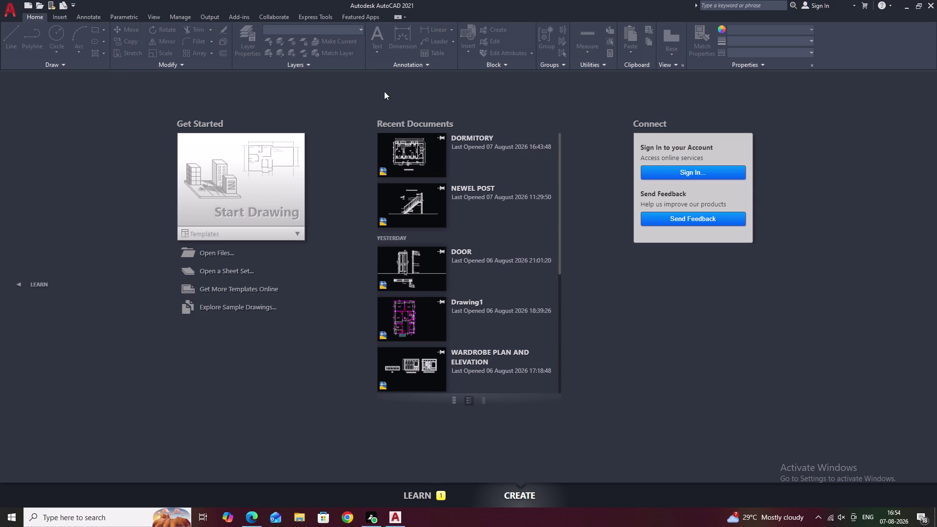
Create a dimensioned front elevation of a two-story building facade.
Start a blank drawing and set its units to 0.00 length precision and Meters insertion scale.
click(193, 179)
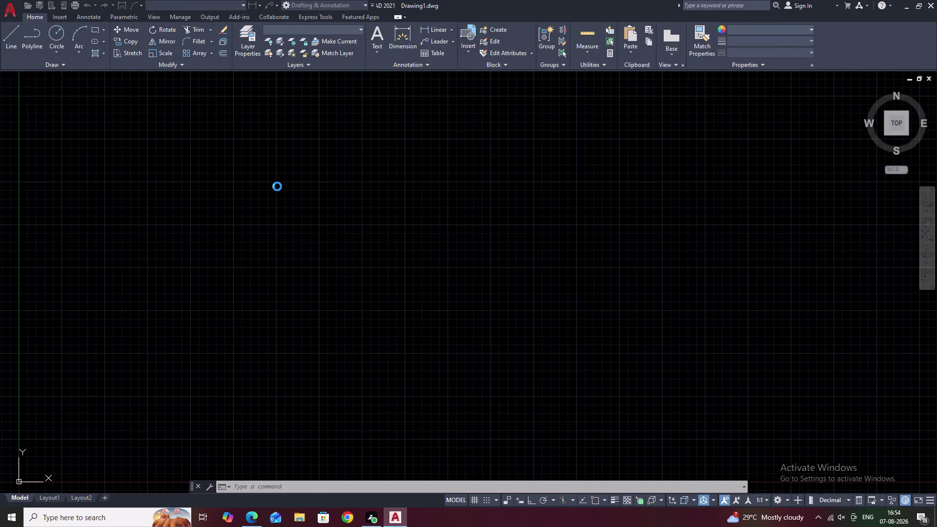
text(U)
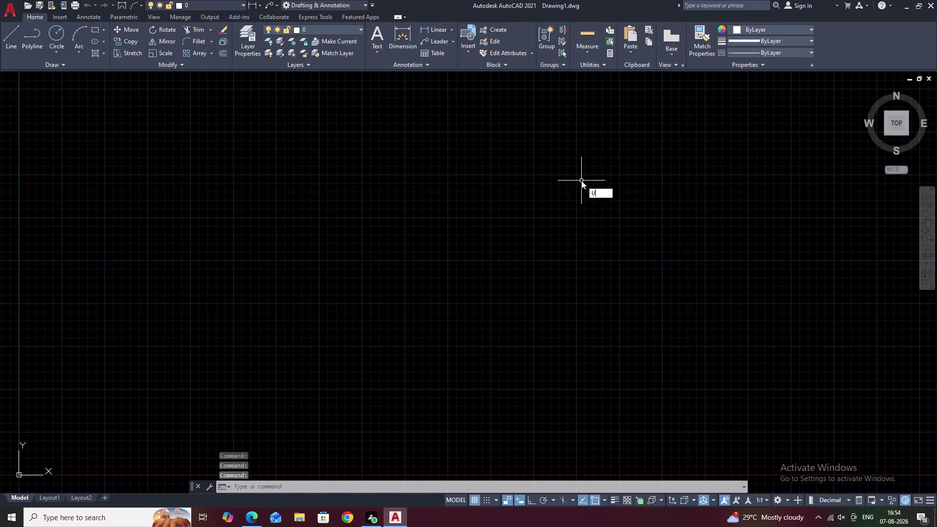
text(N)
key(space)
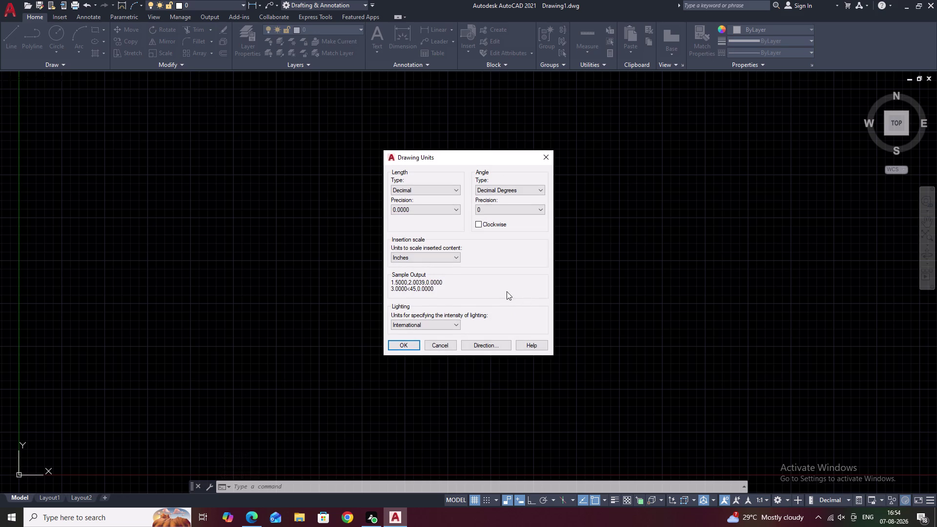
click(418, 211)
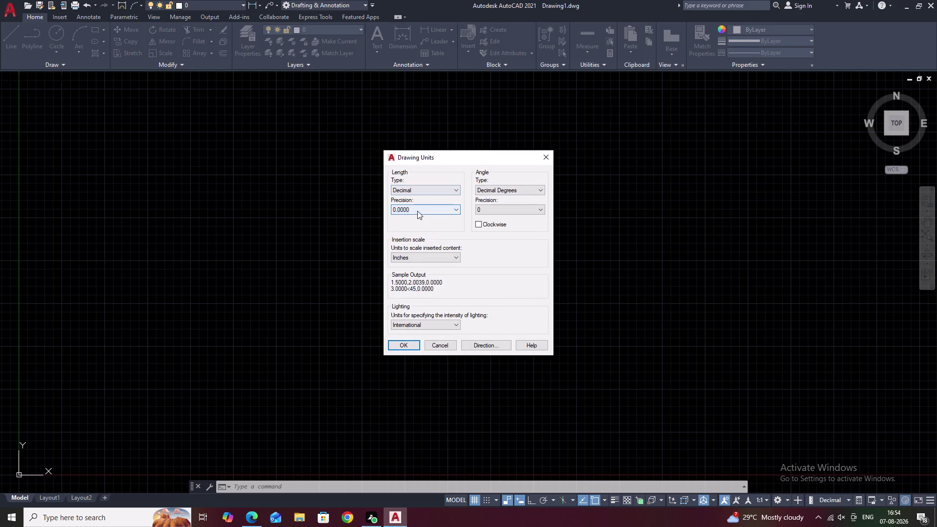
click(418, 232)
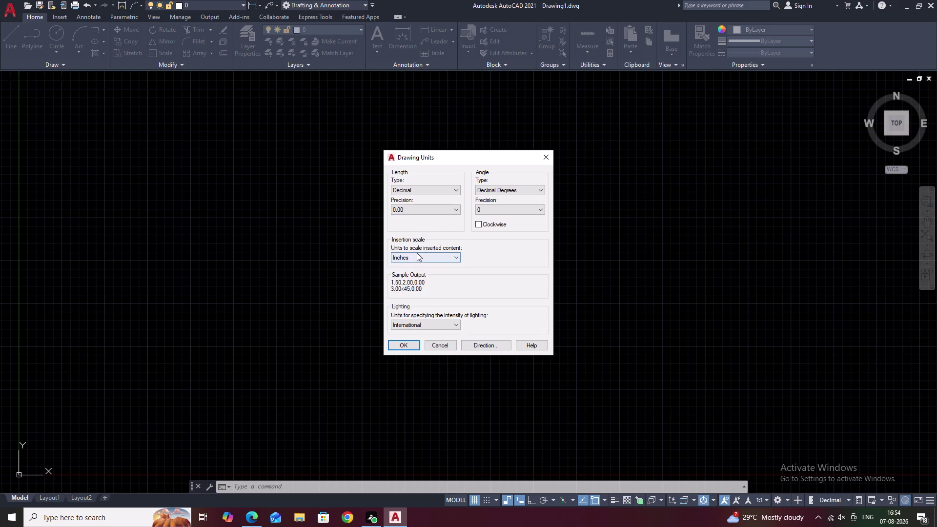
click(417, 254)
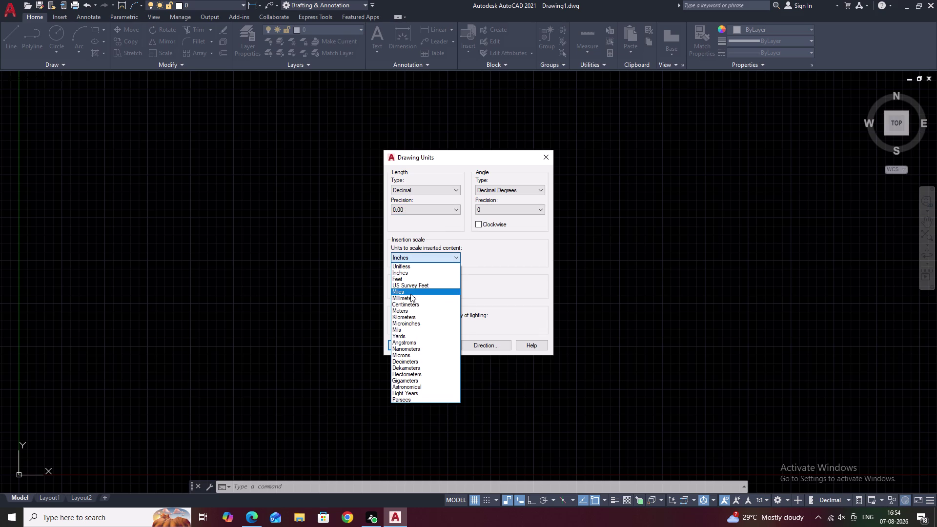
click(411, 310)
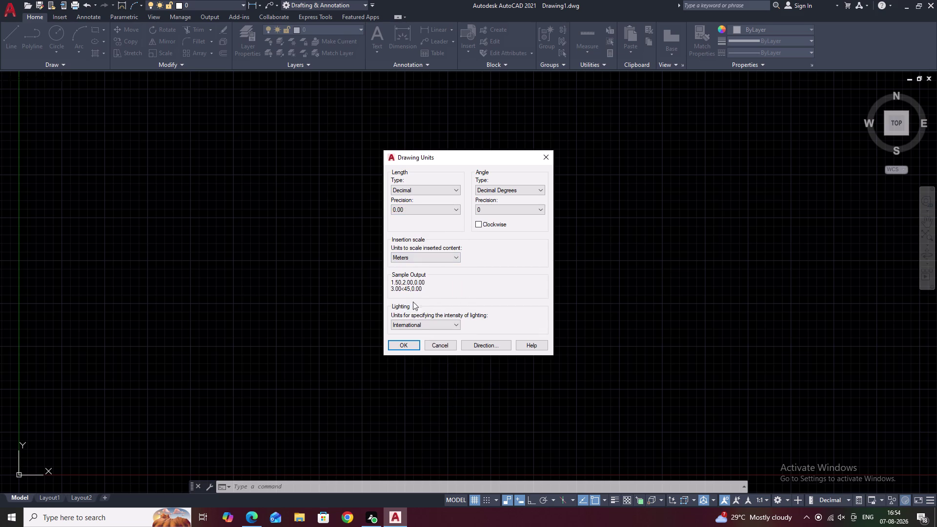
click(413, 342)
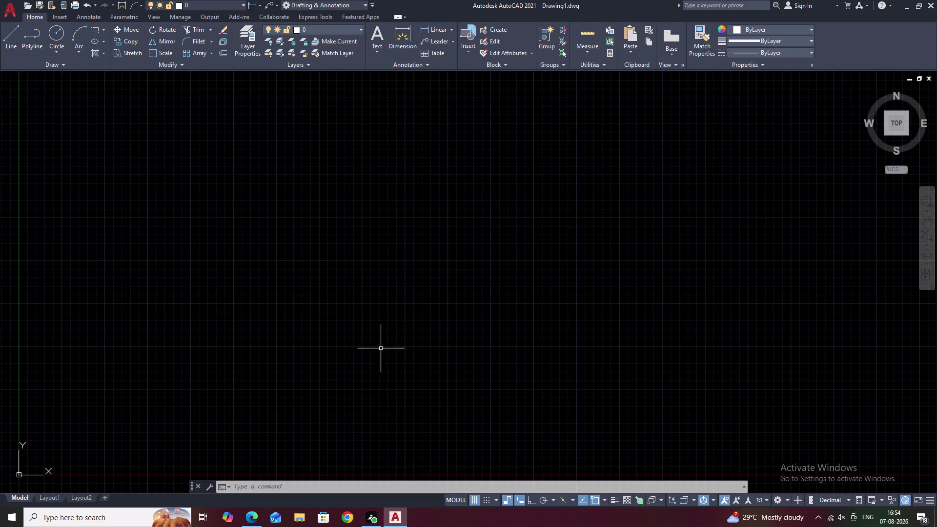
Edit the Standard dimension style (D) and set linear precision to 0.00.
text(D)
key(space)
click(581, 237)
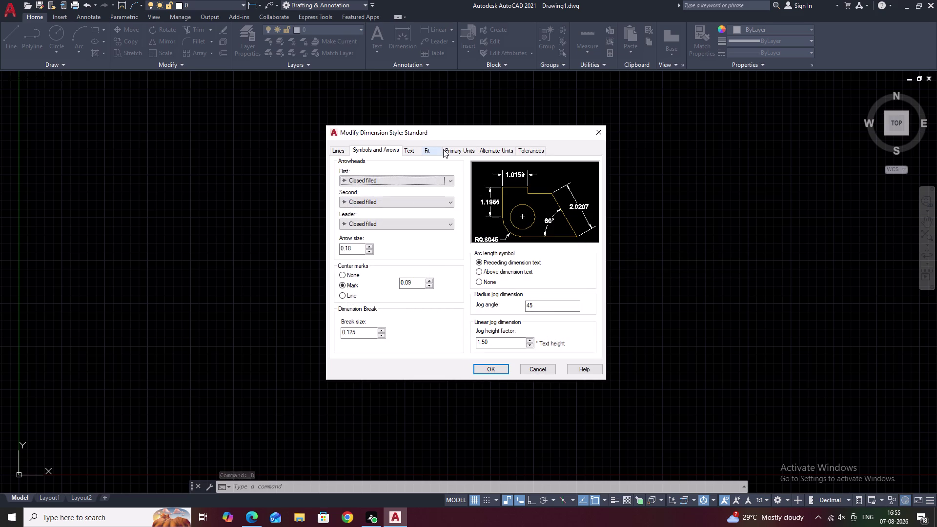
click(449, 149)
click(429, 175)
click(425, 189)
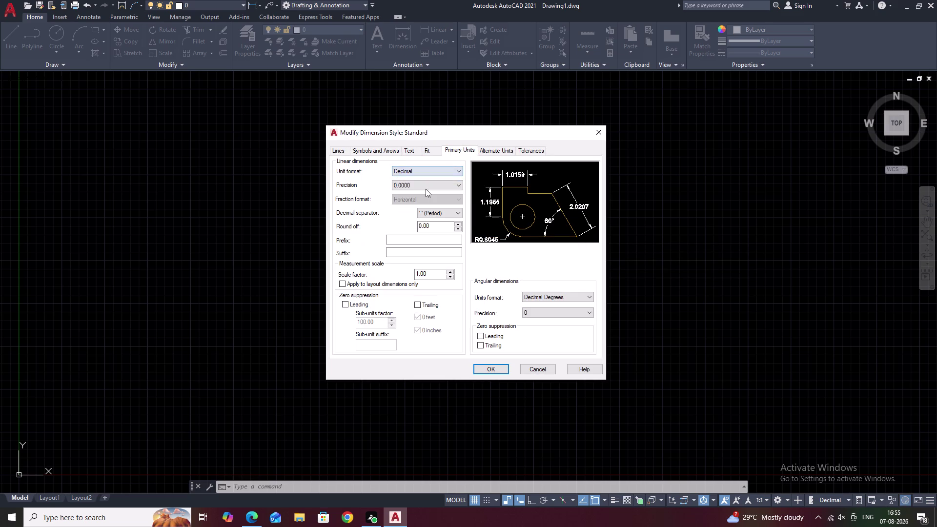
click(427, 188)
click(418, 209)
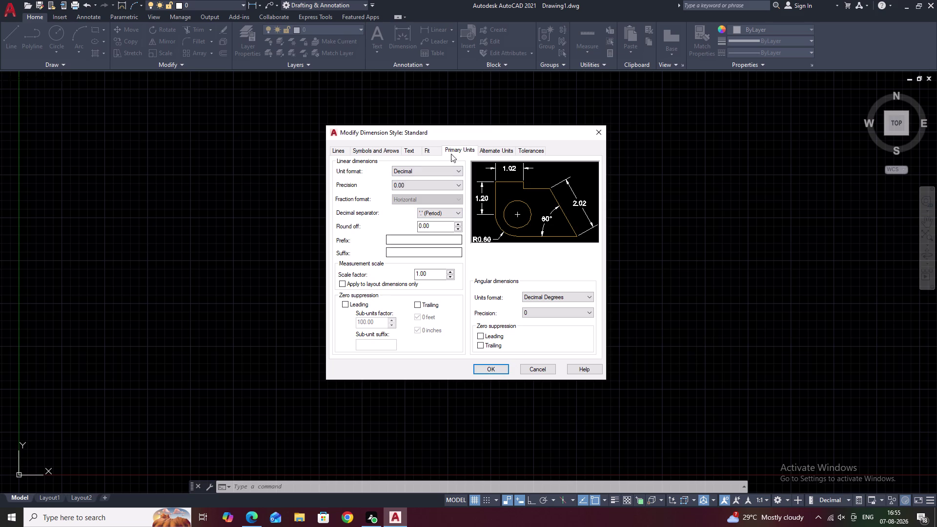
drag(440, 225, 405, 227)
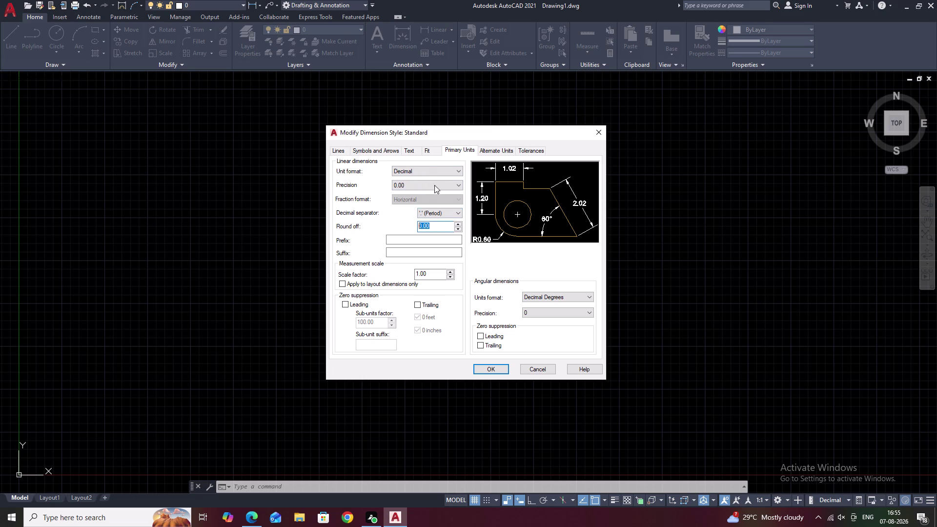
Set the Standard style's dimension text height to 2.5.
click(412, 149)
drag(443, 221, 406, 223)
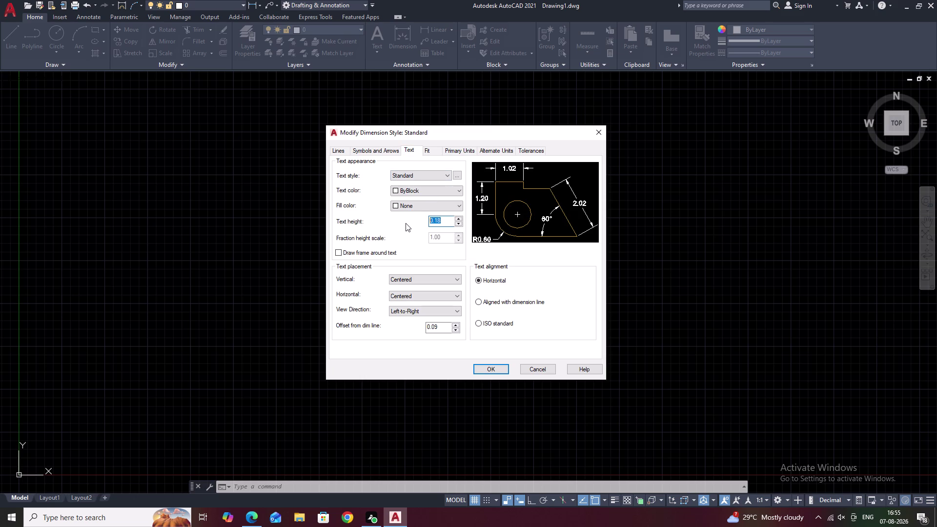
key(BackSpace)
text(2)
text(.5)
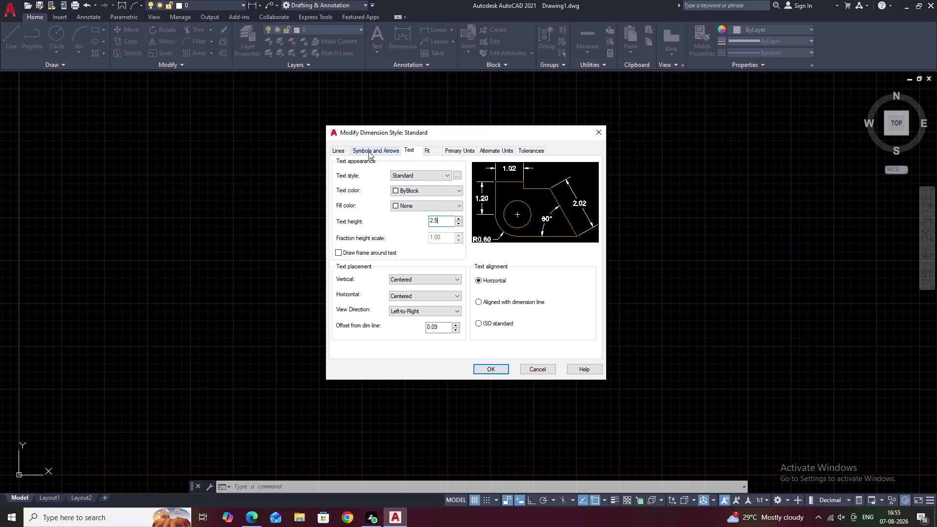
Set the Standard style's arrow size to 2.5.
double_click(368, 151)
drag(362, 244, 344, 252)
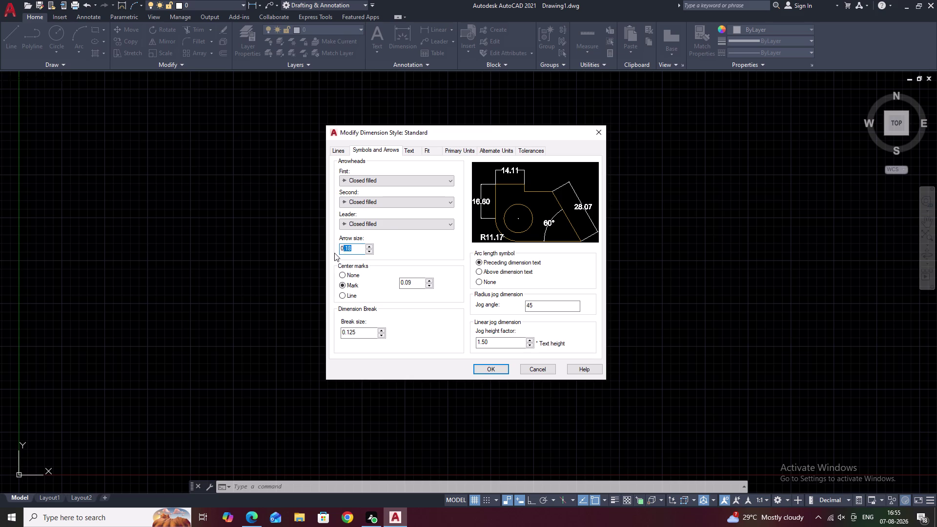
key(BackSpace)
key(BackSpace)
text(2.5)
click(345, 152)
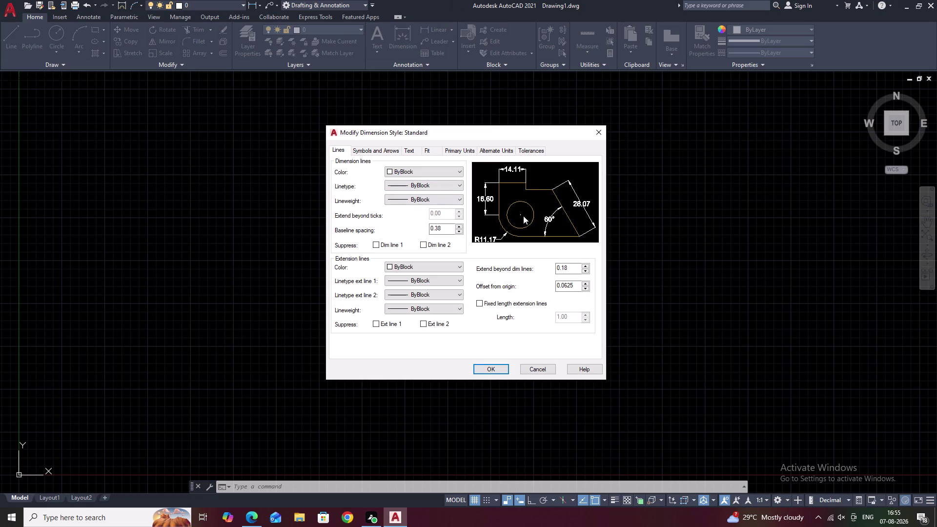
Review the Lines settings, then confirm the style changes and close the Dimension Style Manager.
click(424, 324)
click(376, 322)
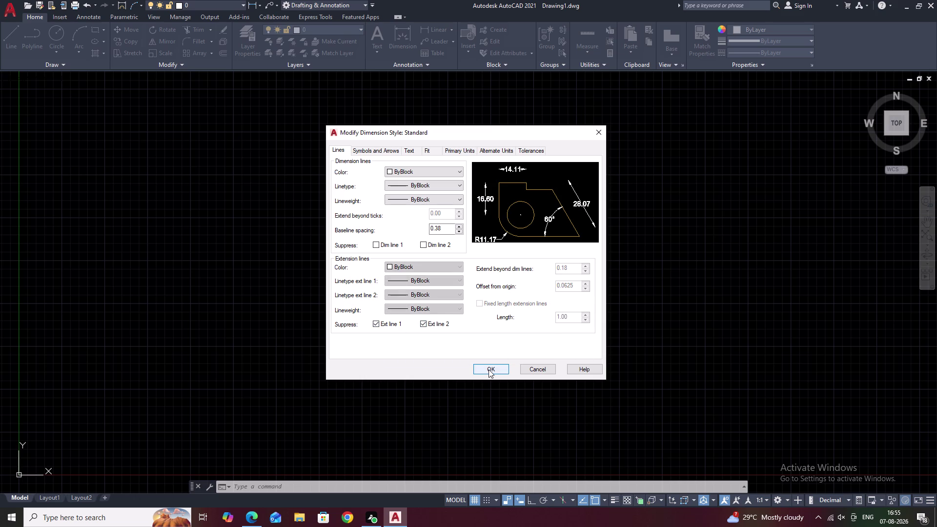
click(424, 323)
click(376, 322)
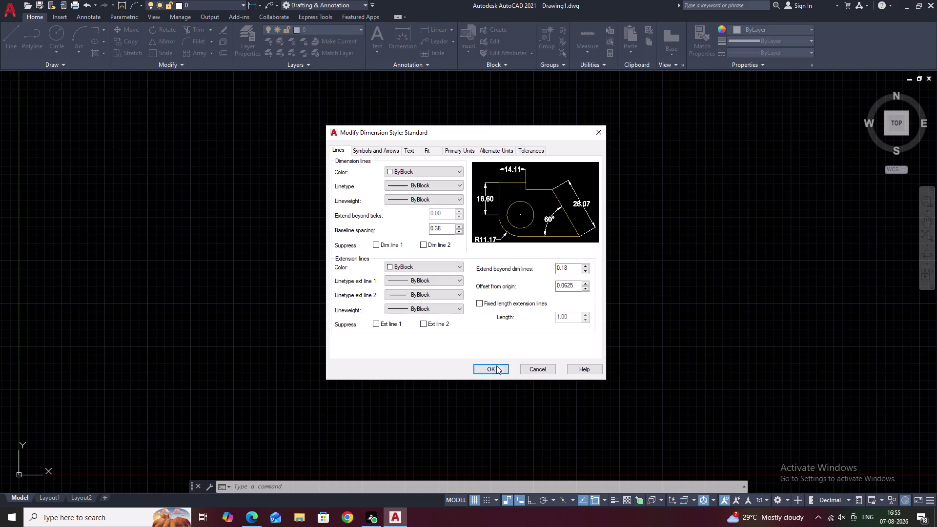
click(496, 367)
click(531, 333)
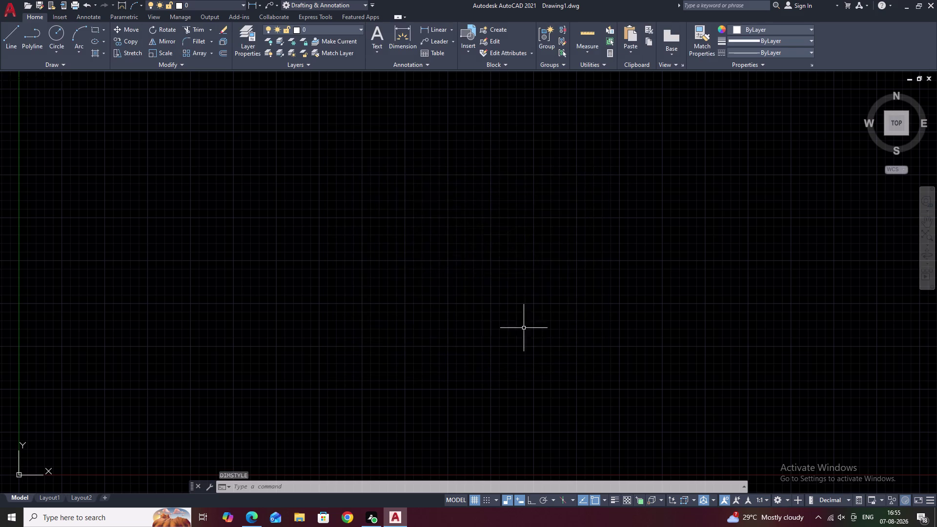
Place a vertical construction line (XL) in the drawing area.
scroll(down, 3)
middle_drag(522, 309, 317, 309)
middle_drag(664, 279, 293, 288)
middle_drag(694, 278, 482, 300)
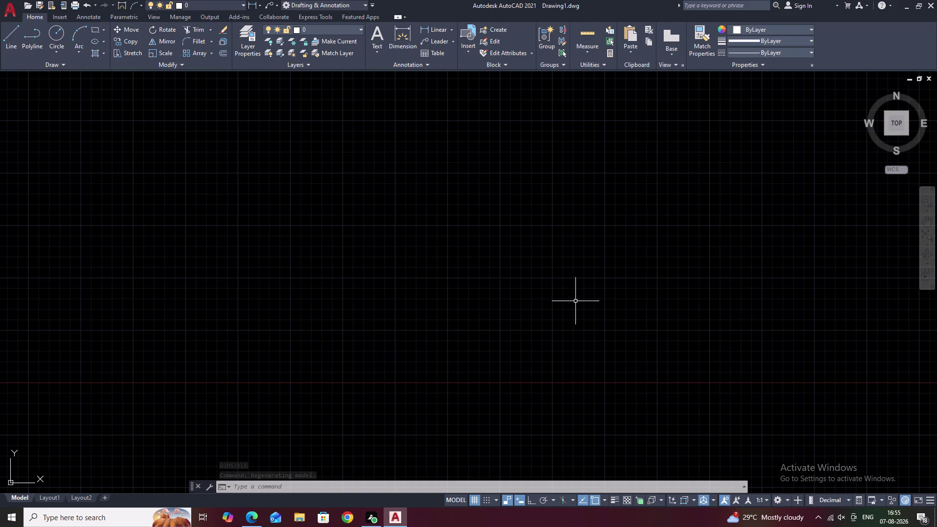
text(XL)
key(space)
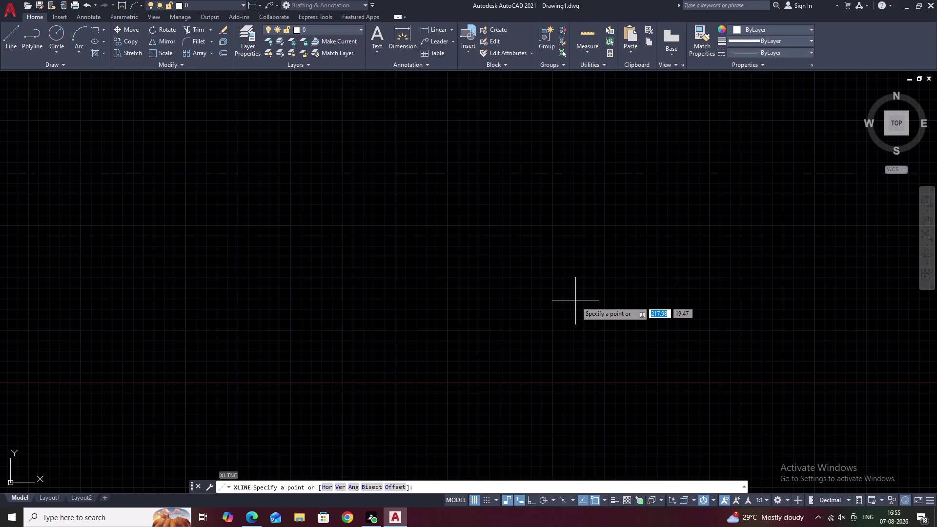
text(V)
key(space)
scroll(down, 3)
scroll(down, 3)
middle_drag(724, 244, 501, 355)
middle_drag(617, 244, 529, 344)
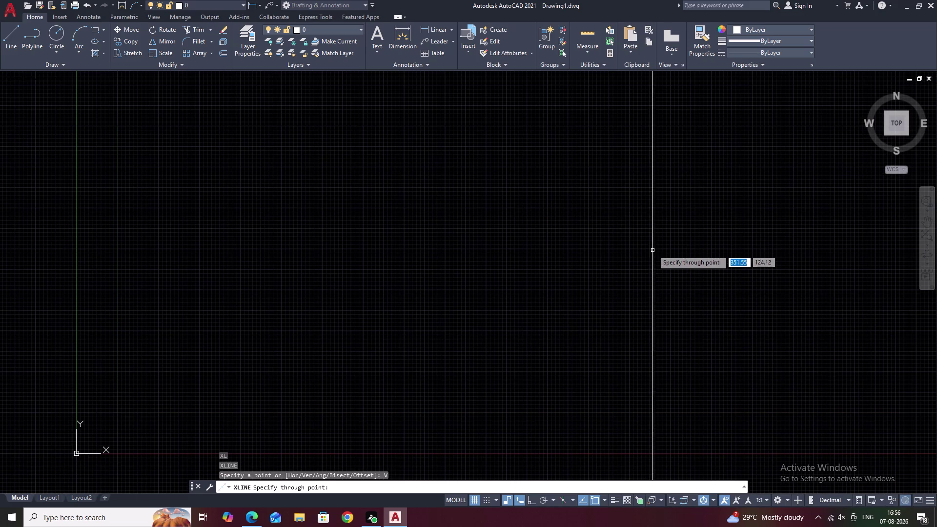
click(650, 205)
key(Escape)
Place a horizontal construction line crossing the vertical one.
scroll(down, 3)
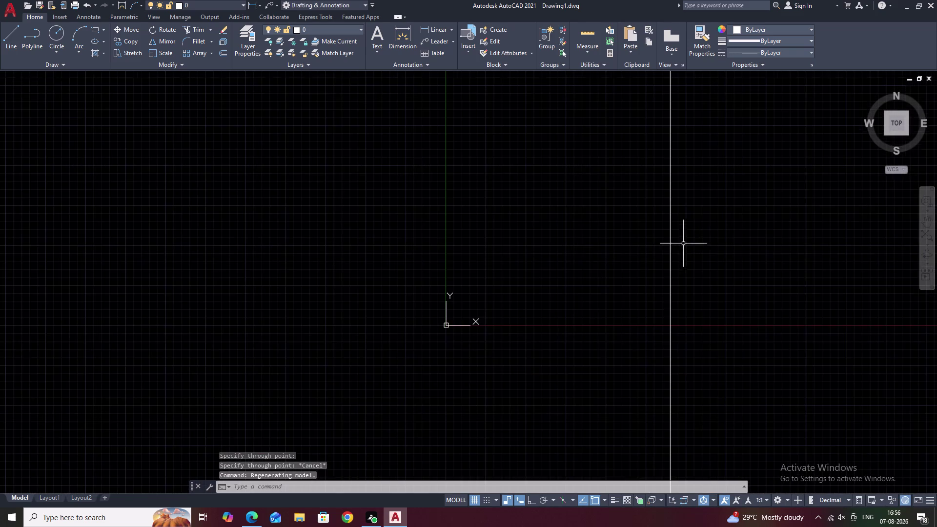
middle_drag(703, 248, 549, 283)
middle_drag(634, 262, 539, 281)
middle_drag(506, 271, 572, 271)
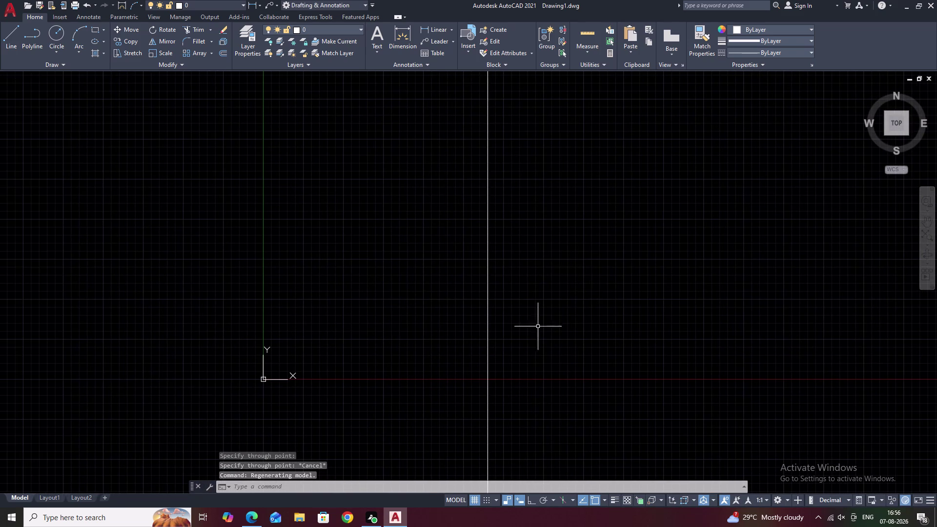
middle_drag(542, 329, 551, 313)
text(XL)
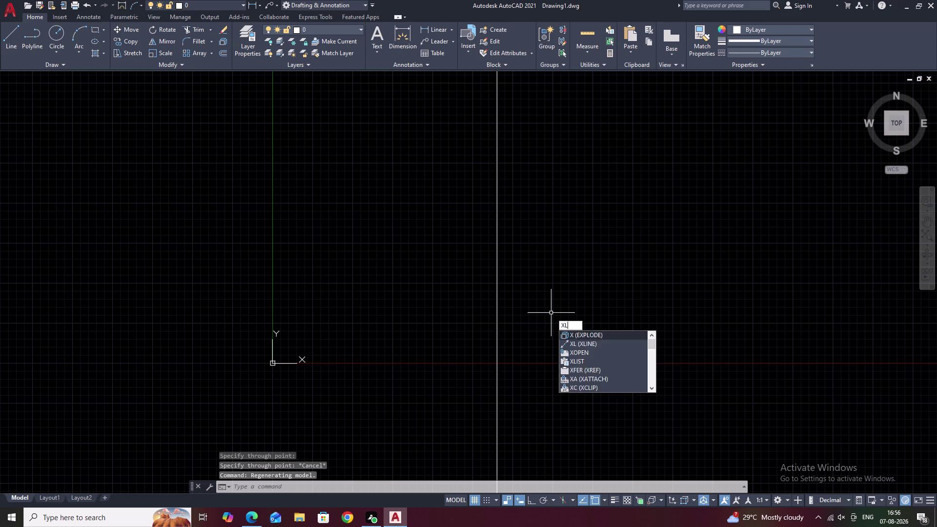
key(space)
text(H)
key(space)
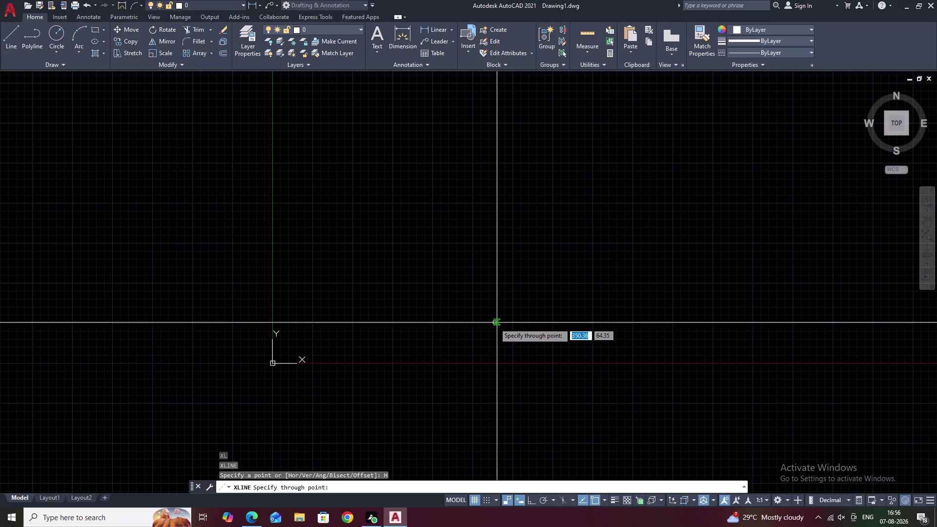
click(494, 324)
key(Escape)
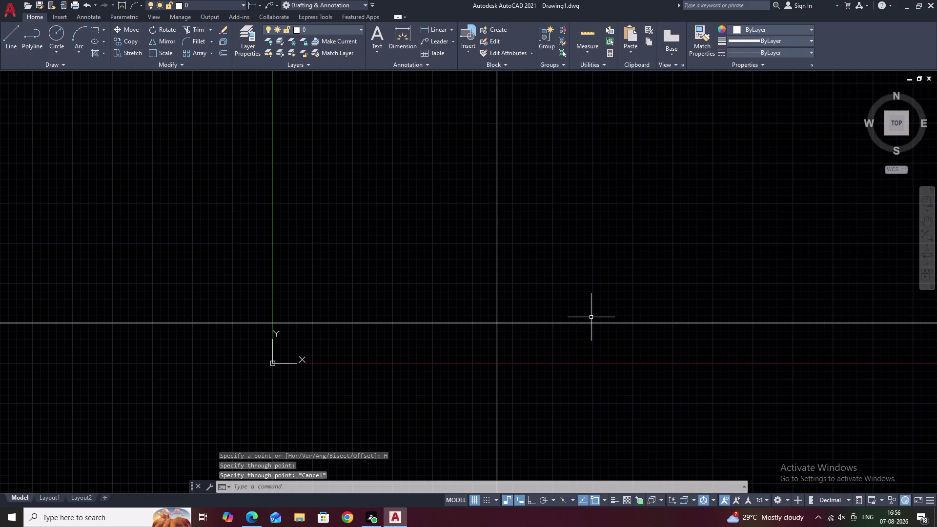
Begin a multiline text box by dragging out its area.
text(T)
key(space)
drag(567, 302, 494, 382)
click(460, 388)
right_click(460, 388)
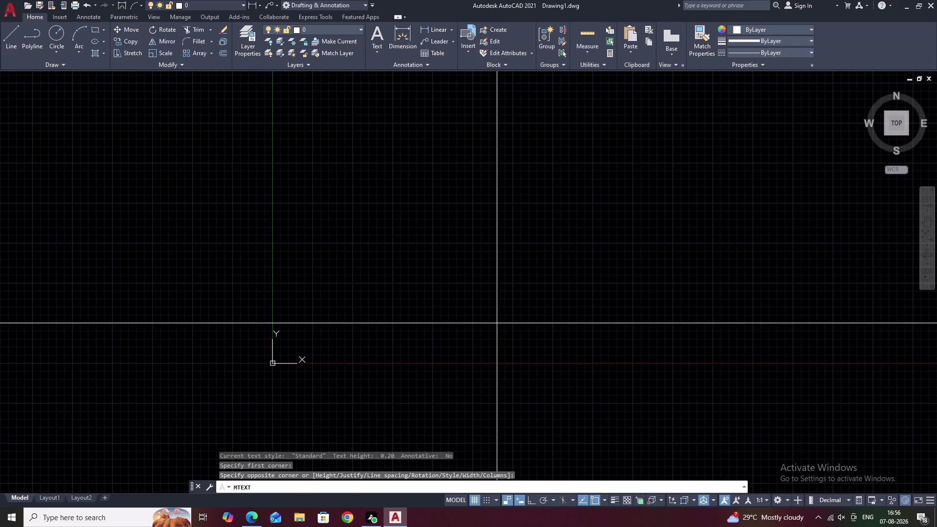
key(Escape)
key(Escape)
key(space)
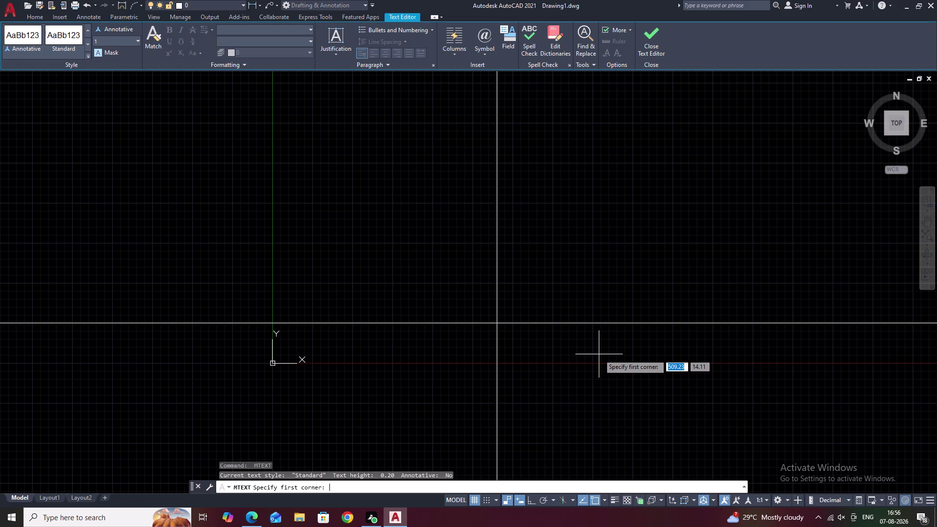
key(Escape)
key(t)
text(R)
key(space)
drag(532, 358, 475, 377)
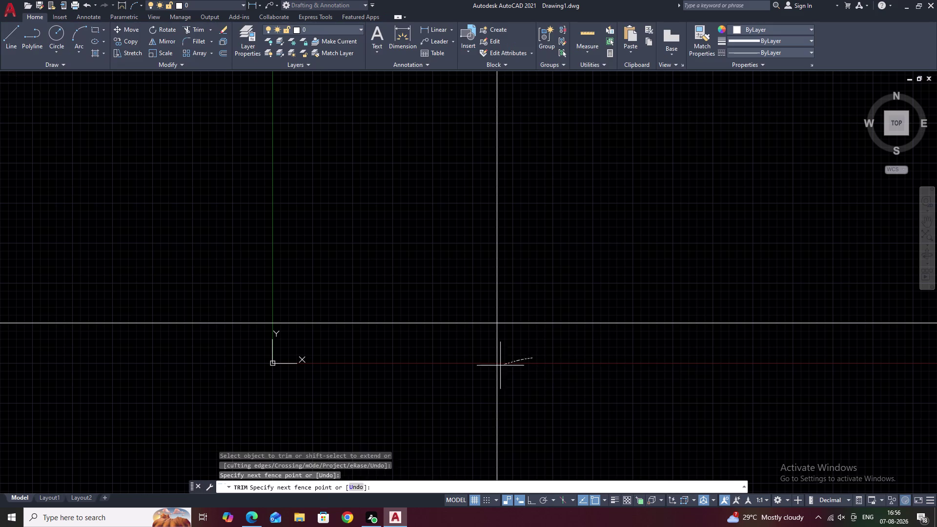
drag(475, 377, 465, 382)
drag(610, 311, 609, 344)
middle_drag(527, 335, 622, 324)
scroll(up, 3)
scroll(down, 3)
scroll(down, 3)
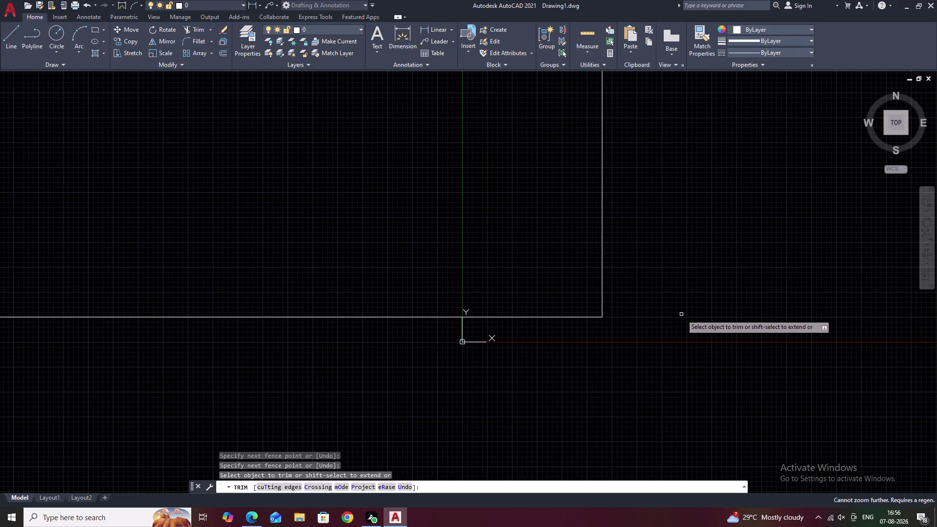
key(ctrl+z)
drag(446, 301, 448, 360)
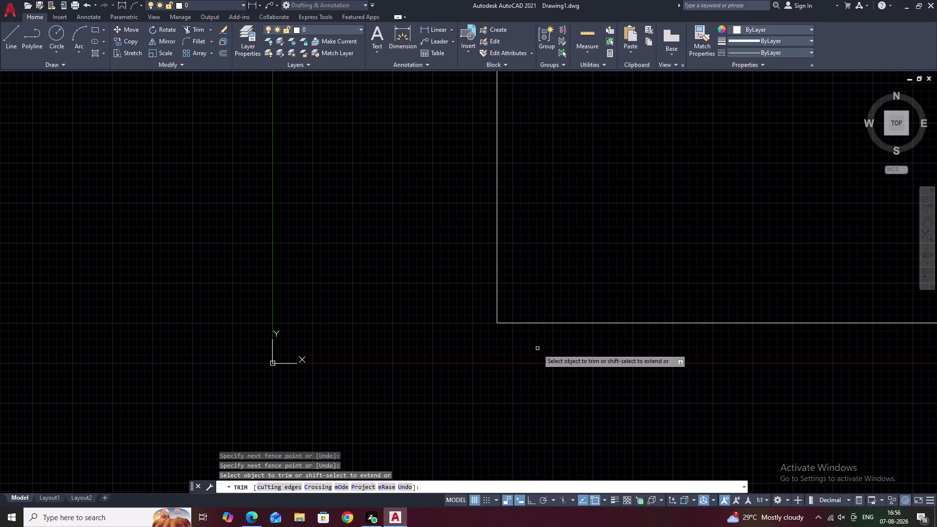
scroll(down, 3)
middle_drag(585, 352, 347, 377)
middle_drag(595, 260, 577, 270)
key(Escape)
scroll(down, 3)
middle_drag(595, 268, 471, 289)
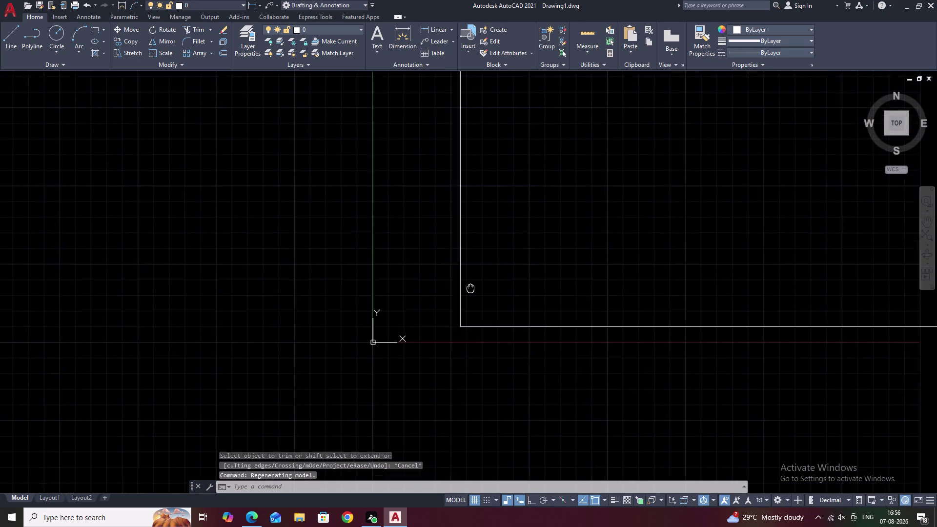
middle_drag(471, 288, 236, 326)
middle_drag(440, 263, 388, 299)
middle_click(356, 318)
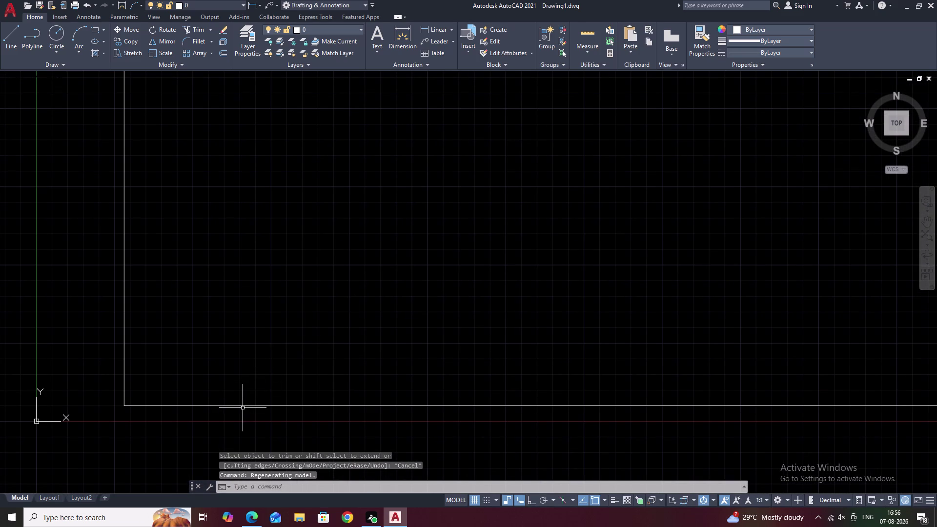
click(243, 406)
click(125, 301)
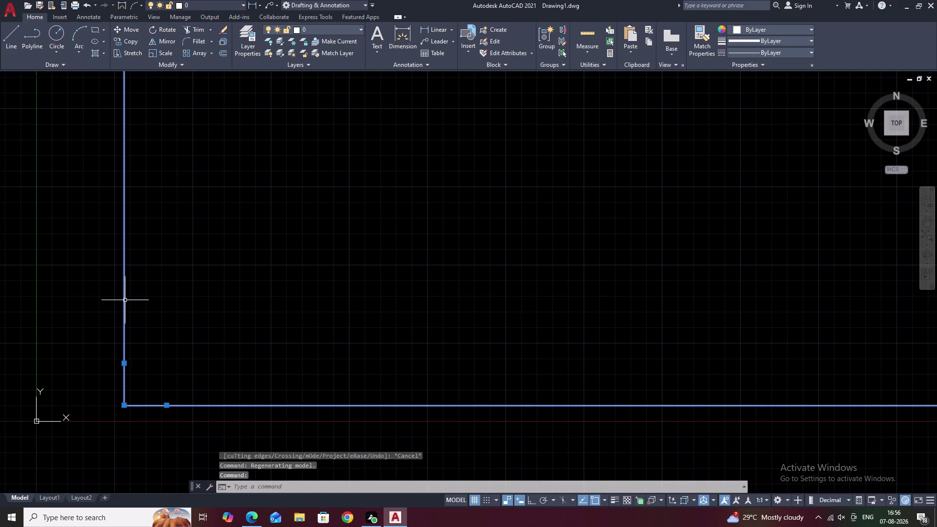
Move the bottom and left edge lines, using the outline corner as base point.
text(M)
key(space)
click(125, 405)
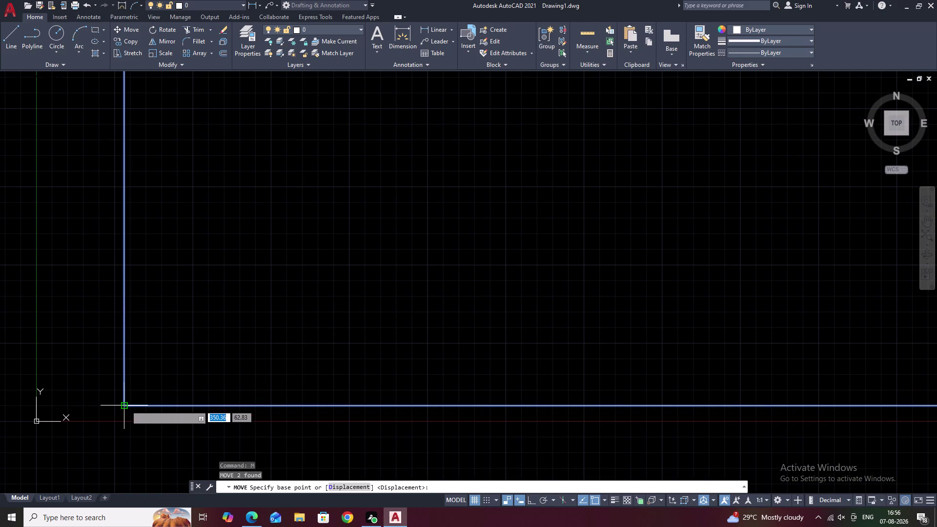
click(268, 185)
middle_drag(357, 163, 193, 396)
middle_drag(380, 259, 360, 284)
middle_drag(360, 284, 328, 221)
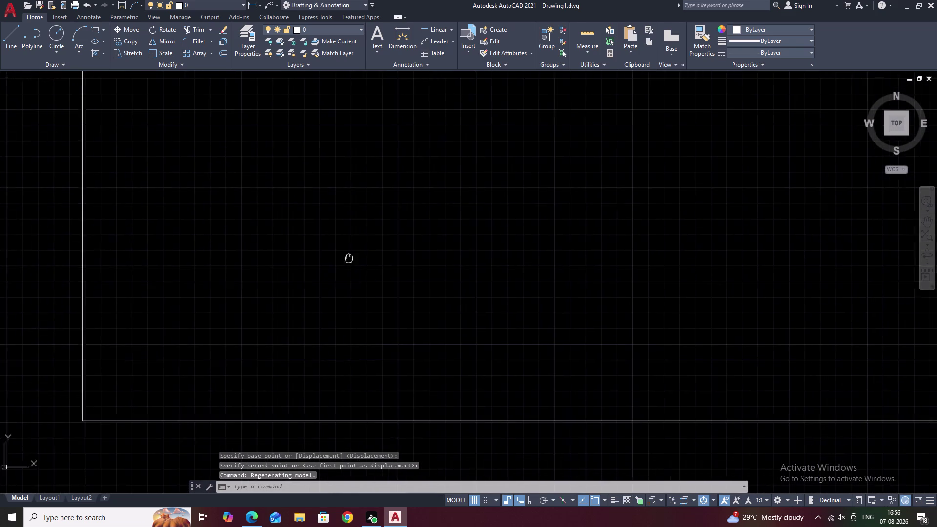
Pan and zoom to bring the outline's left edge and bottom corner into view.
middle_drag(329, 221, 314, 203)
middle_drag(319, 221, 320, 233)
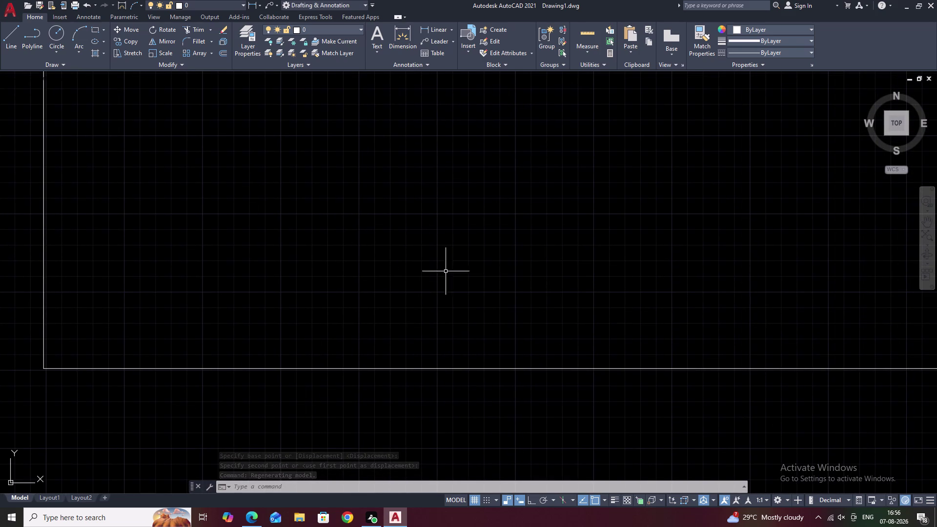
scroll(down, 3)
scroll(down, 3)
middle_drag(486, 243, 295, 322)
scroll(up, 3)
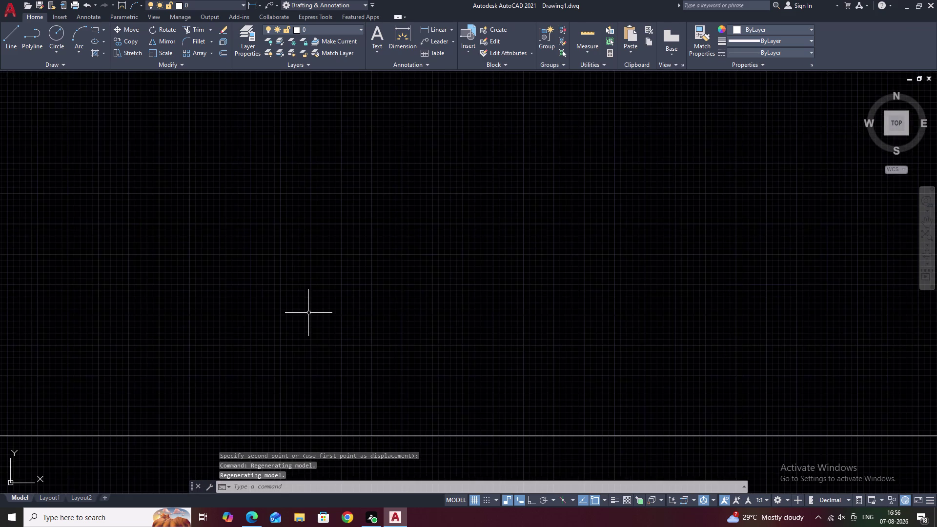
middle_drag(327, 310, 512, 299)
middle_drag(434, 297, 501, 297)
middle_drag(444, 295, 513, 297)
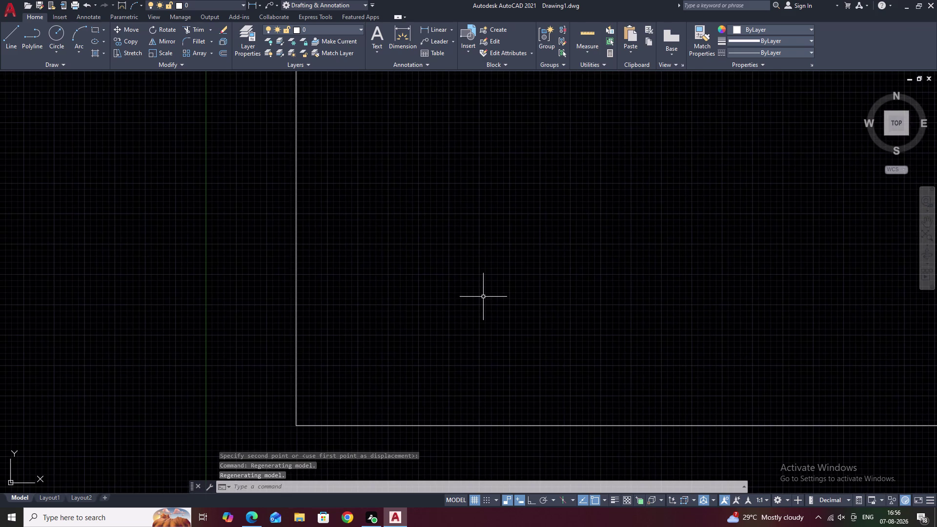
scroll(down, 3)
middle_drag(483, 296, 419, 309)
scroll(up, 3)
middle_drag(416, 311, 417, 307)
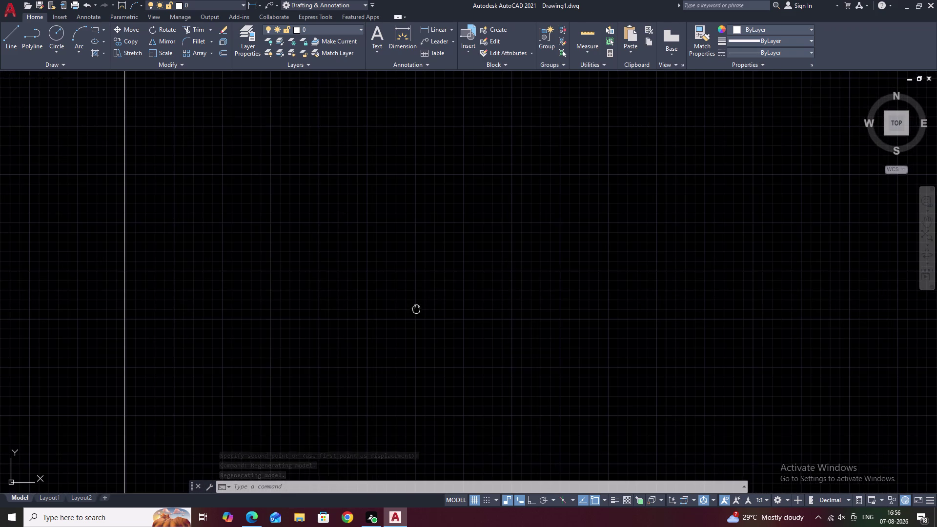
middle_drag(417, 307, 500, 199)
middle_drag(304, 335, 311, 303)
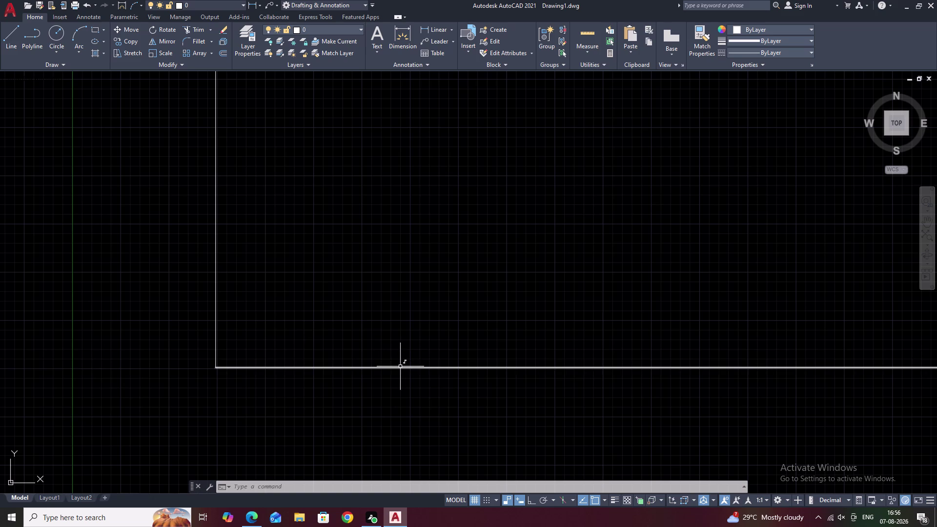
Offset the bottom edge line 0.7 units upward.
text(O)
key(space)
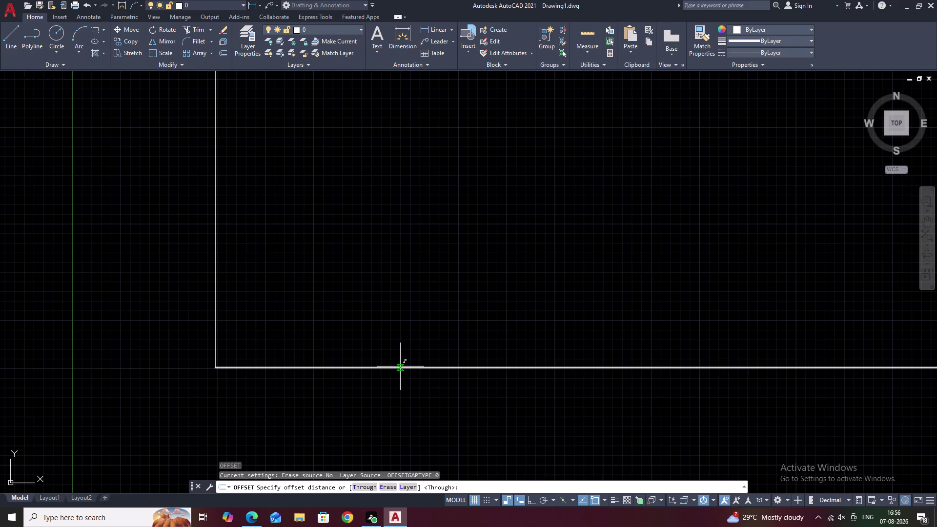
text(.7)
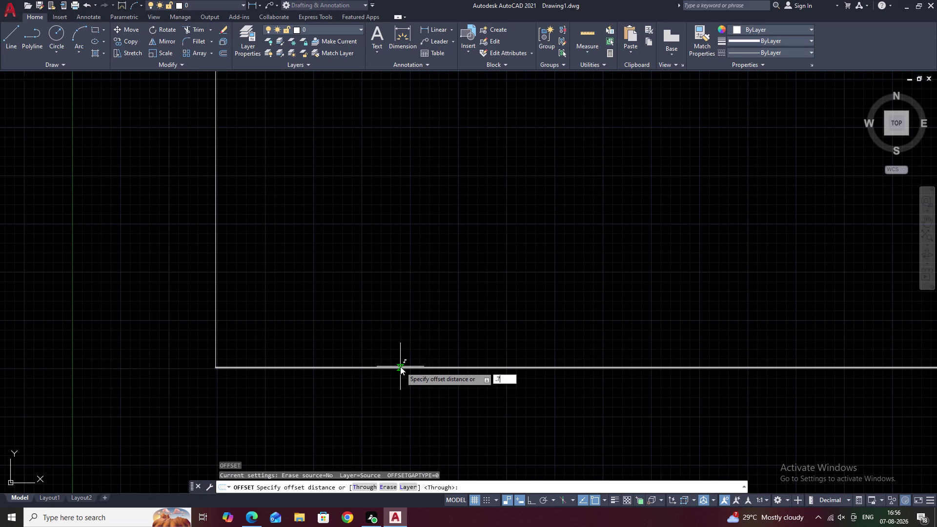
key(space)
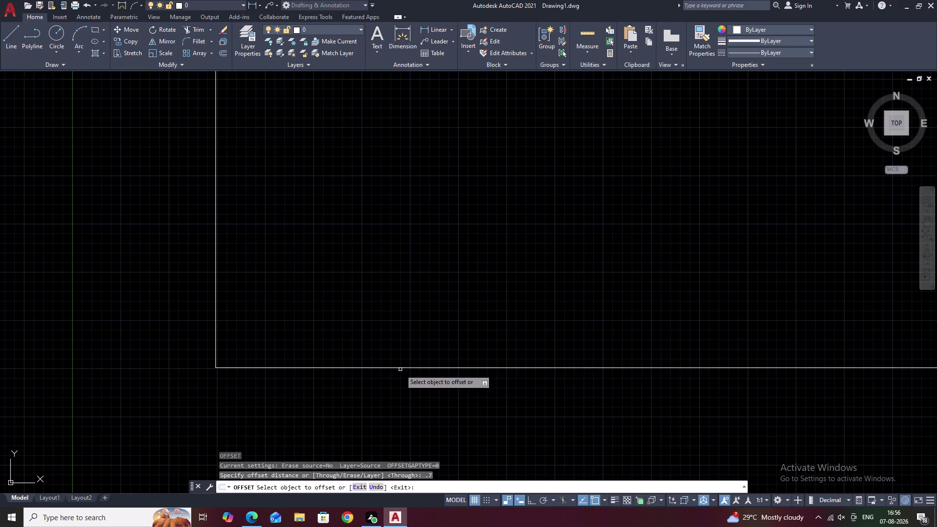
click(400, 368)
scroll(up, 3)
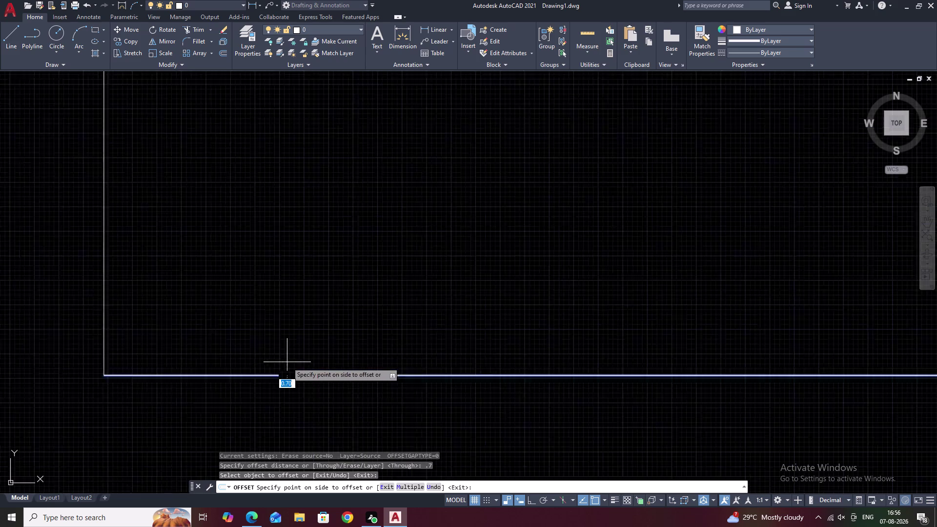
middle_drag(248, 349, 471, 291)
scroll(up, 3)
middle_drag(231, 307, 413, 268)
scroll(up, 3)
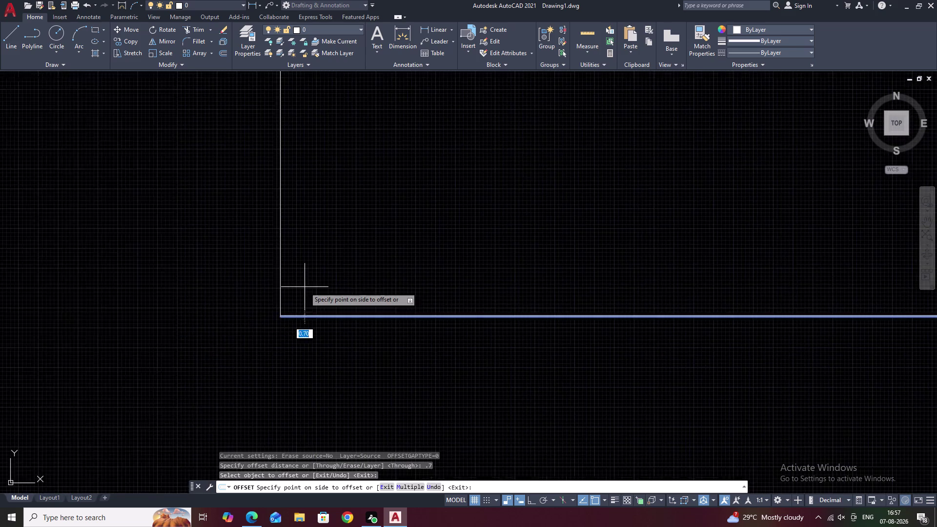
scroll(up, 3)
middle_drag(302, 298, 447, 93)
scroll(up, 3)
middle_drag(402, 193, 484, 49)
middle_drag(403, 181, 483, 67)
scroll(up, 3)
scroll(up, 3)
middle_drag(304, 176, 585, 55)
middle_drag(490, 163, 577, 38)
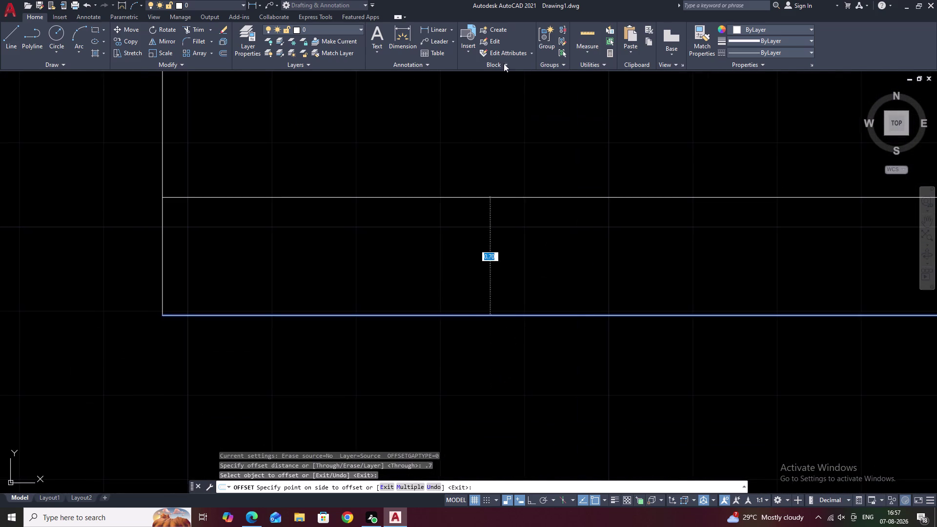
click(345, 105)
End the offset and pan to inspect the new plinth band line.
scroll(down, 3)
middle_drag(349, 140, 333, 306)
scroll(up, 3)
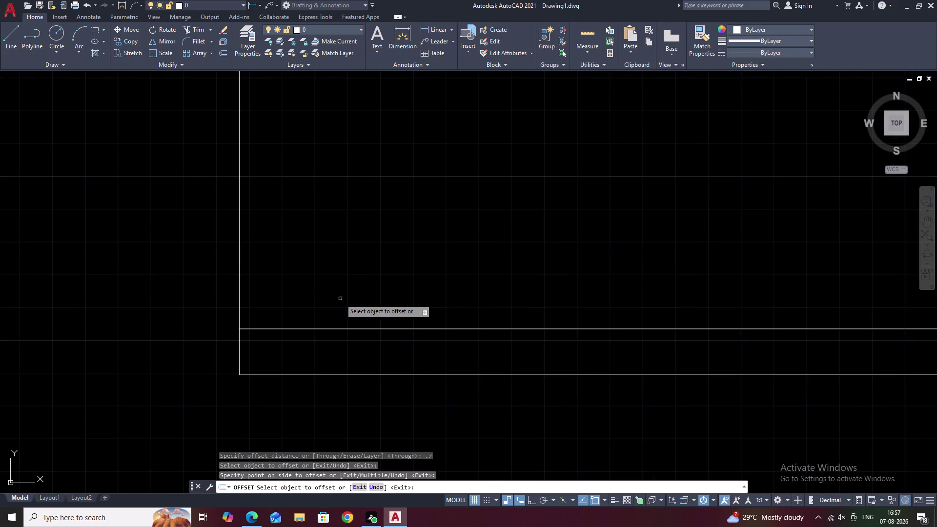
middle_drag(340, 299, 290, 247)
key(Escape)
middle_drag(308, 254, 368, 257)
scroll(up, 3)
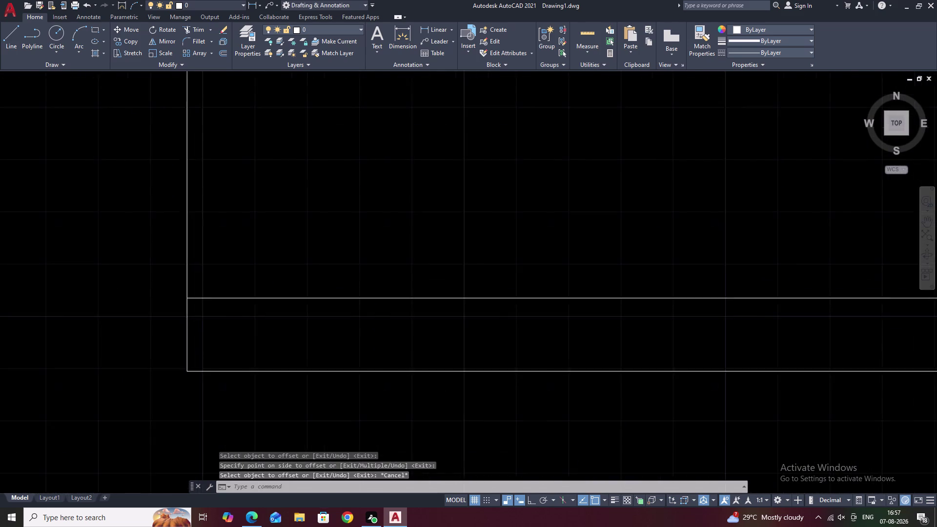
middle_drag(350, 250, 430, 205)
middle_drag(408, 211, 426, 249)
middle_drag(425, 248, 362, 193)
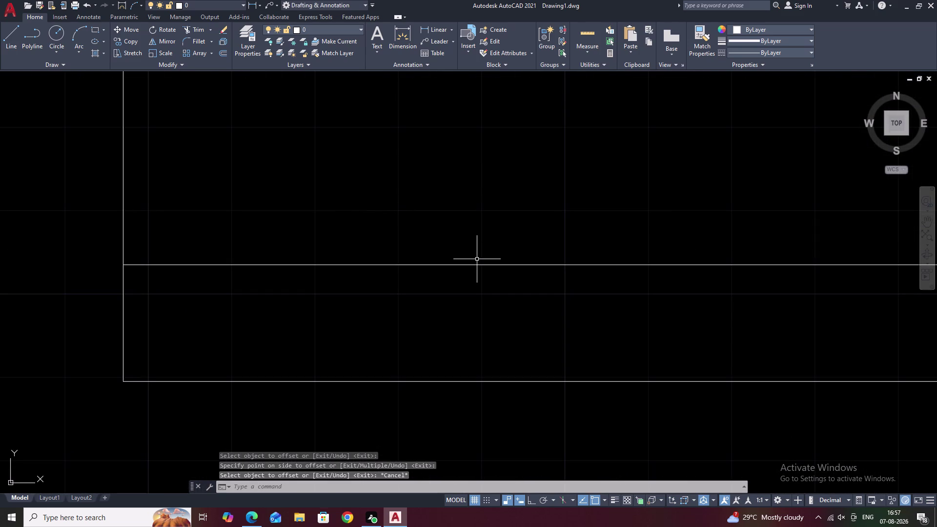
Offset the plinth band line 2.41 units upward.
key(o)
key(space)
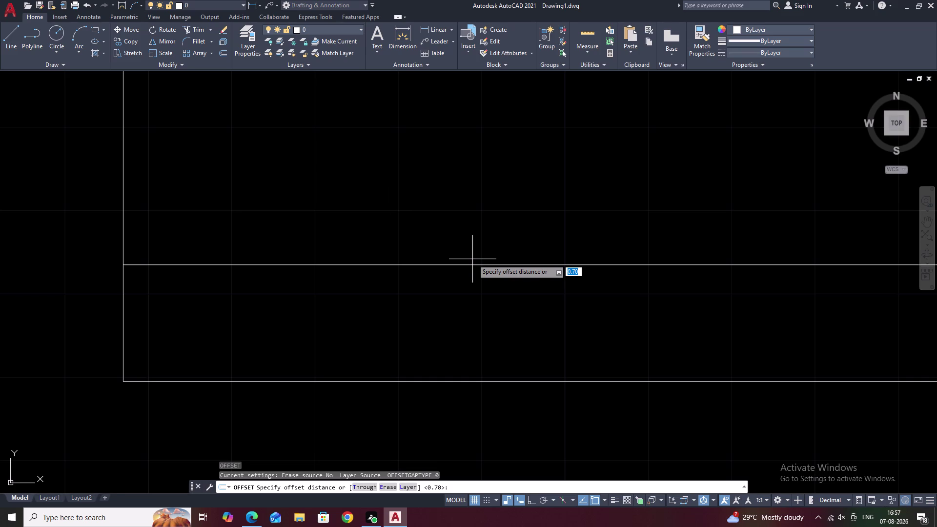
text(2.4)
text(1)
key(space)
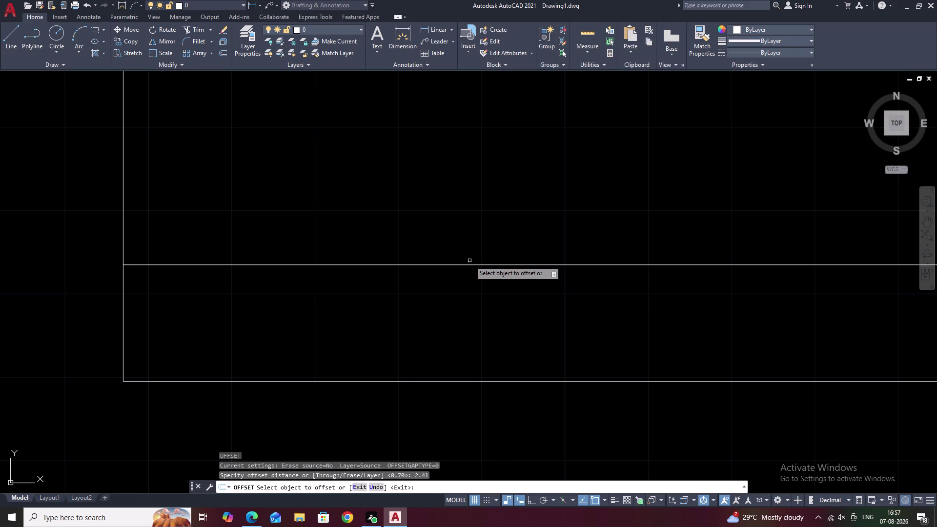
click(469, 264)
scroll(down, 3)
middle_drag(462, 189, 467, 309)
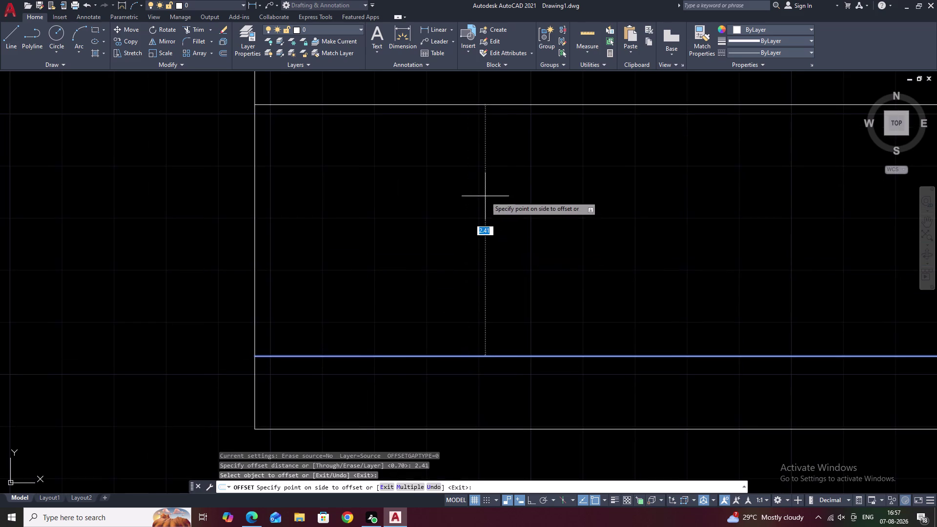
click(413, 192)
End the offset and pan back to the plinth band.
middle_drag(461, 202, 474, 300)
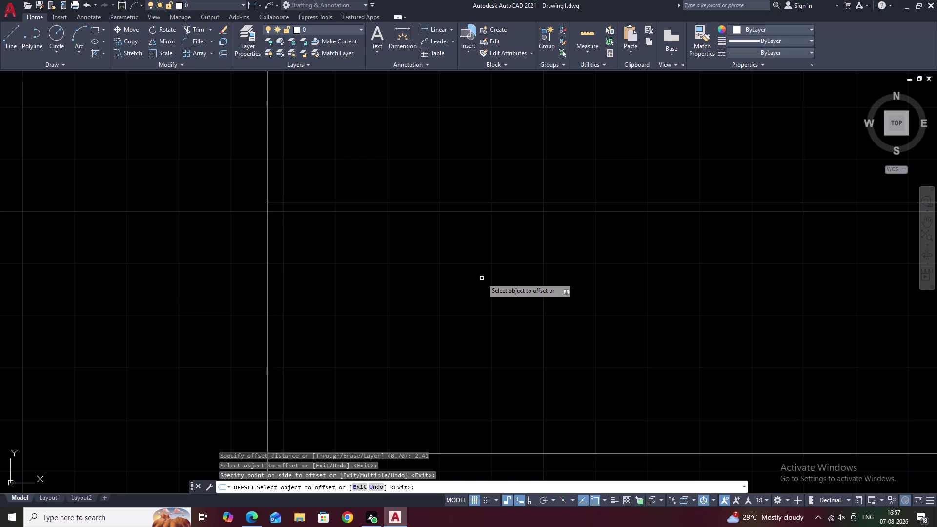
middle_drag(478, 288, 453, 184)
middle_drag(385, 284, 395, 247)
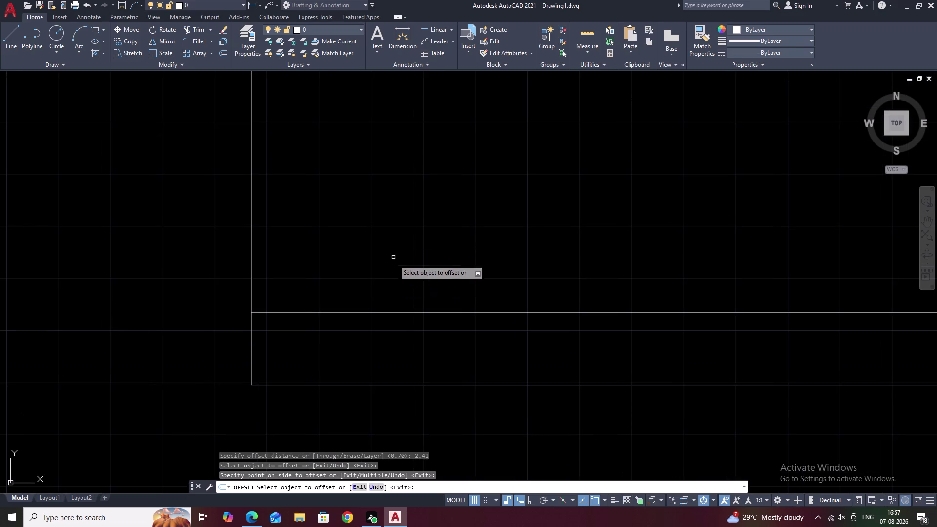
key(Escape)
middle_drag(356, 287, 382, 290)
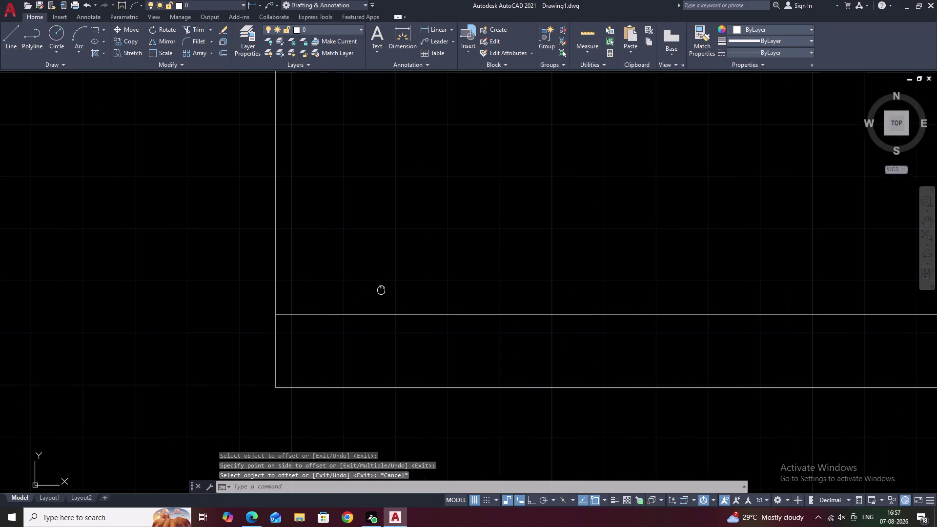
Start a line 0.23 units in from the plinth line's left corner using tracking.
text(L)
key(space)
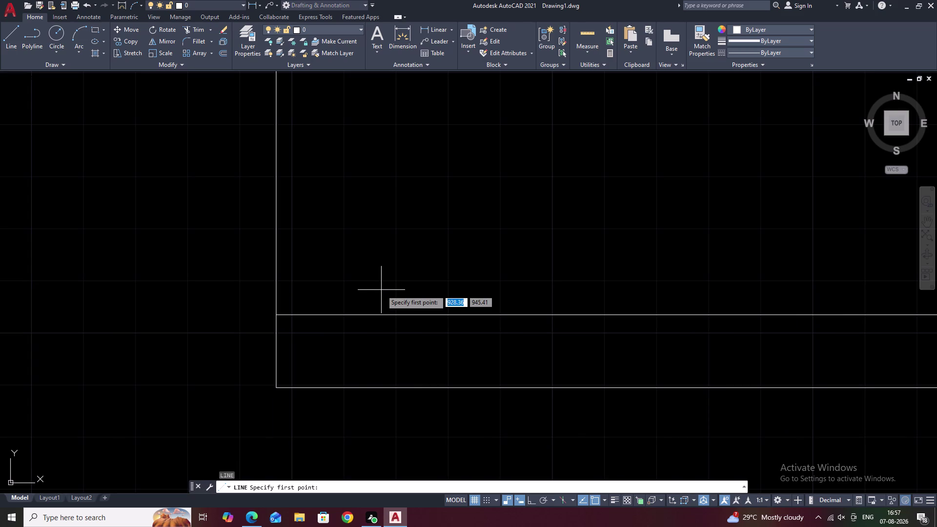
text(TK)
key(space)
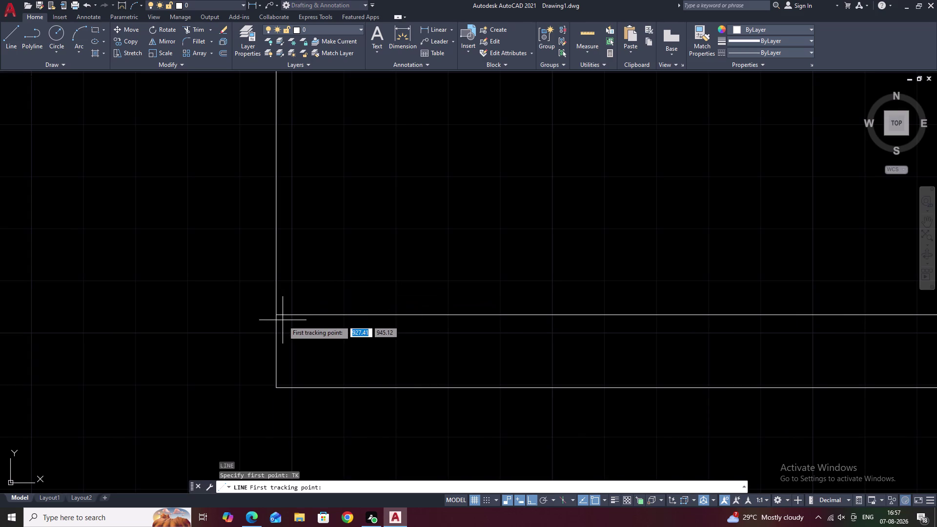
click(278, 314)
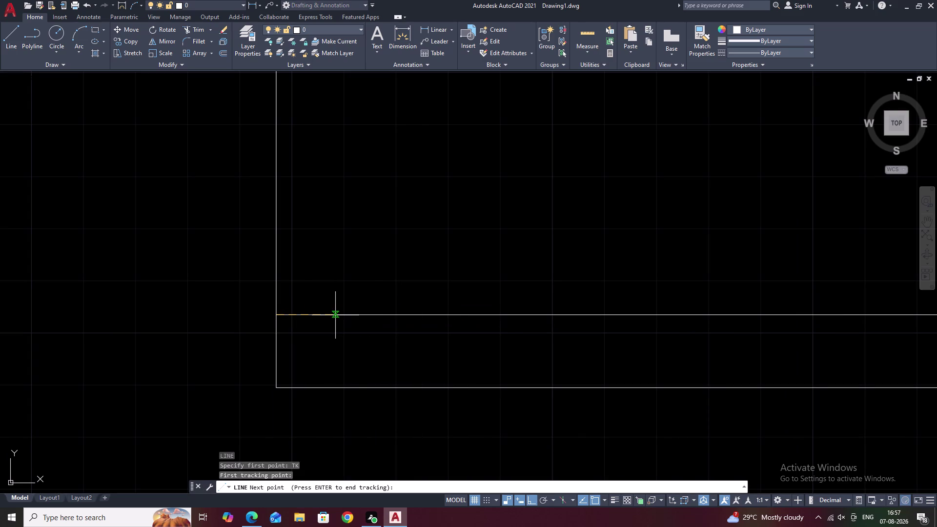
text(.)
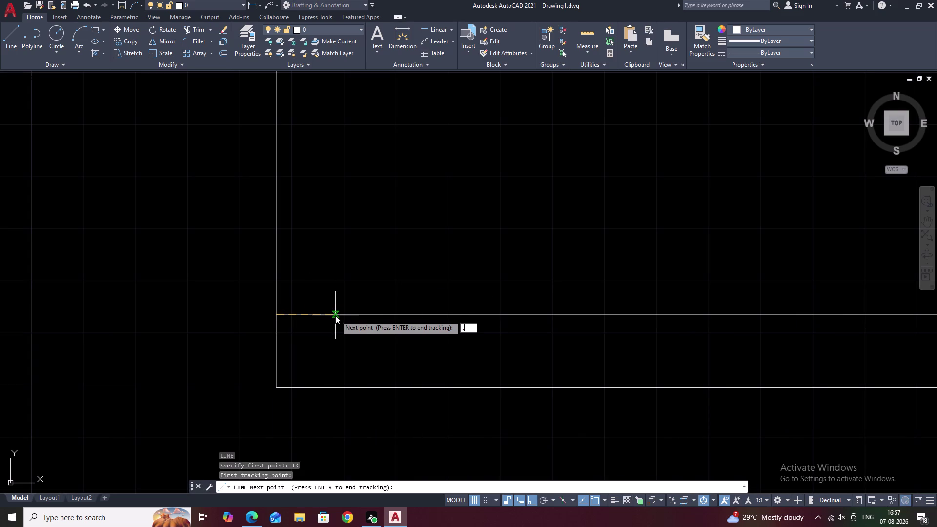
text(23)
key(space)
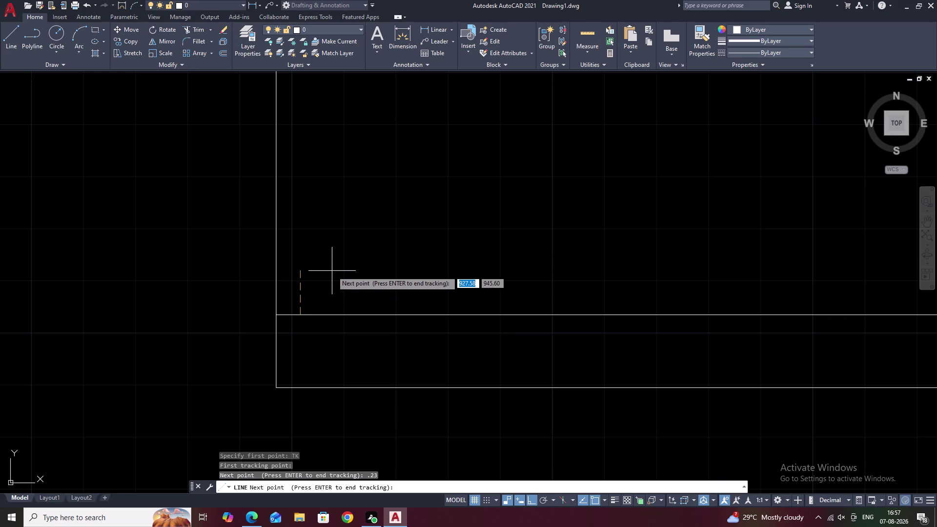
key(space)
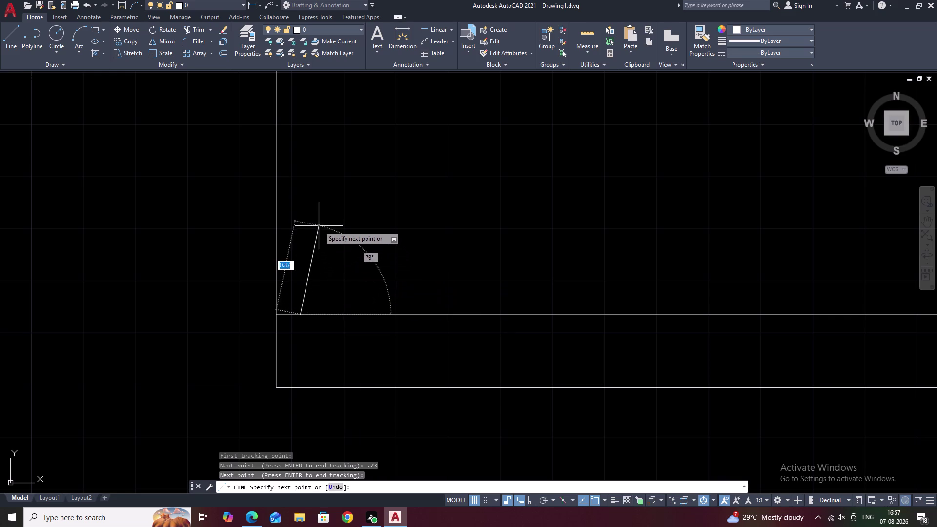
With Ortho on, draw the line 2.41 units straight up and end it.
key(F8)
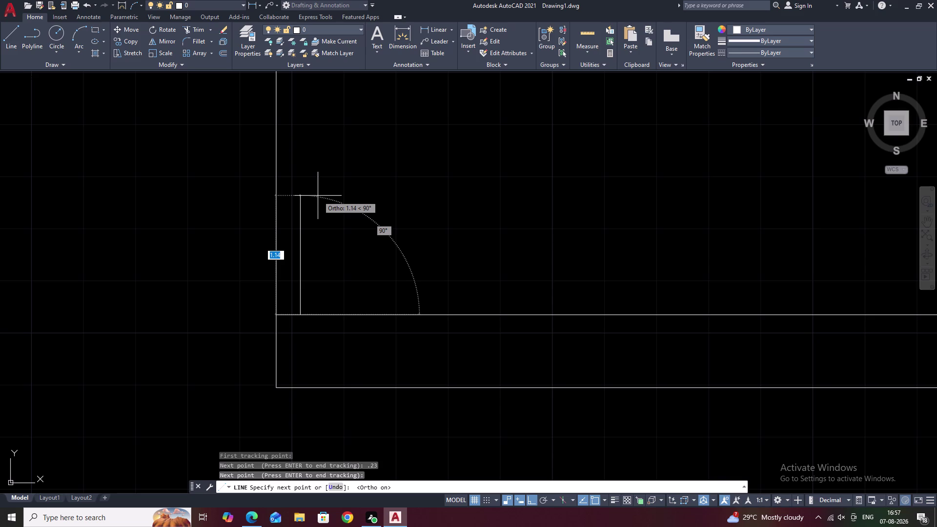
key(2)
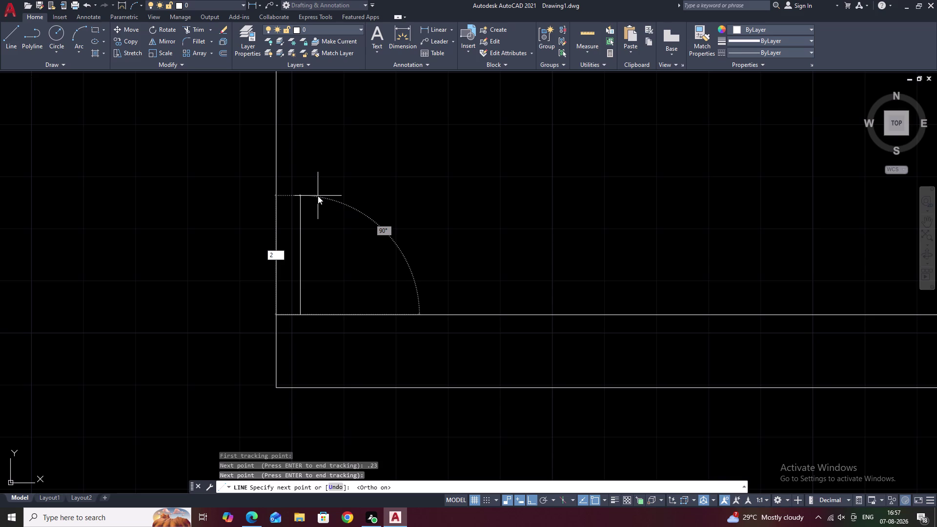
key(period)
text(41)
key(space)
middle_drag(356, 188, 370, 381)
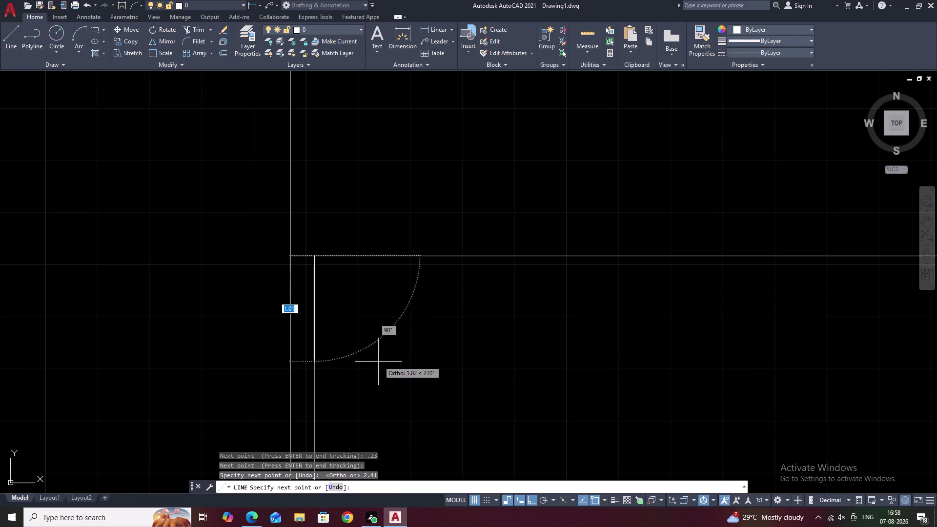
key(Escape)
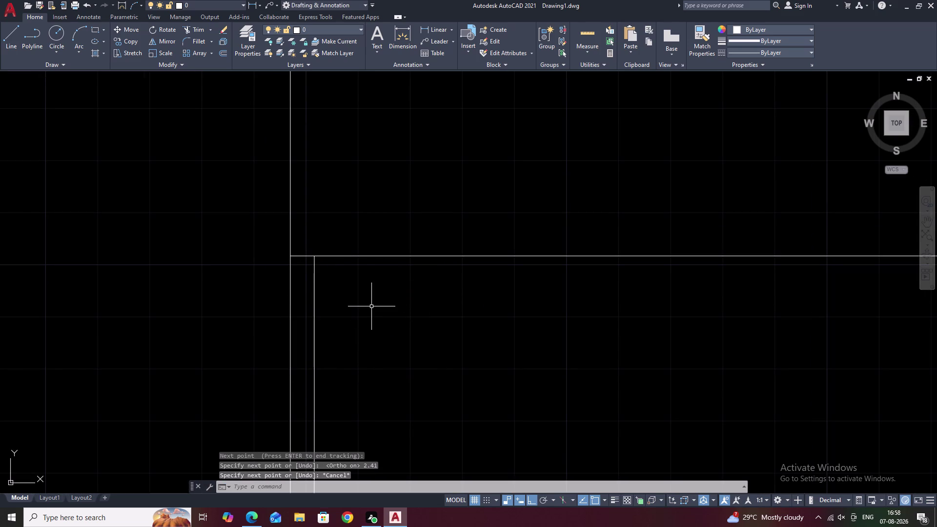
Cancel a first trim attempt and pan around the wall corner to find the old outer line.
text(TR)
key(space)
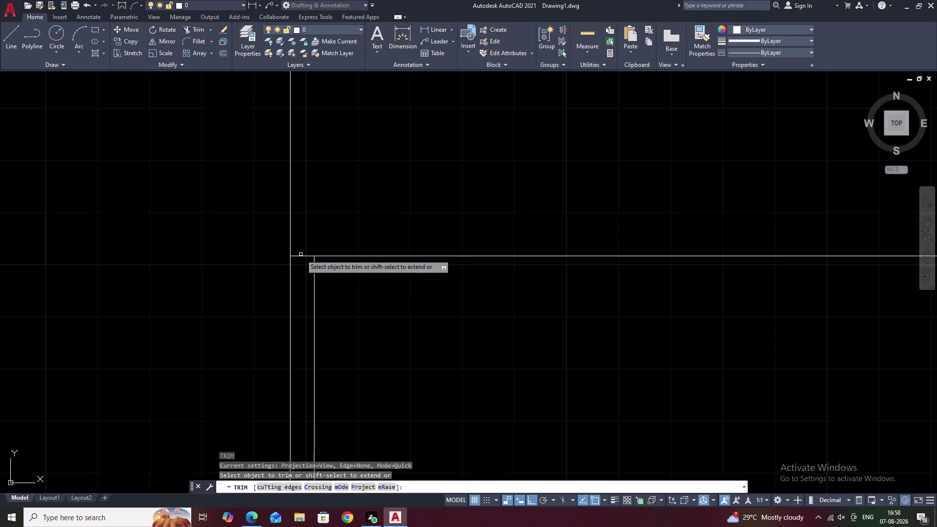
click(301, 256)
middle_drag(401, 315, 404, 243)
scroll(down, 3)
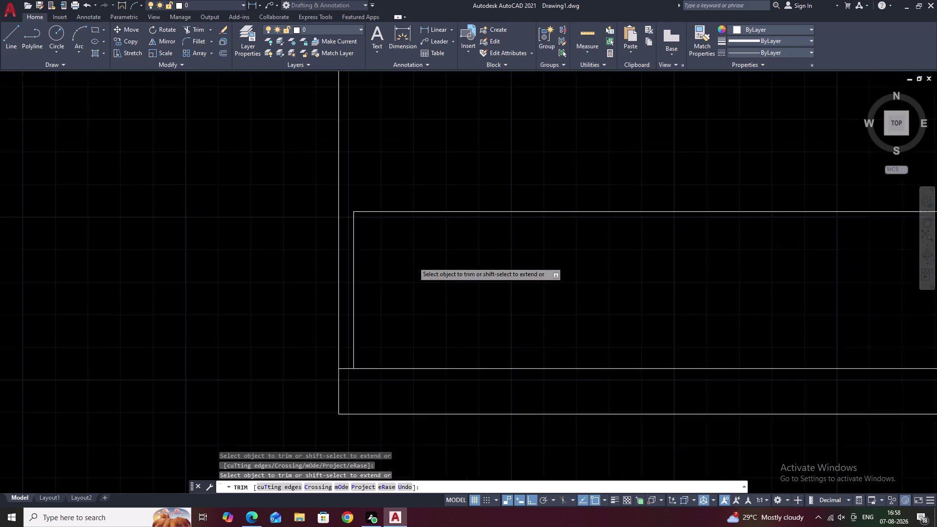
middle_drag(430, 293, 390, 289)
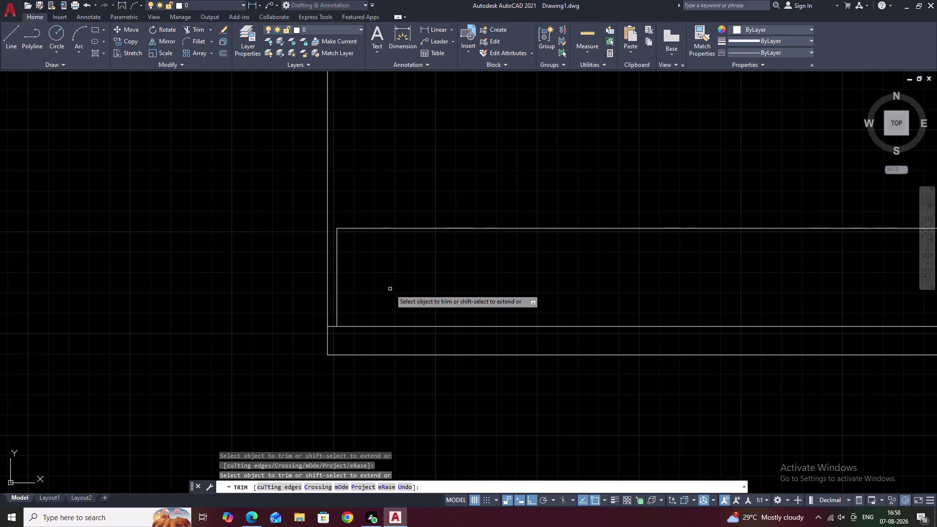
key(Escape)
middle_drag(412, 301, 369, 307)
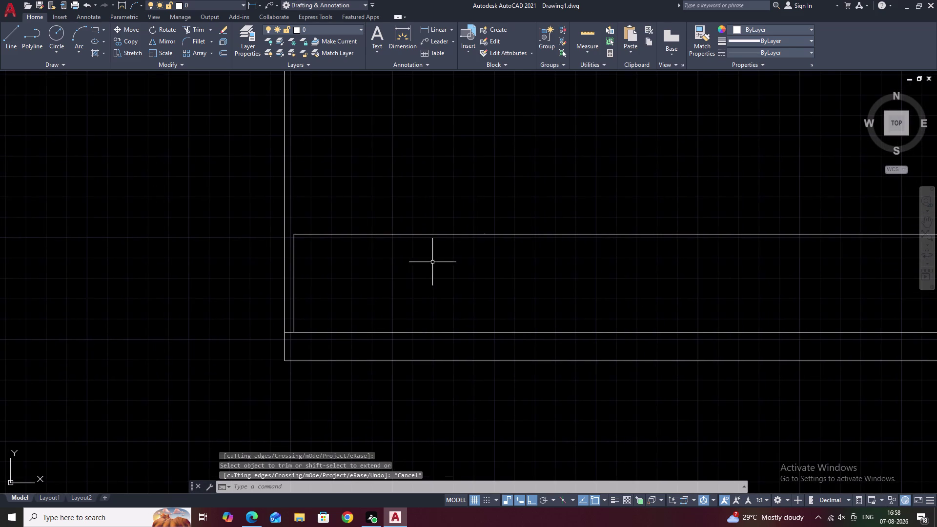
middle_drag(390, 246, 397, 272)
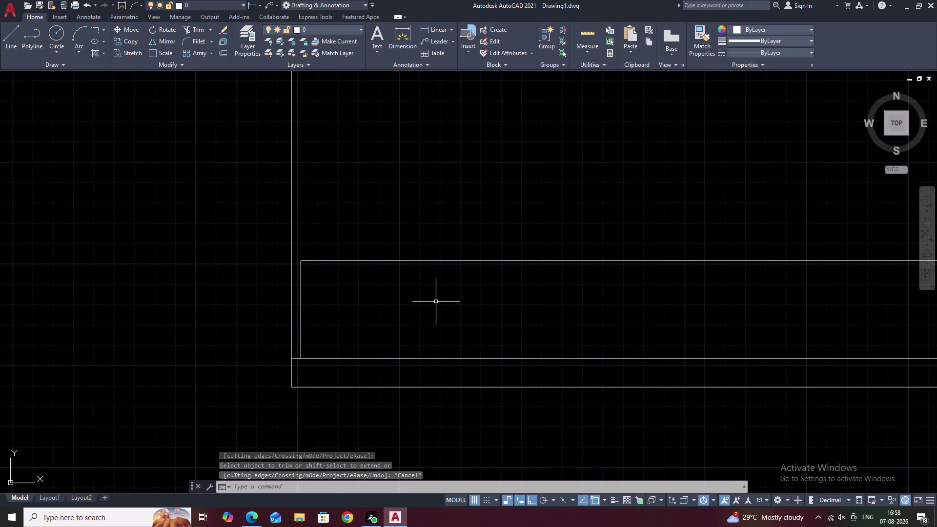
middle_drag(437, 308, 436, 289)
middle_drag(437, 302, 433, 295)
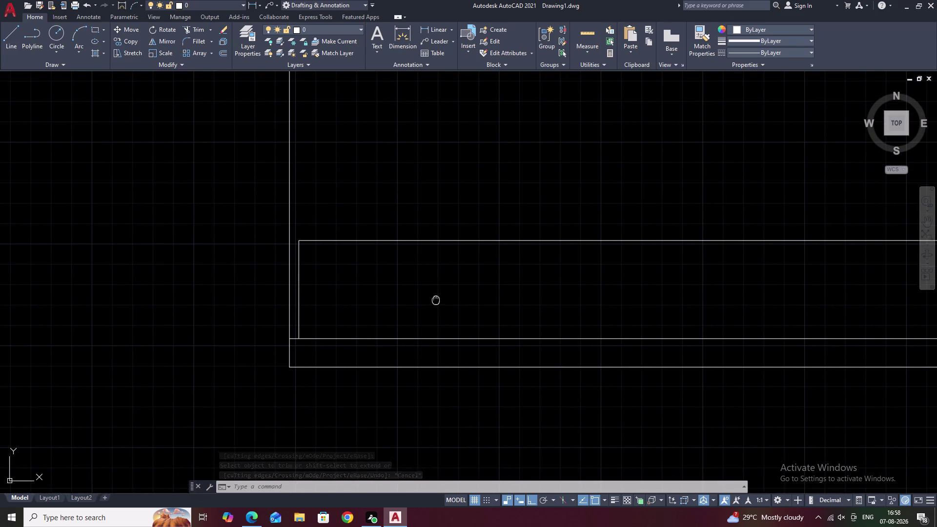
middle_drag(434, 295, 418, 271)
middle_drag(370, 282, 356, 273)
scroll(up, 3)
middle_drag(309, 285, 314, 284)
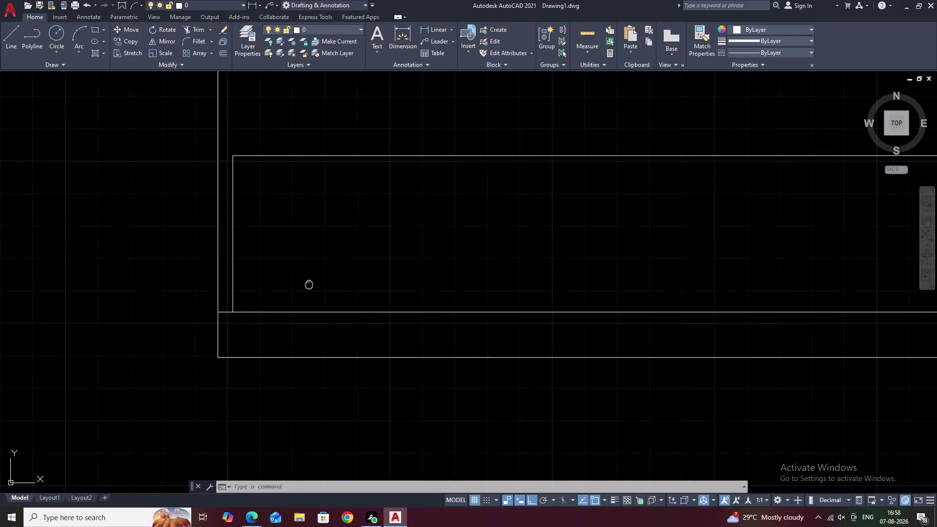
middle_drag(314, 284, 365, 285)
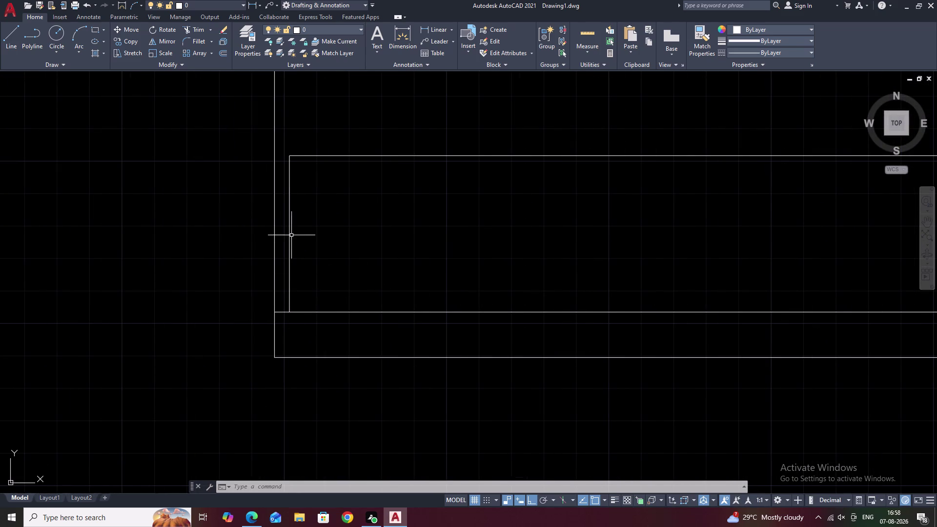
key(Escape)
Trim away the leftover outer wall line above the plinth band.
text(TR)
key(space)
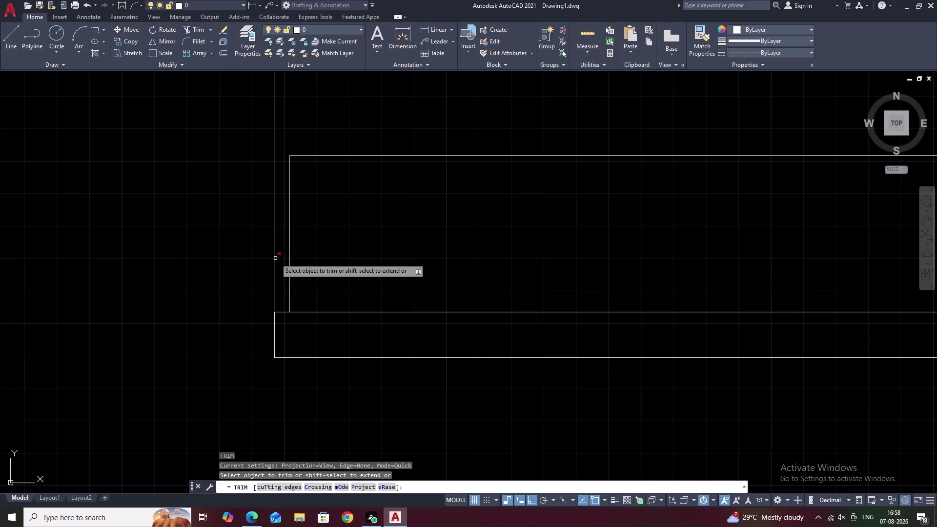
click(275, 258)
key(Escape)
scroll(down, 3)
middle_drag(361, 244, 363, 298)
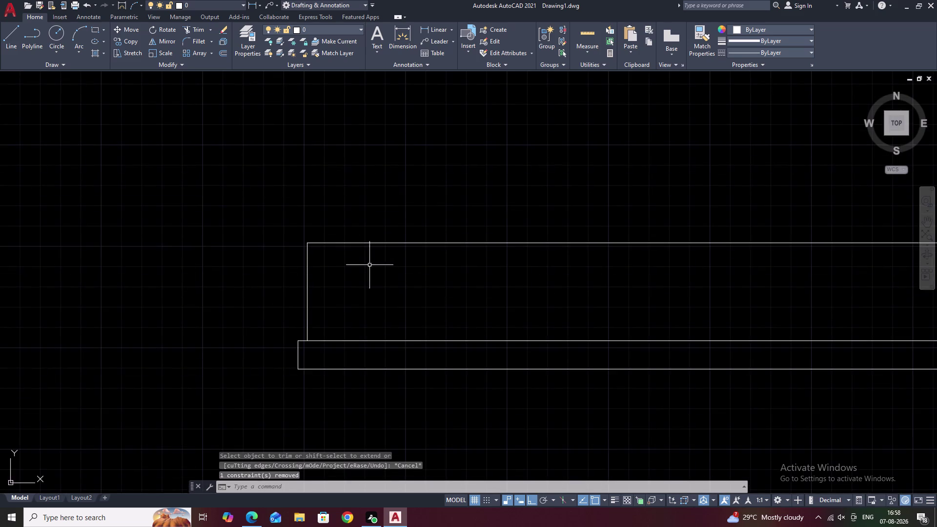
middle_drag(369, 265, 352, 291)
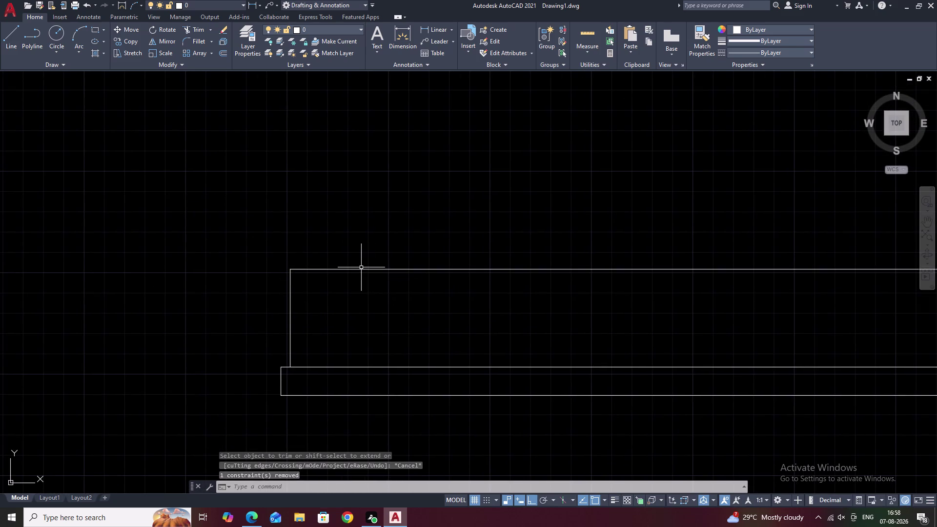
Start a new line at the wall's top-left corner.
text(L)
key(space)
click(290, 268)
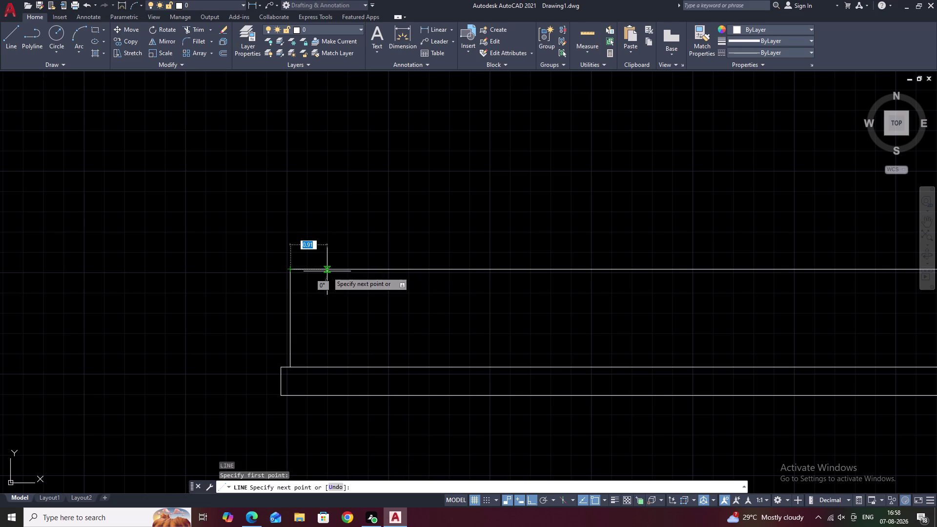
Track 0.35 units along the top edge from the wall corner to set the line start.
text(TK)
key(space)
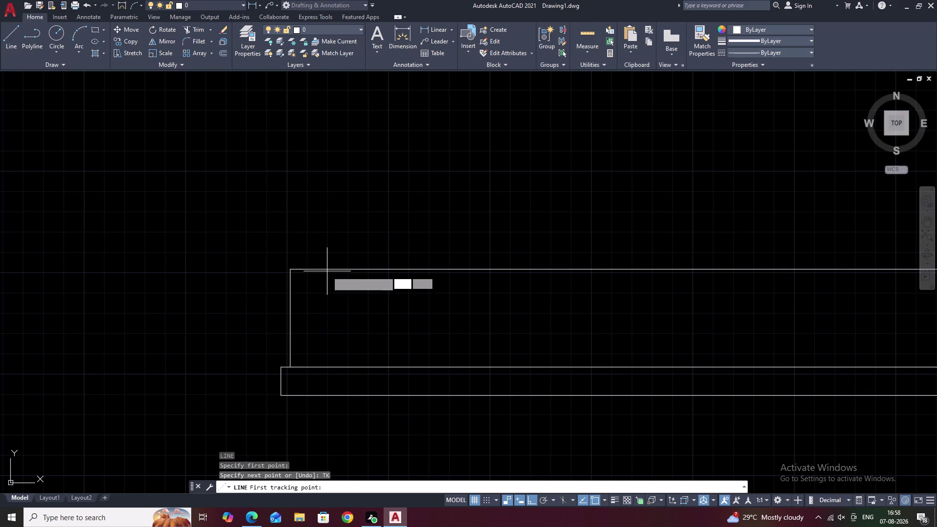
click(290, 270)
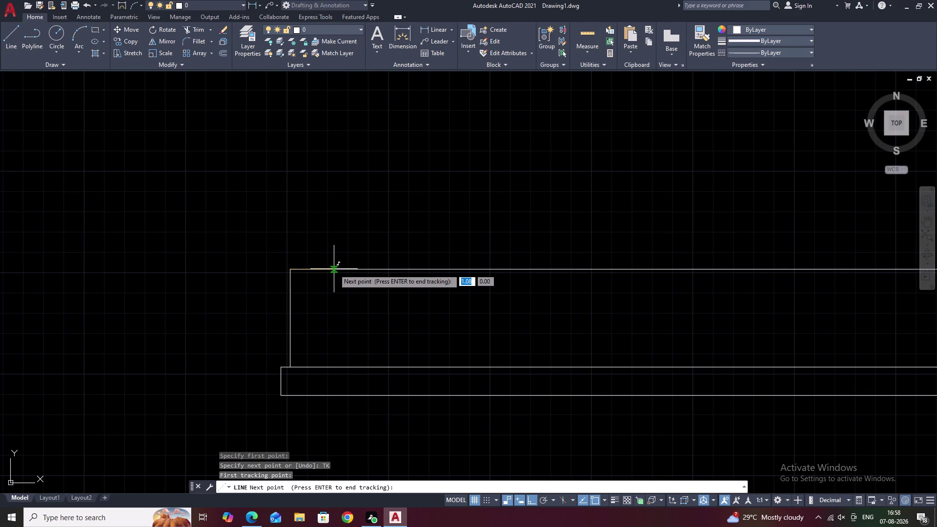
text(.)
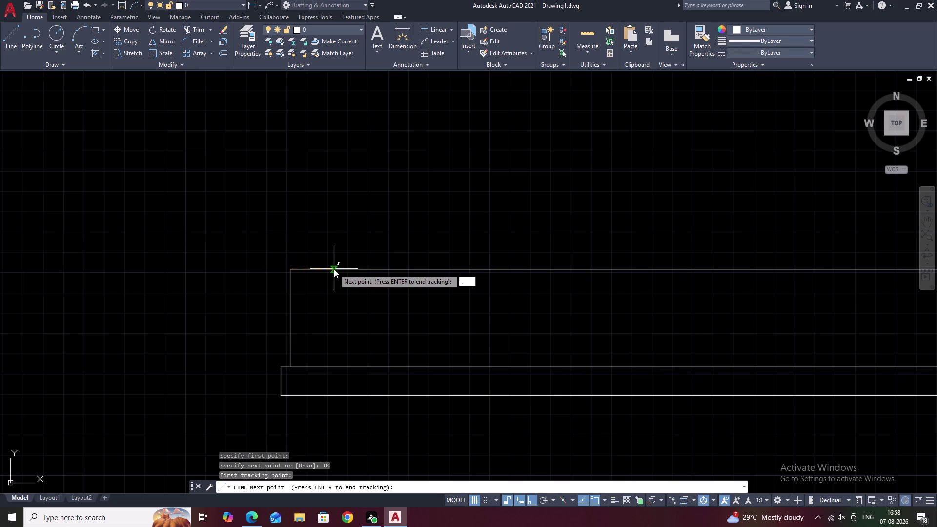
text(3)
text(5)
key(space)
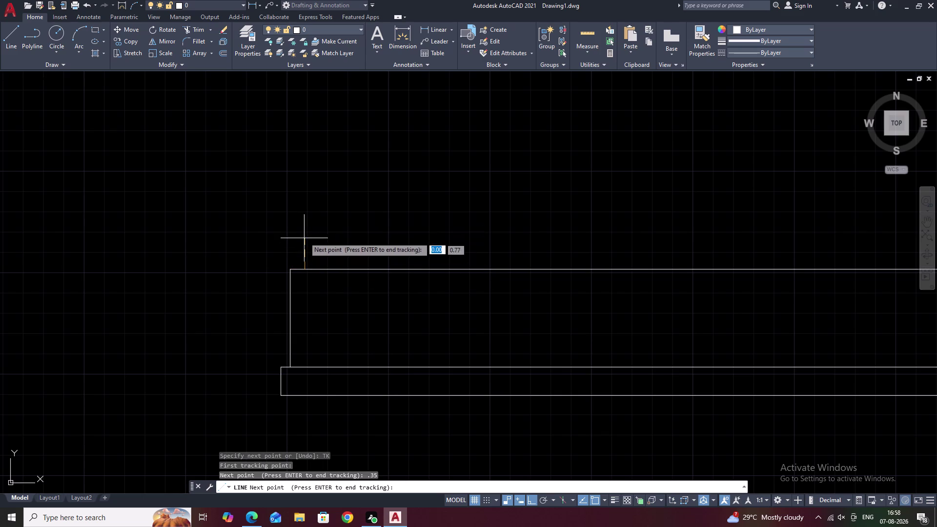
key(space)
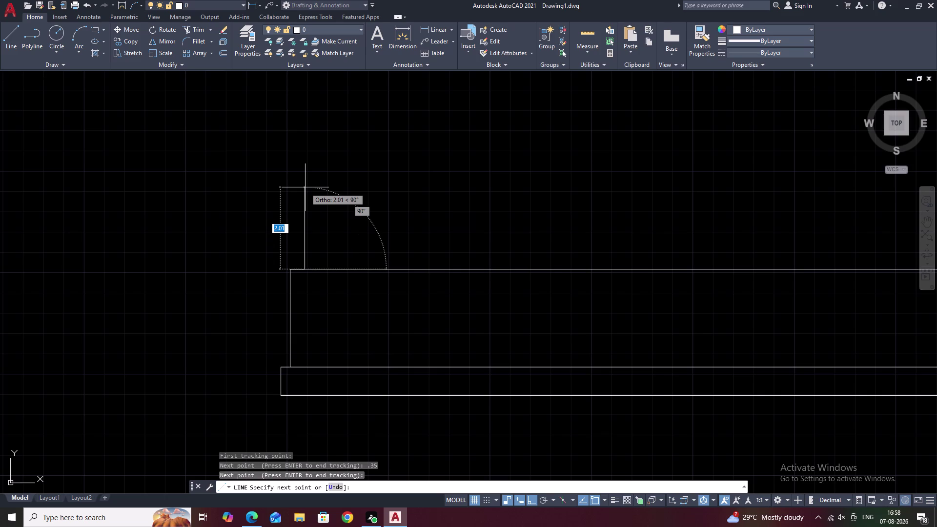
Draw the 3.8-unit upright ledge line.
text(3.)
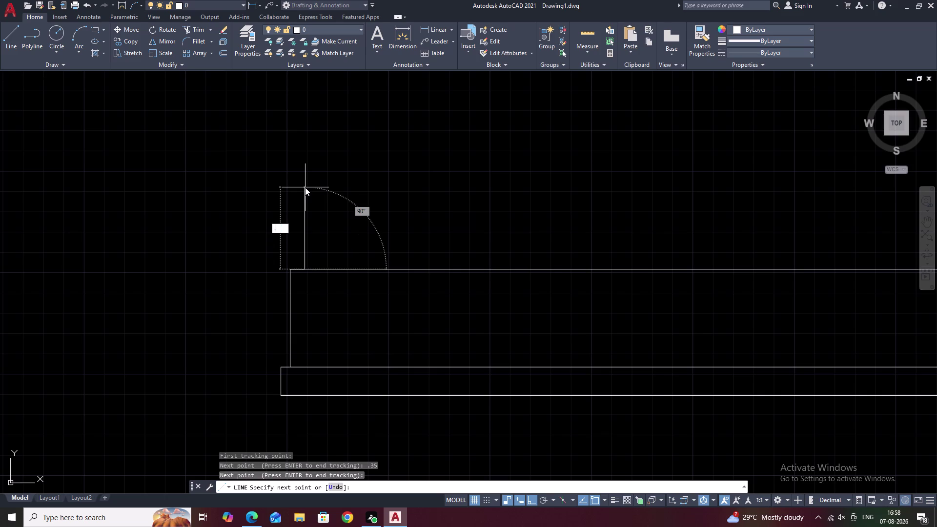
key(BackSpace)
text(3)
text(.8)
key(space)
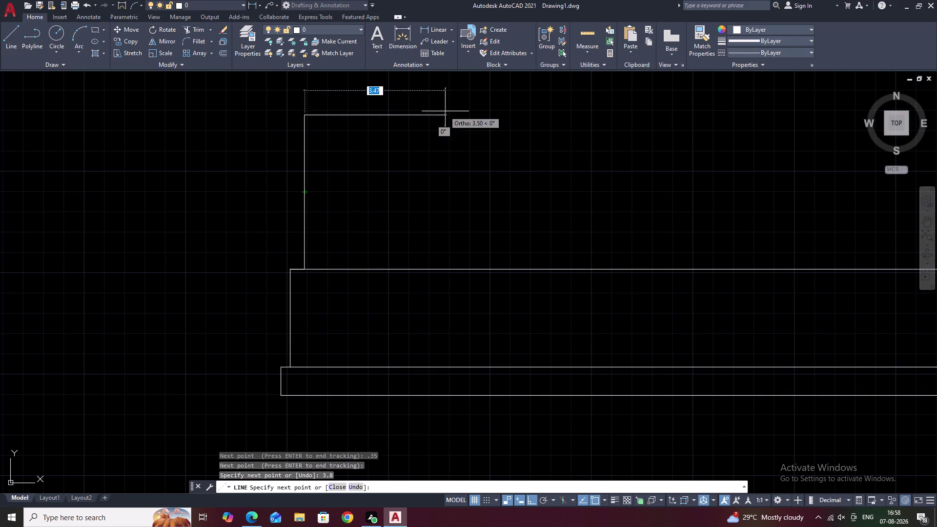
middle_drag(512, 138, 523, 265)
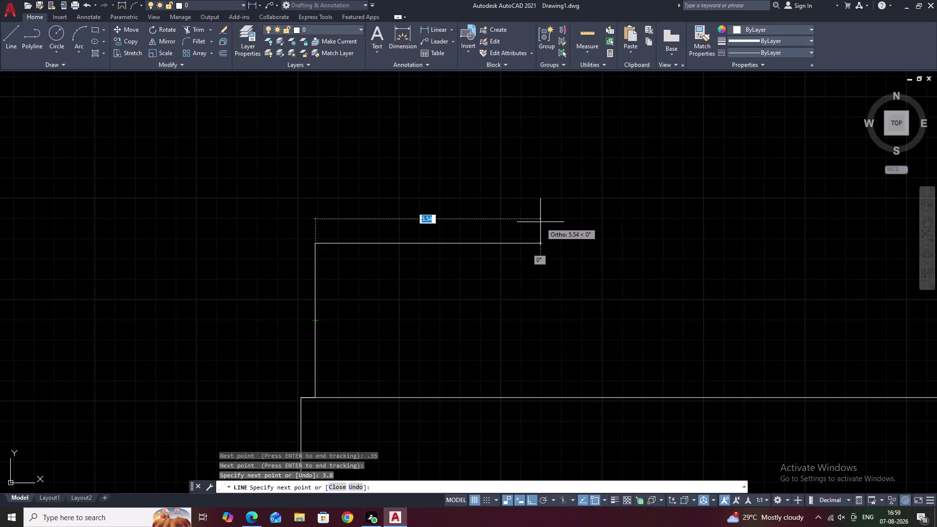
Add the 5.38-unit top edge of the ledge and end the line.
key(5)
key(period)
key(3)
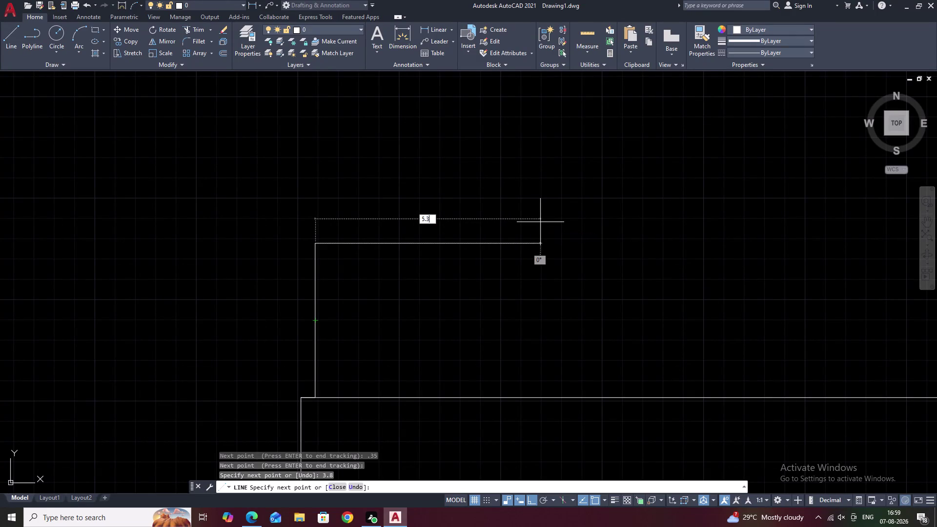
text(8)
key(space)
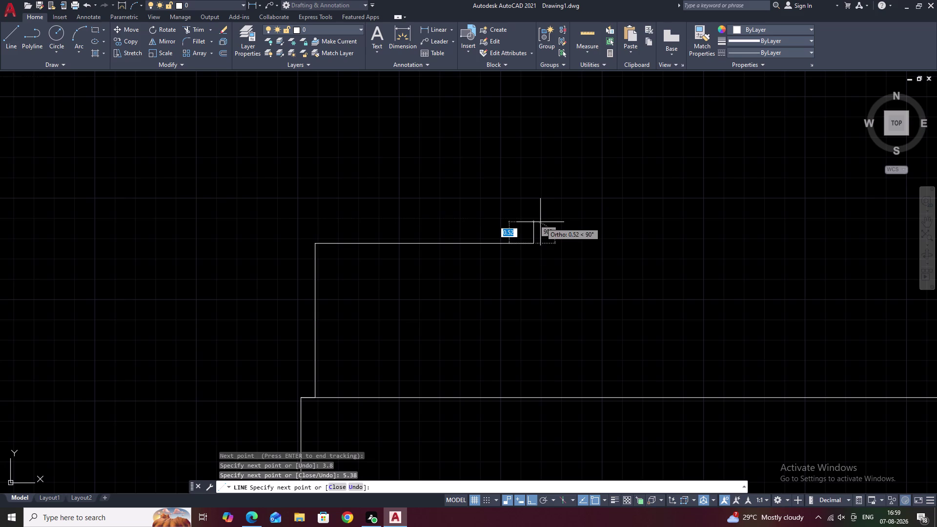
key(Escape)
scroll(down, 3)
middle_drag(576, 290, 556, 253)
scroll(up, 3)
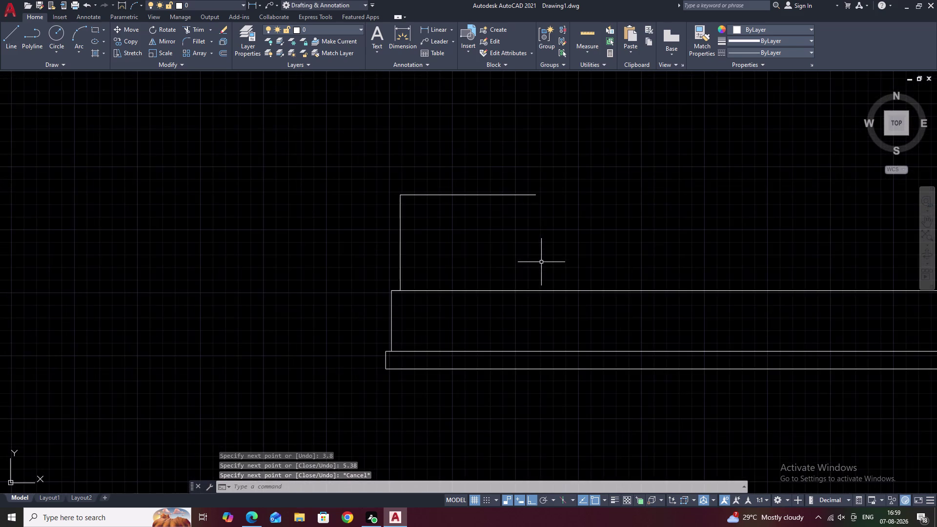
Begin a line at the upper wall's right corner, heading down toward the plinth.
middle_drag(530, 262, 455, 254)
scroll(up, 3)
middle_drag(451, 256, 489, 207)
middle_drag(512, 246, 514, 235)
middle_drag(515, 235, 498, 268)
middle_drag(487, 209, 486, 211)
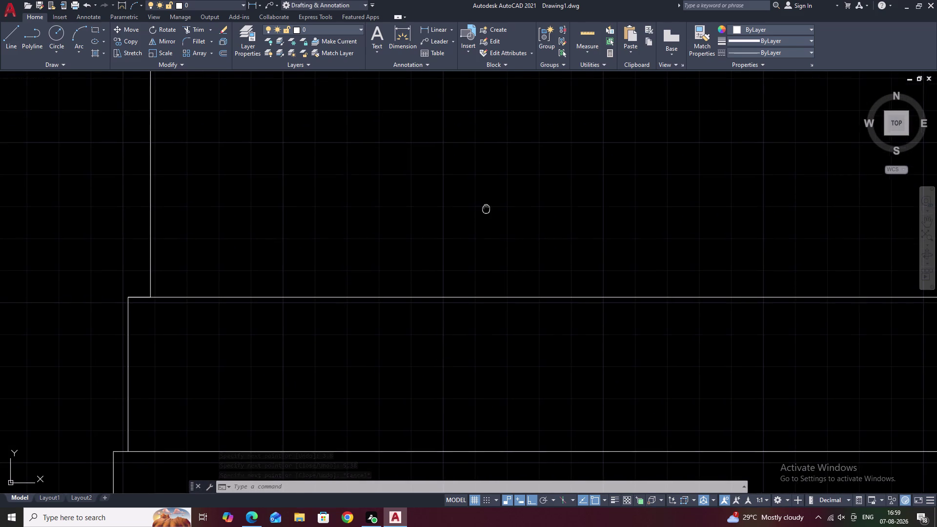
middle_drag(486, 211, 482, 279)
text(L)
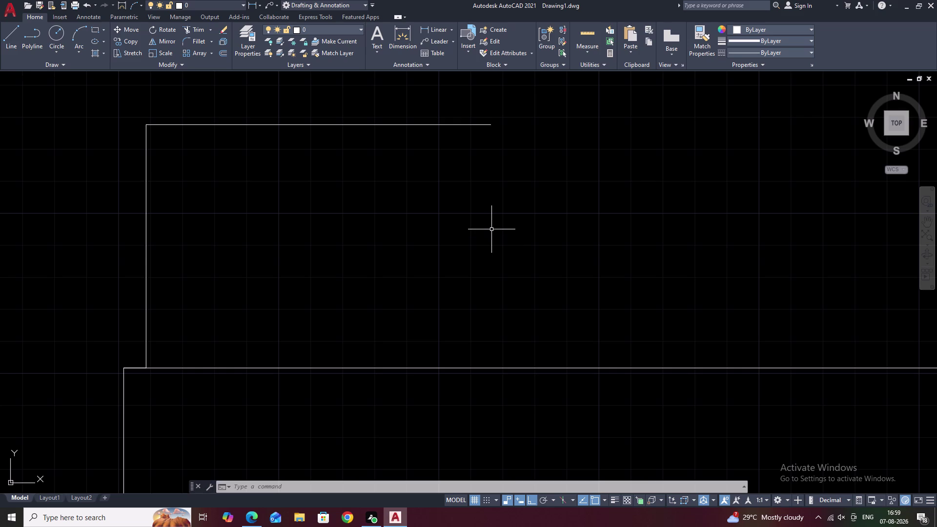
key(space)
click(492, 128)
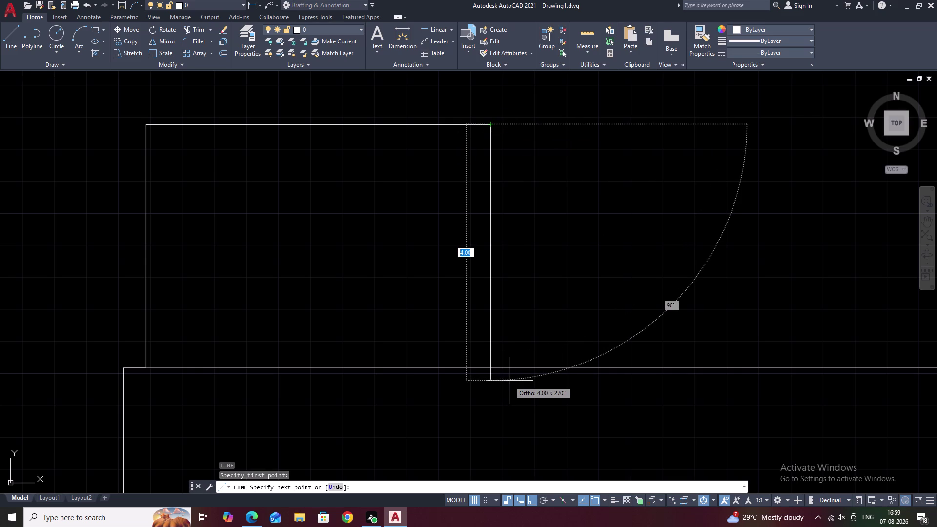
middle_drag(509, 381, 505, 179)
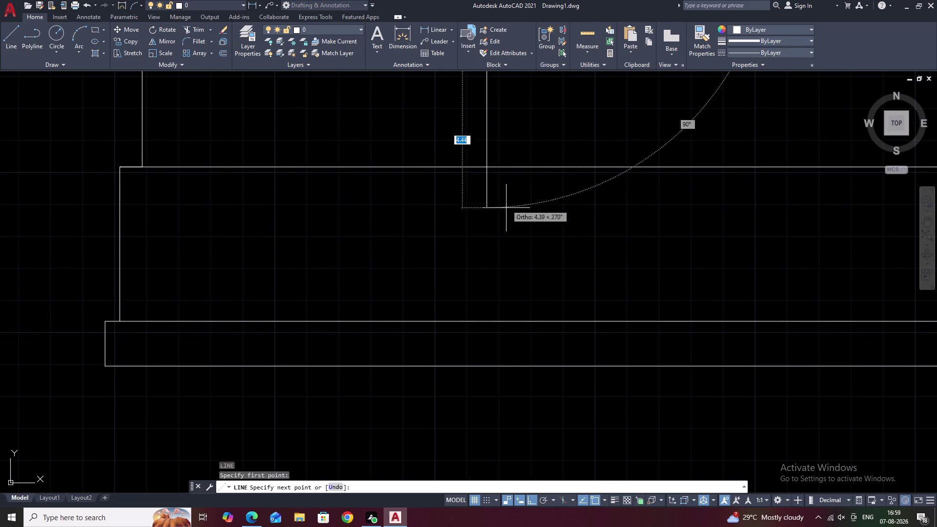
End the vertical line below the plinth band.
click(517, 451)
key(Escape)
scroll(down, 3)
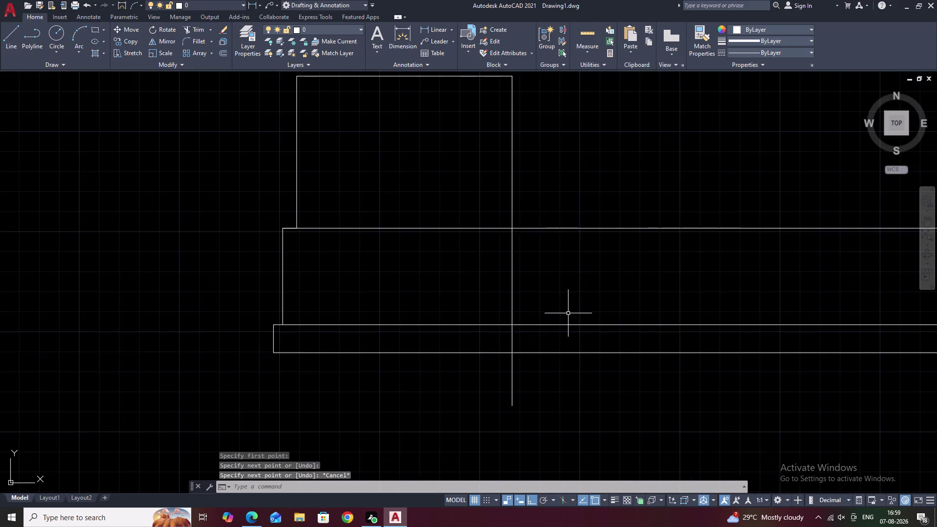
middle_drag(569, 313, 486, 356)
Fence-trim the wall and plinth line ends right of the new vertical edge.
text(TR)
key(space)
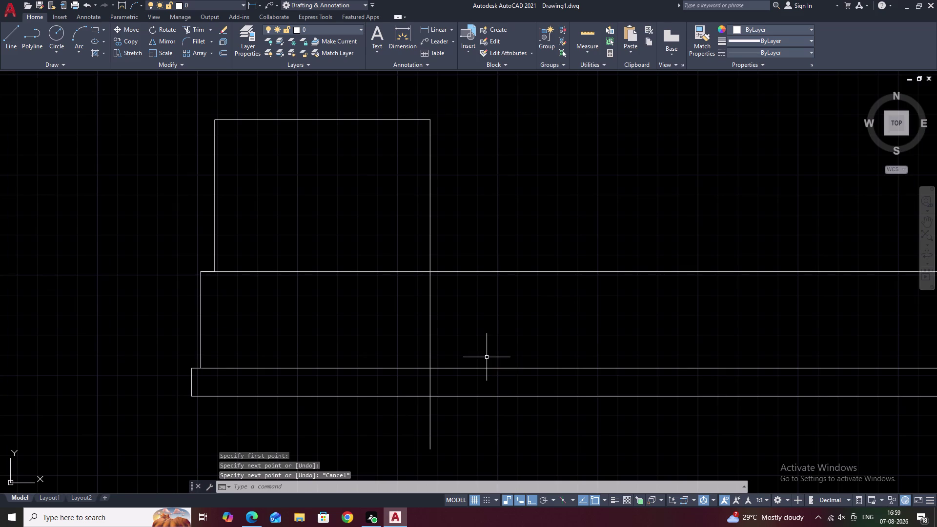
drag(506, 217, 506, 385)
scroll(down, 3)
drag(522, 377, 523, 395)
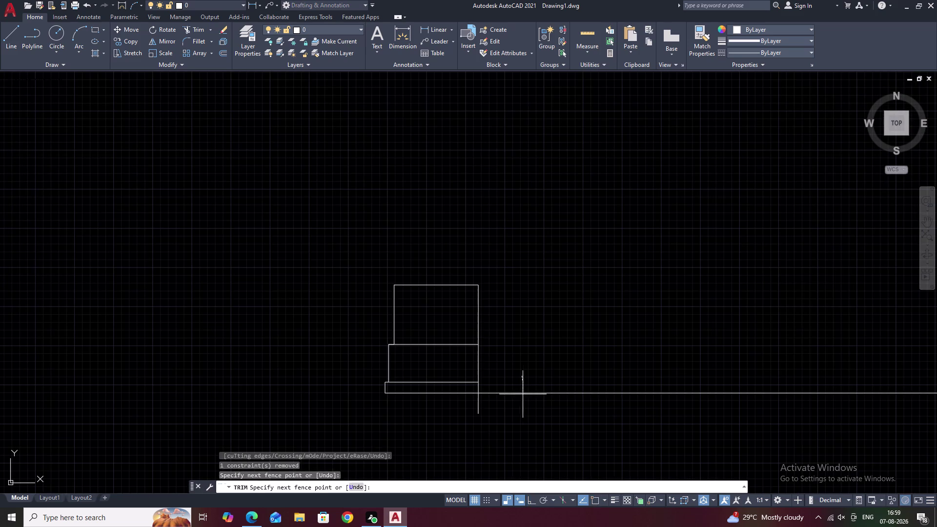
drag(523, 395, 523, 404)
middle_drag(523, 390, 536, 371)
scroll(up, 3)
Inspect the trimmed step and start measuring its dimensions.
middle_drag(500, 363, 539, 367)
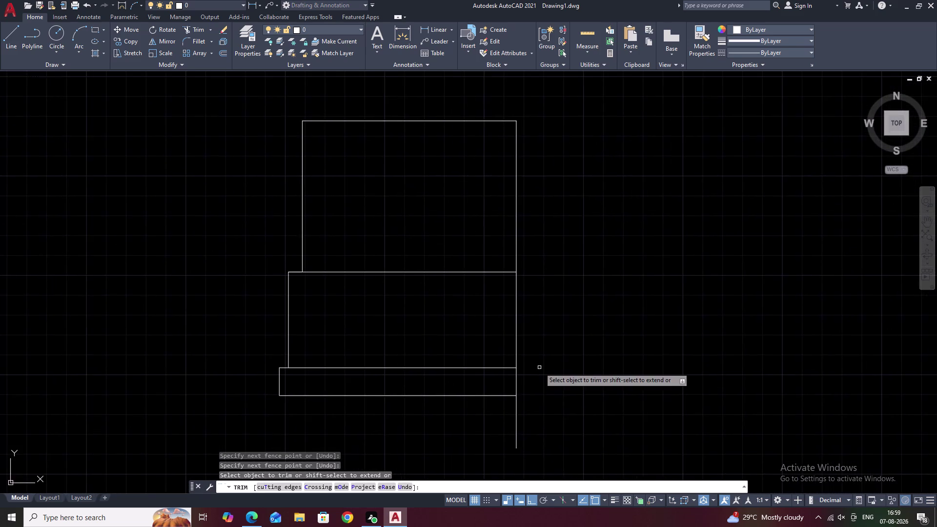
middle_drag(540, 368, 562, 367)
scroll(up, 3)
middle_drag(562, 367, 577, 409)
middle_drag(575, 379, 583, 410)
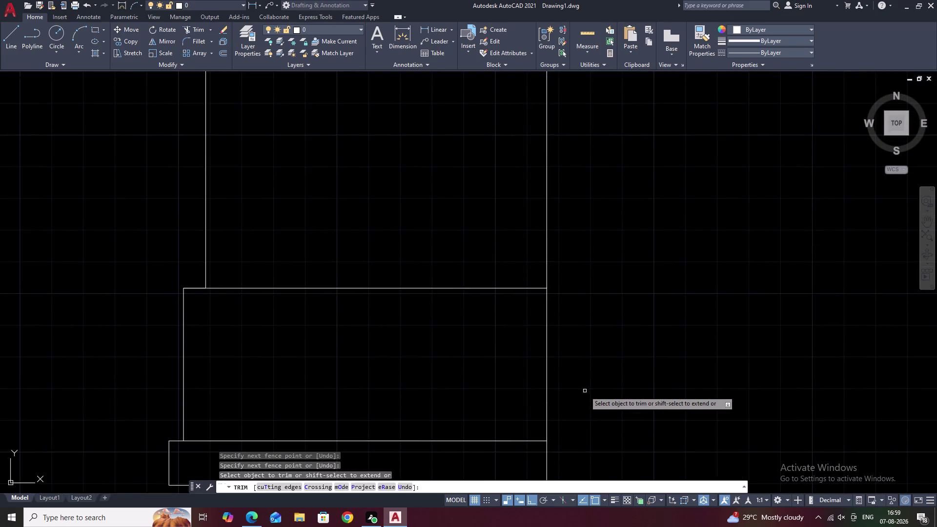
scroll(down, 3)
middle_drag(585, 391, 586, 338)
click(595, 29)
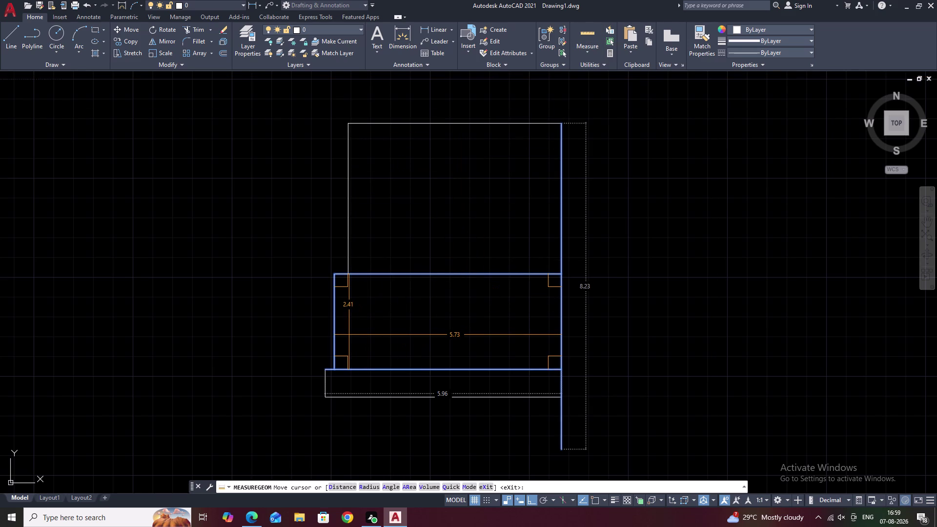
Cancel the measurement and the linear dimension.
key(Escape)
click(440, 29)
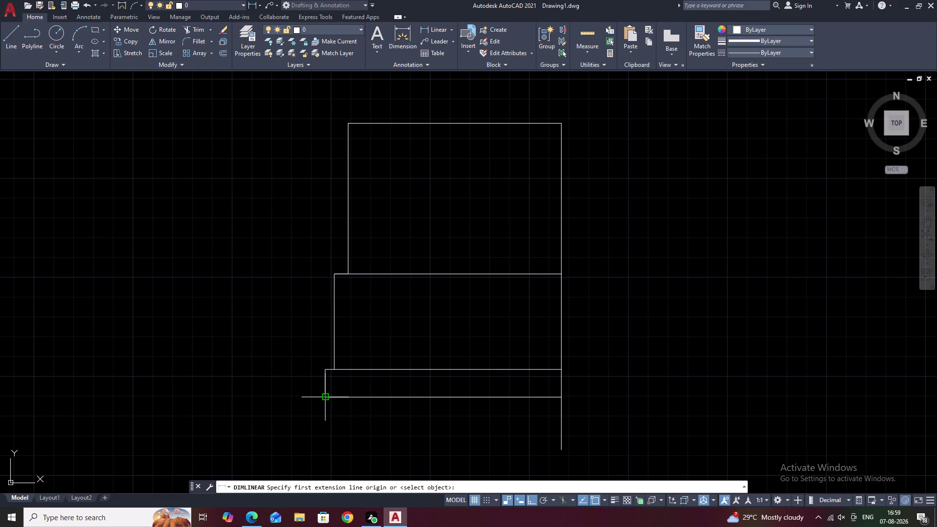
key(Escape)
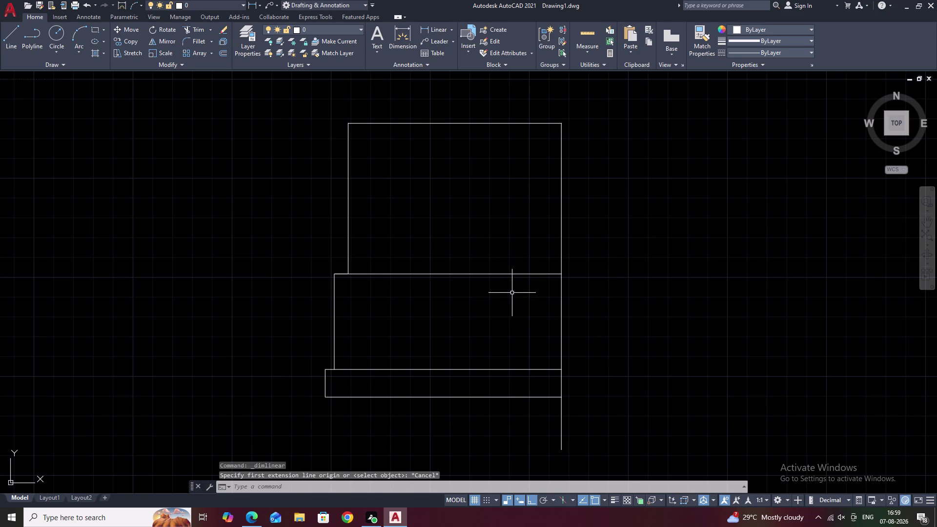
Undo the measure, trim and vertical line to restore the full-length wall and plinth lines.
key(ctrl+z)
key(ctrl+z)
key(ctrl+z)
key(ctrl+z)
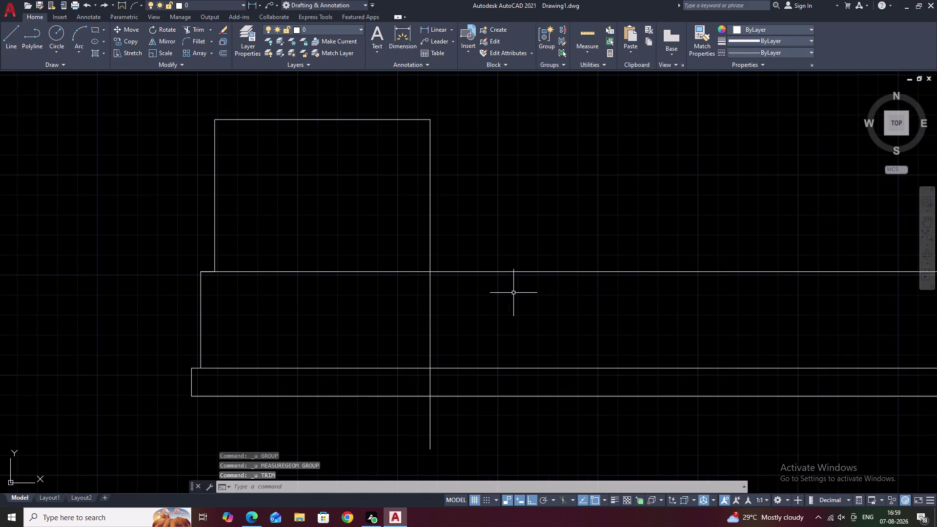
key(ctrl+z)
key(ctrl+z)
key(ctrl+z)
key(ctrl+z)
key(ctrl+z)
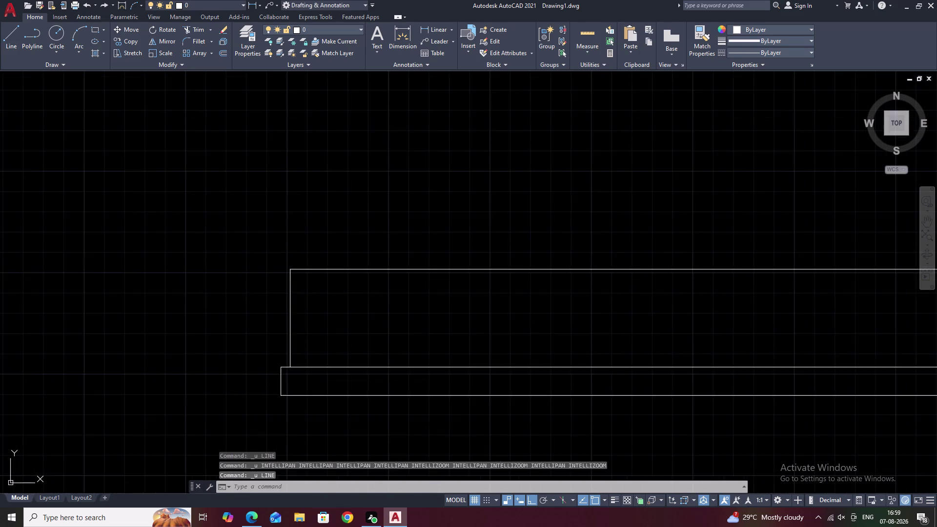
key(ctrl+z)
key(ctrl+z)
key(ctrl+z)
key(ctrl+z)
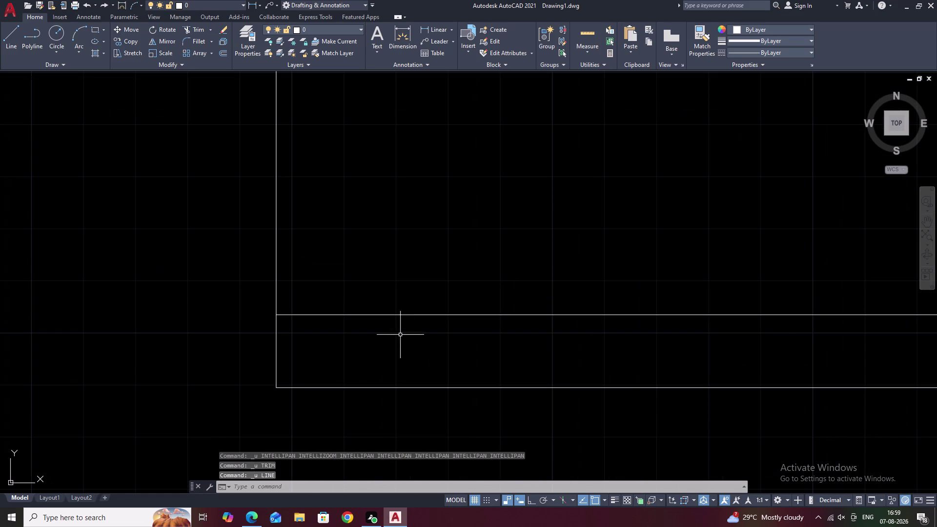
scroll(down, 3)
middle_drag(439, 319, 472, 316)
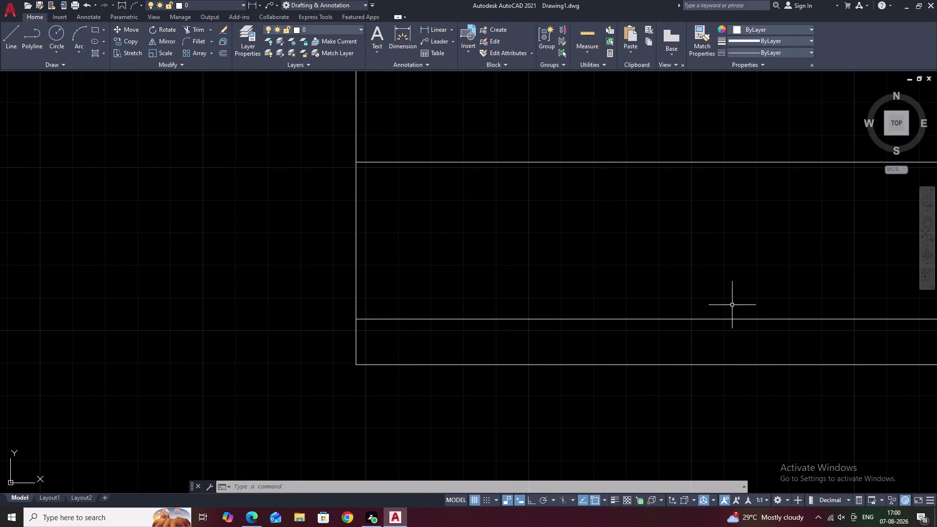
key(o)
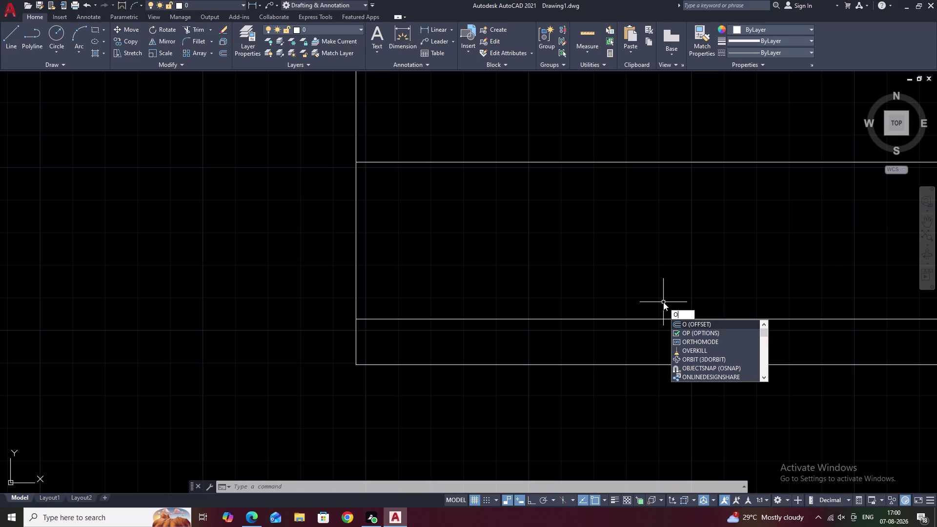
Offset the wall's left edge 6 units to the right.
key(space)
text(6)
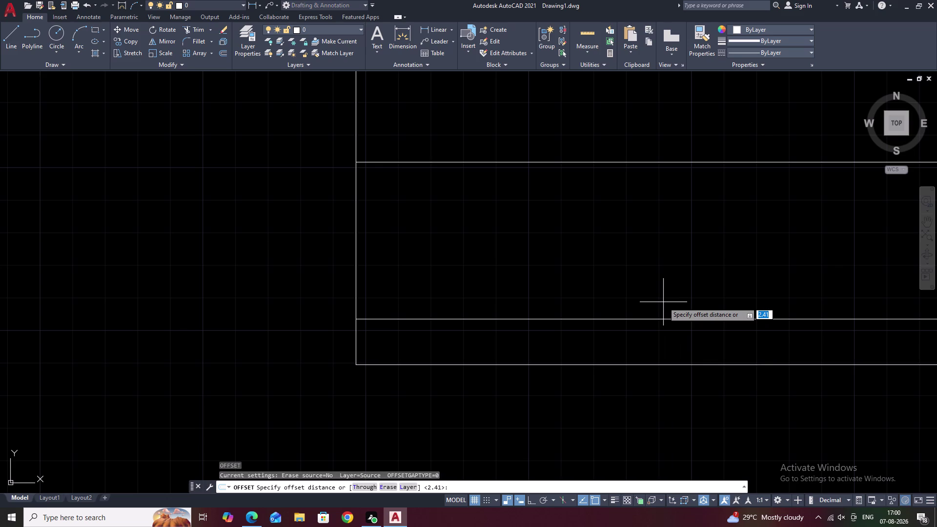
key(space)
click(354, 205)
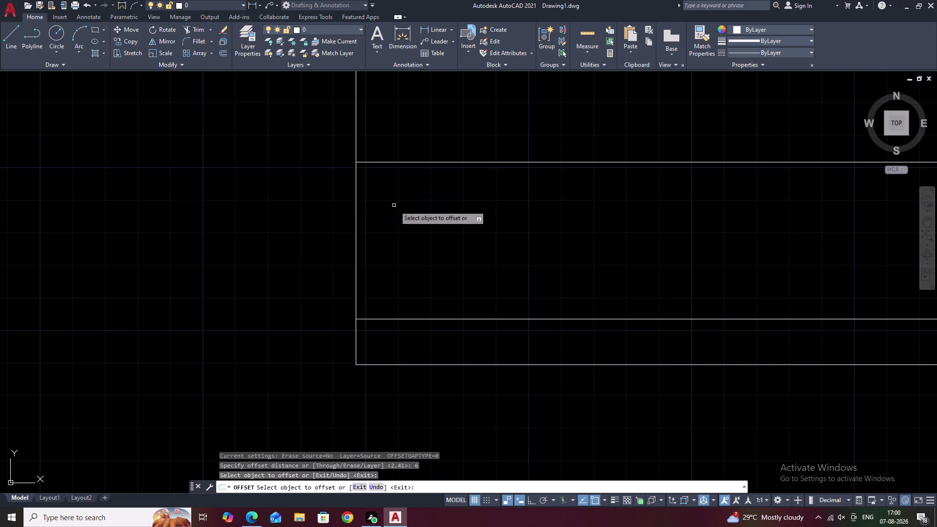
click(356, 210)
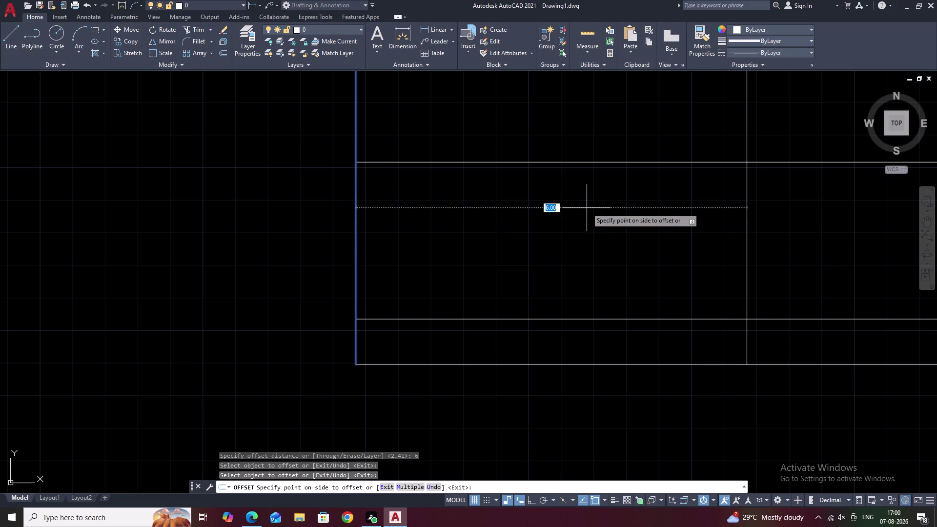
click(609, 208)
middle_drag(697, 224, 536, 227)
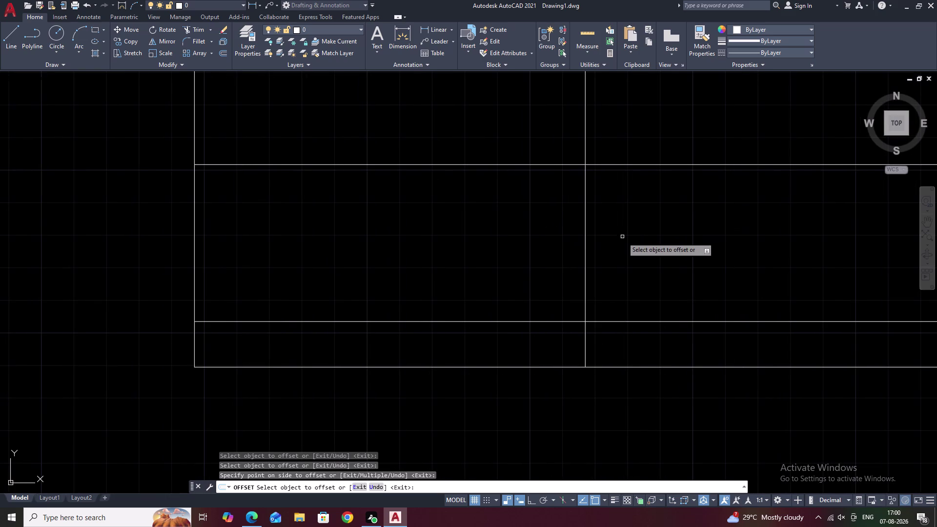
key(space)
Pan over the wall and plinth to check the new offset line.
middle_drag(360, 274, 397, 265)
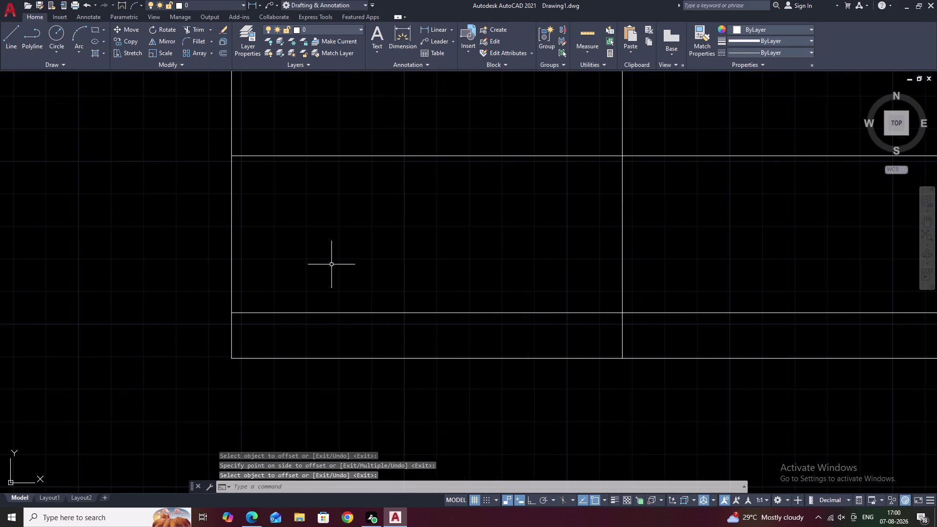
middle_drag(527, 267, 561, 268)
scroll(down, 3)
middle_drag(536, 250, 519, 330)
middle_drag(505, 215, 500, 247)
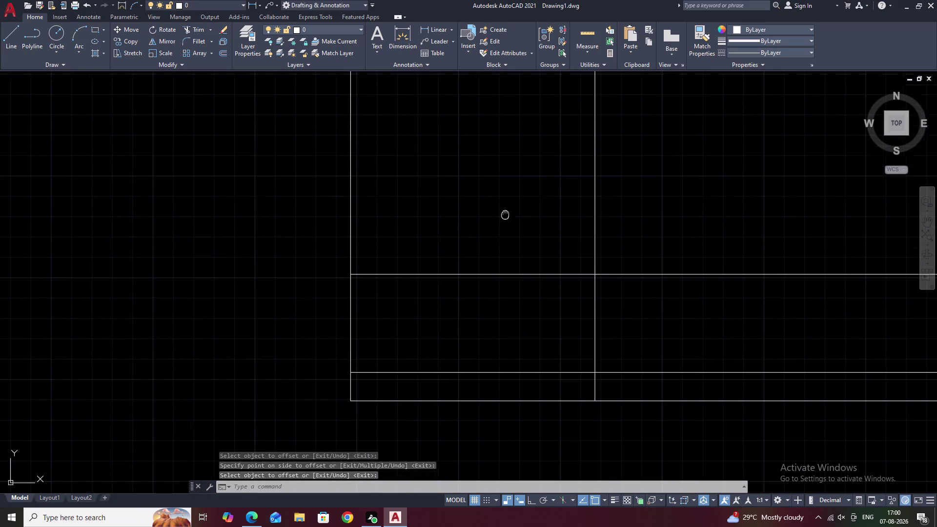
middle_drag(499, 247, 498, 291)
middle_drag(498, 289, 499, 229)
middle_drag(505, 241, 505, 251)
middle_drag(506, 259, 505, 183)
middle_drag(470, 318, 480, 283)
scroll(up, 3)
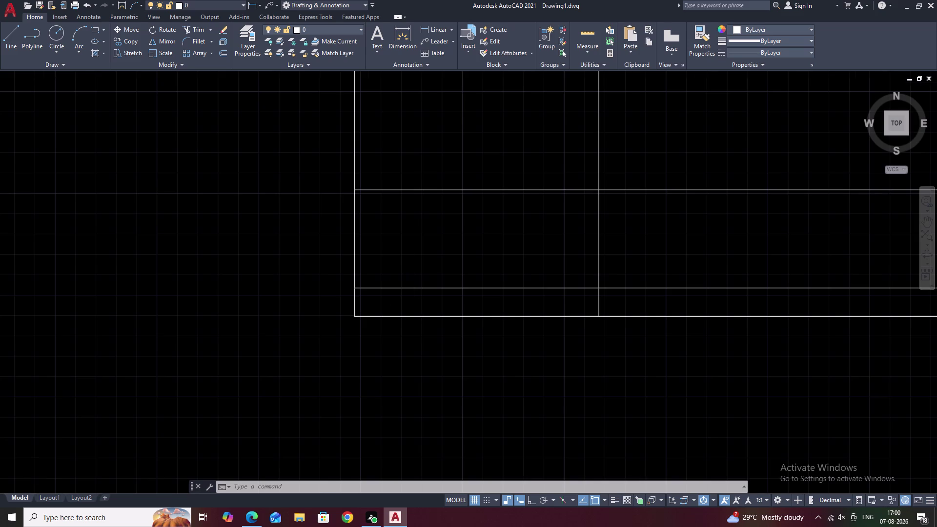
Start a line tracked 0.23 from a point on the lower wall line.
key(Escape)
text(L)
key(space)
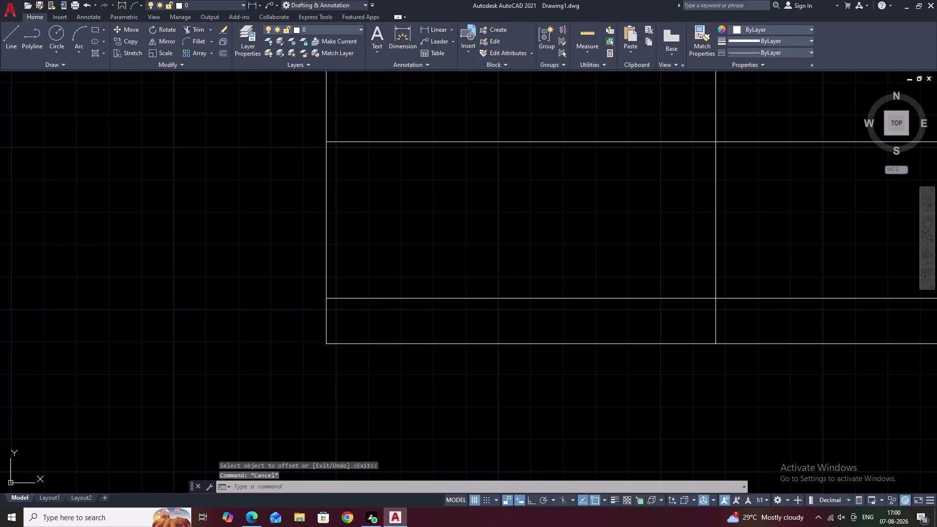
text(TK)
key(space)
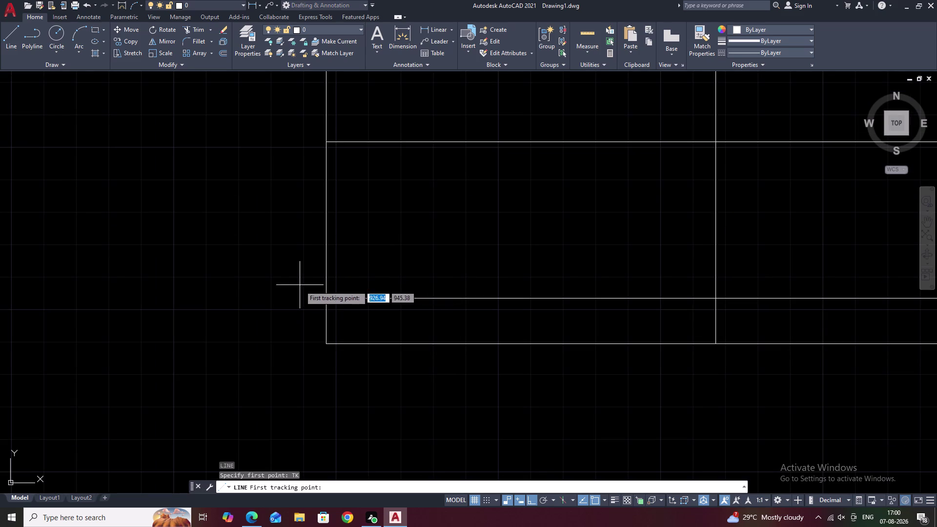
click(324, 298)
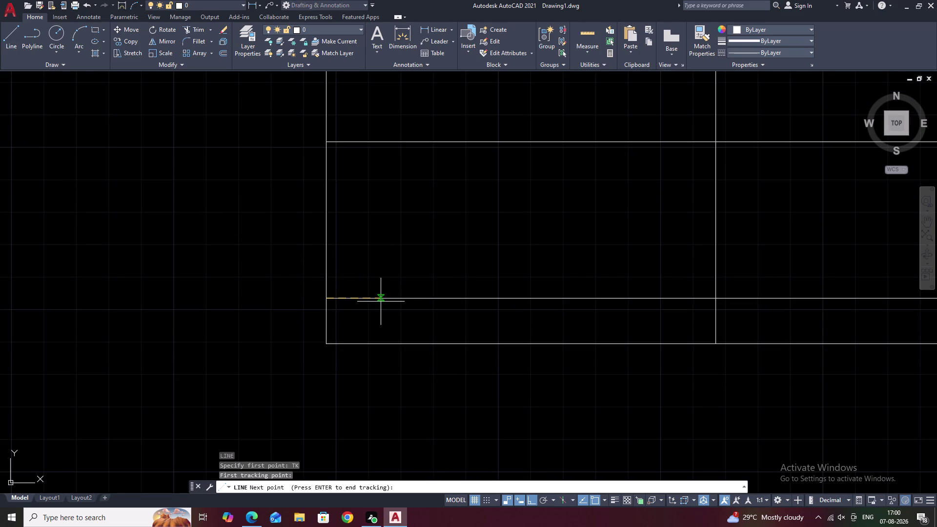
key(period)
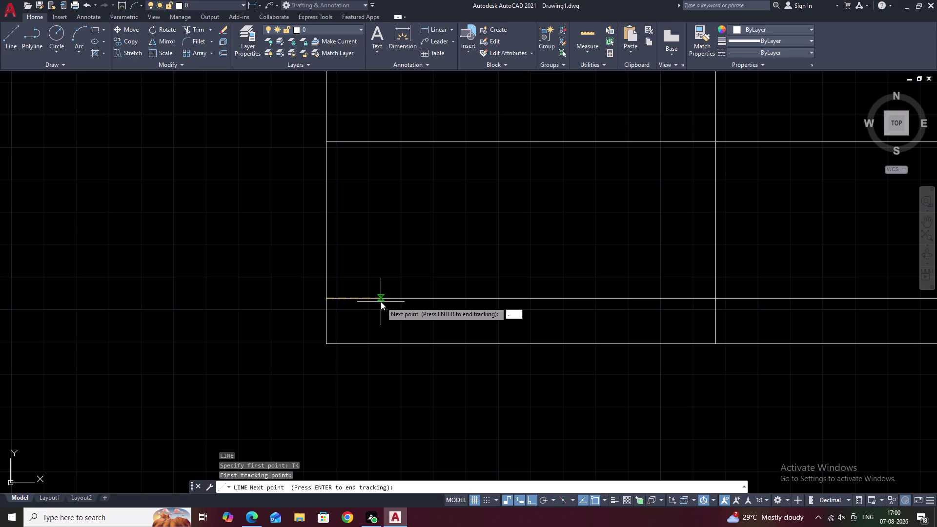
text(23)
key(space)
key(space)
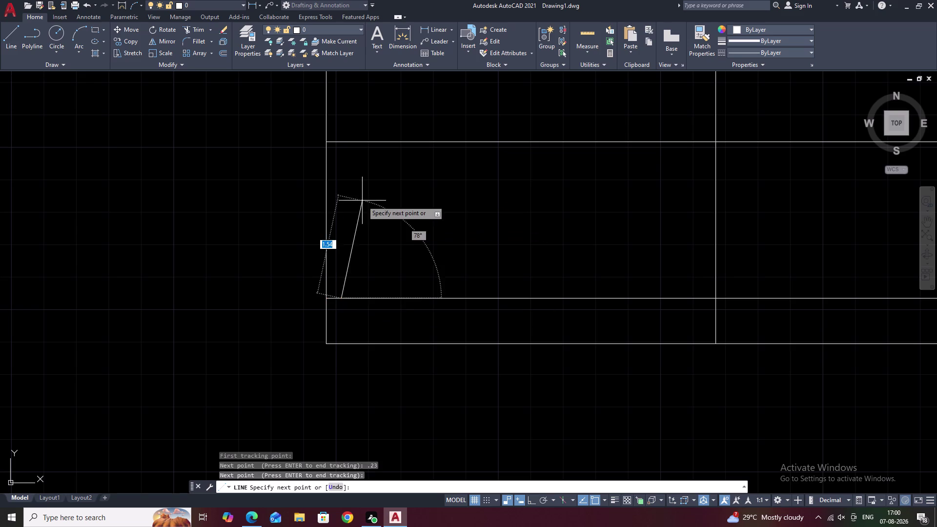
With Ortho on, draw the inner wall line 2.41 units straight up.
key(F8)
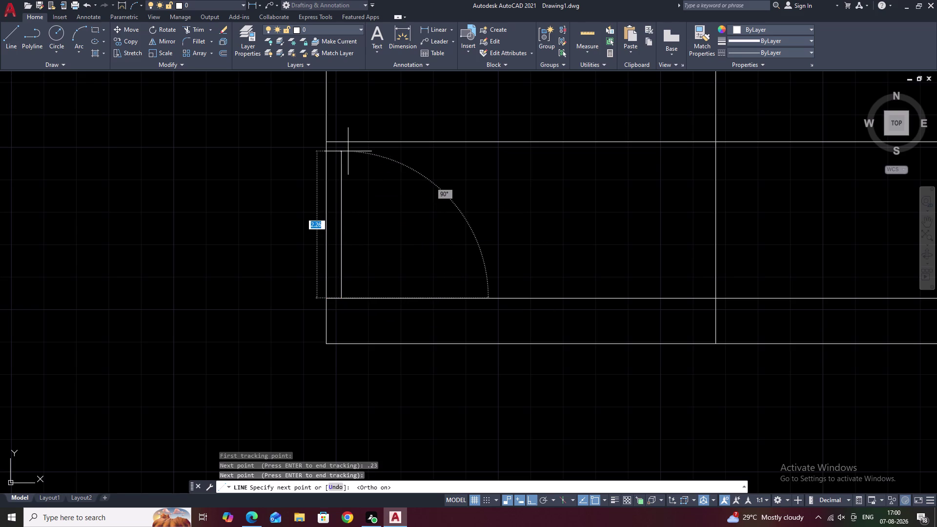
text(2.)
text(41)
key(space)
key(Escape)
Trim the old wall edge and the leftover vertical line above the step.
text(T)
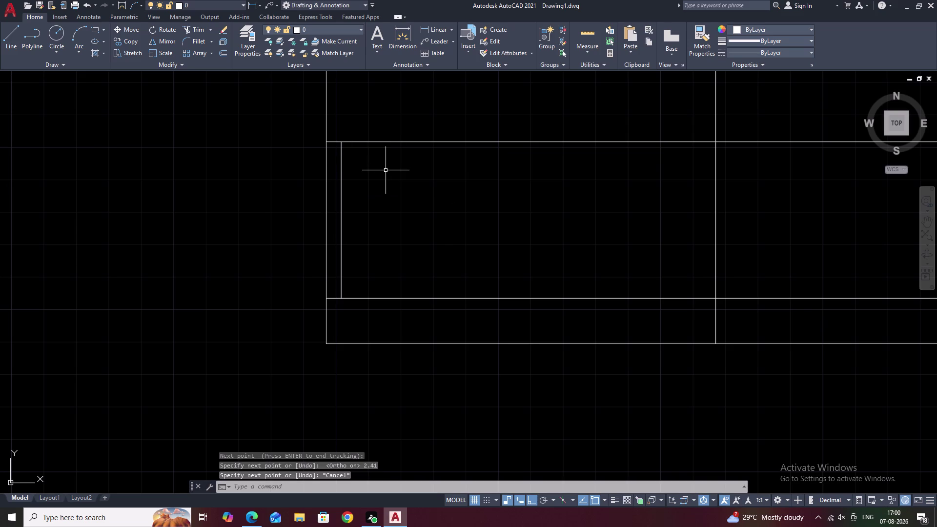
text(R)
key(space)
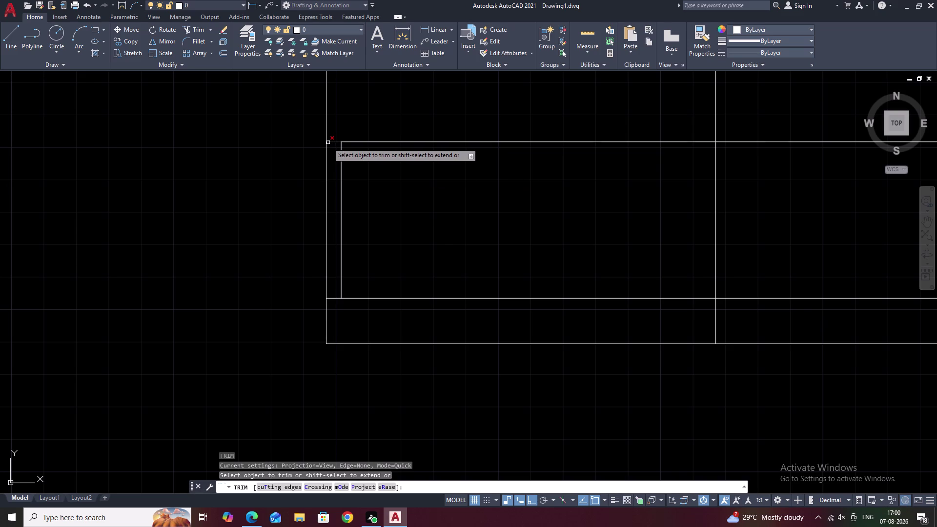
click(326, 175)
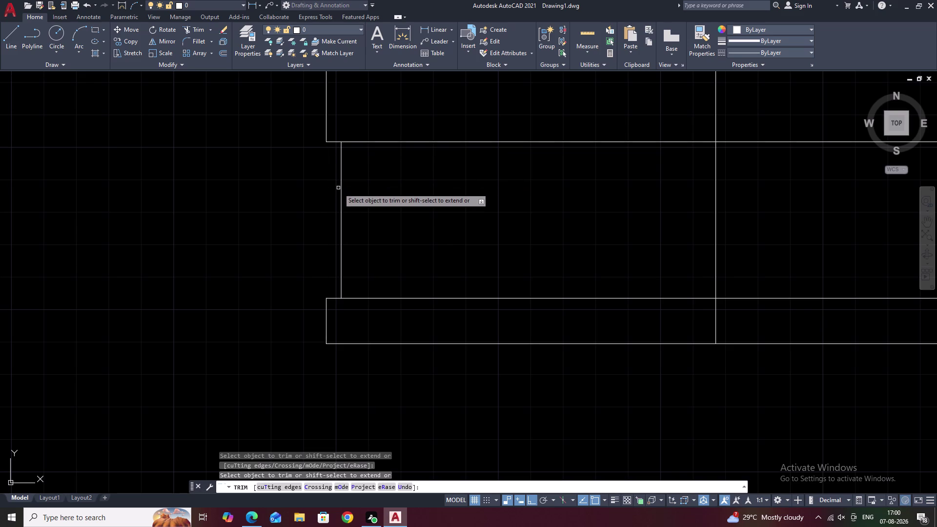
click(334, 142)
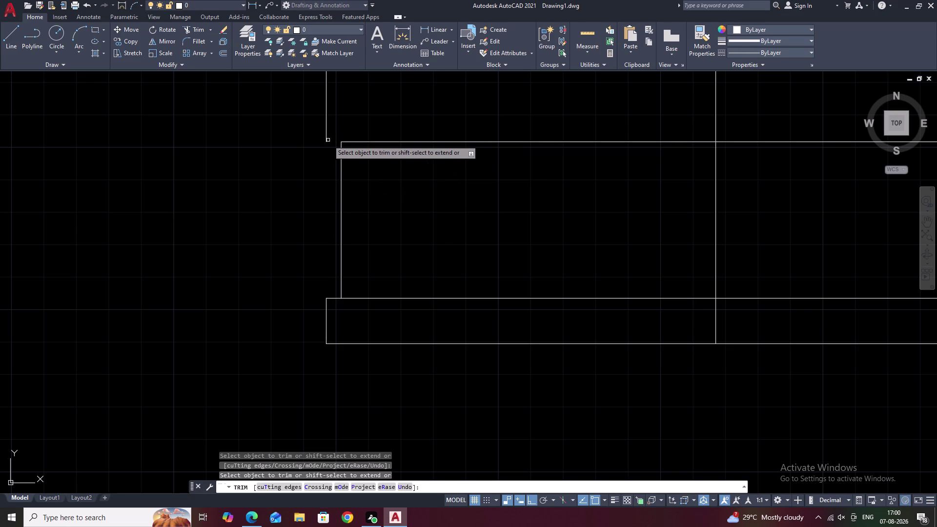
click(327, 139)
key(Escape)
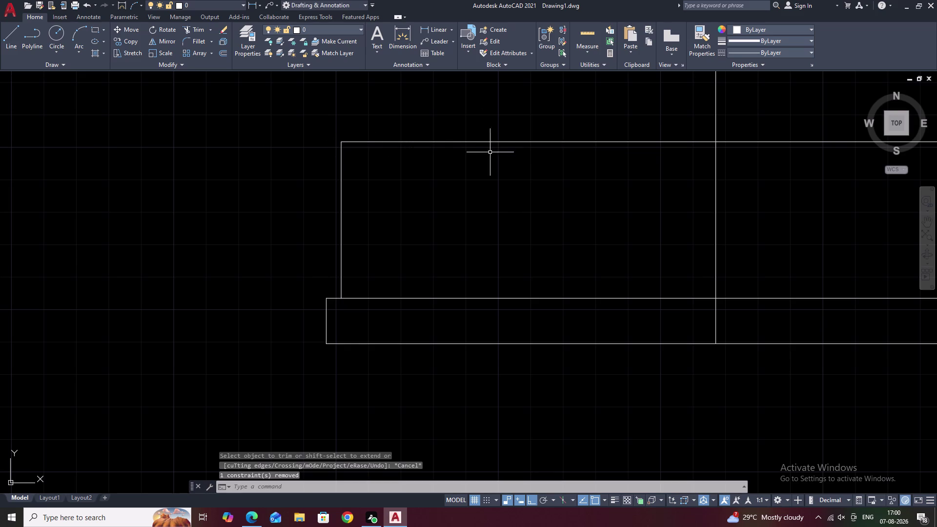
Start a line tracked 0.35 along the top edge from the step's top-left corner.
text(L)
key(space)
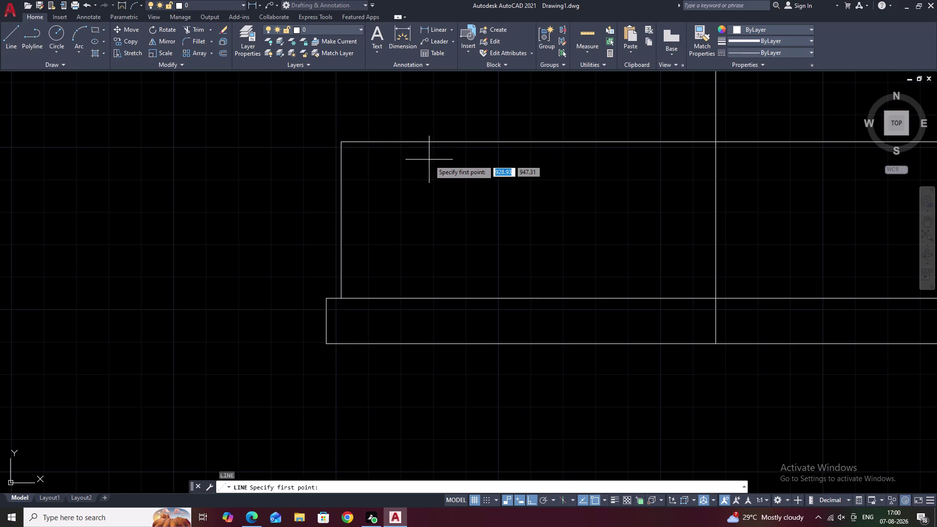
text(TK)
key(space)
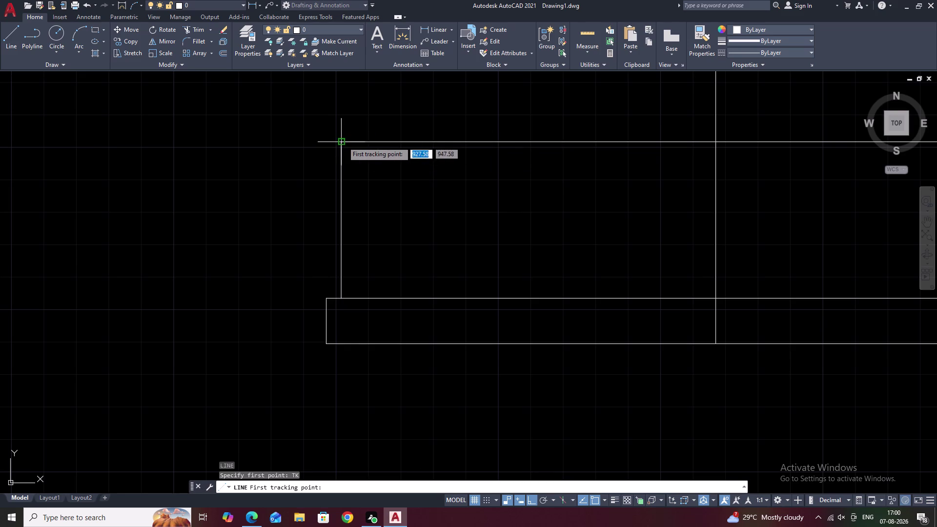
click(342, 141)
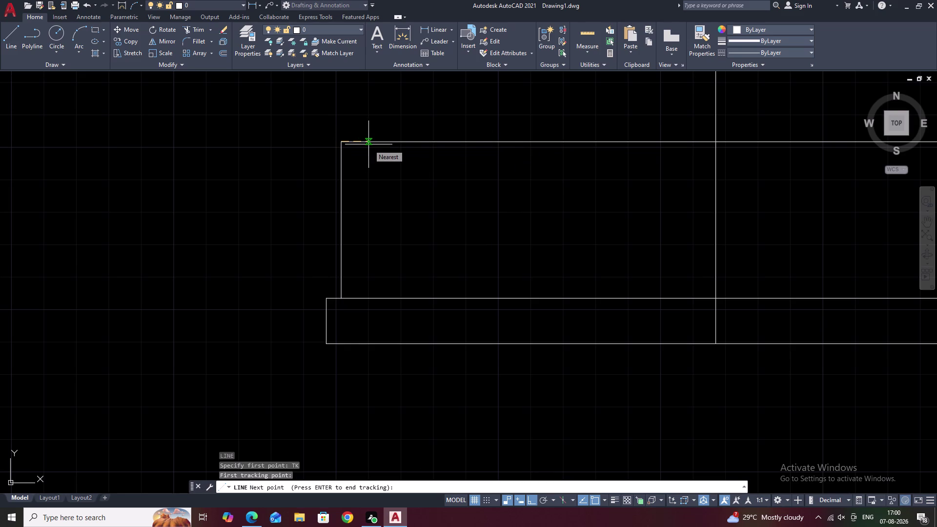
text(.23)
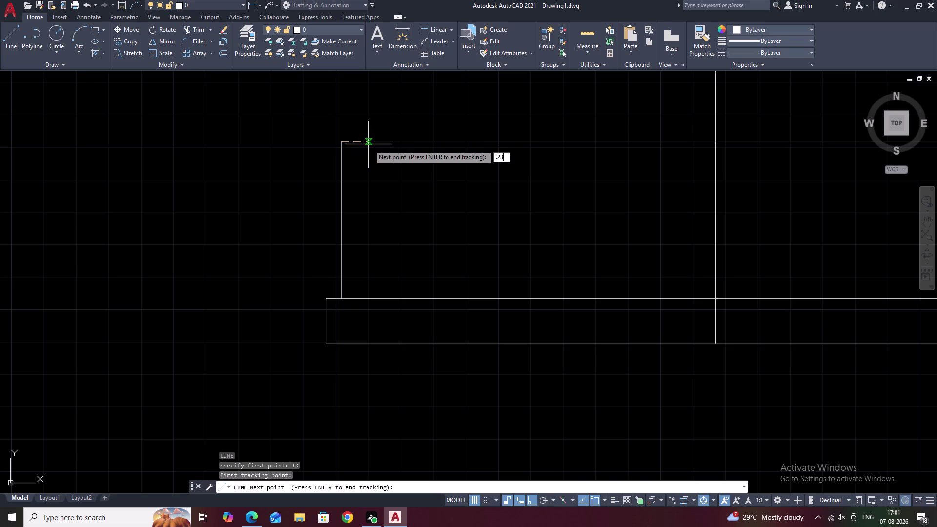
key(BackSpace)
key(BackSpace)
text(35)
key(space)
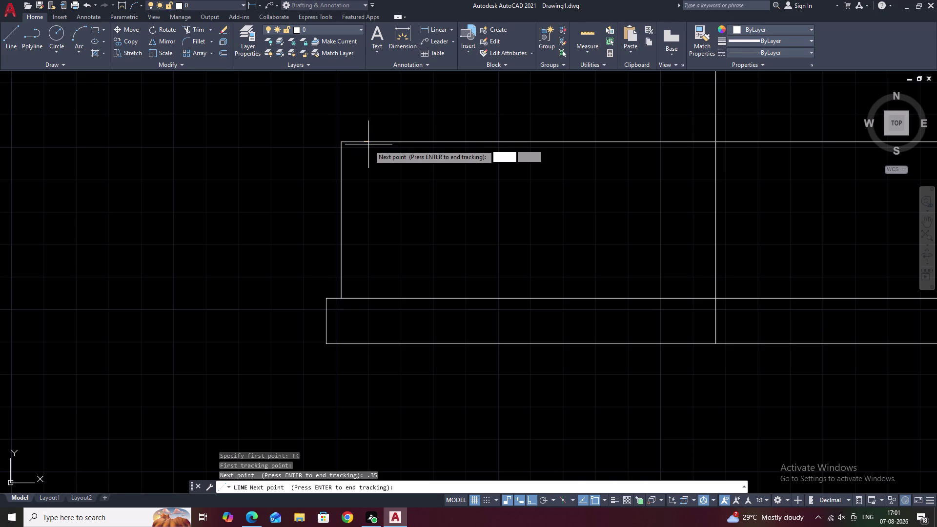
key(space)
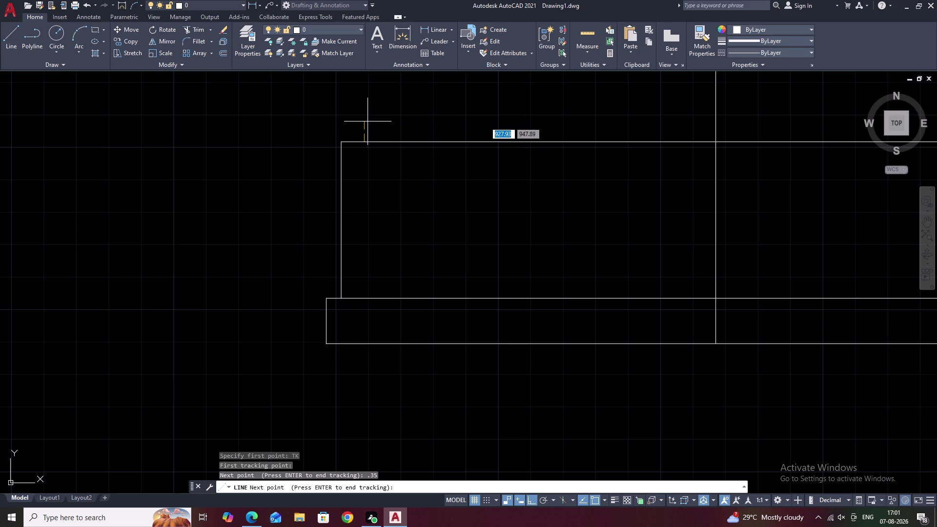
Draw the 3.8-unit upright, then the 5.38-unit top edge across to the wall.
middle_drag(373, 104, 380, 247)
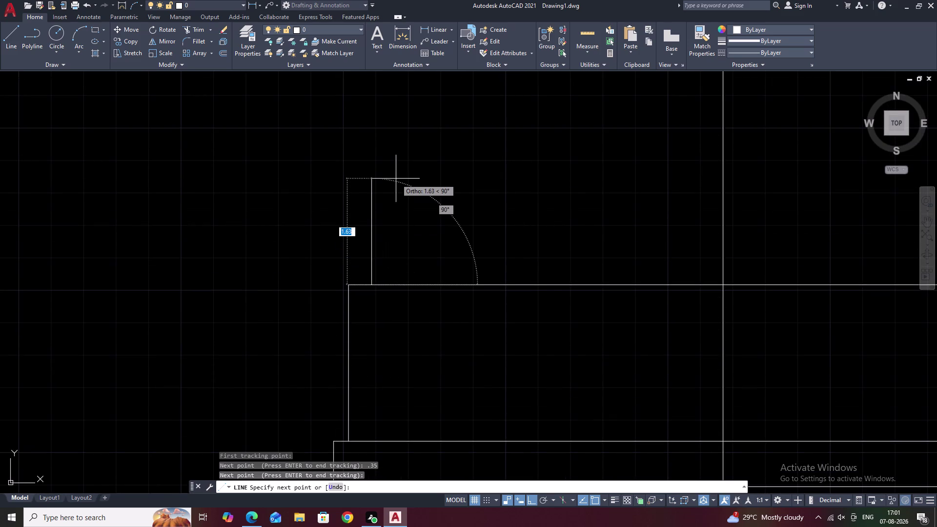
text(3.8)
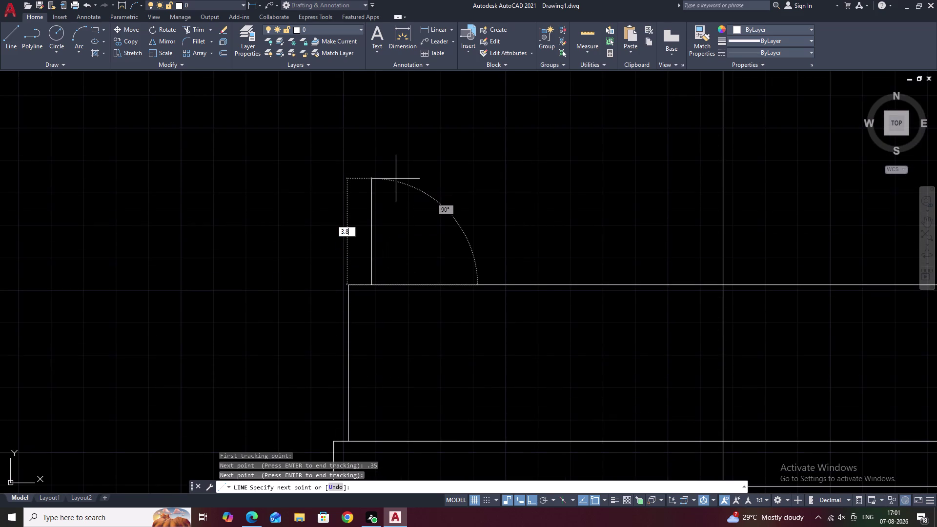
key(space)
middle_drag(426, 182, 454, 354)
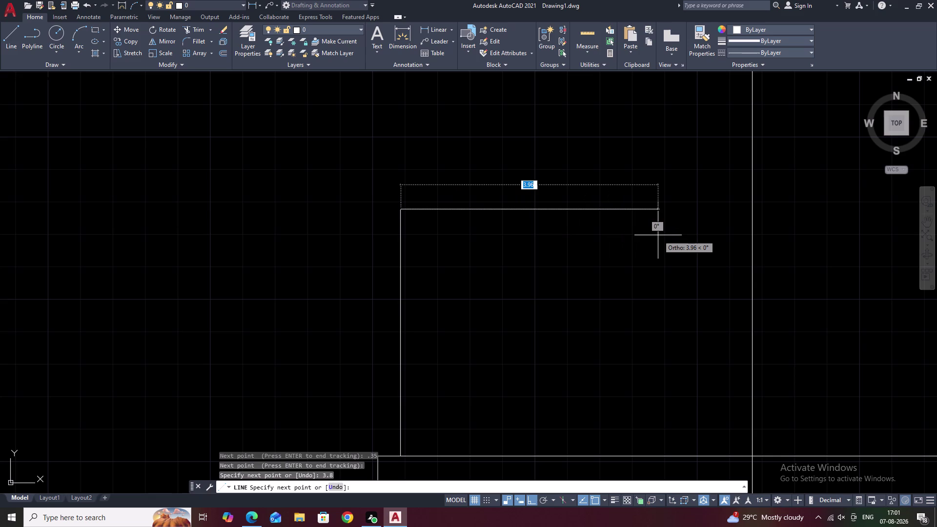
text(2)
text(.38)
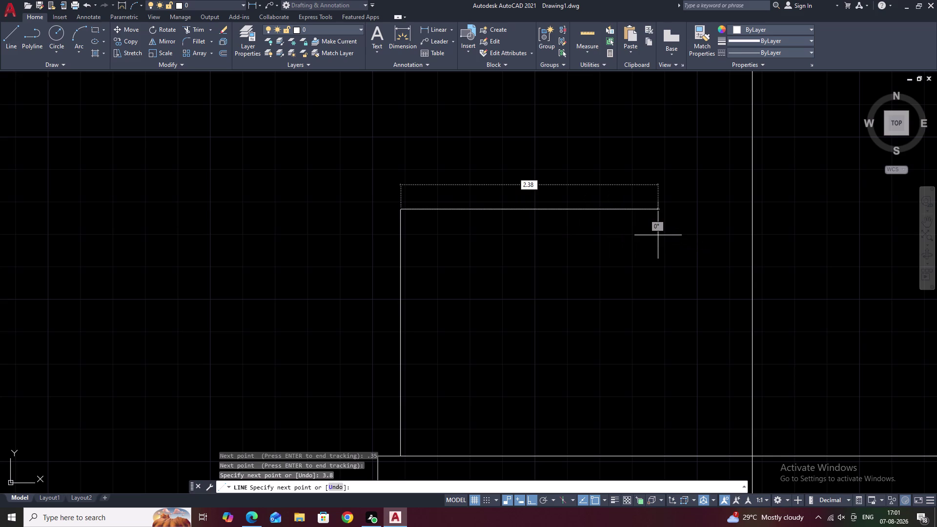
key(BackSpace)
key(BackSpace)
key(BackSpace)
key(BackSpace)
text(5.38)
key(space)
key(Escape)
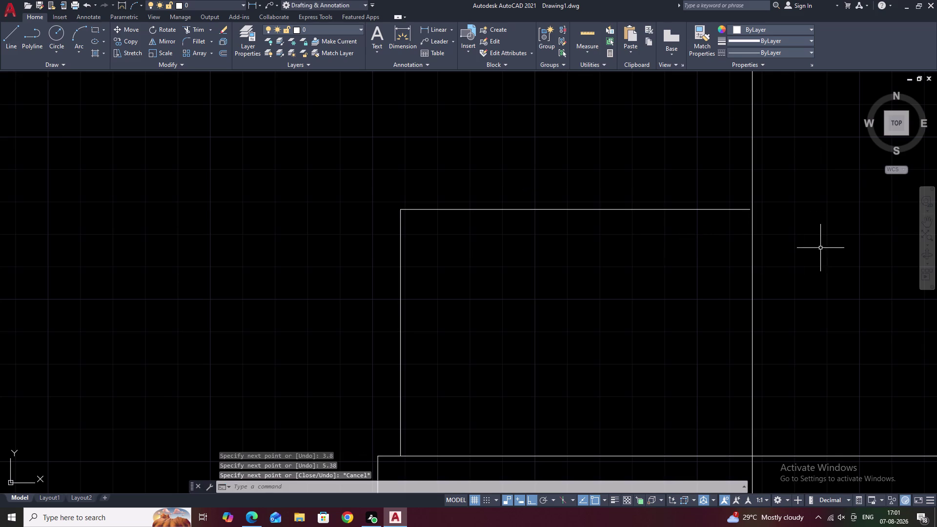
scroll(down, 3)
middle_drag(841, 250, 756, 254)
middle_drag(755, 271, 711, 268)
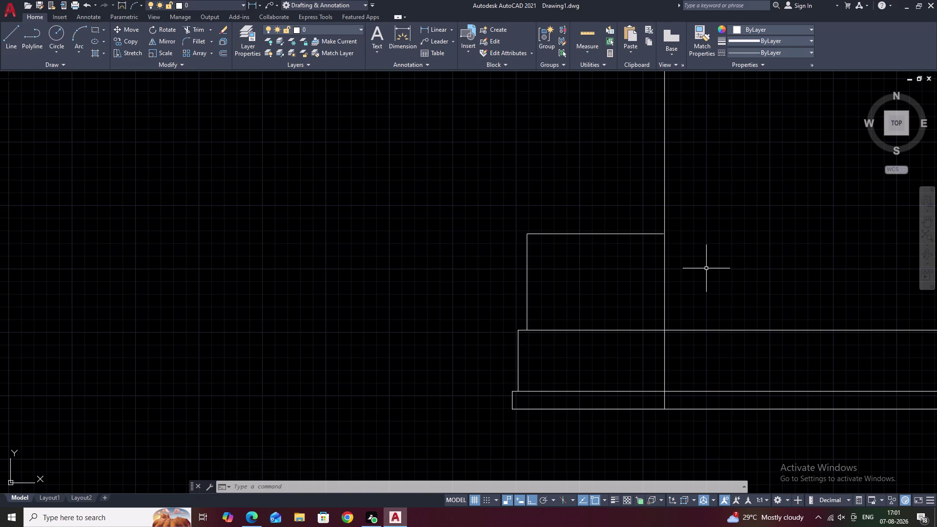
middle_drag(698, 210, 692, 249)
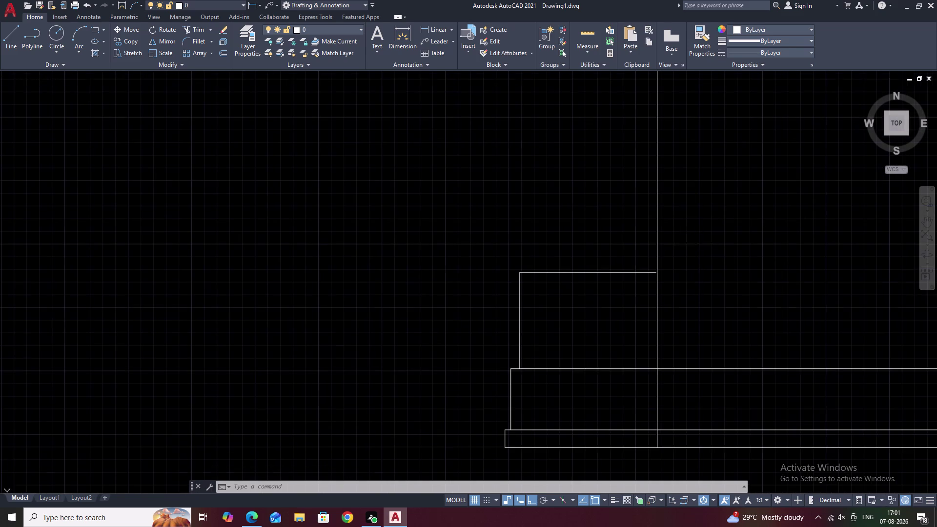
scroll(up, 3)
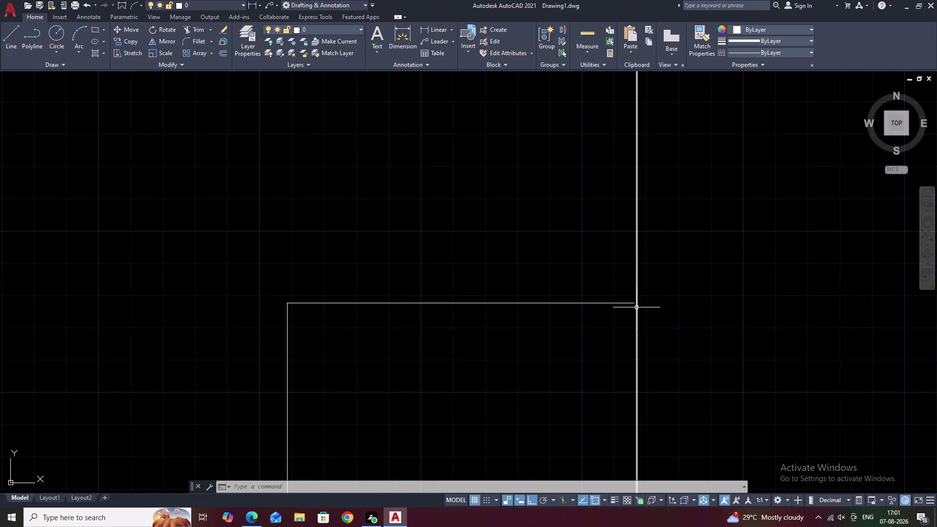
scroll(up, 3)
scroll(up, 3)
middle_drag(631, 294, 650, 243)
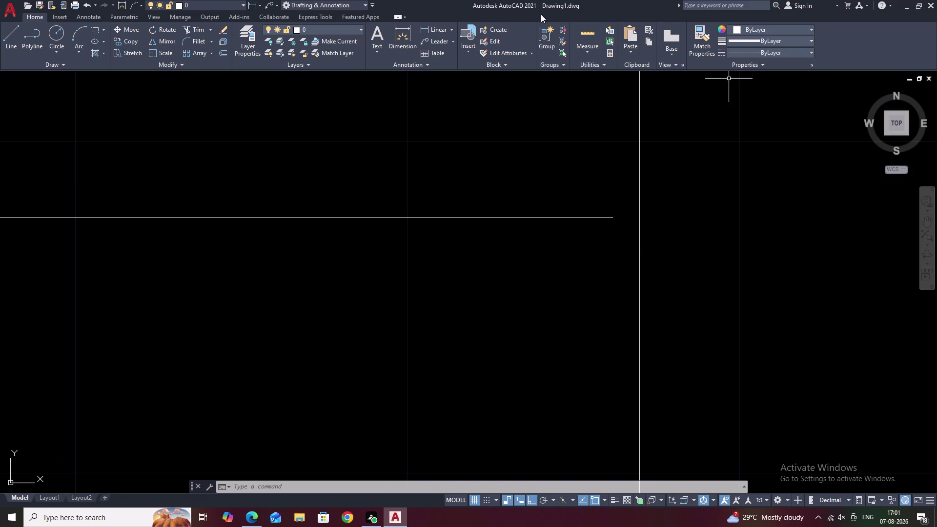
key(space)
Draw a short line from the top edge's end to the wall, then erase it.
click(431, 27)
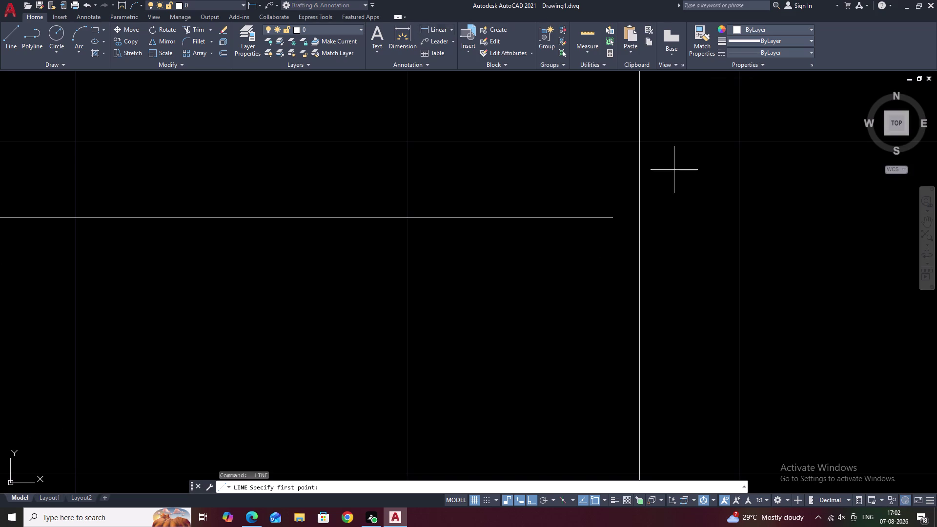
scroll(up, 3)
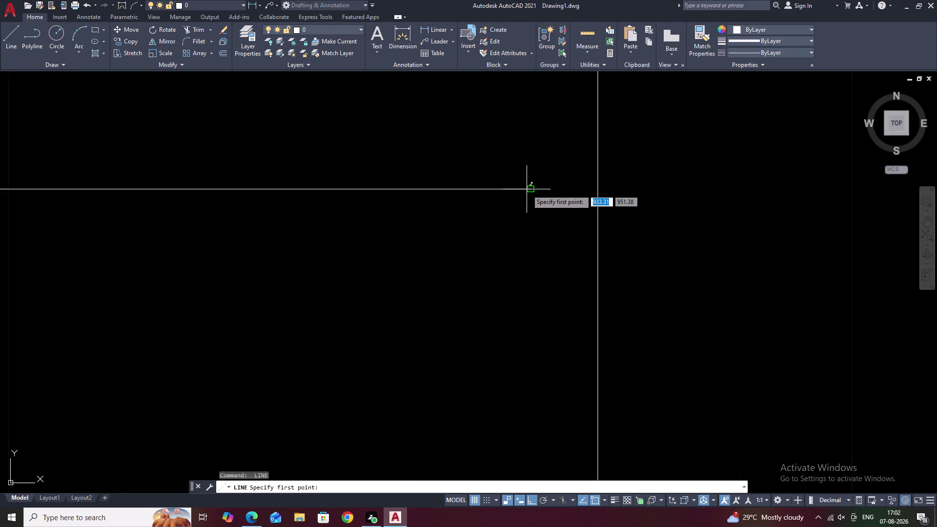
click(529, 188)
click(596, 188)
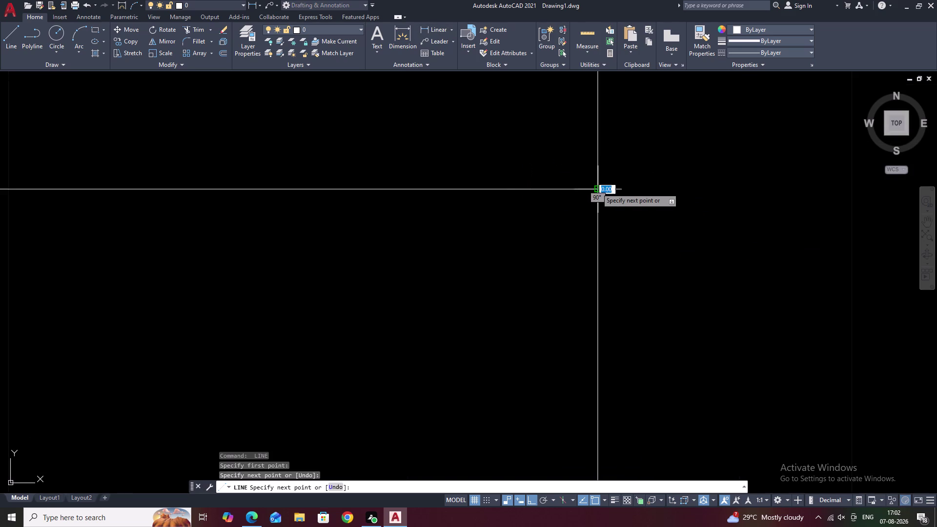
key(Escape)
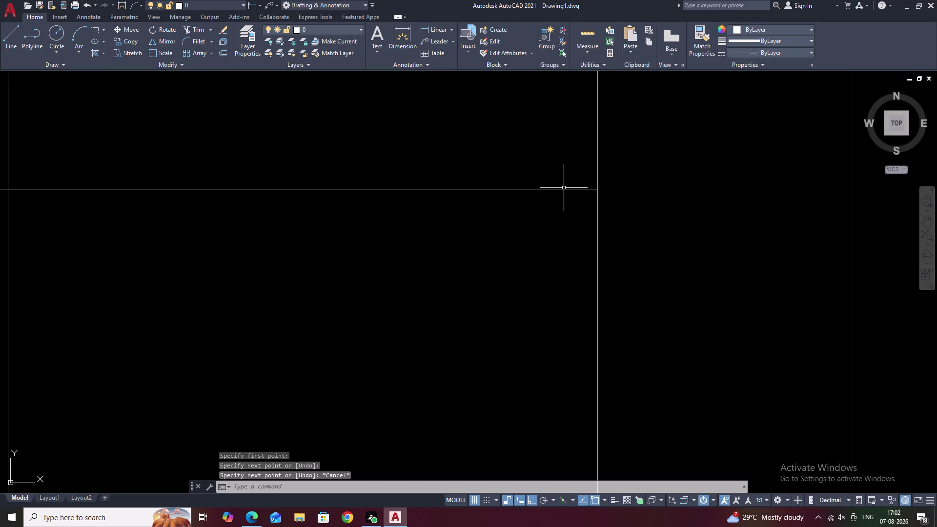
click(564, 189)
text(E)
key(space)
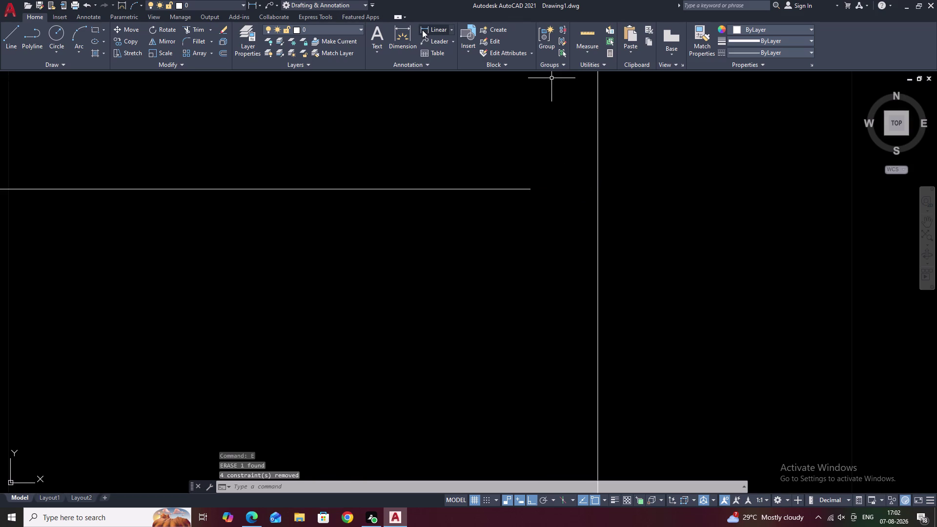
Dimension the 0.04 gap between the top edge's end and the wall.
click(424, 30)
click(531, 190)
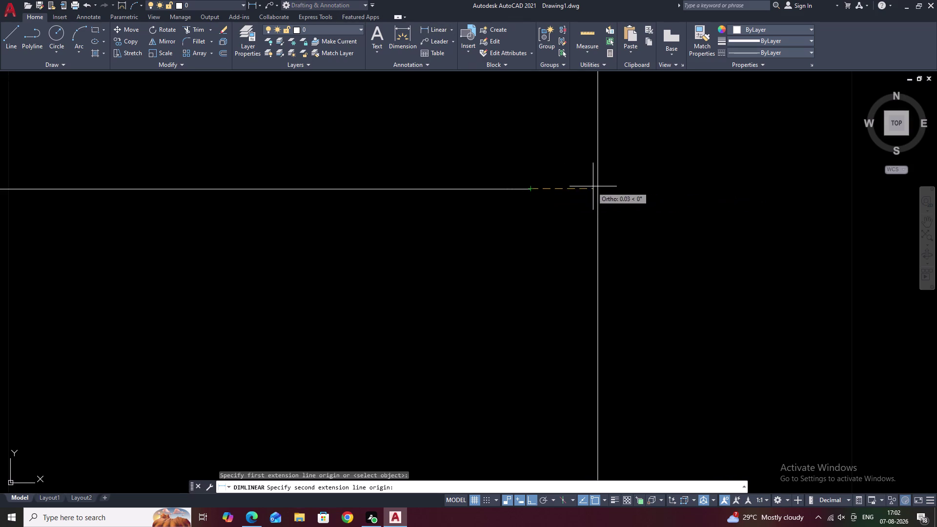
click(596, 186)
click(592, 151)
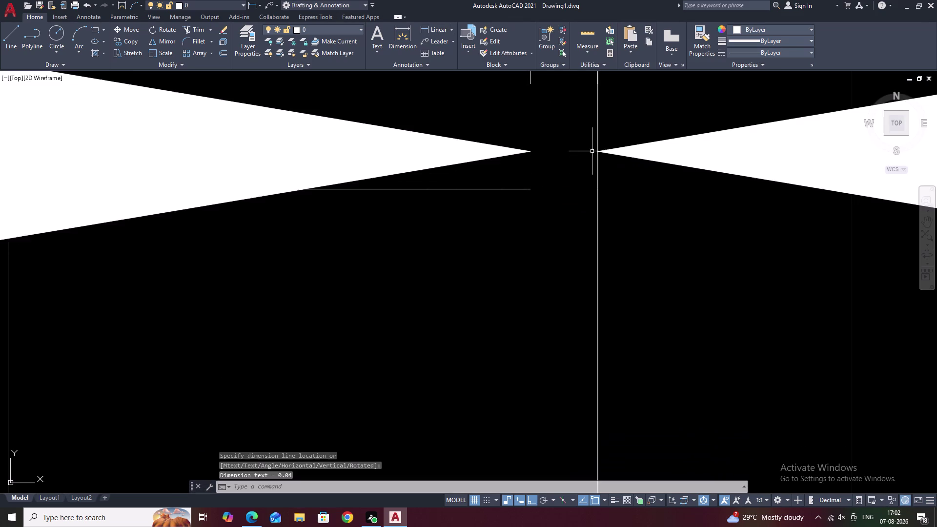
Select the 0.04 check dimension and erase it.
scroll(down, 3)
scroll(down, 3)
scroll(down, 3)
middle_drag(679, 215, 638, 217)
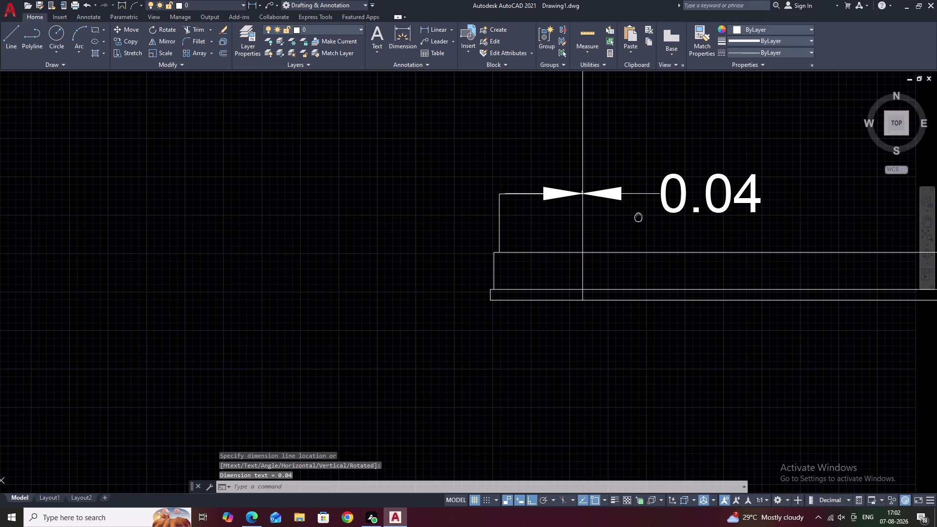
click(663, 187)
click(661, 192)
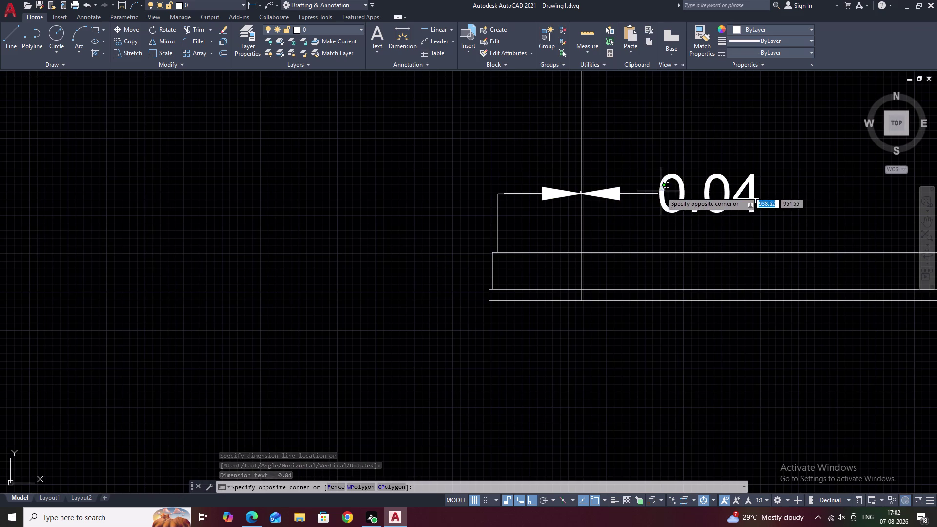
click(663, 183)
click(661, 184)
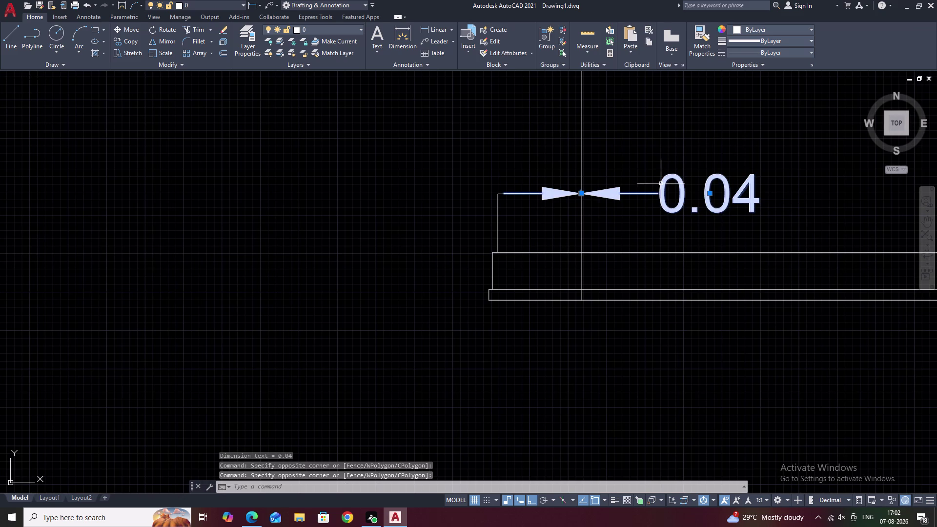
text(E)
key(space)
scroll(up, 3)
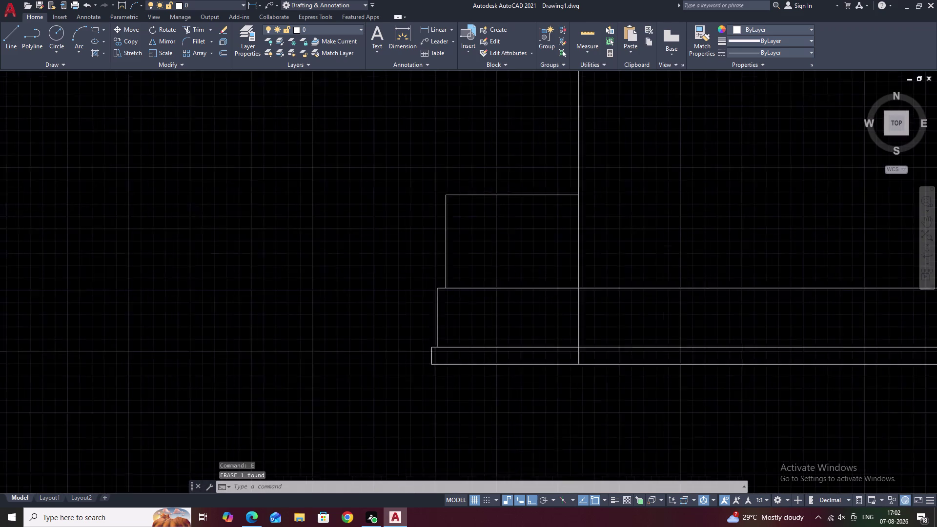
scroll(up, 3)
scroll(up, 3)
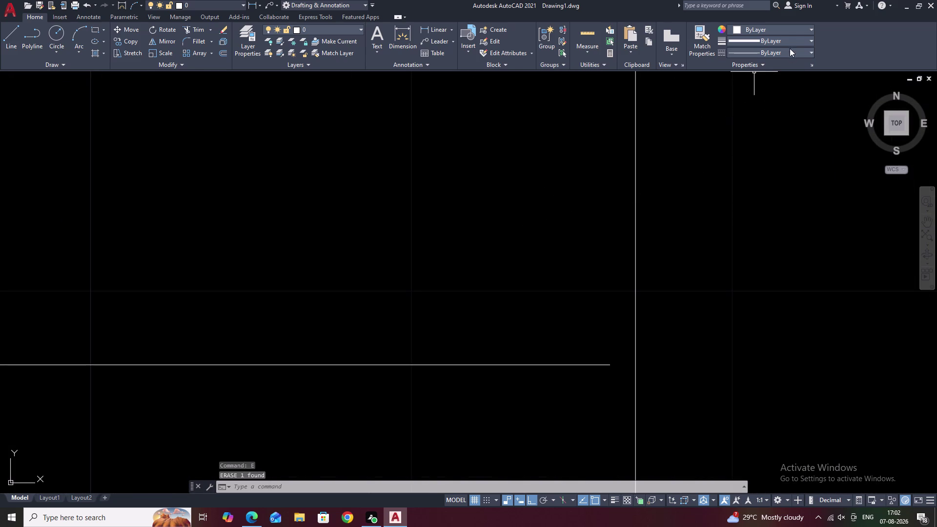
click(811, 40)
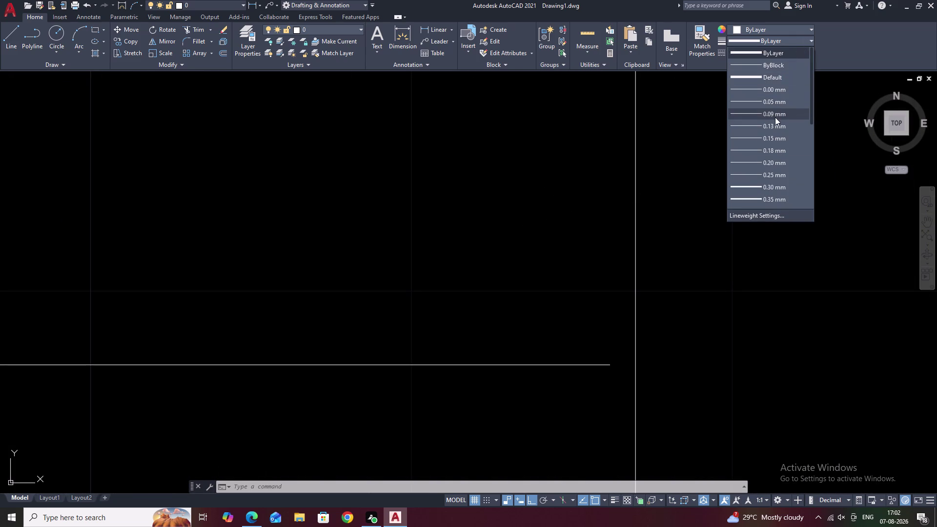
click(764, 212)
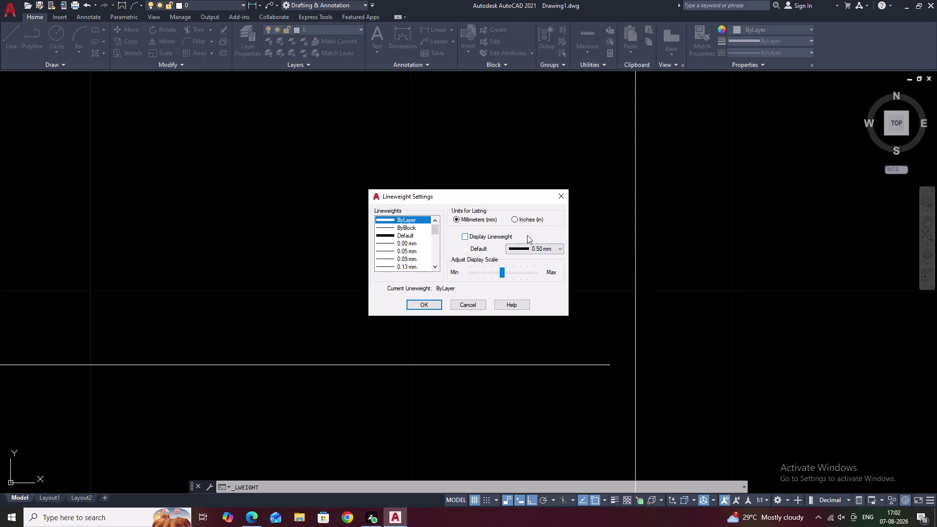
click(559, 248)
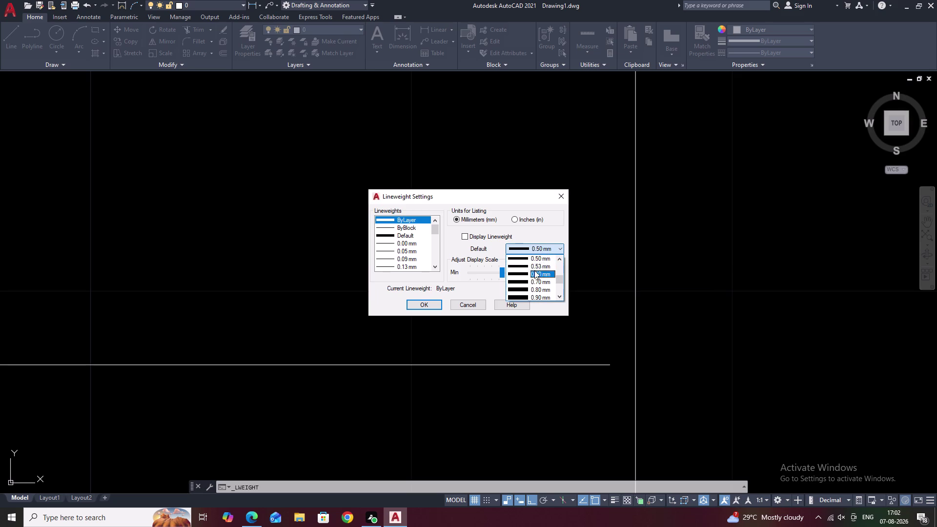
triple_click(541, 248)
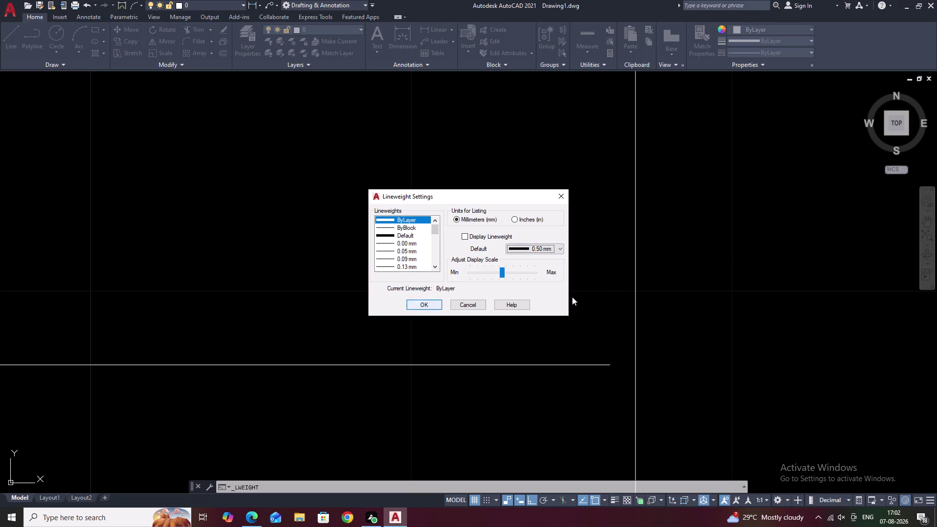
click(567, 193)
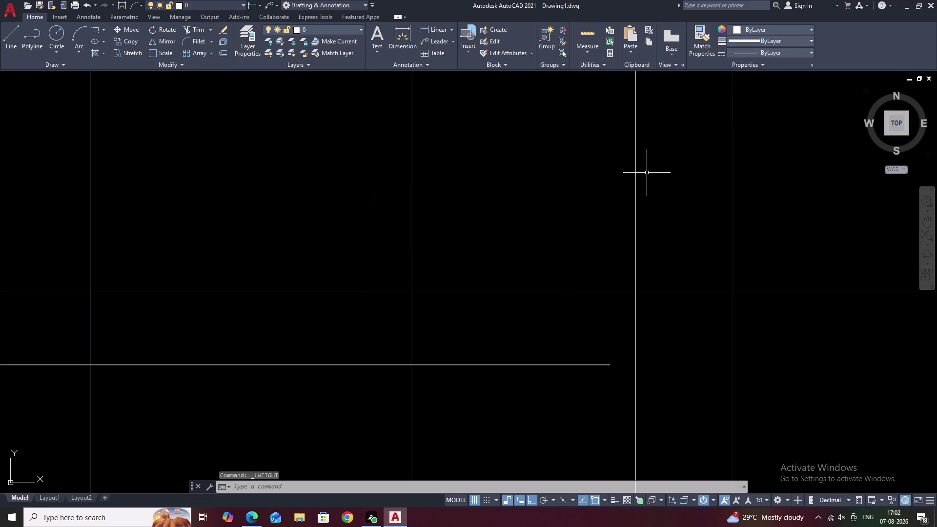
click(636, 180)
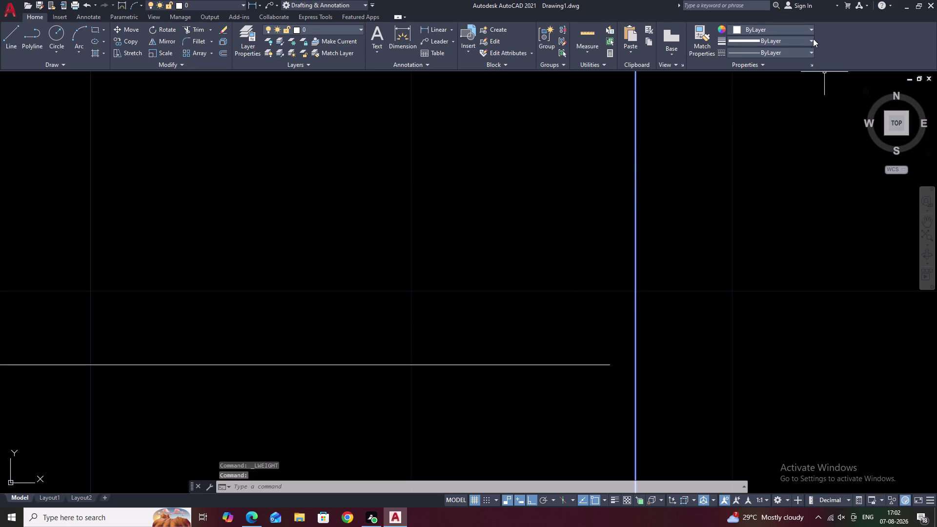
Try a lineweight on the tall vertical wall line from the Properties panel.
click(812, 39)
click(780, 105)
click(671, 166)
key(Escape)
key(Escape)
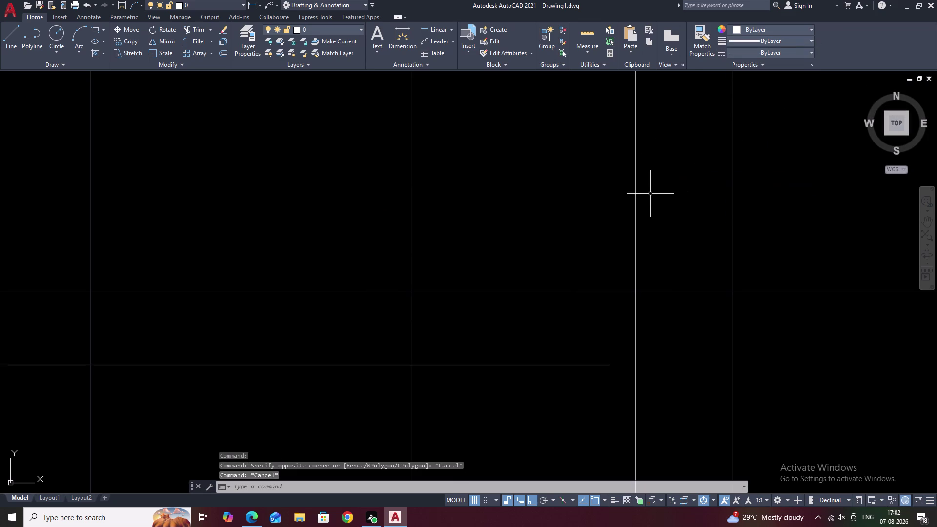
click(636, 204)
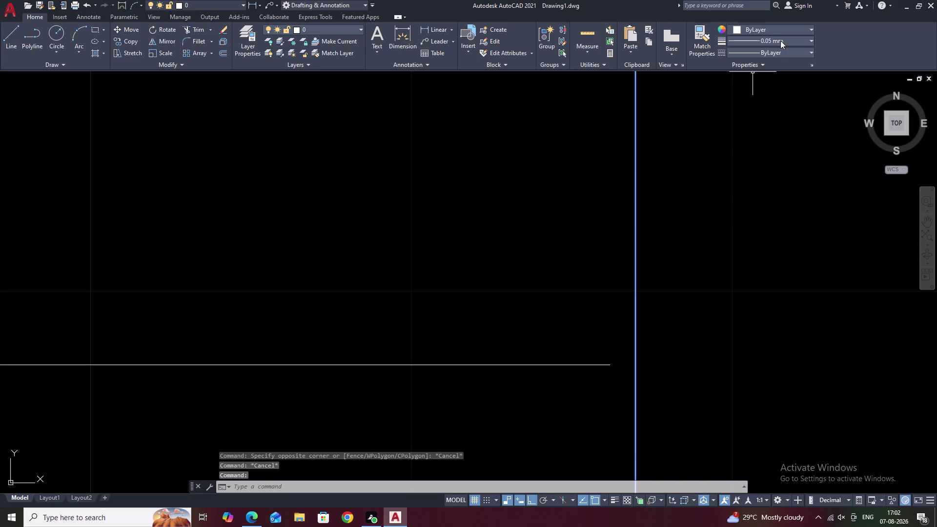
click(777, 43)
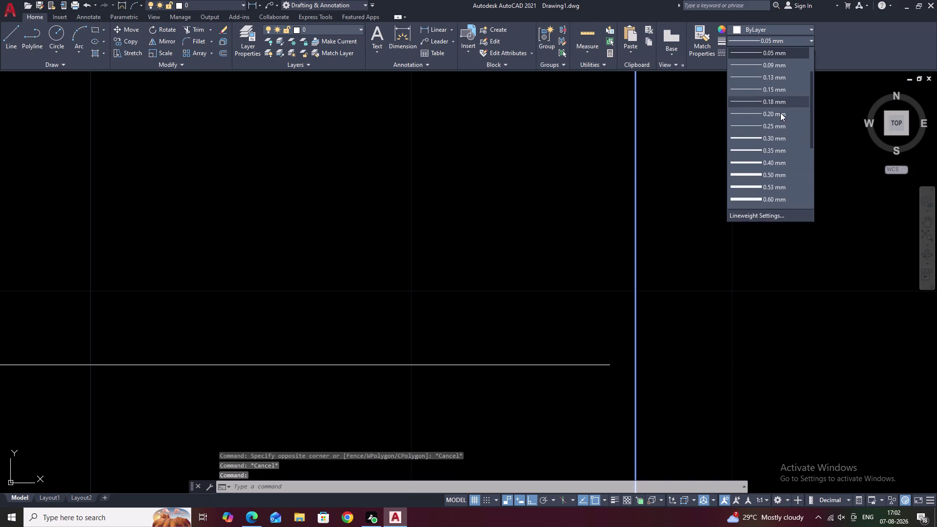
click(776, 165)
key(Escape)
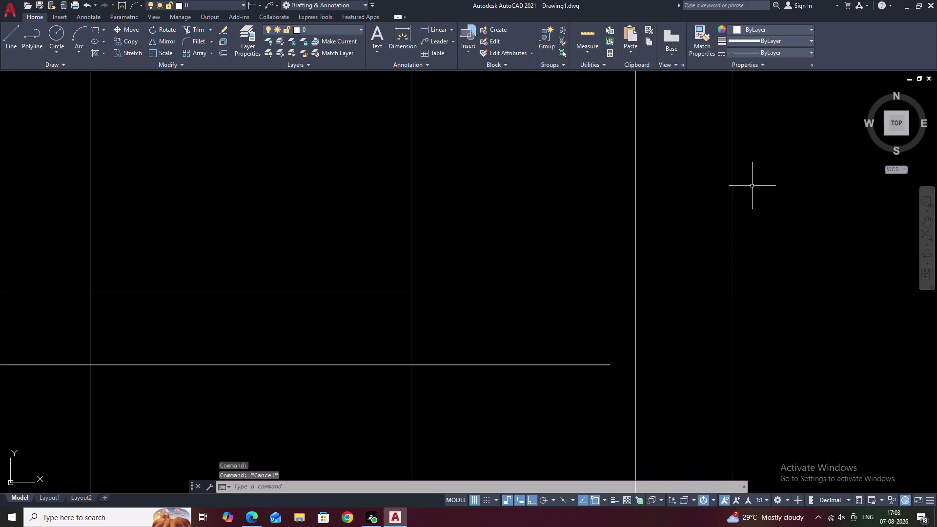
Reselect the tall wall line and set its lineweight to 0.40 mm.
click(637, 222)
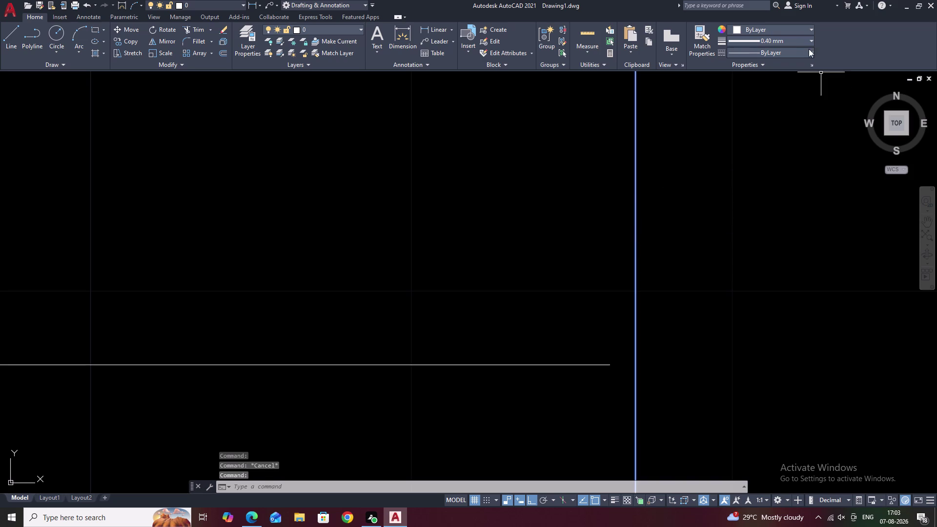
click(796, 41)
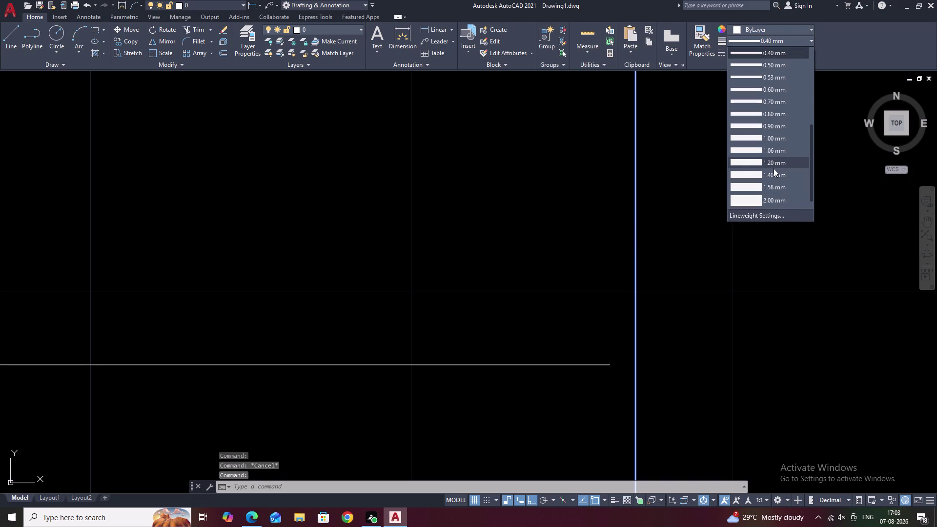
click(773, 165)
key(Escape)
scroll(down, 3)
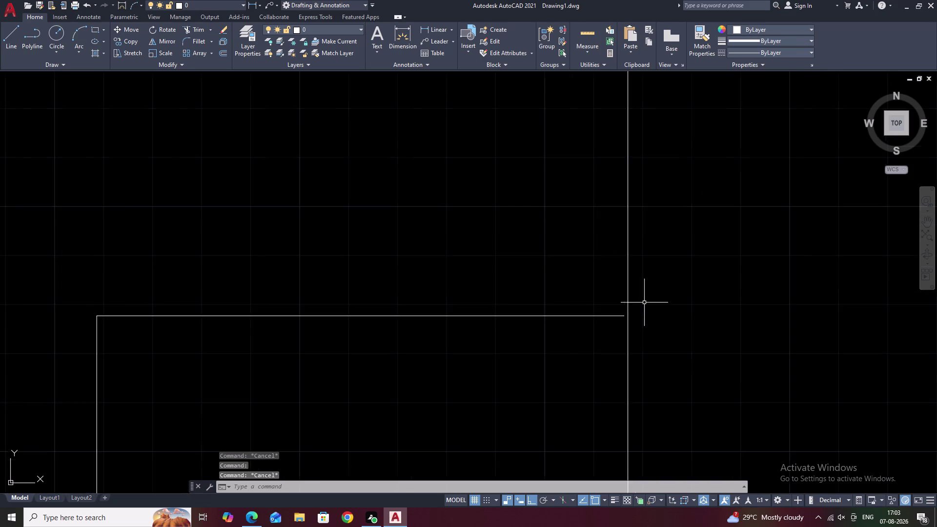
scroll(down, 3)
scroll(down, 3)
scroll(up, 3)
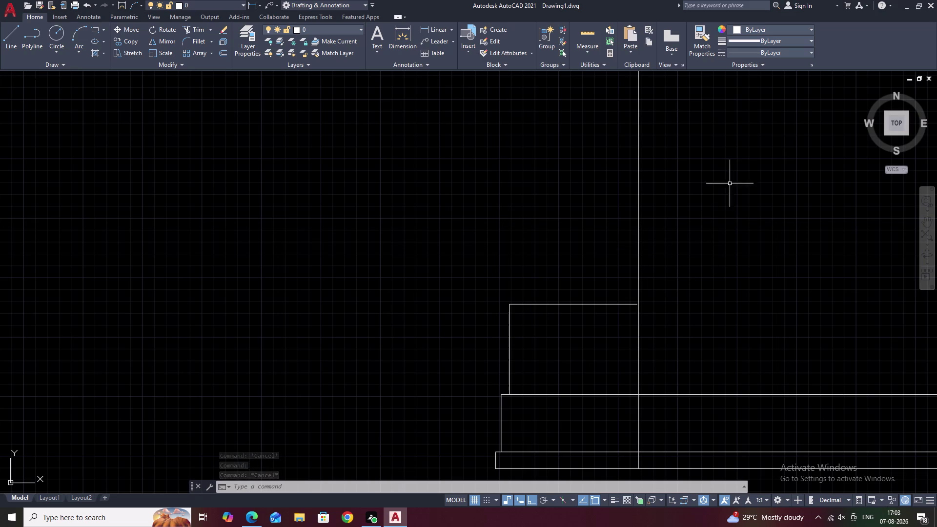
click(639, 208)
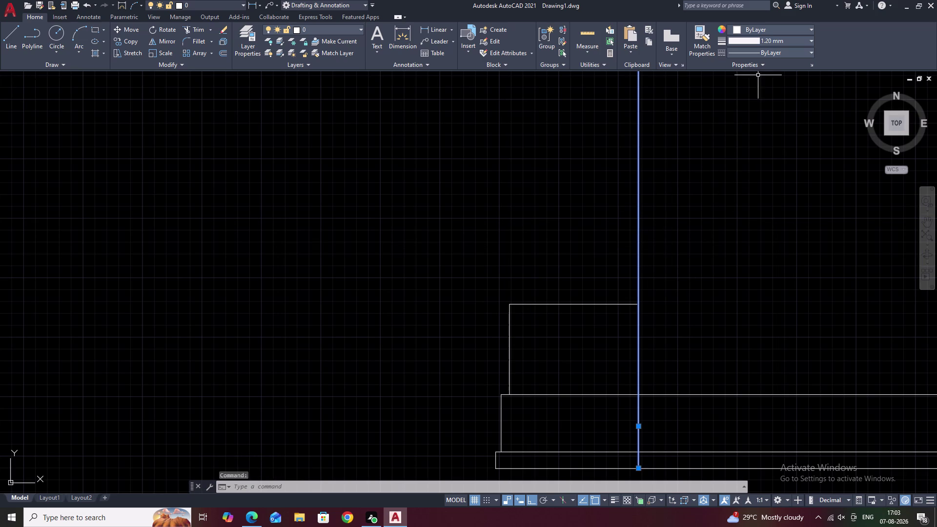
click(789, 40)
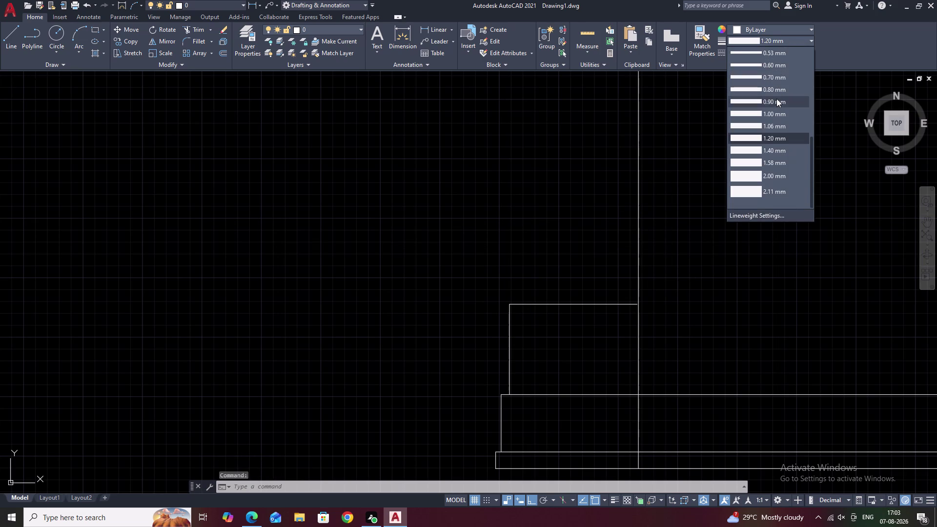
scroll(up, 3)
click(773, 140)
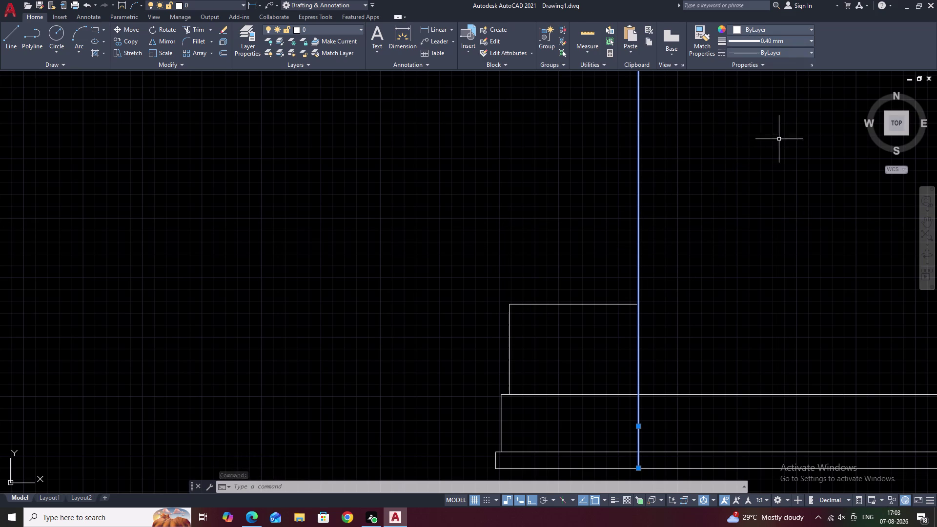
Turn on Display Lineweight in Lineweight Settings, then undo it.
click(779, 43)
click(766, 214)
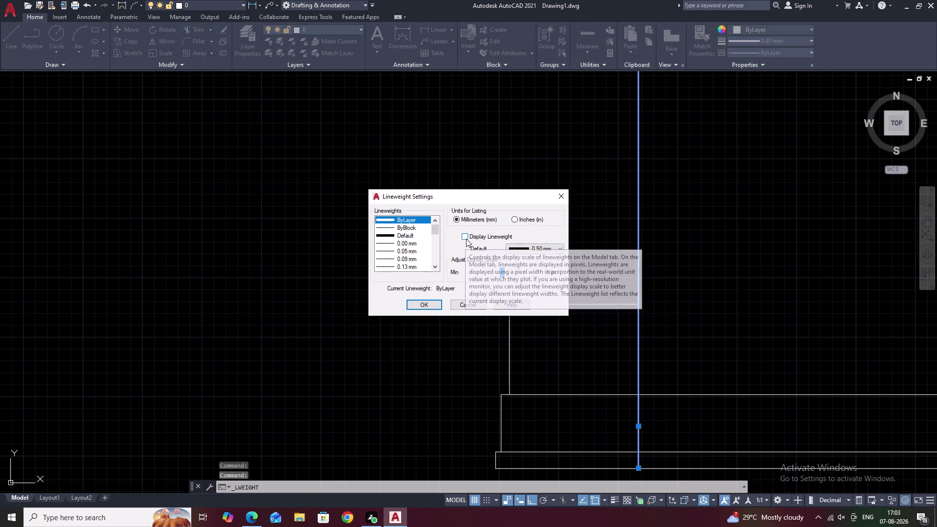
click(466, 236)
click(419, 301)
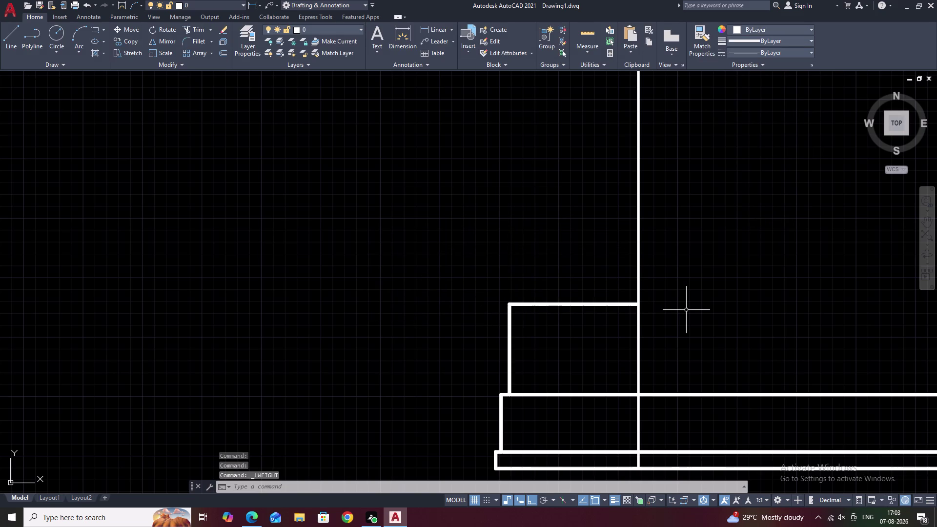
key(ctrl+z)
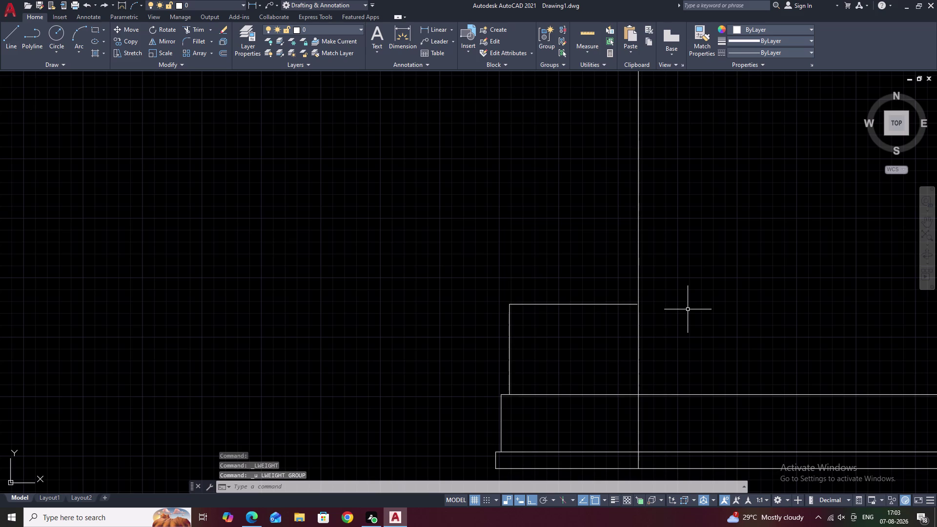
Keep the tall wall line's lineweight at 0.40 mm.
click(639, 253)
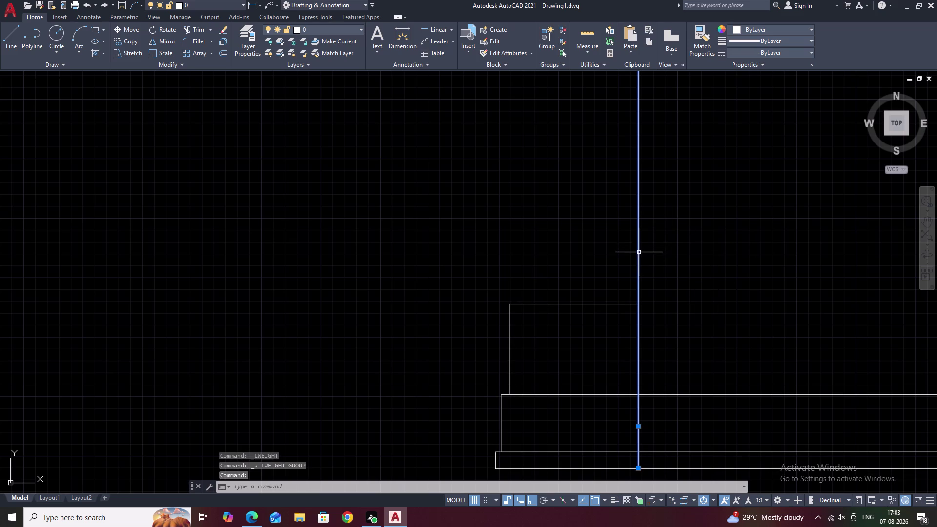
click(812, 41)
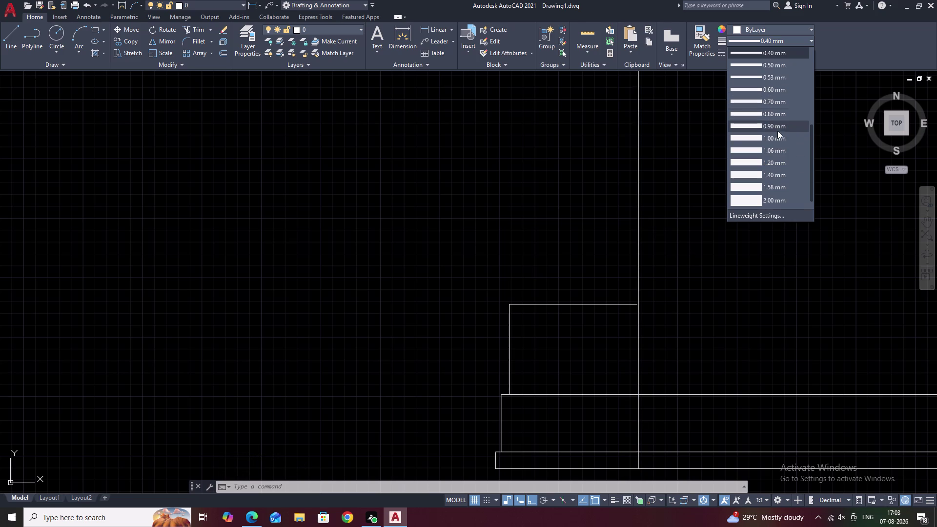
click(769, 55)
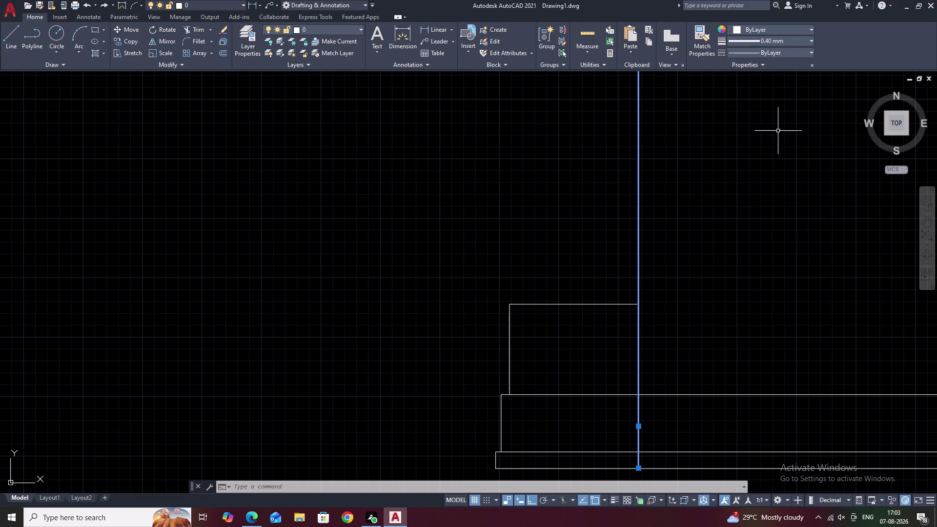
right_click(748, 193)
key(Escape)
key(Escape)
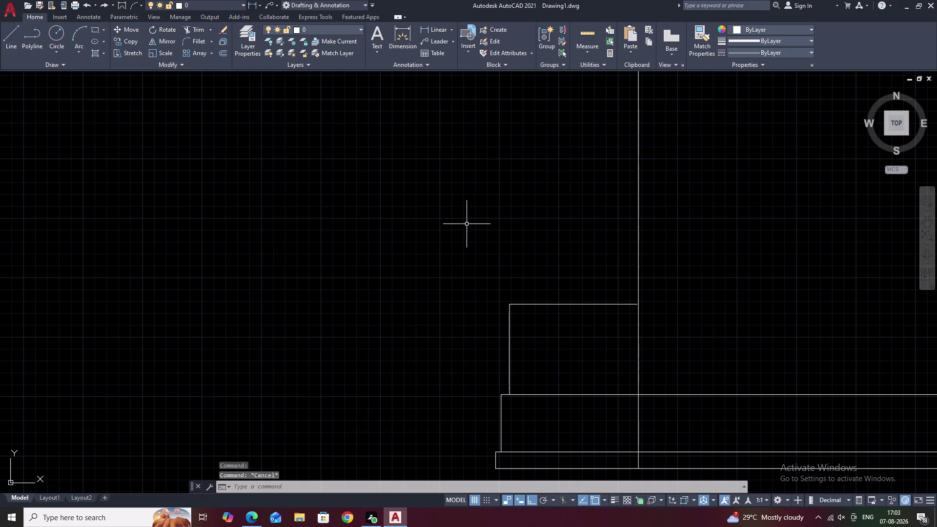
Draw a short horizontal line, then select and erase it.
text(L)
key(space)
click(390, 190)
click(518, 194)
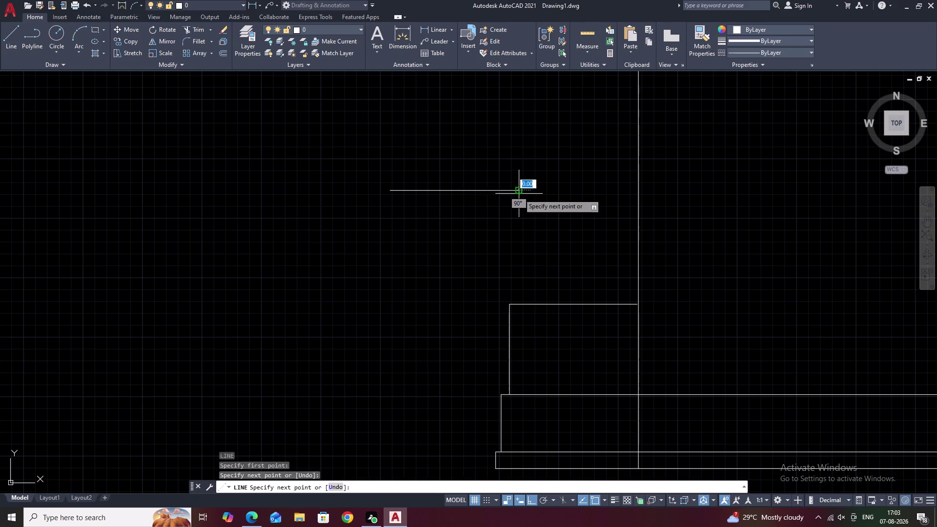
key(Escape)
click(789, 37)
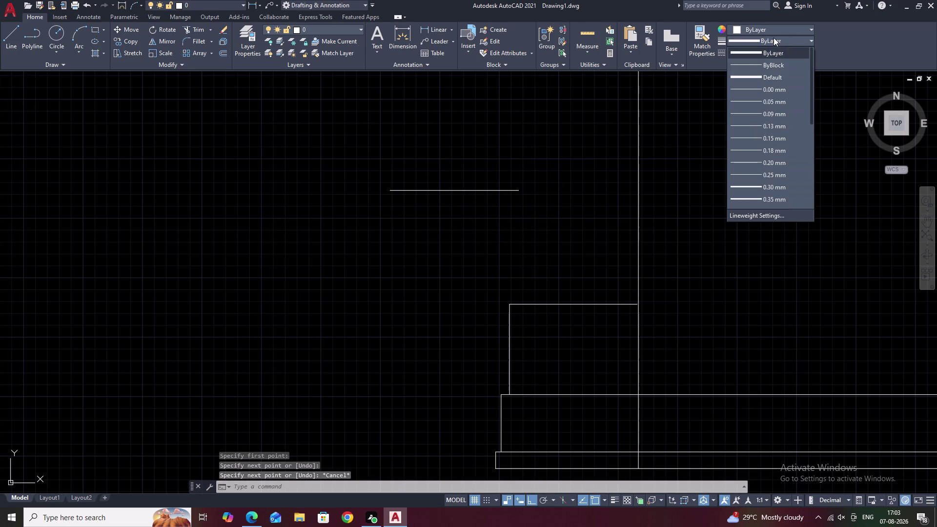
key(Escape)
click(485, 188)
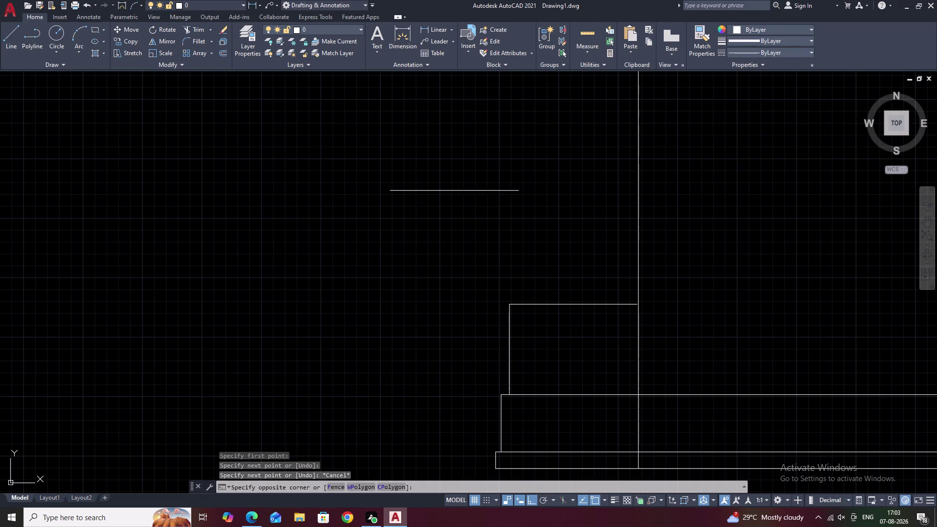
click(481, 189)
click(474, 191)
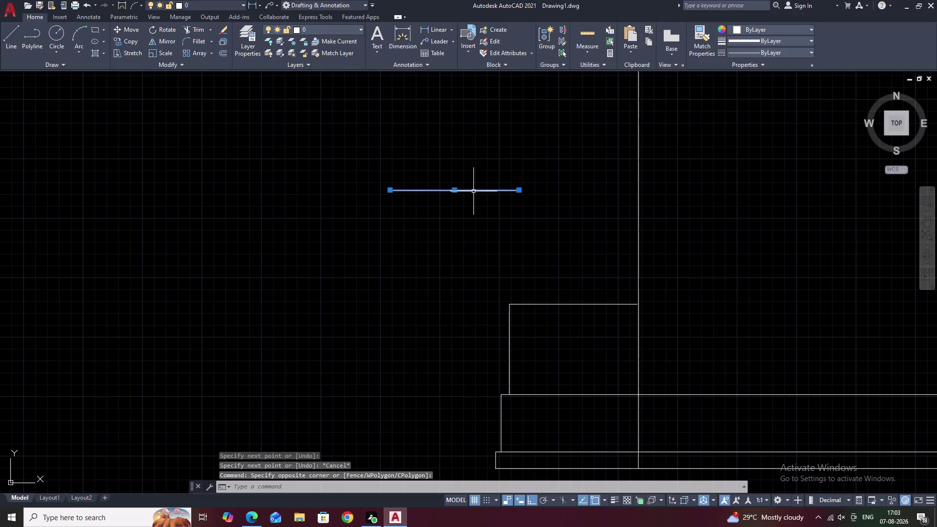
text(E)
key(space)
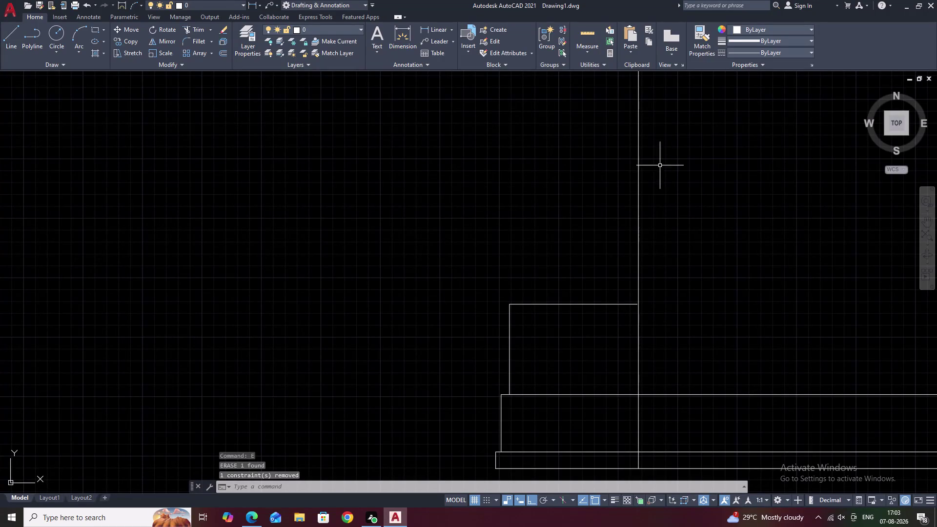
Reselect the tall wall line, check its extra properties, and clear the selection.
click(638, 178)
click(809, 32)
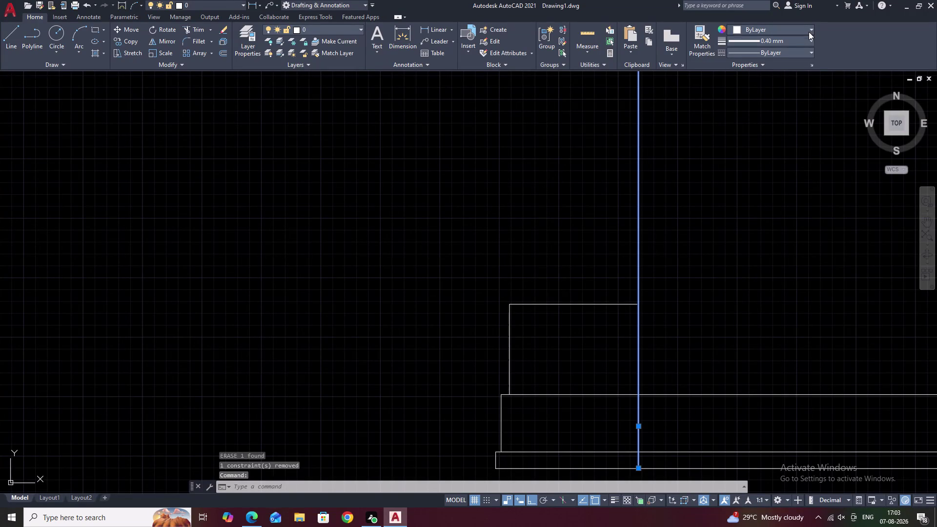
click(810, 152)
key(Escape)
key(Escape)
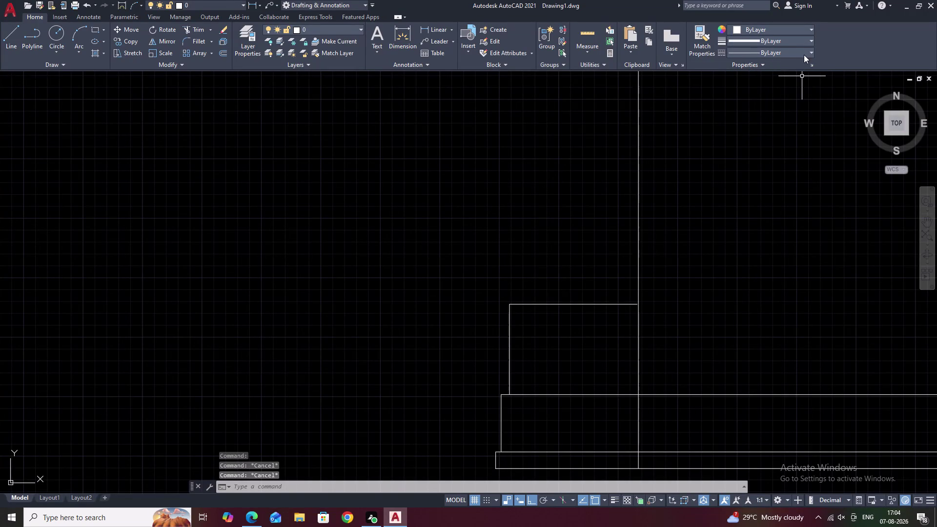
click(763, 64)
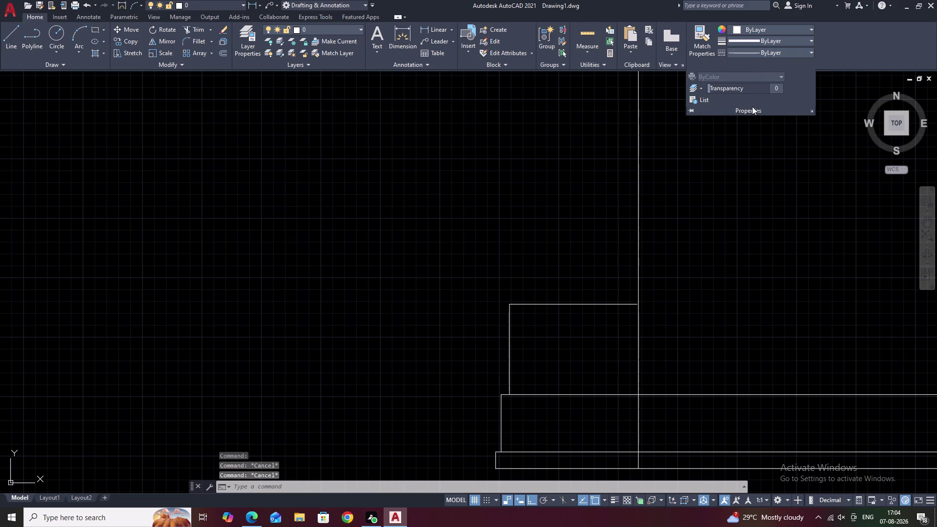
key(Escape)
key(Escape)
key(Escape)
key(Escape)
key(Escape)
key(Escape)
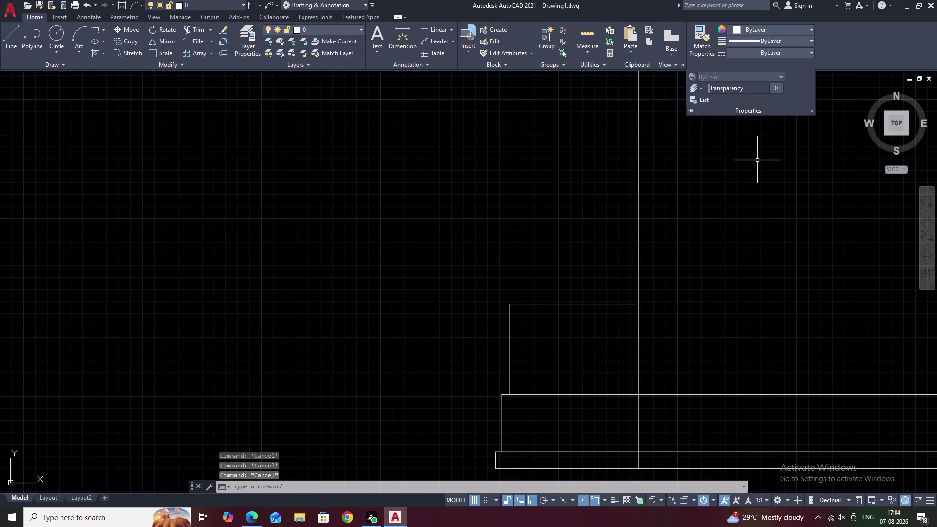
Pan and zoom to the left end of the stepped wall and plinth bands.
middle_drag(641, 245, 642, 163)
scroll(up, 3)
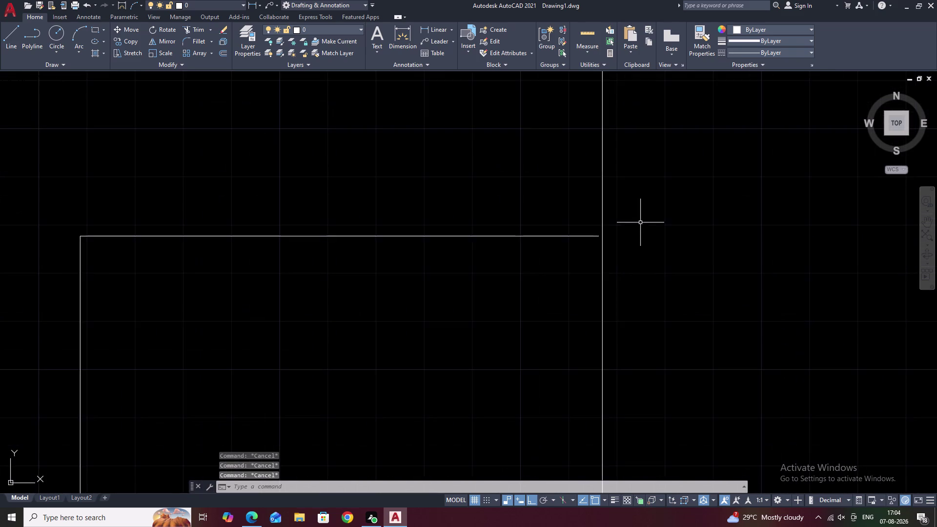
middle_drag(638, 224, 654, 206)
scroll(up, 3)
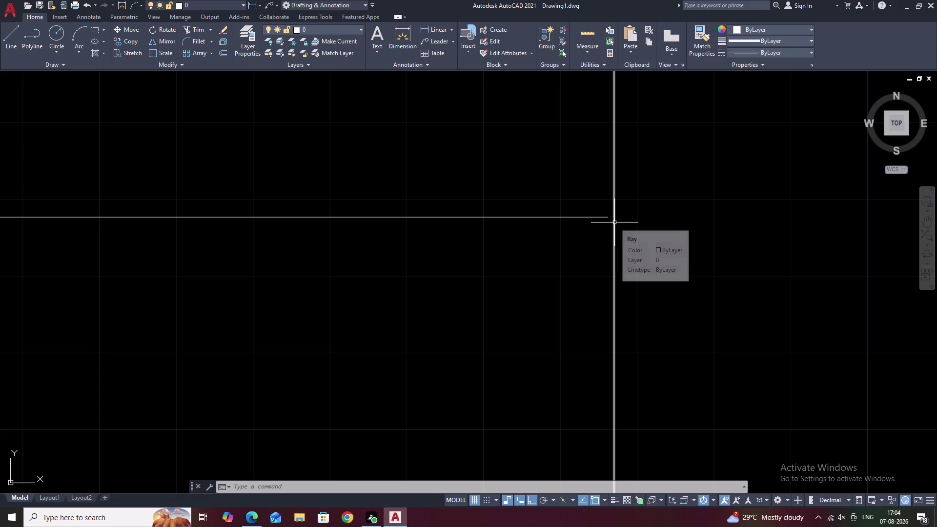
scroll(down, 3)
scroll(down, 3)
Start a fillet near the stepped wall, then cancel it.
middle_drag(737, 210, 784, 214)
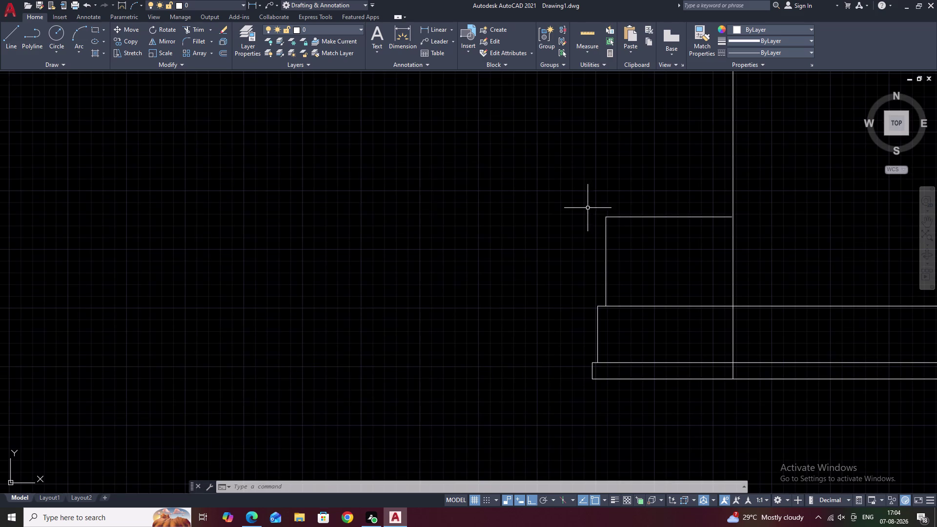
text(F)
key(space)
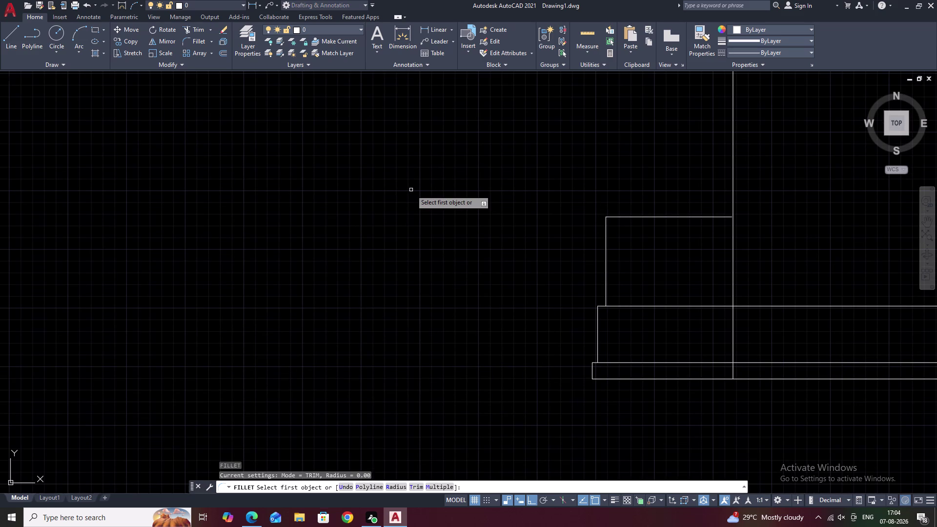
key(Escape)
key(Escape)
Draw a rectangle with 0.04 line width left of the wall and select it.
text(RE)
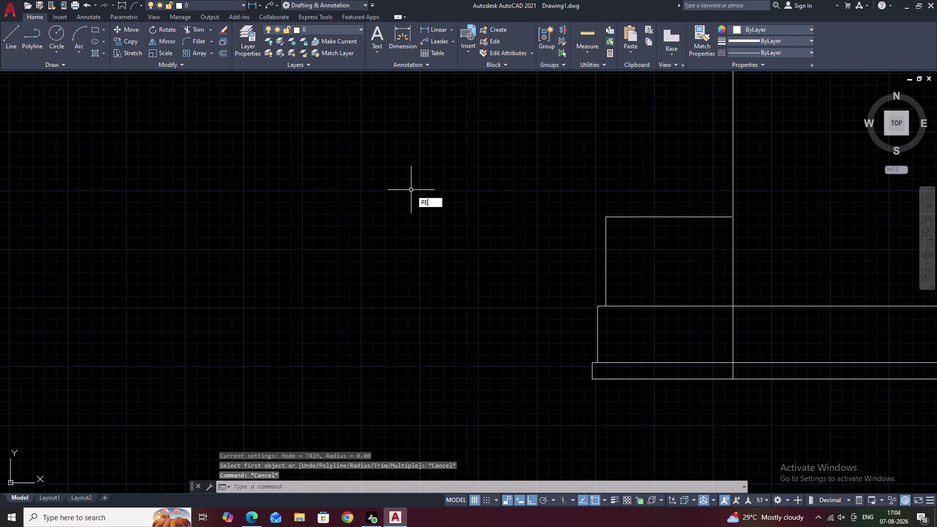
text(C)
key(space)
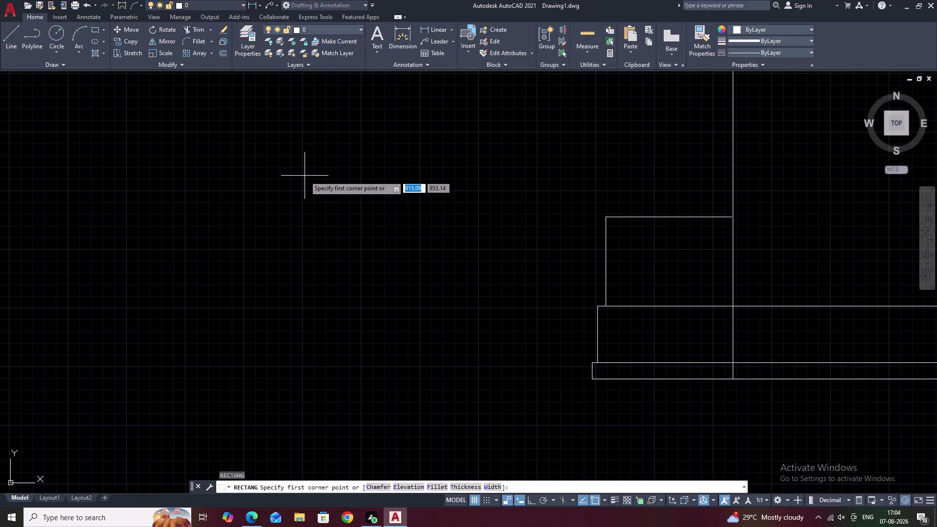
text(W)
key(space)
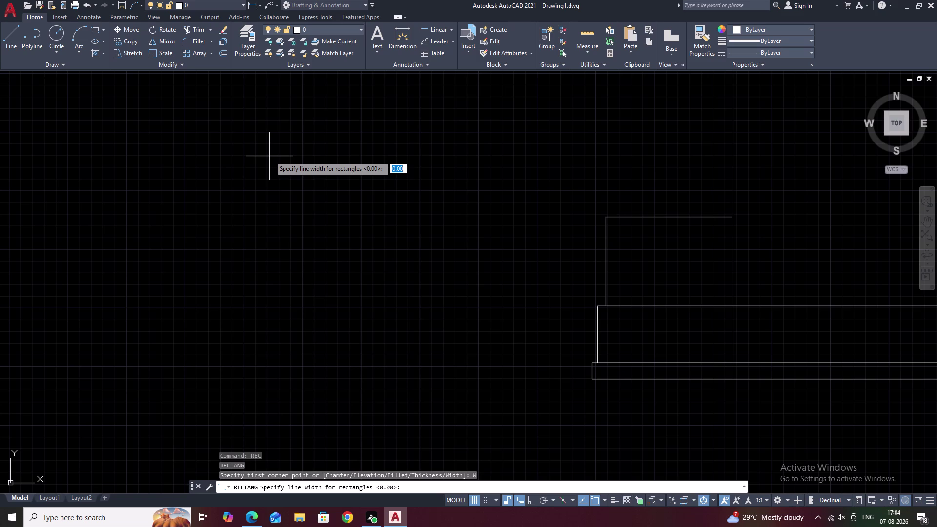
key(period)
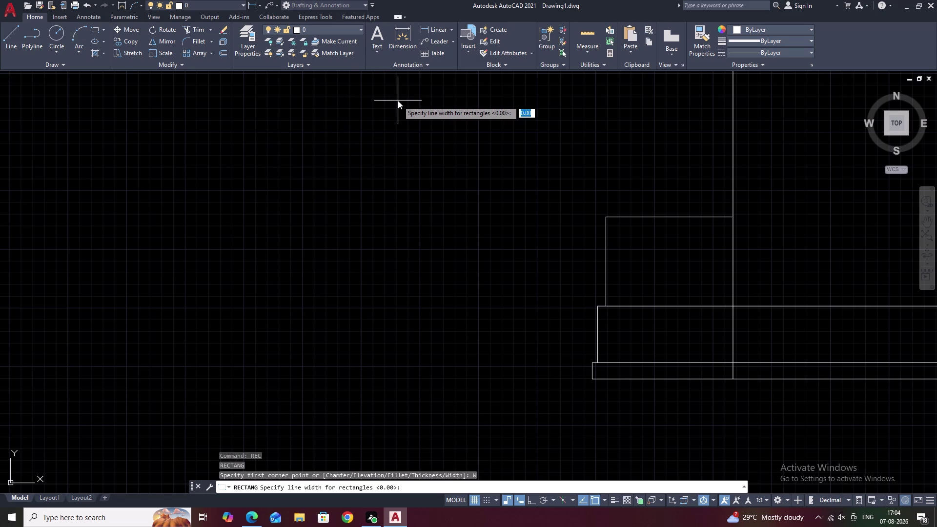
text(04)
key(space)
click(278, 118)
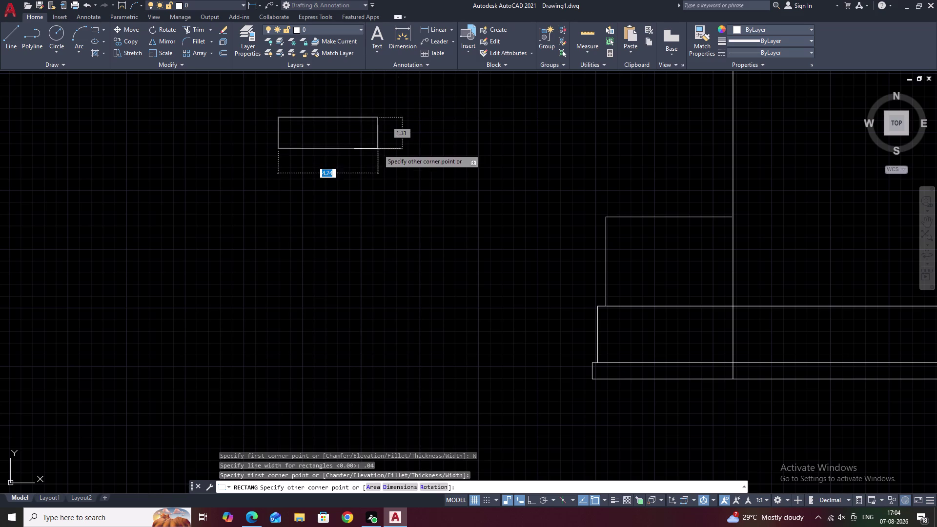
click(363, 173)
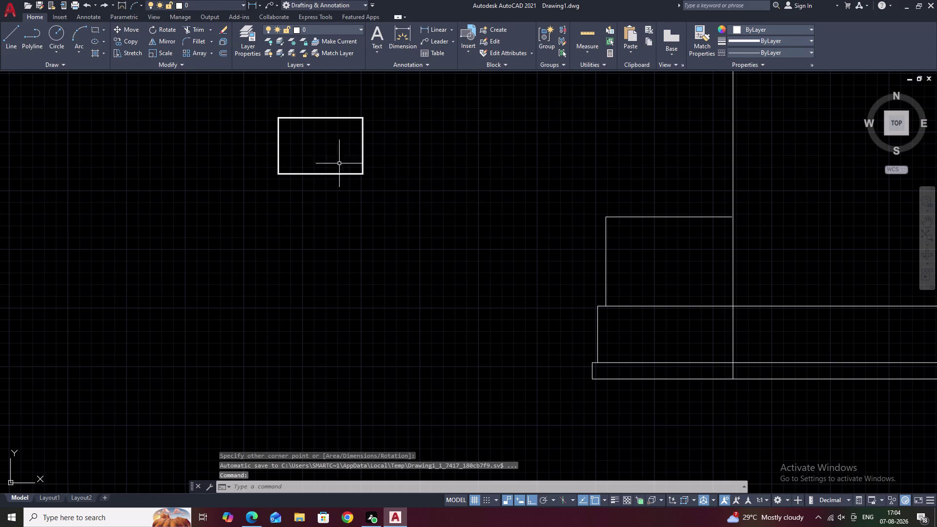
scroll(up, 3)
scroll(down, 3)
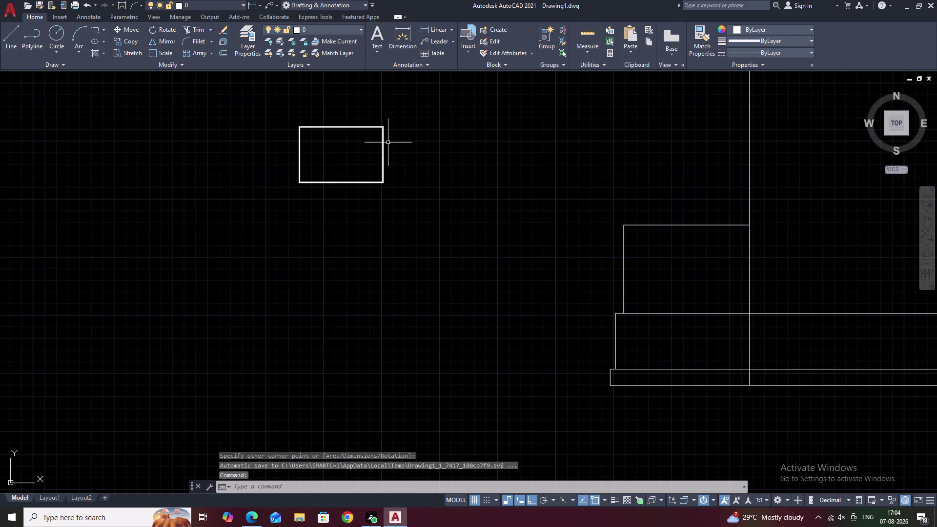
click(350, 182)
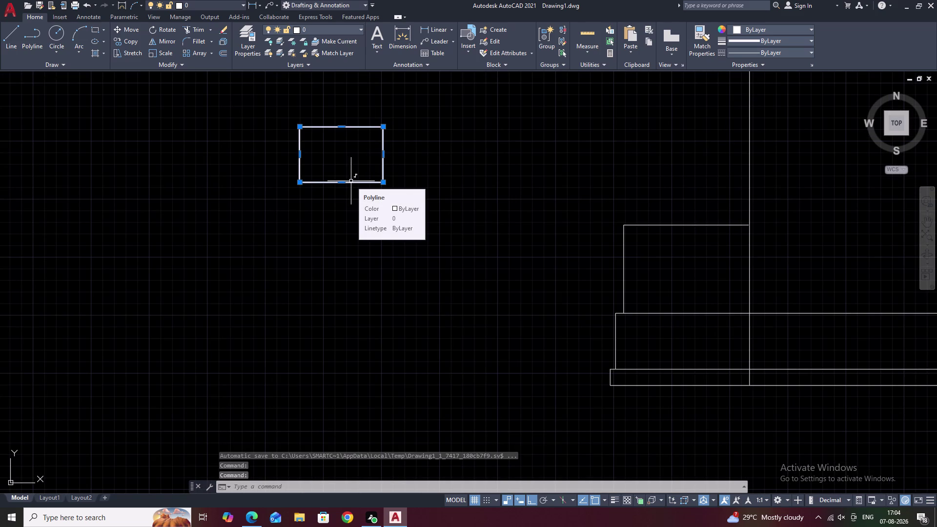
Explode the rectangle and erase three of its edges, then undo both changes.
text(X)
key(space)
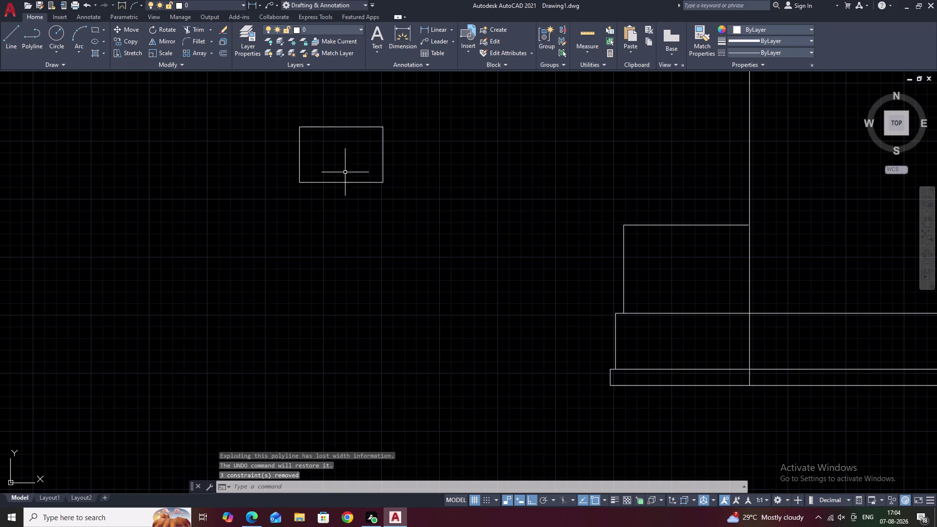
click(336, 183)
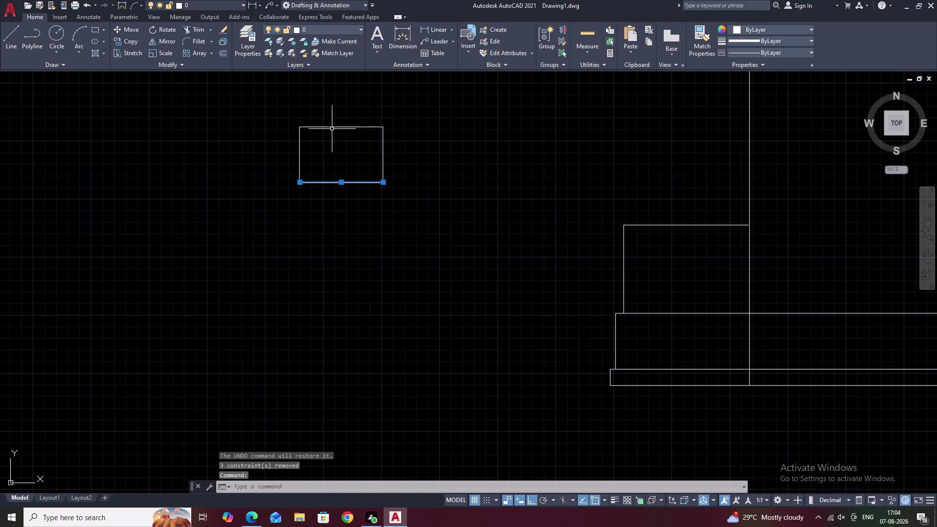
click(334, 125)
click(300, 142)
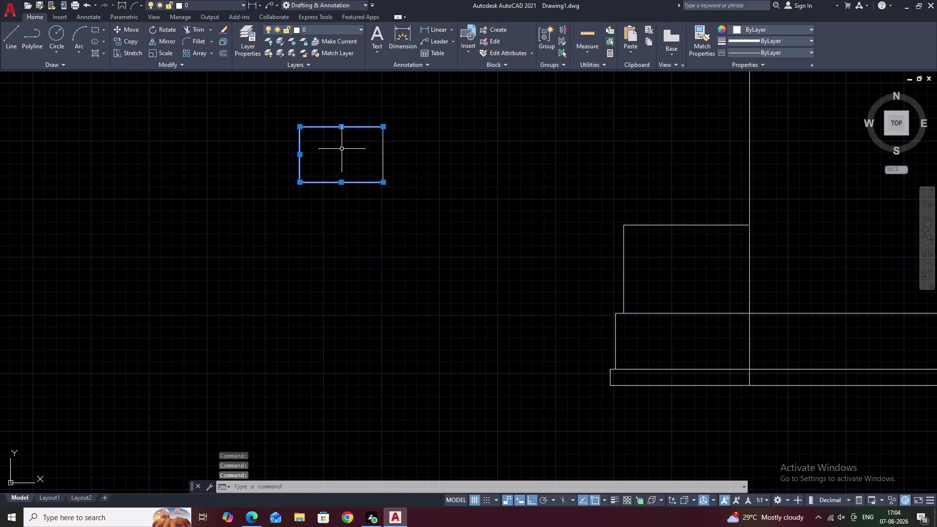
text(E)
key(space)
click(383, 152)
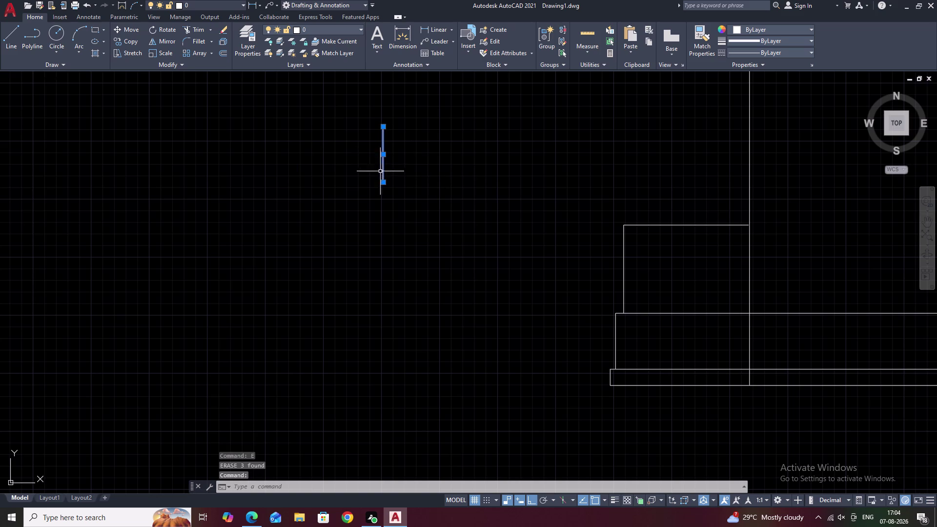
key(Escape)
key(ctrl+z)
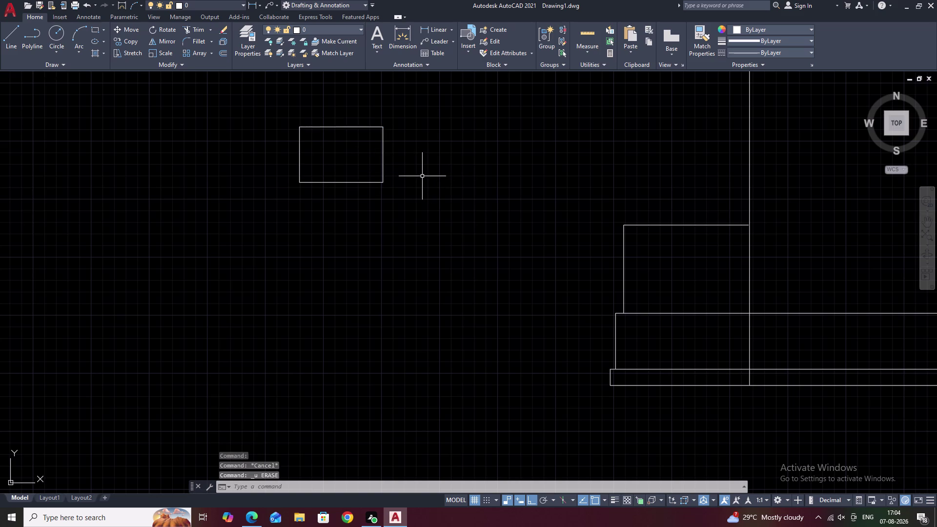
key(ctrl+z)
key(Escape)
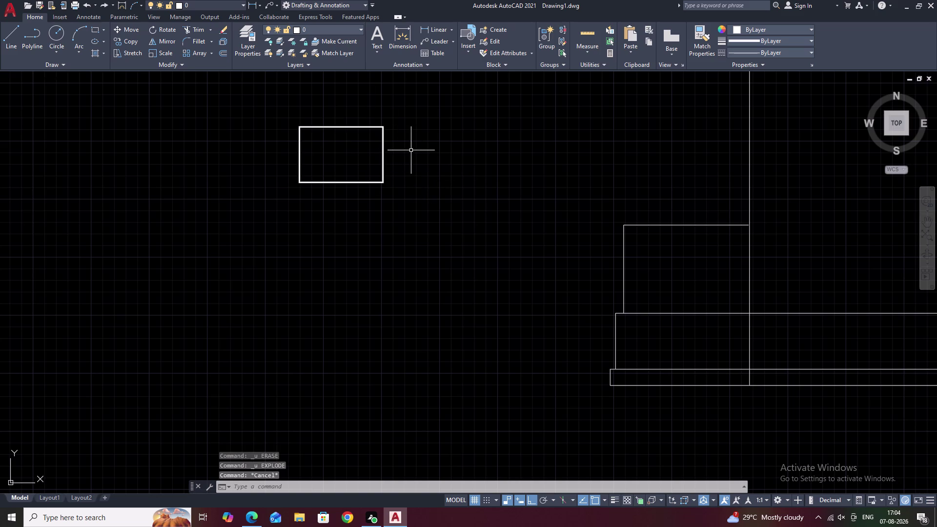
Trim away the rectangle's top, bottom and left sides, leaving a thick vertical bar.
text(TR)
key(space)
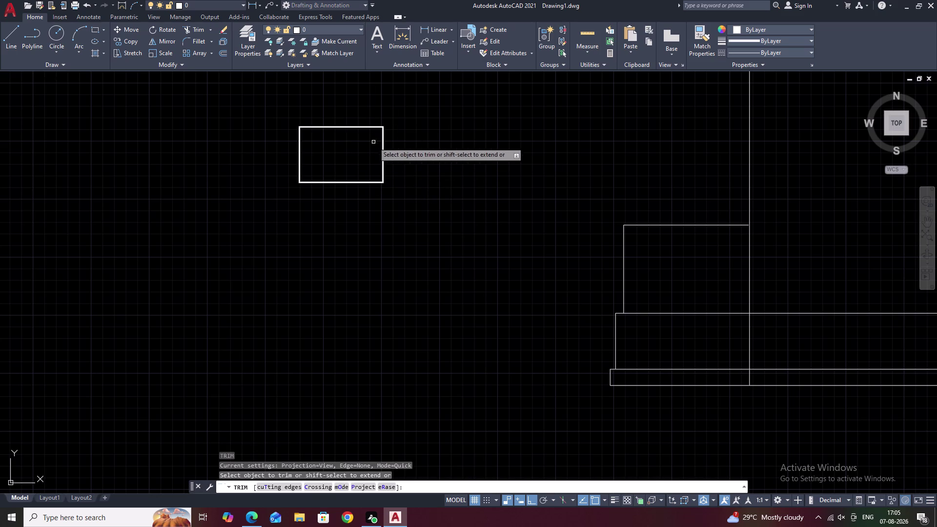
drag(368, 120, 360, 157)
drag(356, 165, 357, 193)
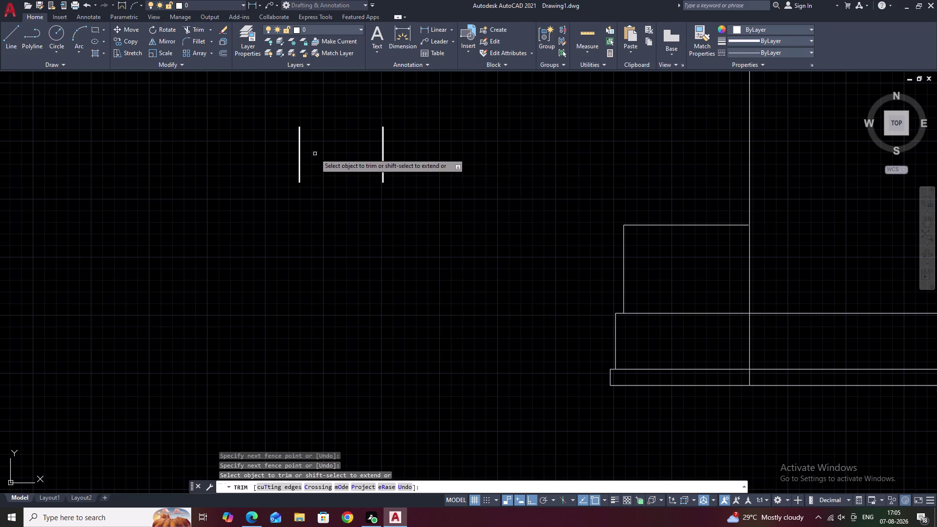
drag(317, 149, 284, 160)
key(Escape)
click(383, 158)
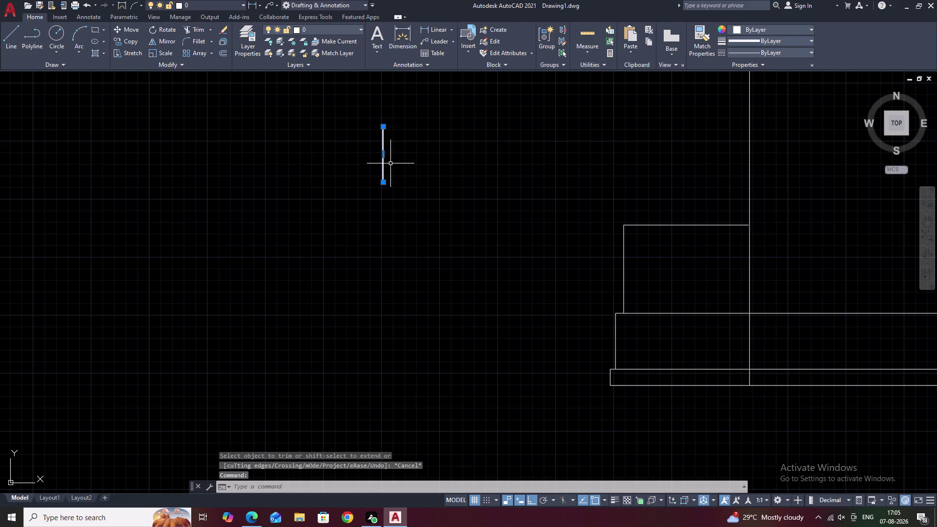
text(M)
key(space)
scroll(up, 3)
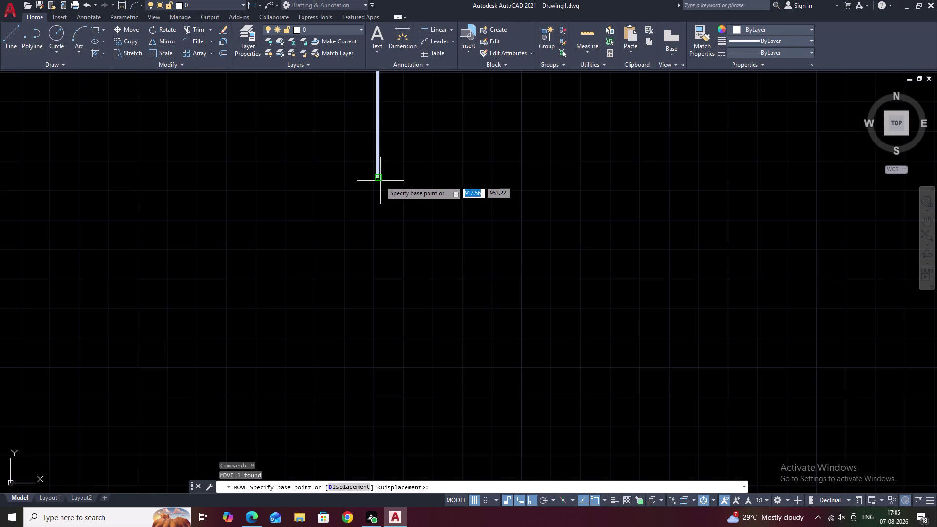
Move the thick bar so its bottom end sits on the plinth's bottom edge.
click(379, 176)
scroll(down, 3)
middle_drag(683, 245, 585, 246)
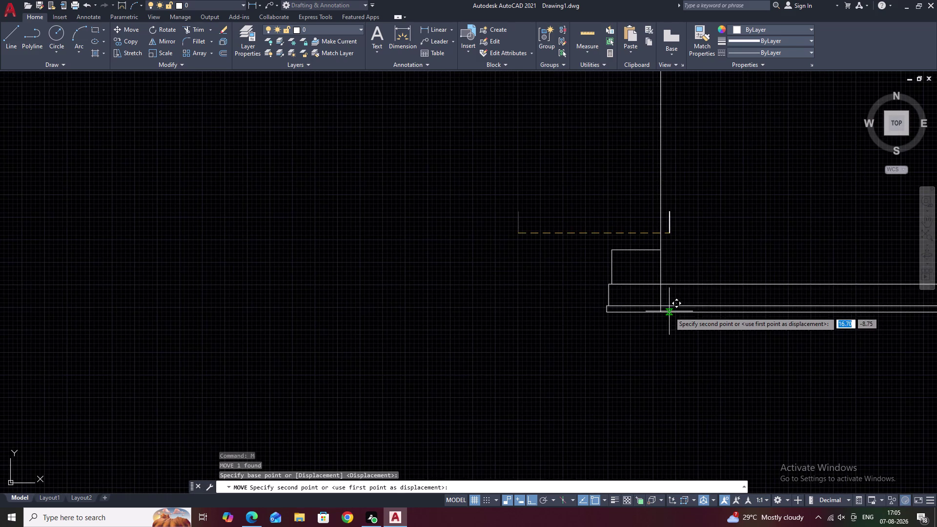
scroll(up, 3)
scroll(up, 3)
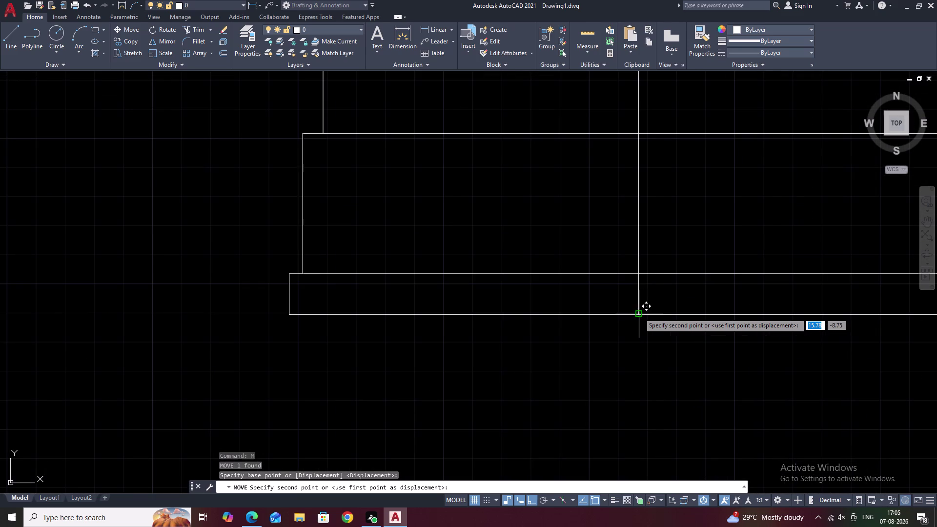
click(638, 312)
middle_drag(721, 149, 695, 237)
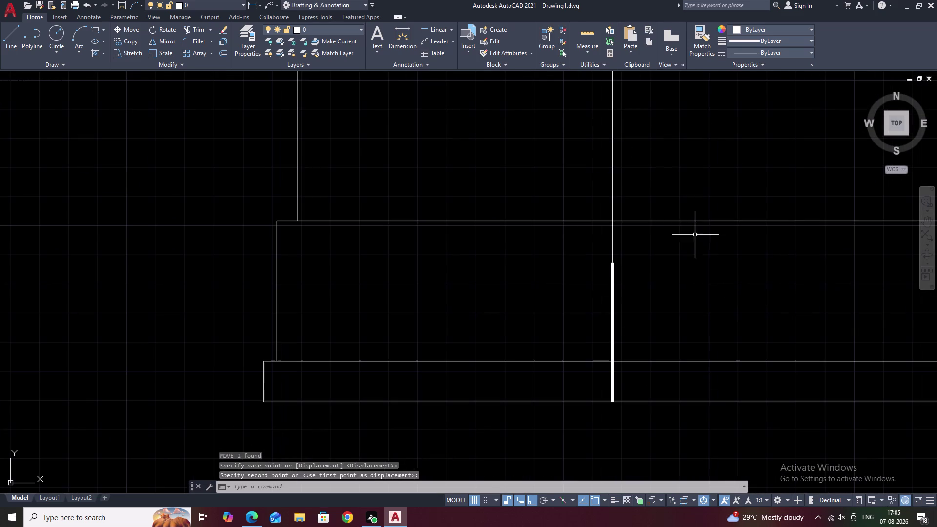
key(Escape)
Erase the long vertical guide line above the plinth.
click(613, 192)
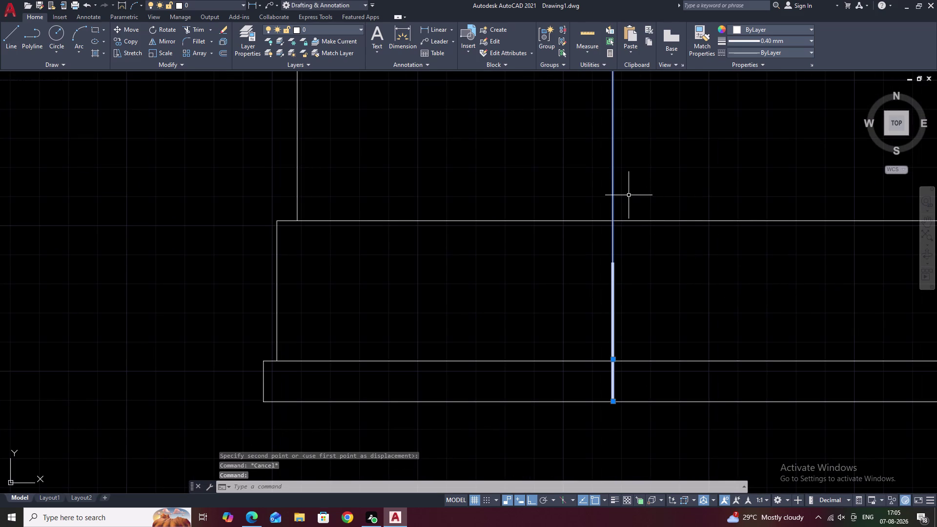
text(E)
key(space)
scroll(down, 3)
middle_drag(634, 192, 623, 209)
scroll(up, 3)
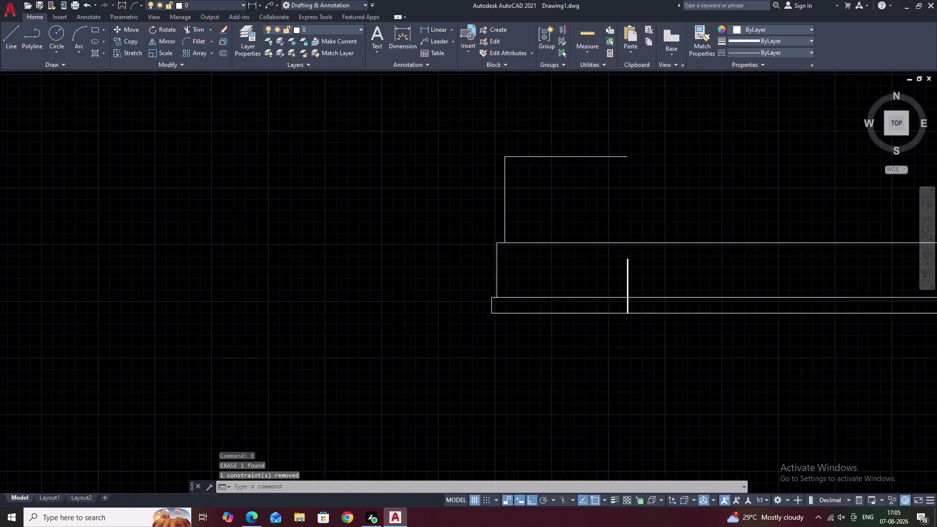
middle_drag(653, 186, 595, 196)
text(L)
key(space)
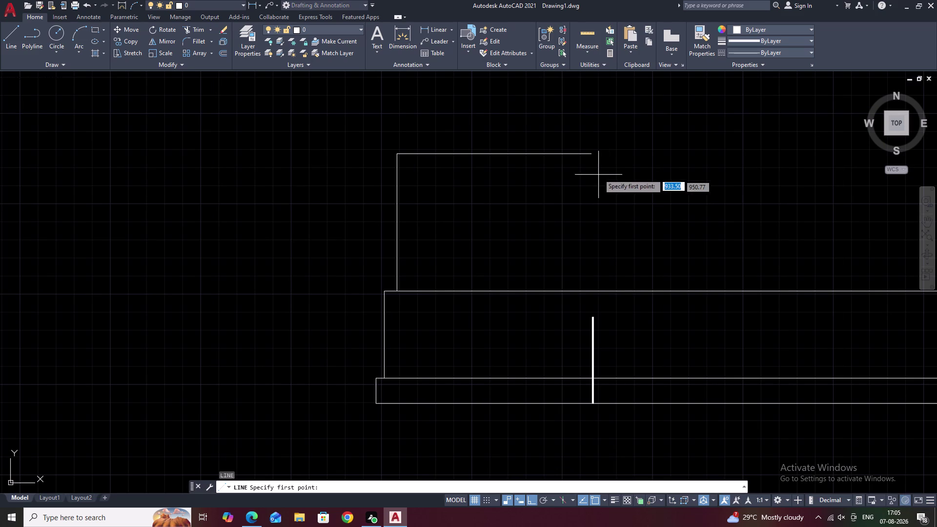
Draw a short line continuing the upper wall's top edge to the right.
click(593, 156)
click(688, 157)
key(Escape)
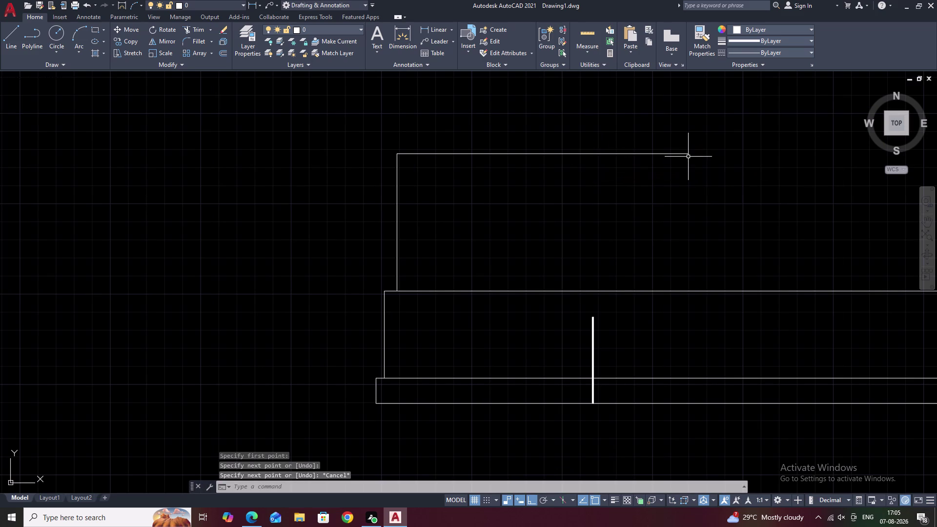
key(Escape)
Start EXTEND with the Boundary edges option and pick the top edge.
text(EX)
key(space)
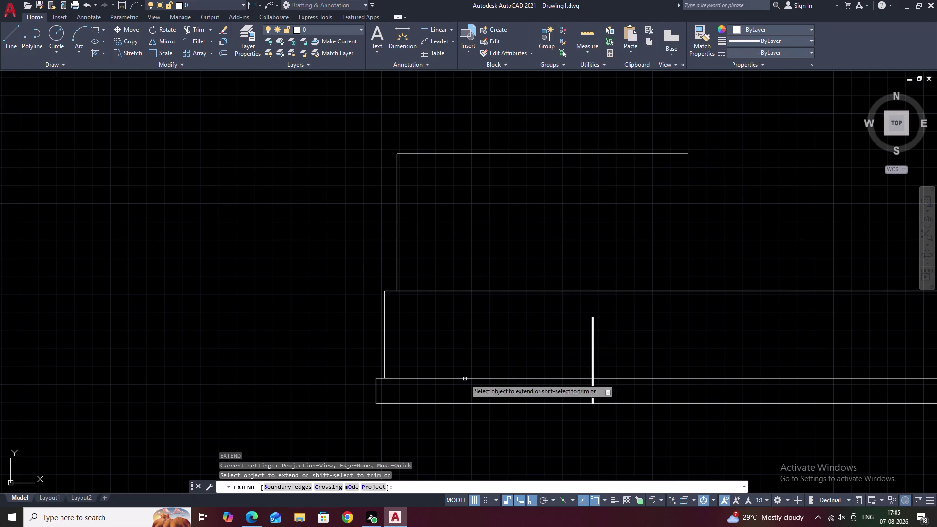
key(b)
key(space)
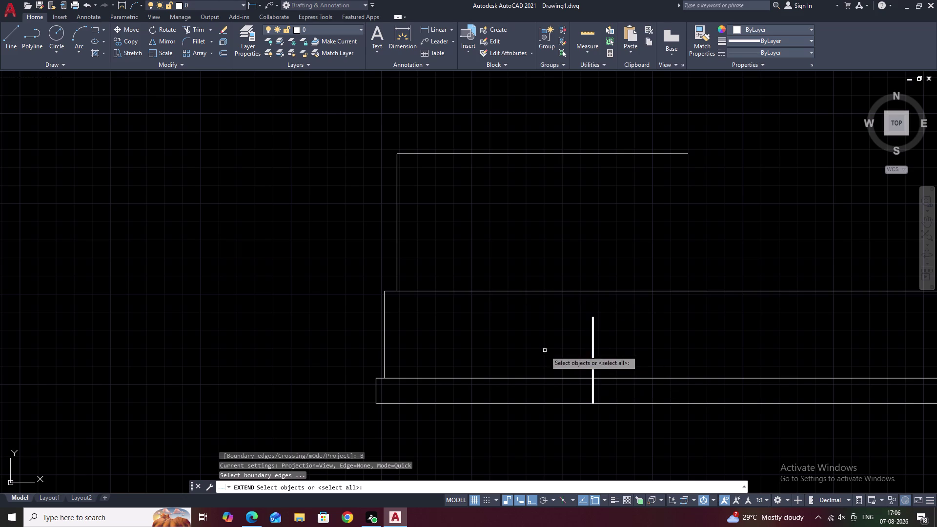
click(594, 156)
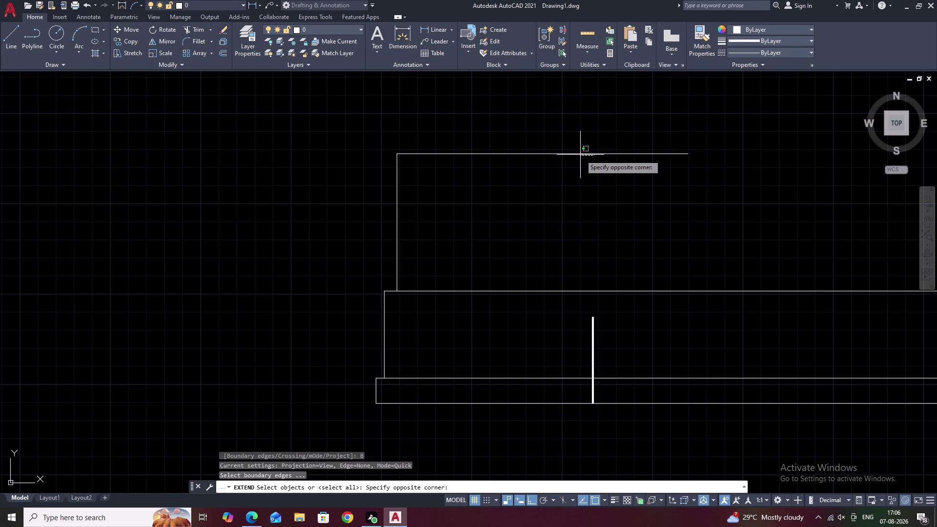
Extend the plinth's vertical line up to the top-edge boundary.
click(573, 153)
right_click(610, 205)
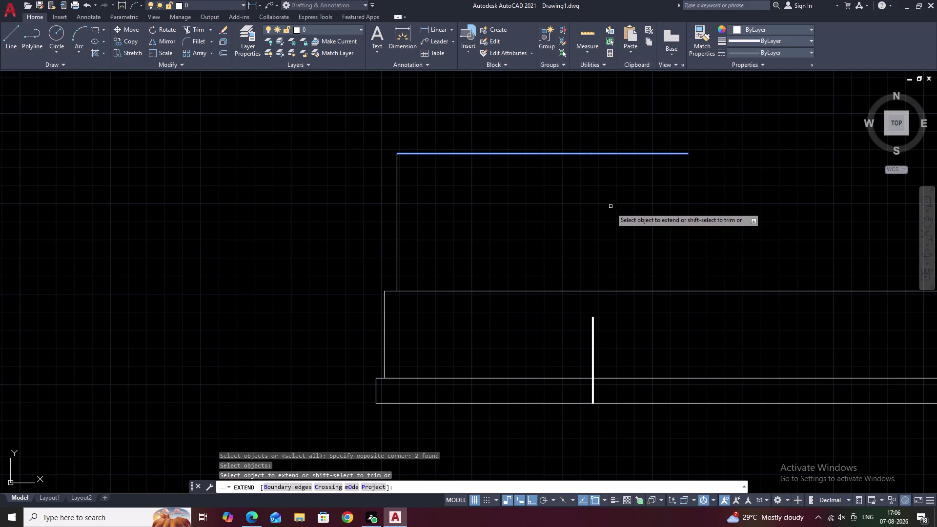
click(592, 330)
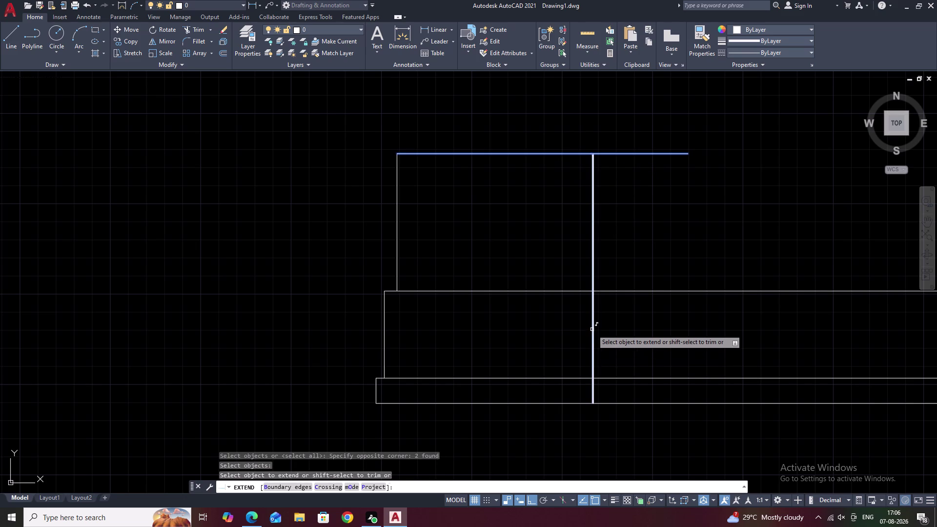
key(Escape)
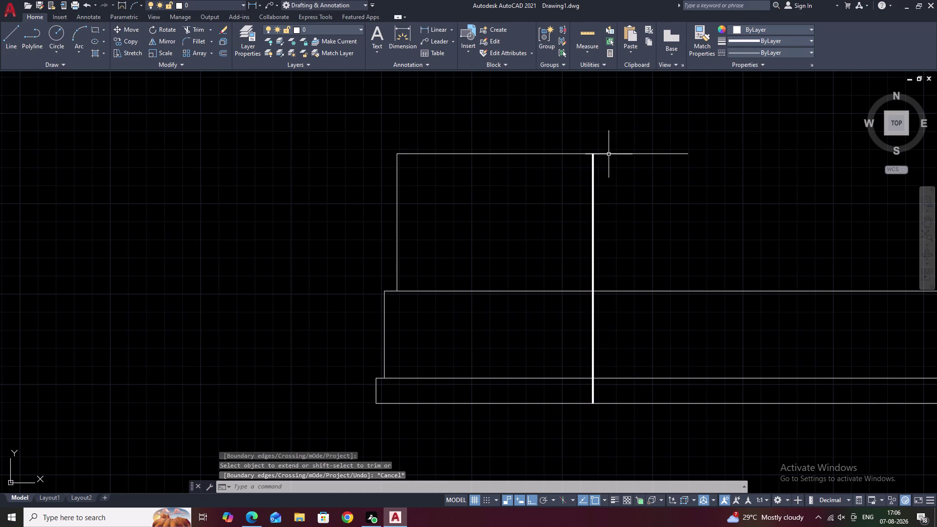
Erase the overhanging top line and the wall's old top edge.
click(612, 153)
text(E)
key(space)
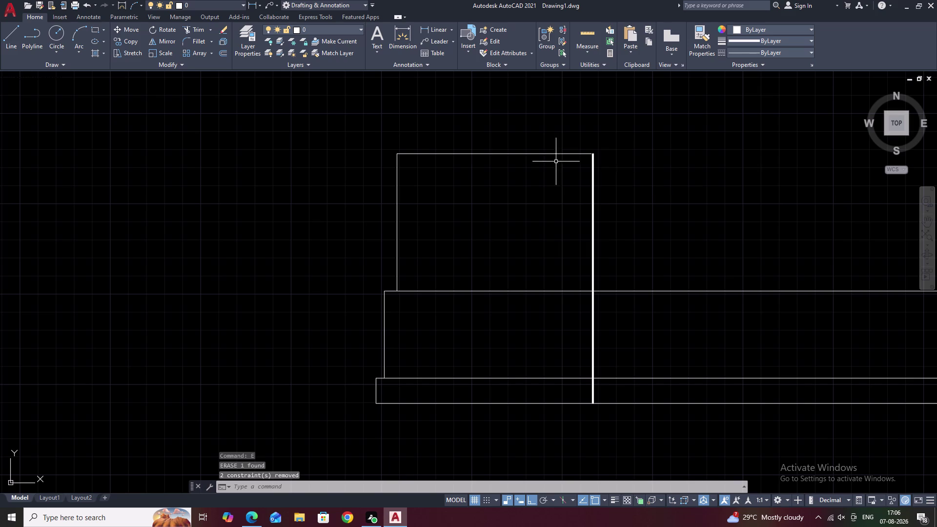
click(529, 152)
click(527, 154)
text(E)
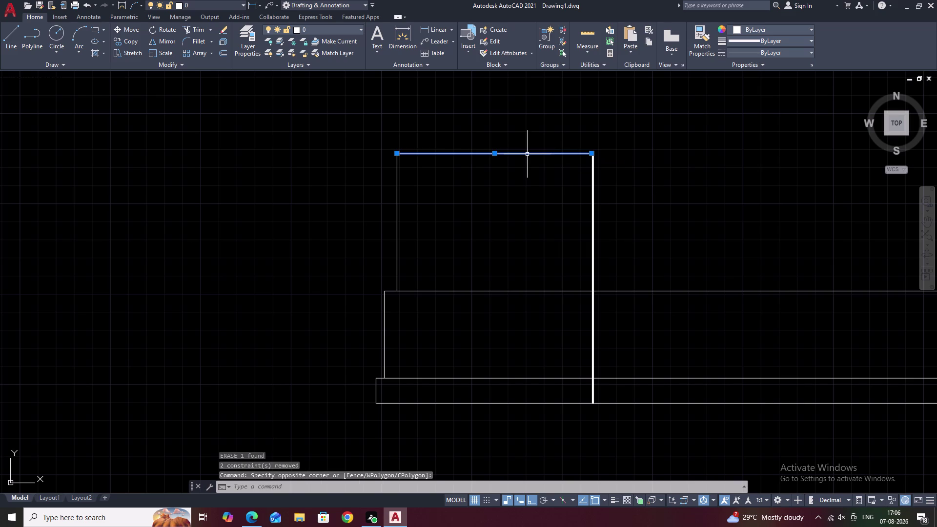
key(space)
click(594, 154)
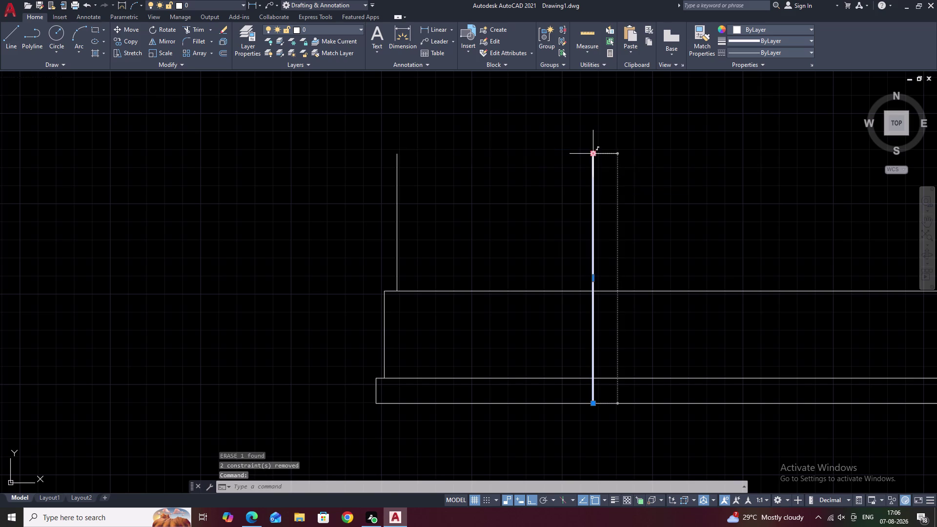
Stretch the vertical line's top endpoint upward above the wall.
click(594, 153)
click(597, 158)
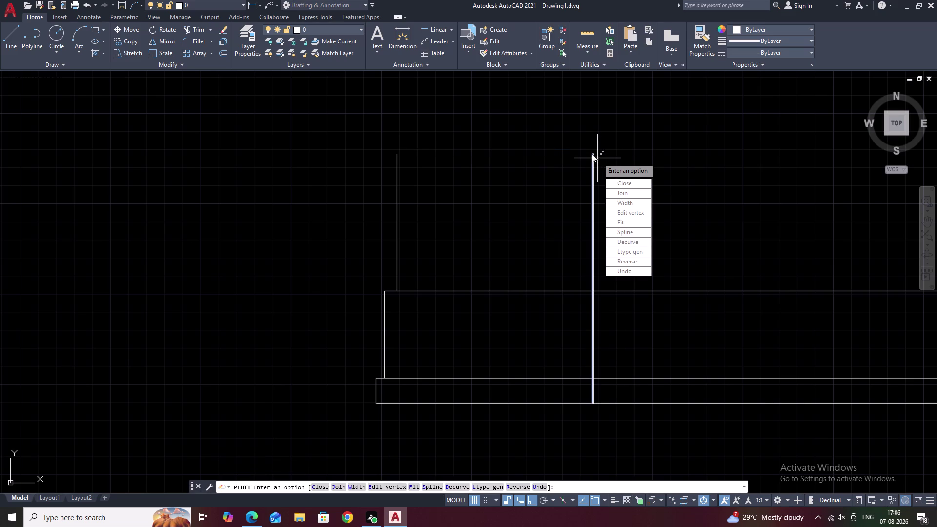
click(592, 154)
key(Escape)
click(593, 156)
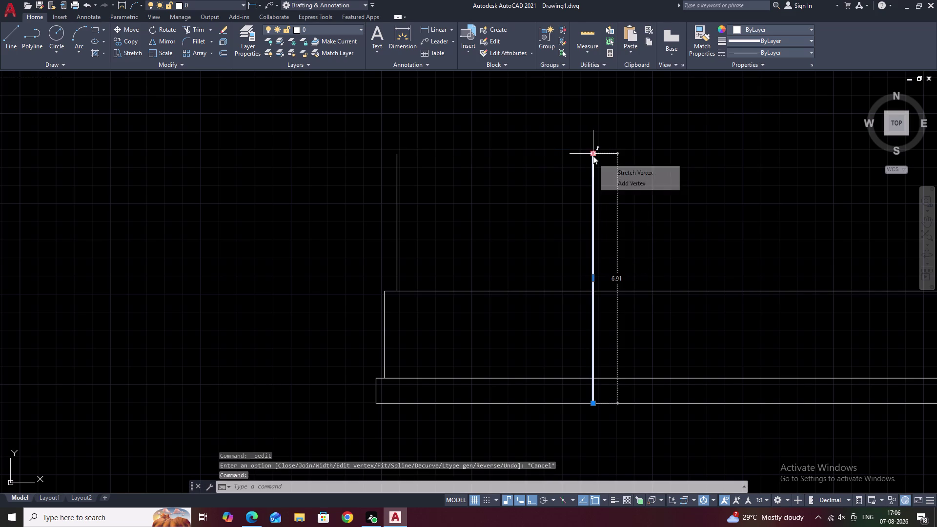
click(594, 155)
key(Escape)
click(593, 155)
click(594, 154)
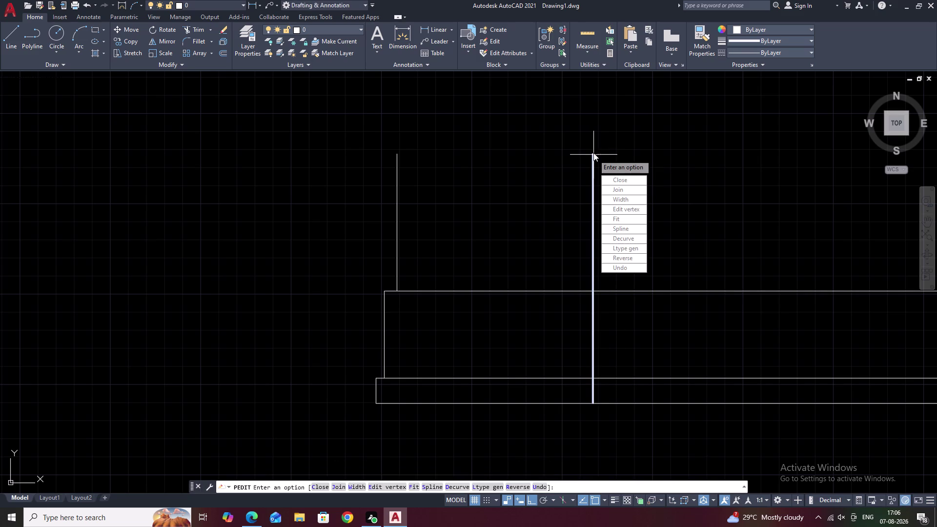
key(Escape)
click(595, 164)
click(594, 153)
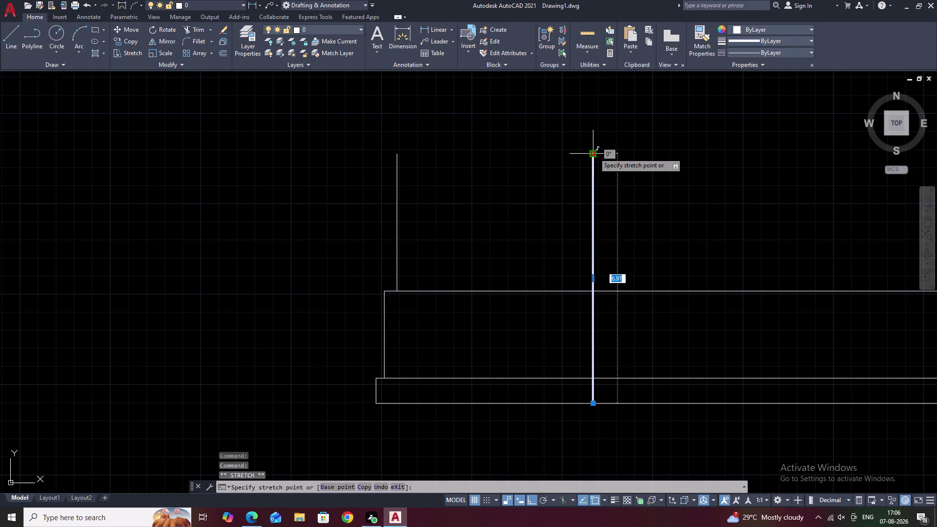
click(592, 108)
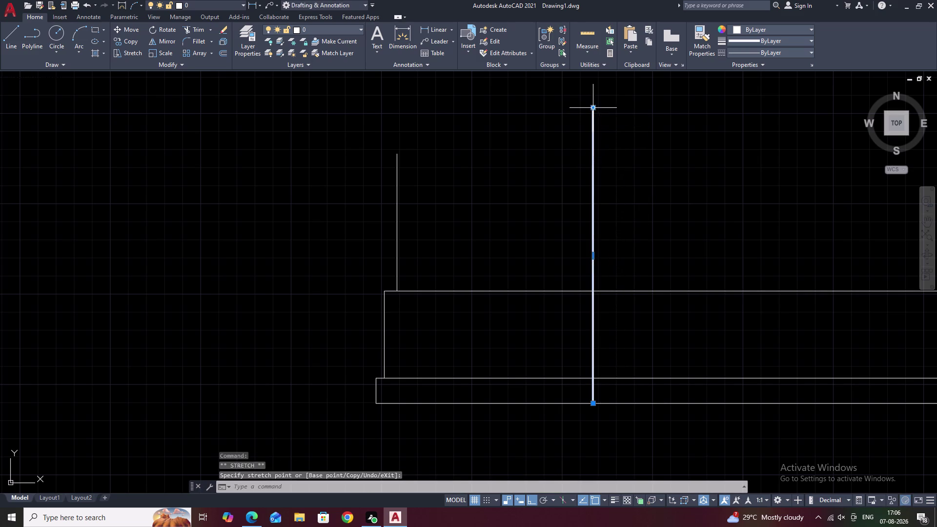
key(Escape)
Draw a 5.38-long top edge from the wall's upper-left corner and inspect the junction.
text(L)
key(space)
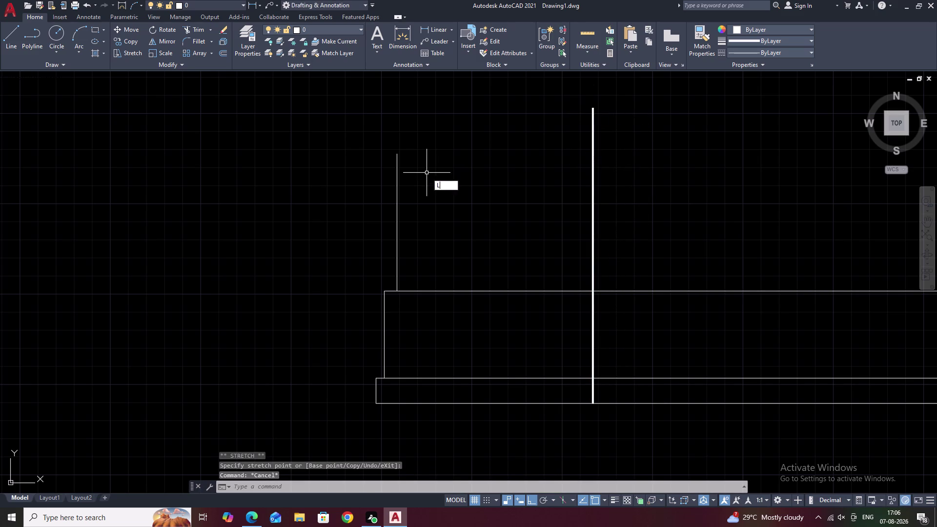
click(399, 152)
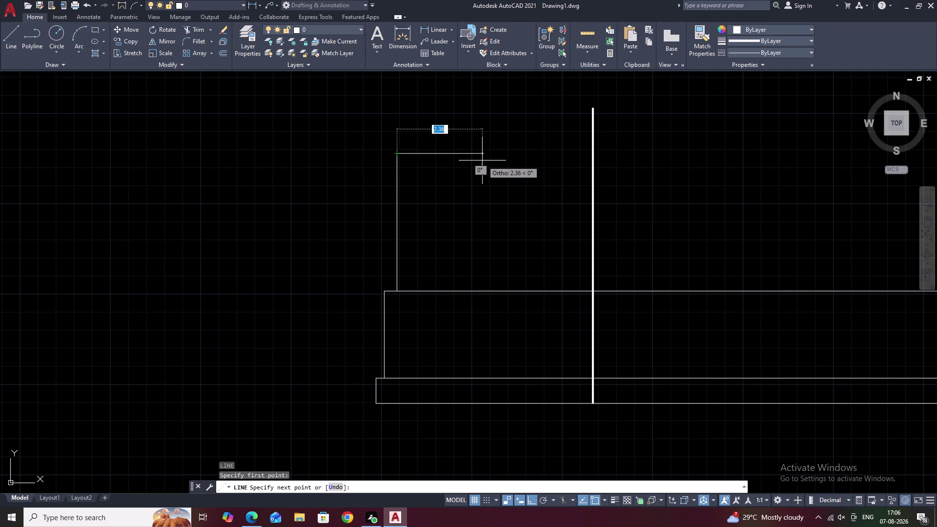
text(5.38)
key(space)
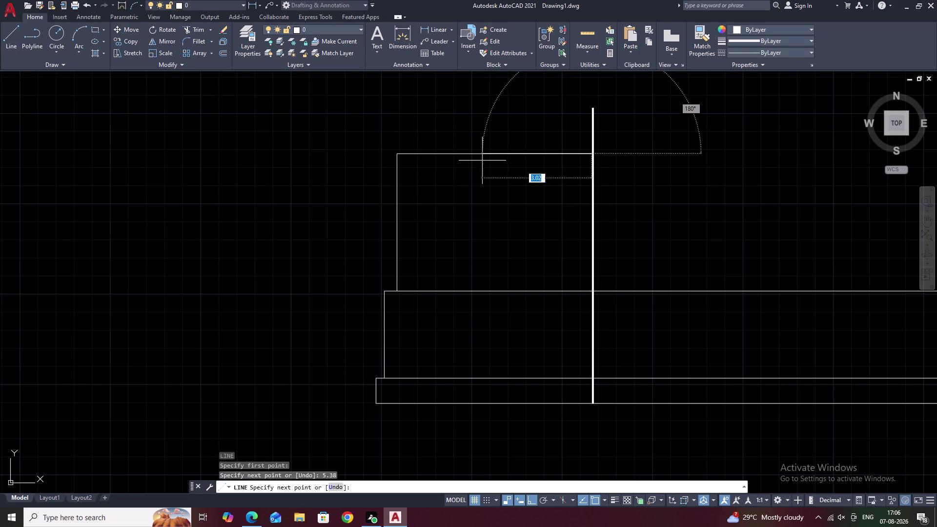
key(Escape)
scroll(up, 3)
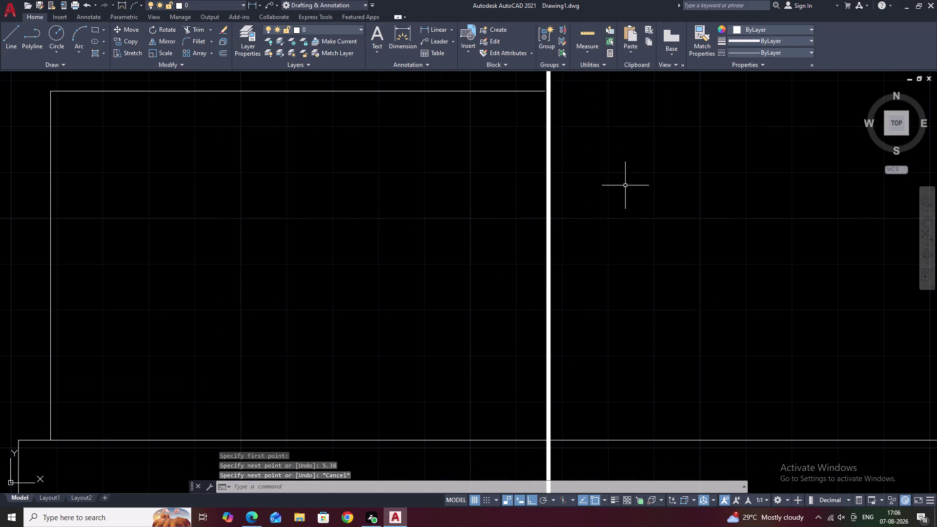
middle_drag(620, 182, 645, 237)
scroll(up, 3)
middle_drag(577, 164, 641, 253)
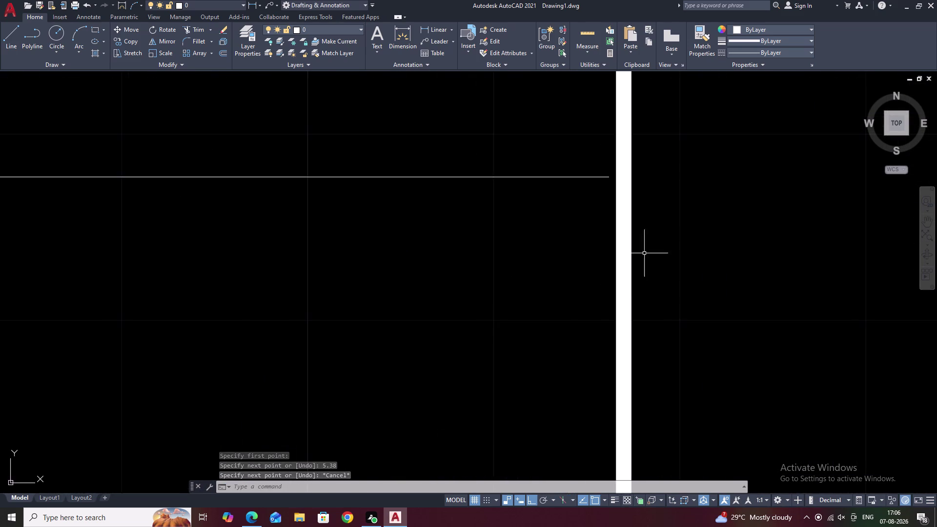
scroll(up, 3)
scroll(down, 3)
middle_drag(711, 318, 673, 237)
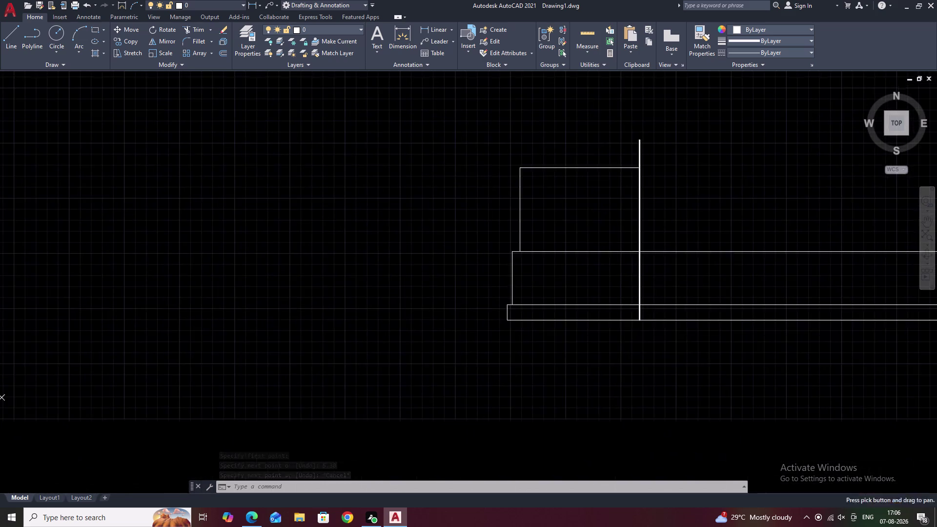
scroll(up, 3)
Start a linear dimension from the plinth's left corner to the vertical line's base, then cancel it.
scroll(up, 3)
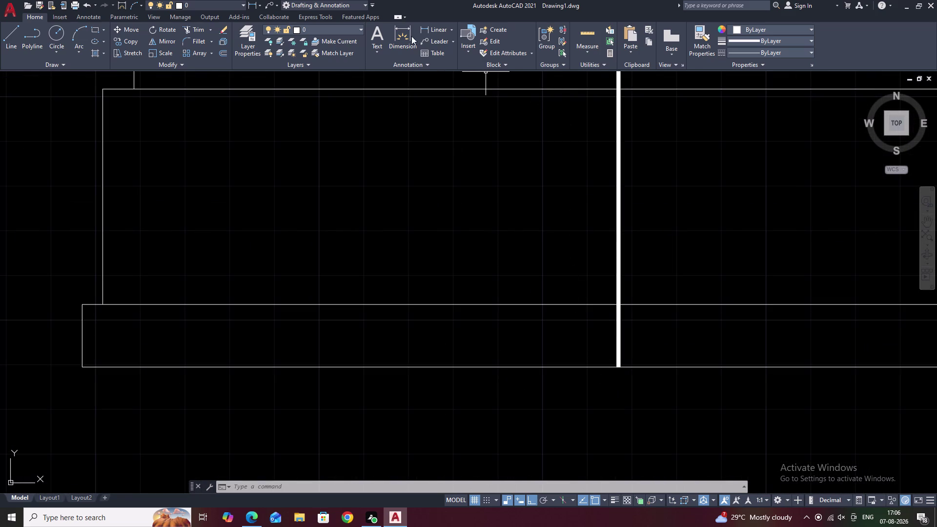
click(429, 27)
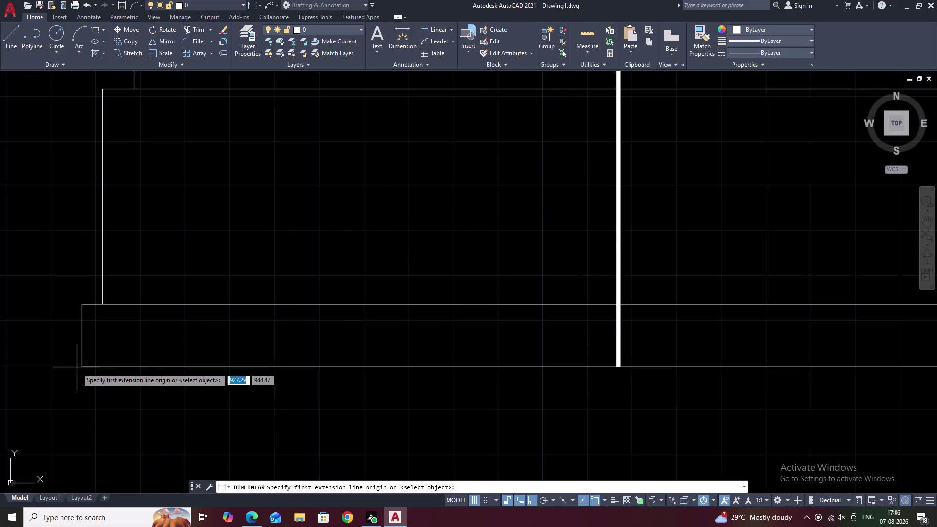
click(82, 368)
click(617, 369)
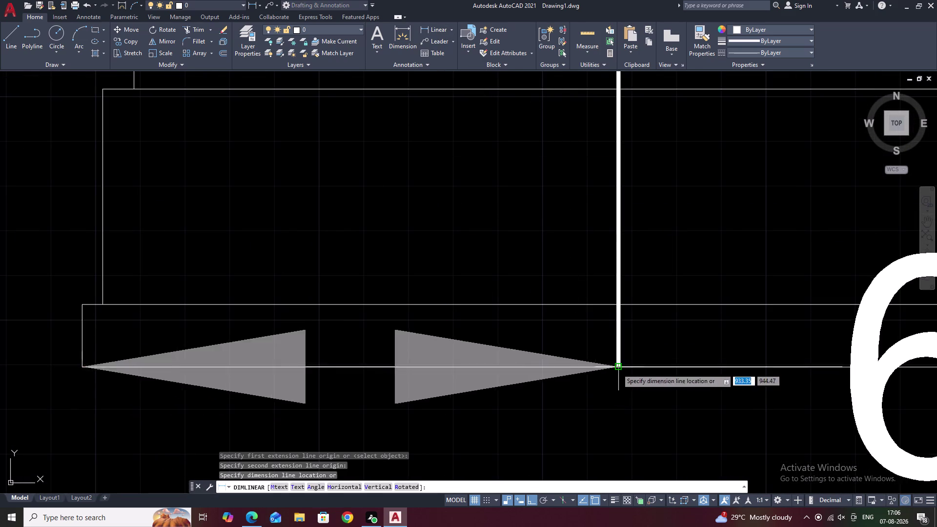
scroll(down, 3)
scroll(down, 3)
key(Escape)
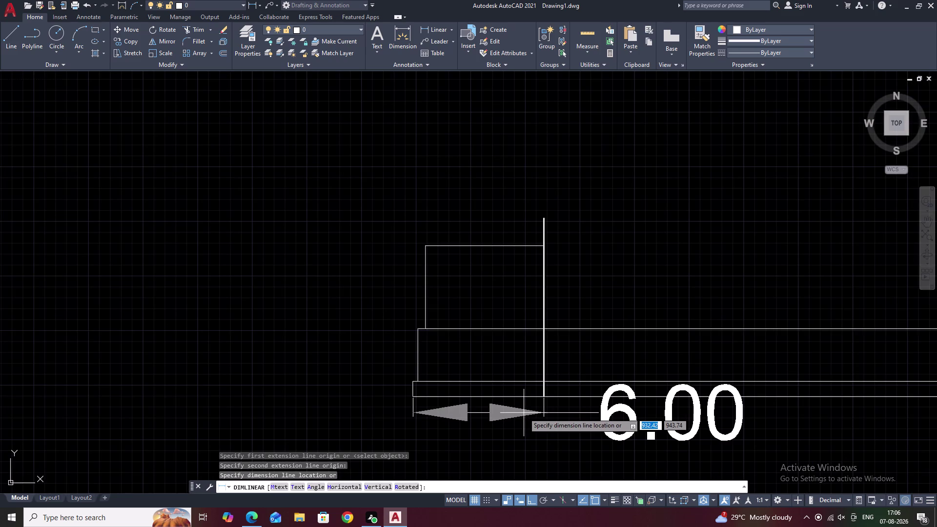
Zoom in on the junction of the vertical line and the upper step.
scroll(up, 3)
scroll(up, 3)
scroll(up, 3)
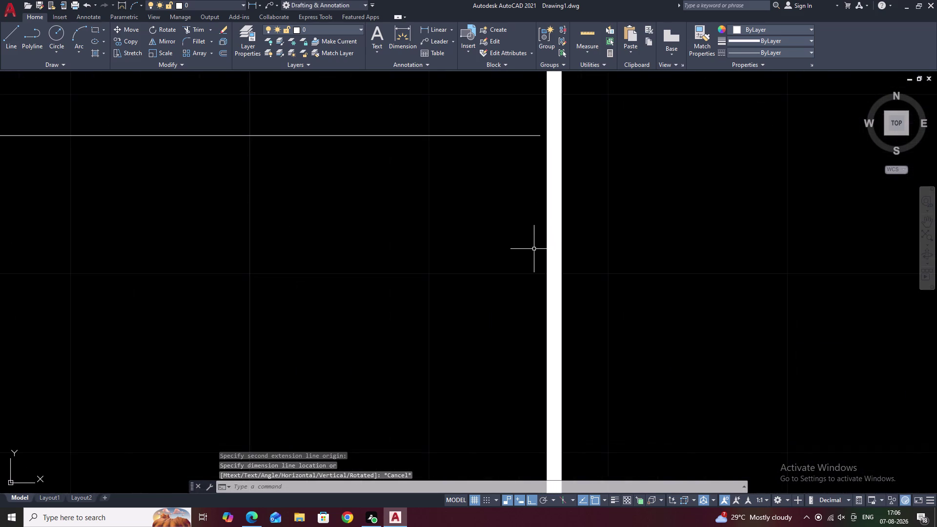
scroll(down, 3)
scroll(down, 3)
middle_drag(593, 268, 594, 293)
scroll(up, 3)
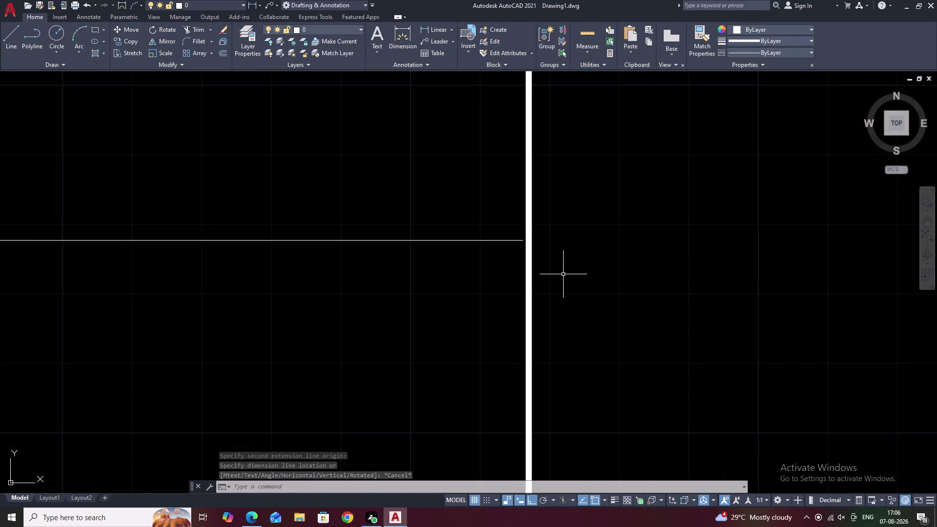
scroll(up, 3)
scroll(up, 3)
middle_drag(520, 248, 590, 430)
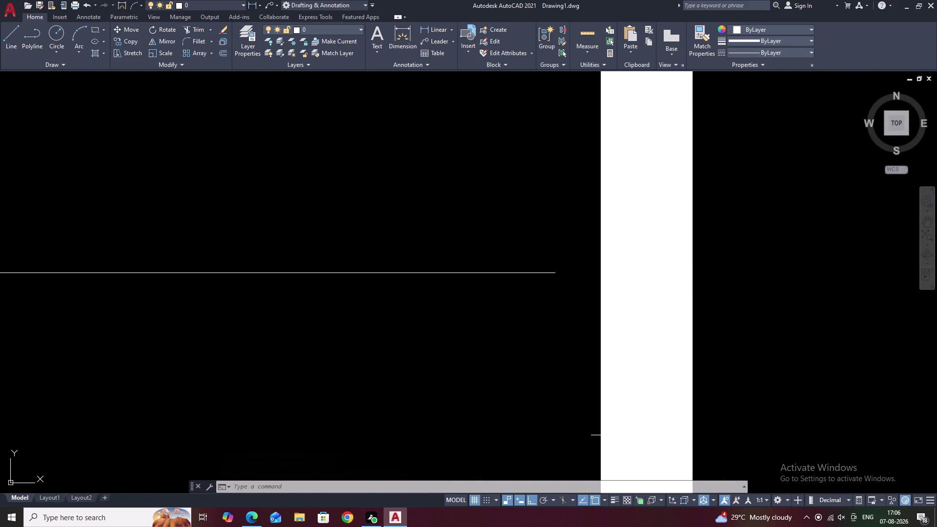
Start a linear dimension across the junction, then cancel it.
click(430, 29)
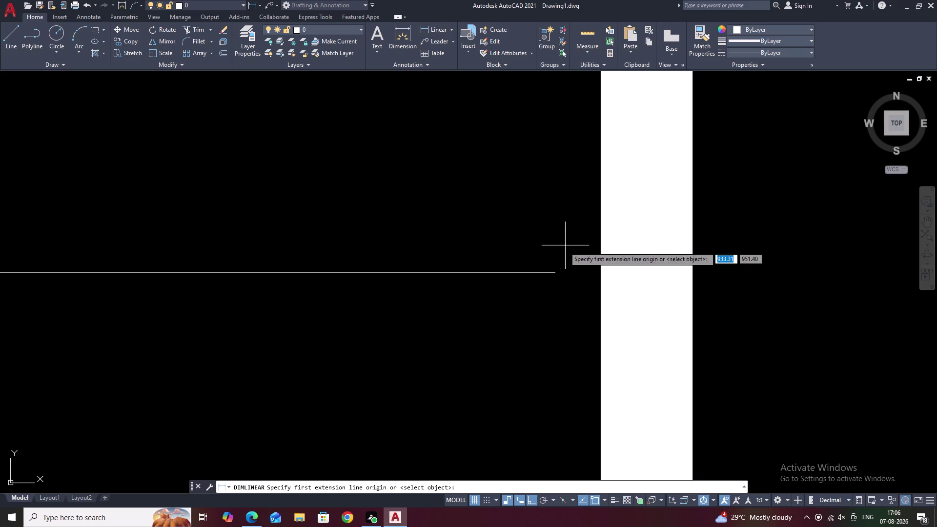
click(557, 274)
click(599, 270)
scroll(down, 3)
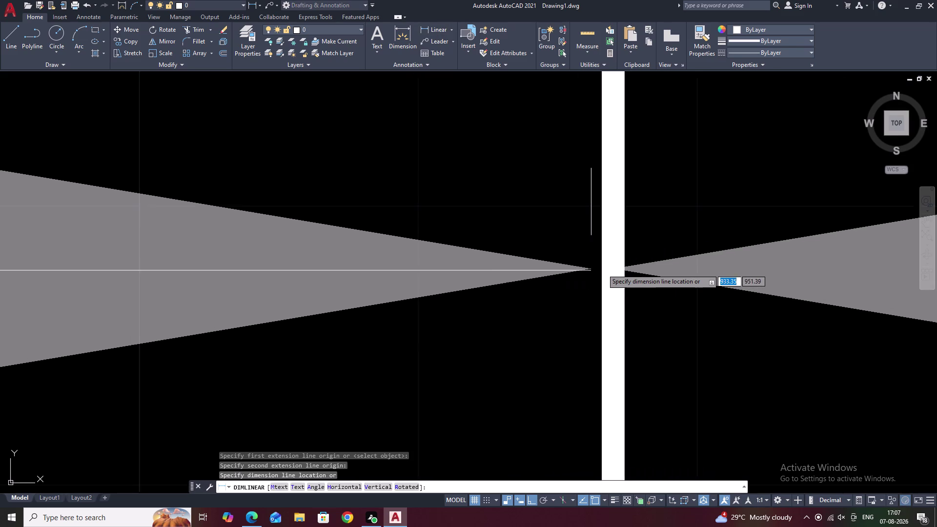
scroll(down, 3)
scroll(down, 3)
scroll(up, 3)
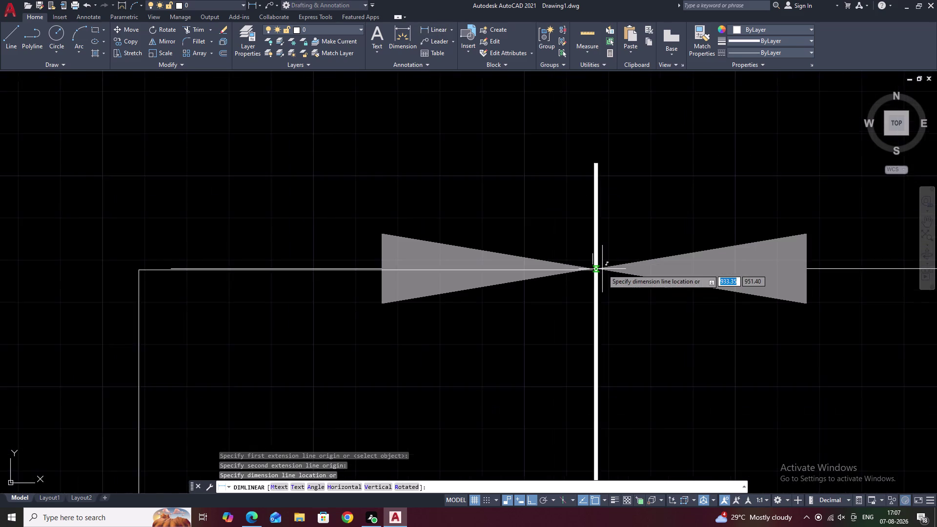
scroll(up, 3)
key(Escape)
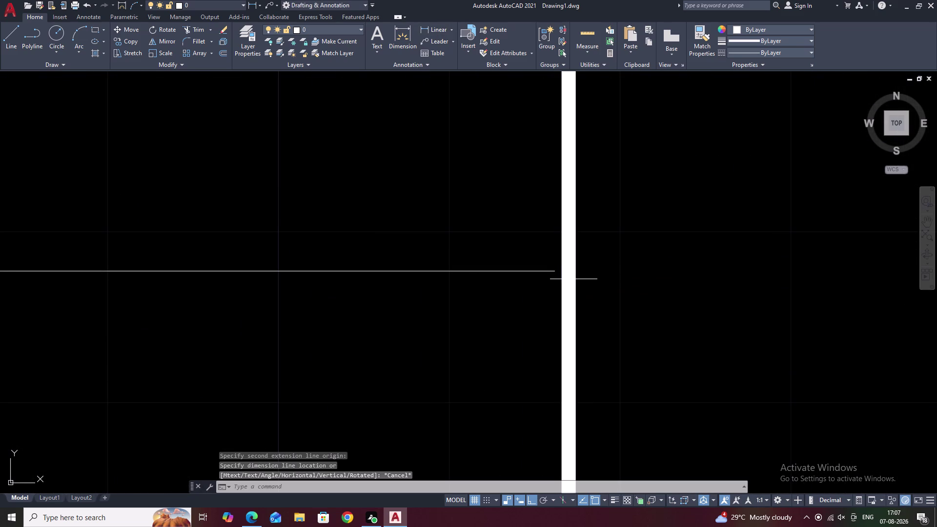
click(573, 280)
key(Escape)
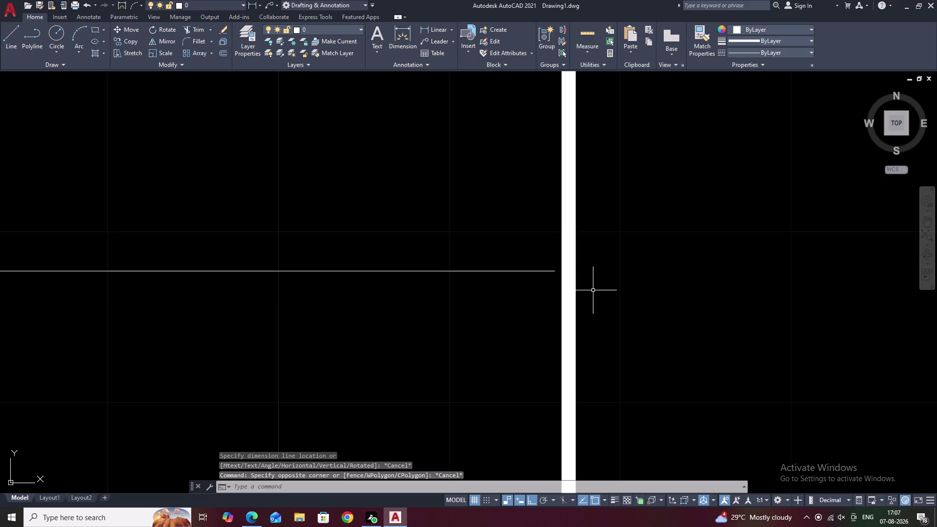
Frame the upper step's top-right corner where it meets the vertical line.
scroll(down, 3)
scroll(down, 3)
scroll(down, 3)
middle_drag(482, 288, 565, 284)
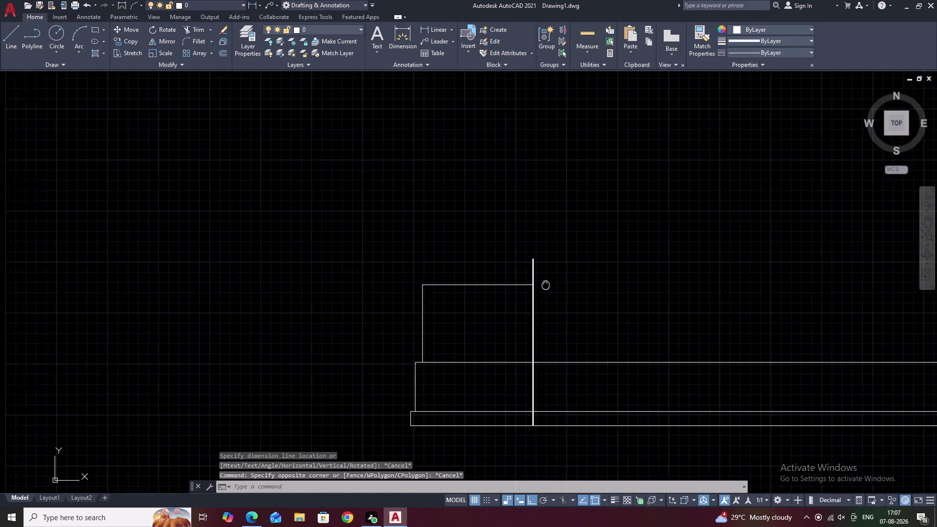
scroll(up, 3)
middle_drag(512, 302, 508, 275)
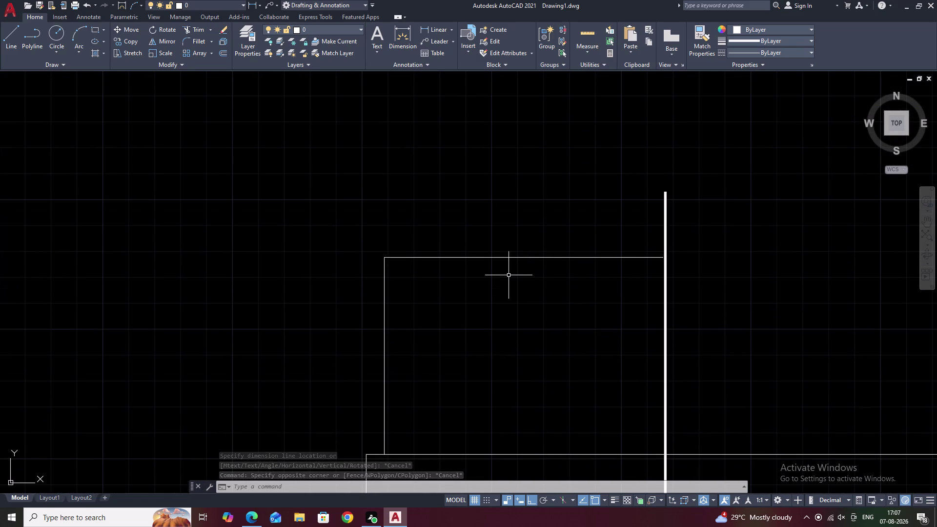
Try extending the upper step's top edge with EX, then cancel the attempt.
text(EX)
key(space)
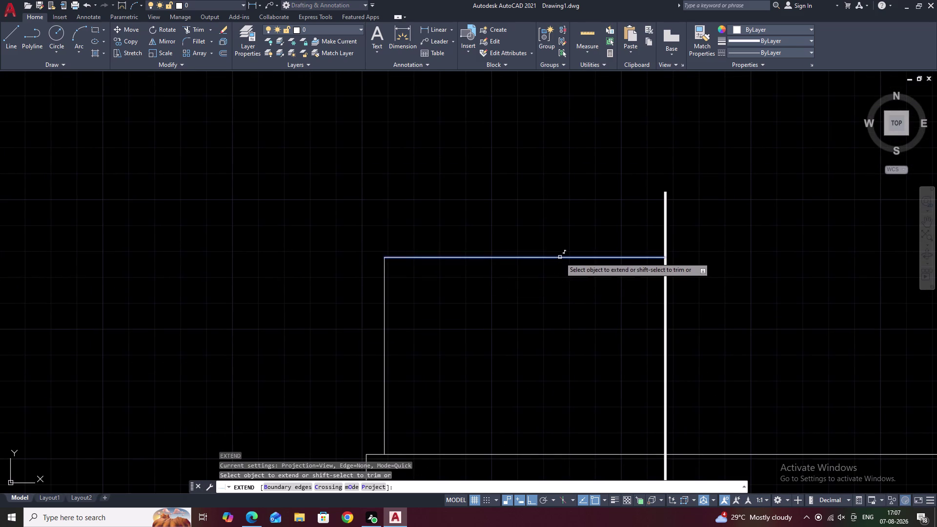
click(560, 257)
right_click(560, 257)
key(Escape)
scroll(down, 3)
middle_drag(688, 304, 578, 224)
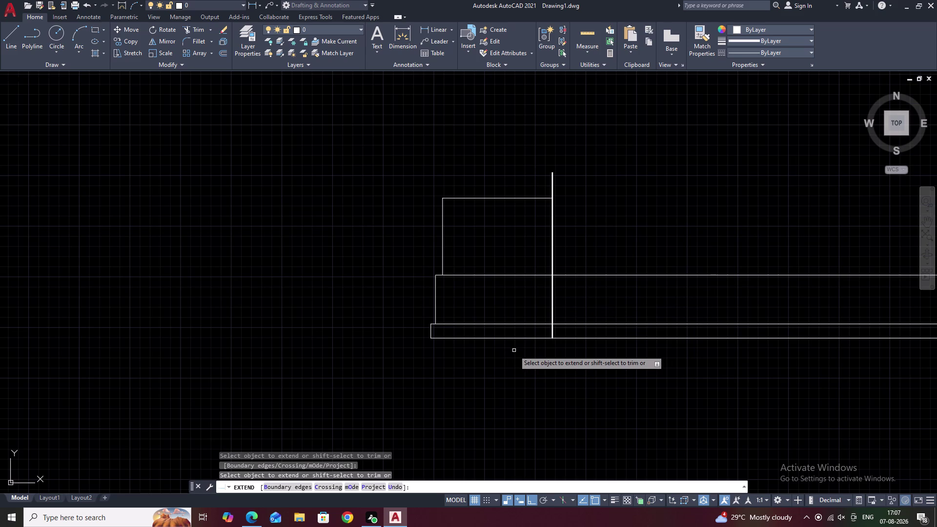
middle_drag(577, 274, 558, 212)
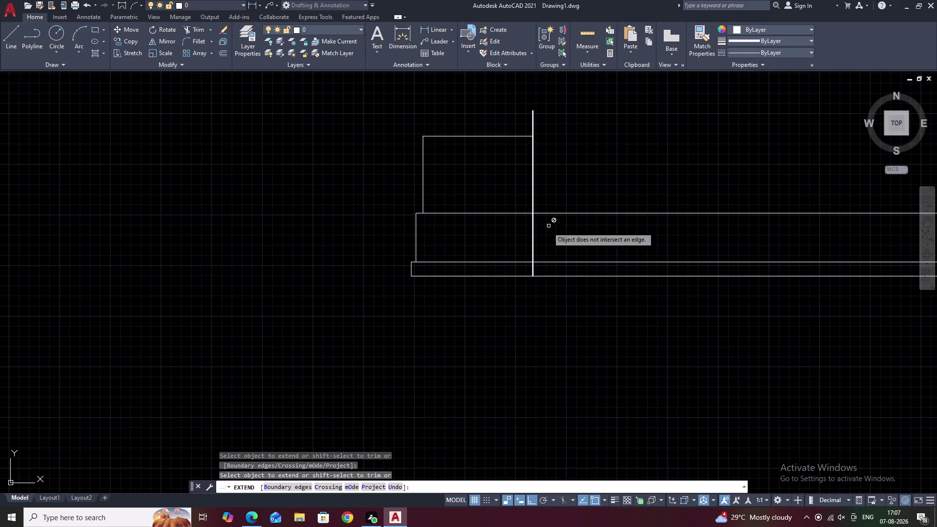
key(Escape)
Drag the thick vertical line's bottom end down below the plinth band.
click(533, 246)
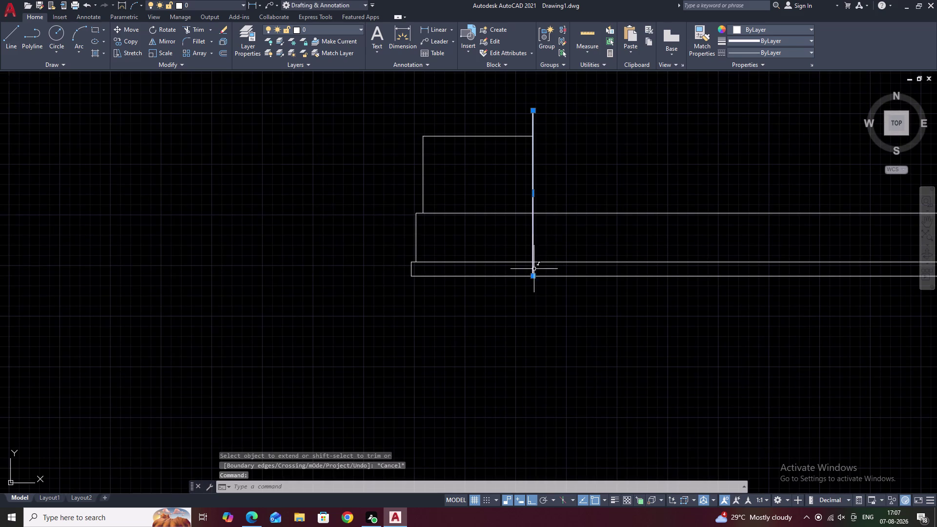
click(534, 276)
right_click(534, 275)
click(531, 292)
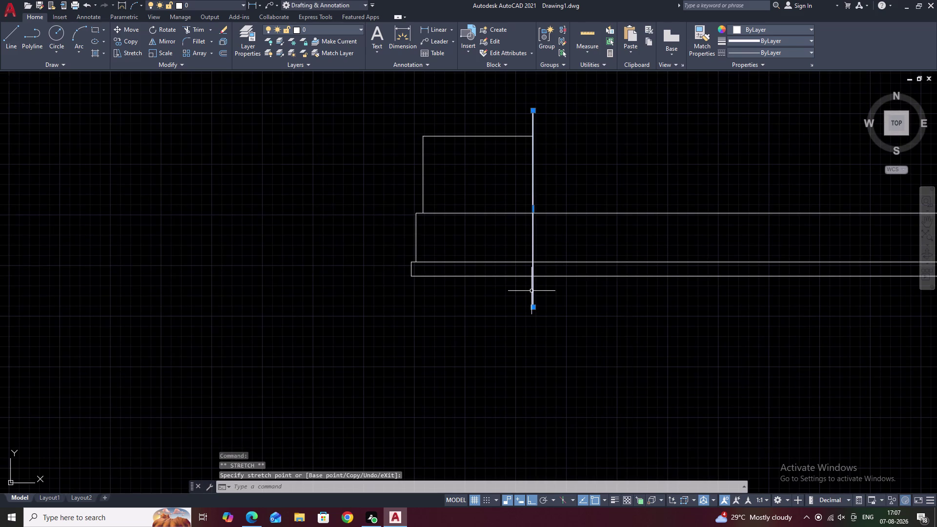
key(Escape)
middle_drag(566, 222, 504, 204)
scroll(up, 3)
middle_drag(506, 211, 509, 218)
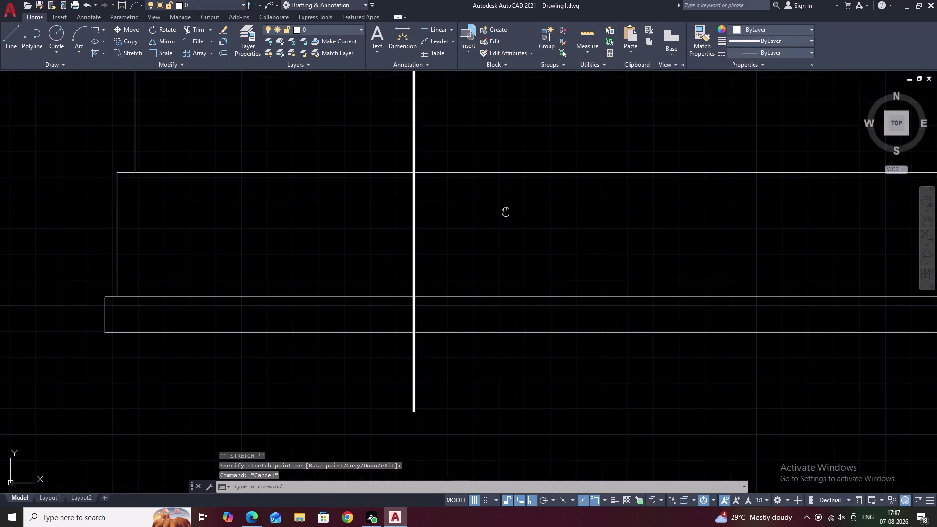
middle_drag(509, 218, 524, 234)
scroll(down, 3)
middle_drag(526, 255, 509, 264)
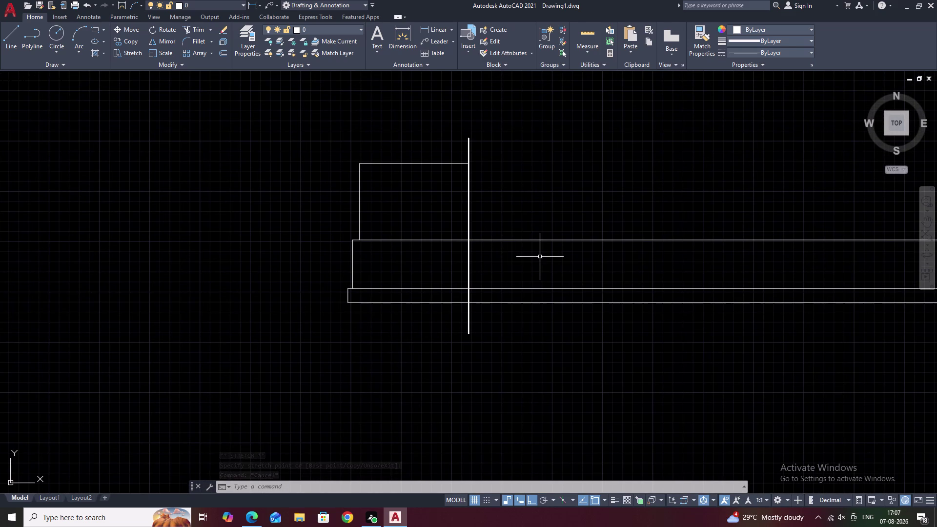
Try trimming the band lines right of the thick vertical line with a fence.
text(TR)
key(space)
drag(543, 215, 551, 312)
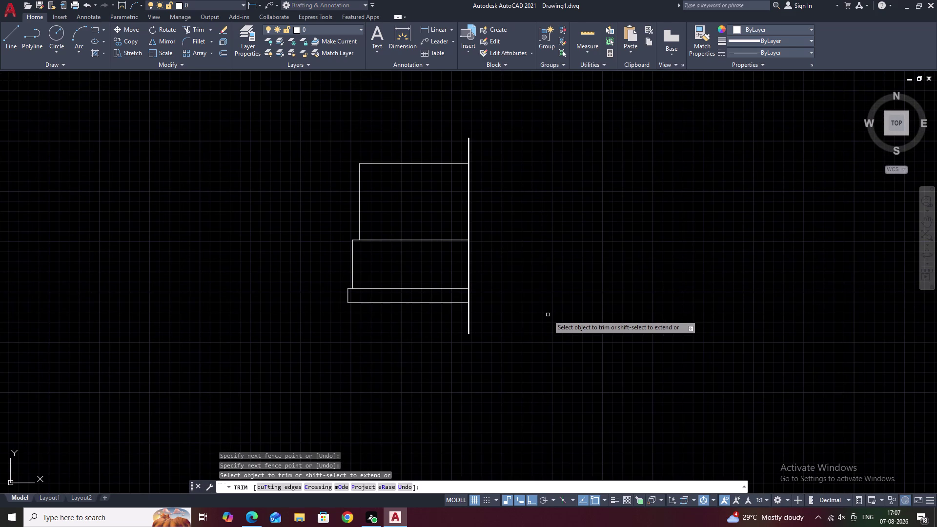
key(Escape)
middle_drag(459, 283, 492, 300)
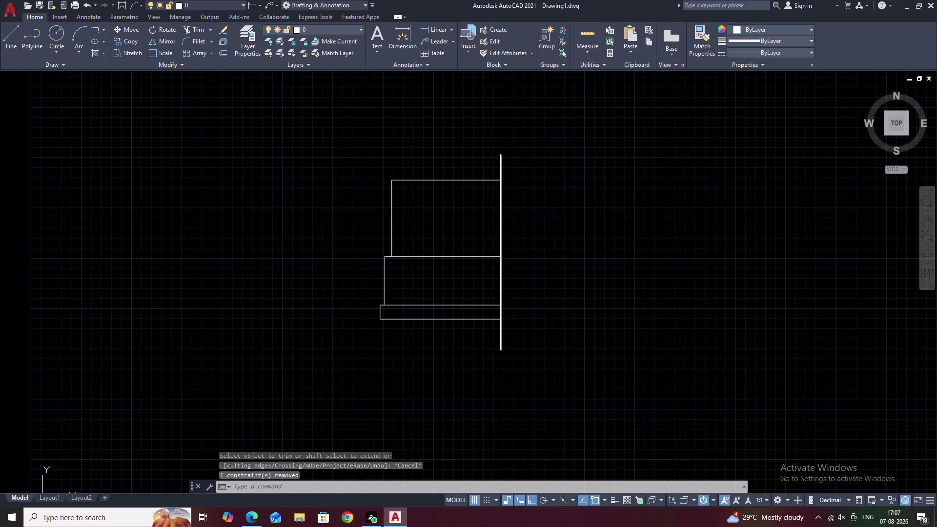
scroll(up, 3)
middle_drag(491, 300, 532, 318)
middle_drag(479, 251, 497, 263)
scroll(up, 3)
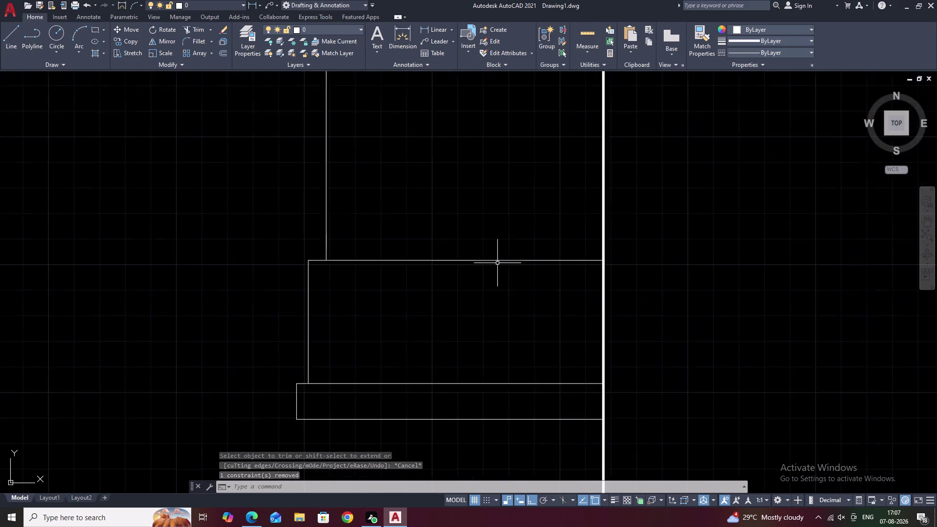
scroll(up, 3)
scroll(down, 3)
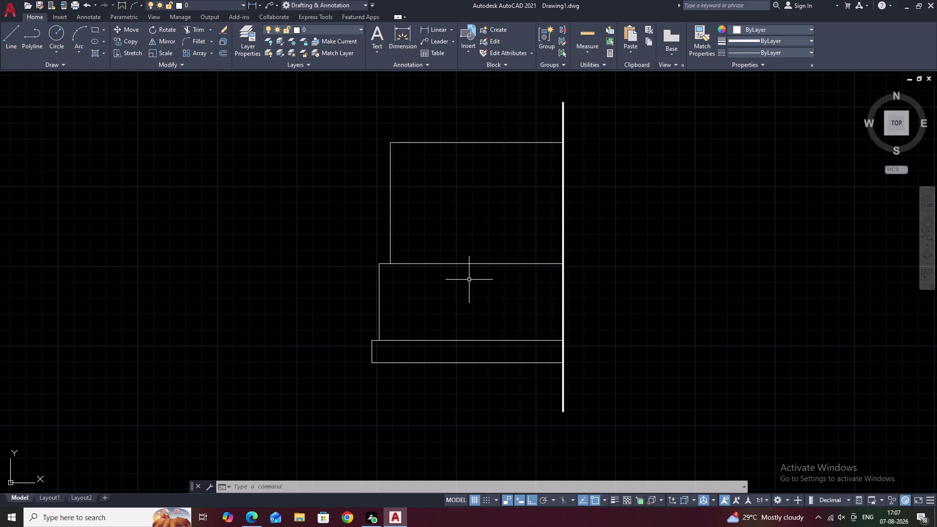
Inspect the bottom band and the empty space below it.
middle_drag(468, 278, 486, 212)
scroll(up, 3)
middle_drag(425, 258, 423, 167)
scroll(up, 3)
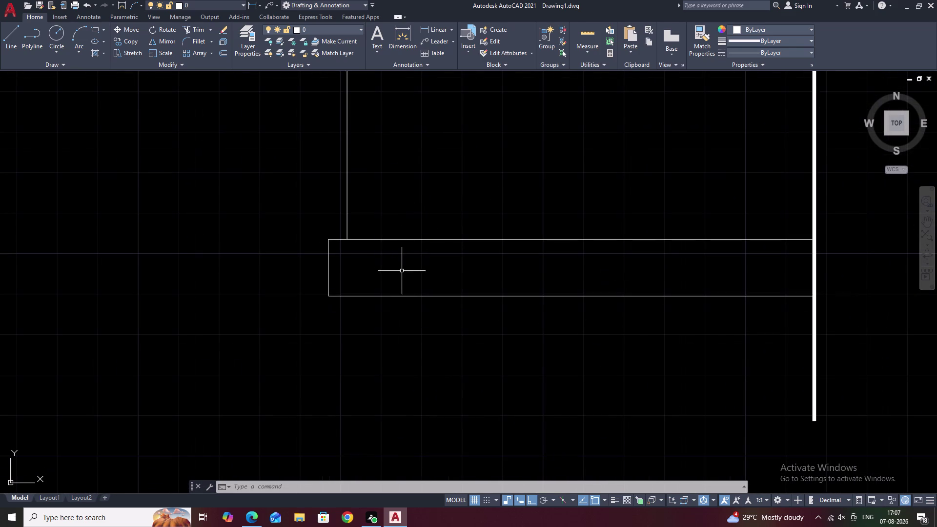
middle_drag(402, 271, 408, 240)
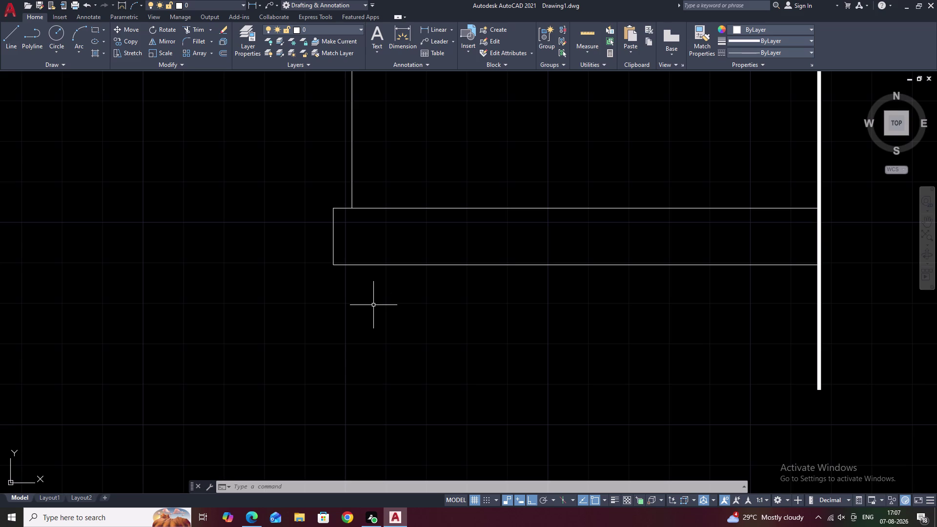
middle_drag(377, 371, 415, 334)
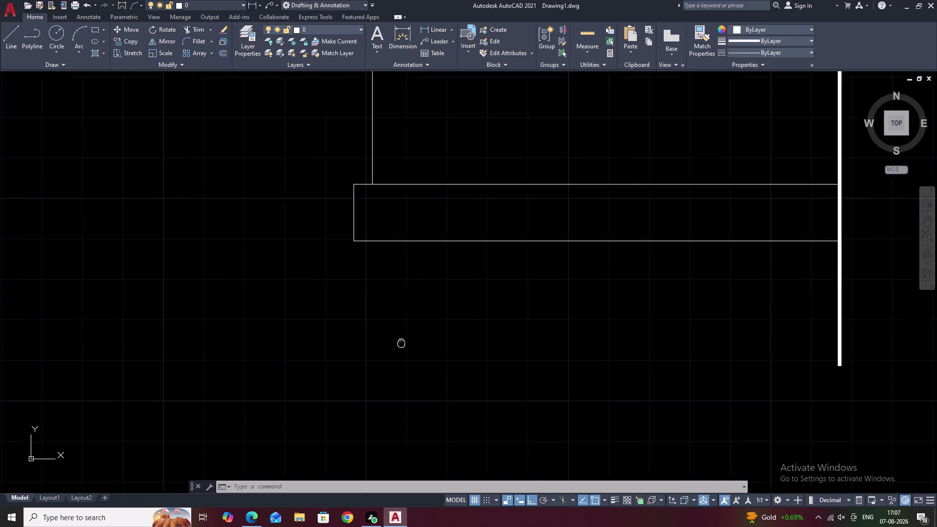
middle_drag(416, 334, 446, 316)
key(Escape)
Set the rectangle line width to 0, then cancel the command.
text(RE)
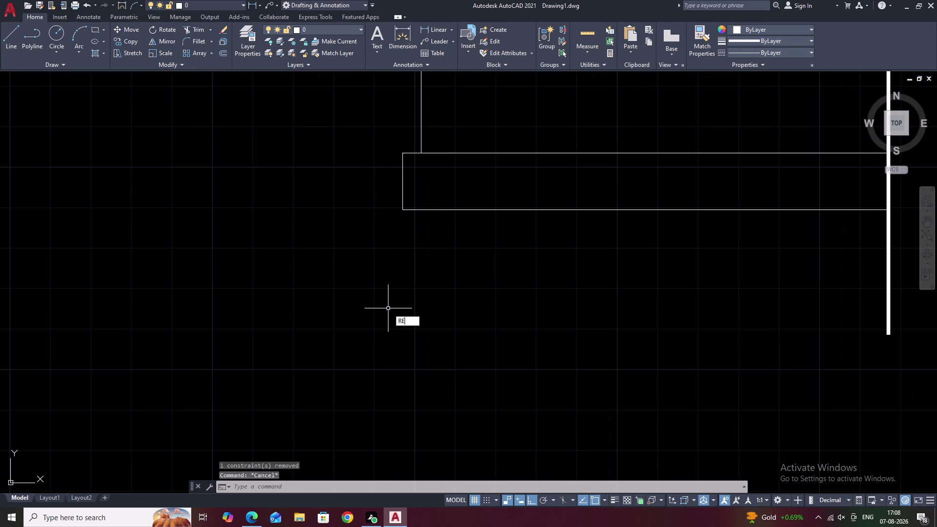
text(C)
key(space)
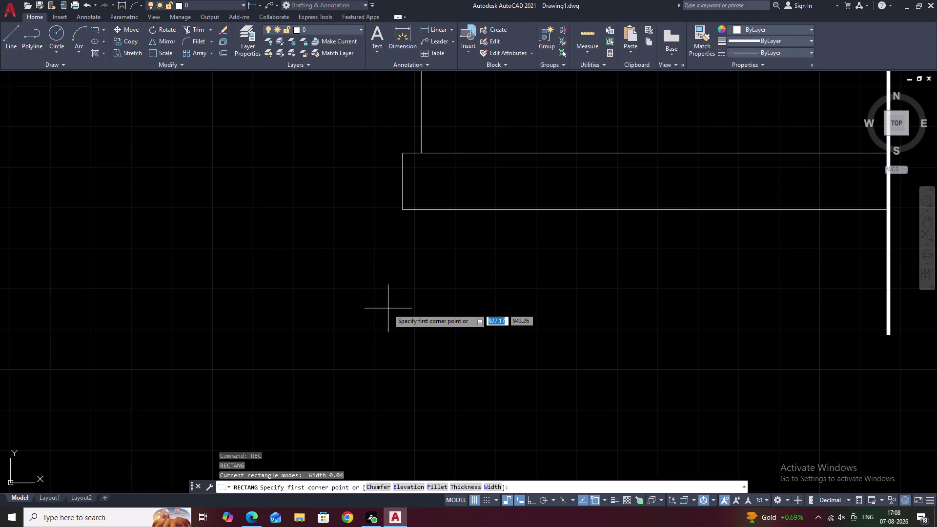
text(W)
key(space)
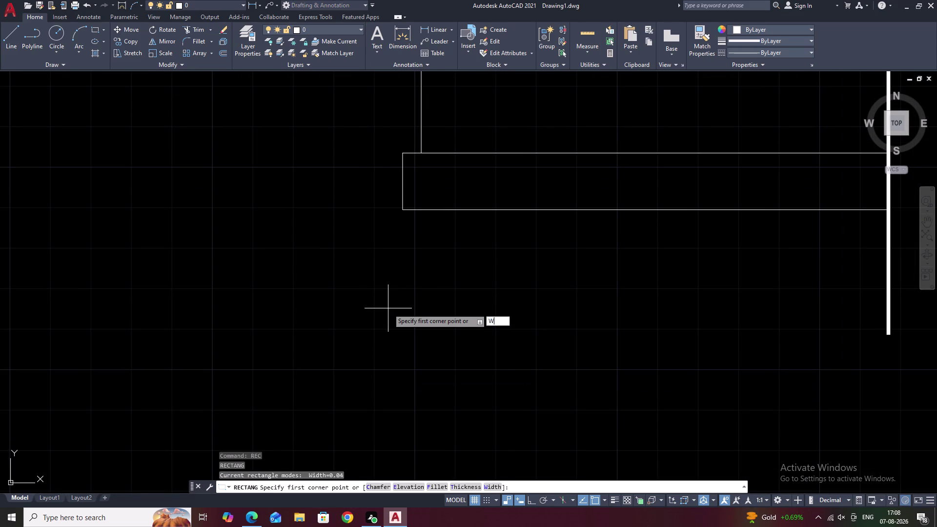
key(period)
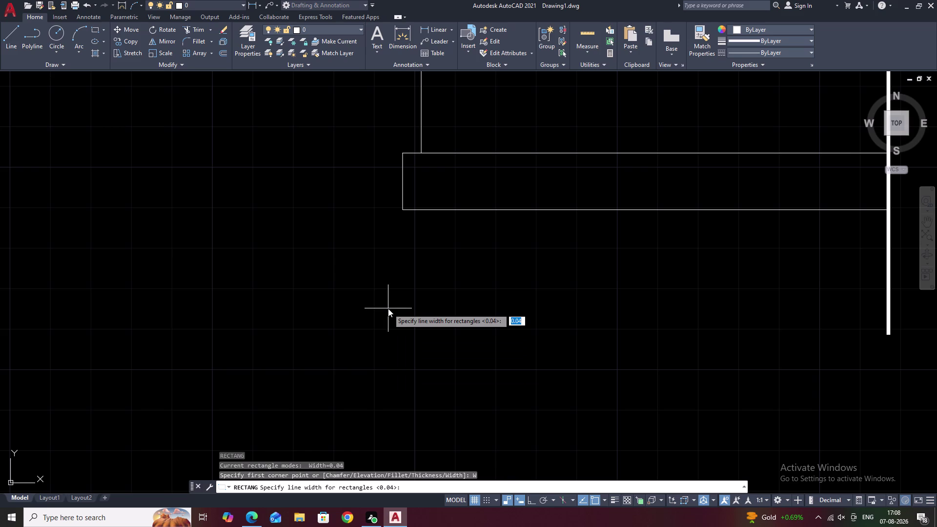
key(BackSpace)
text(0)
key(space)
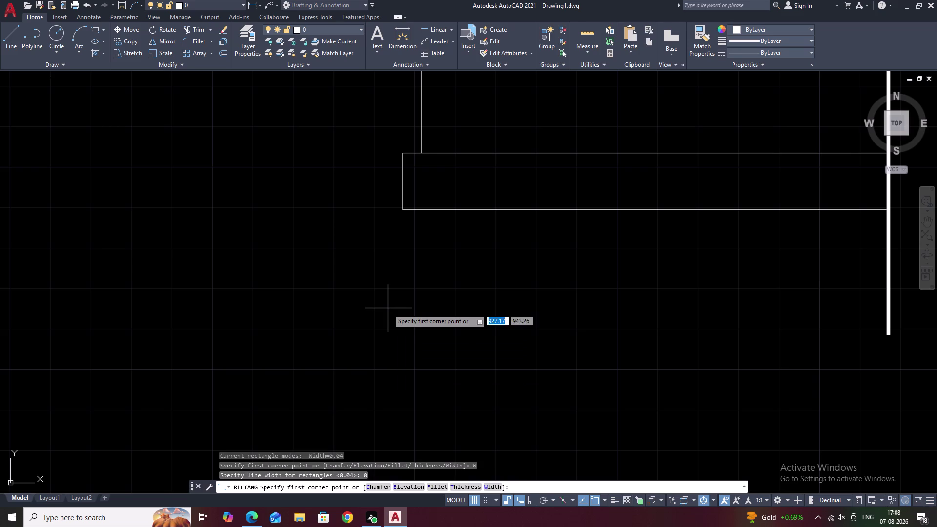
key(Escape)
Draw a 0.35 by 0.32 rectangle in the empty area below the band.
text(REC)
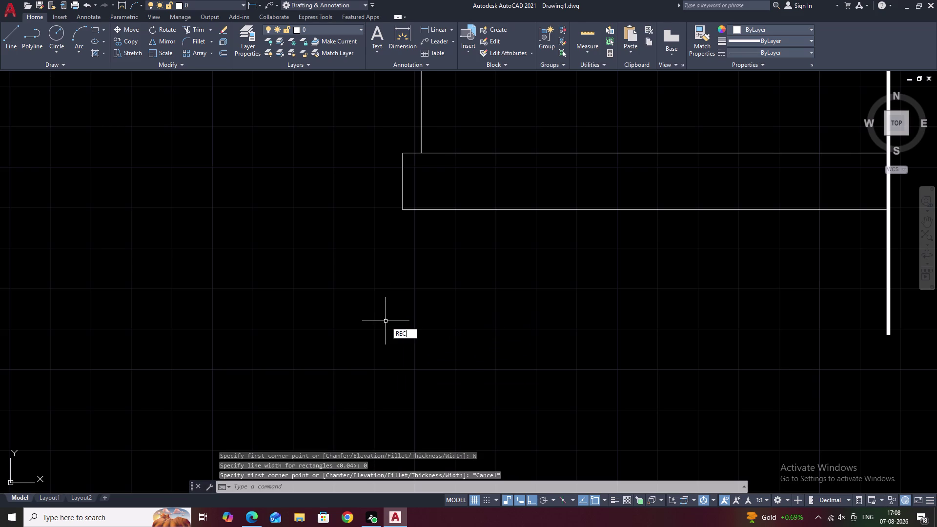
key(space)
click(386, 318)
text(D)
key(space)
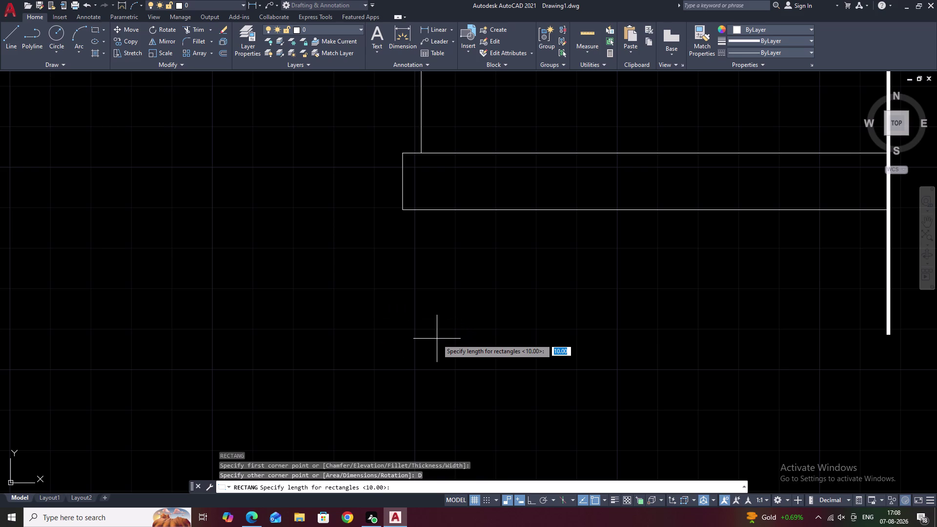
text(.35)
key(space)
text(.32)
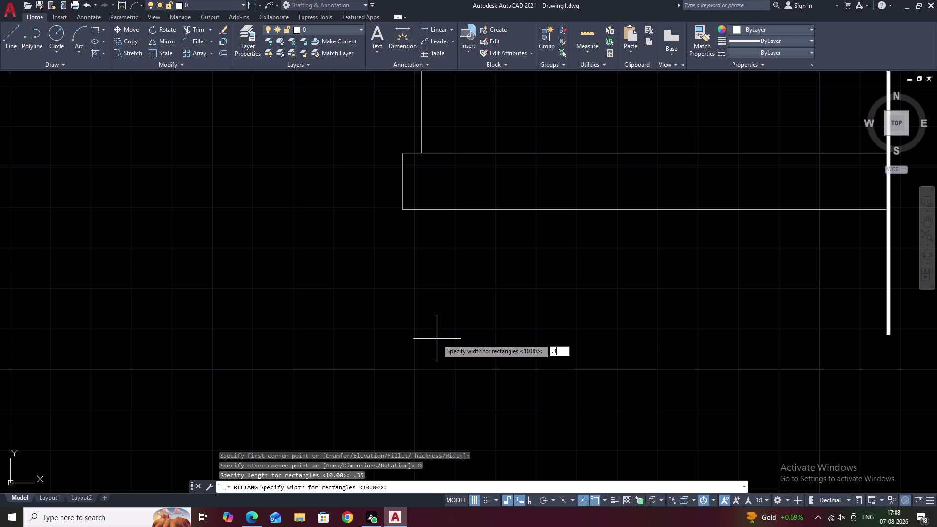
key(space)
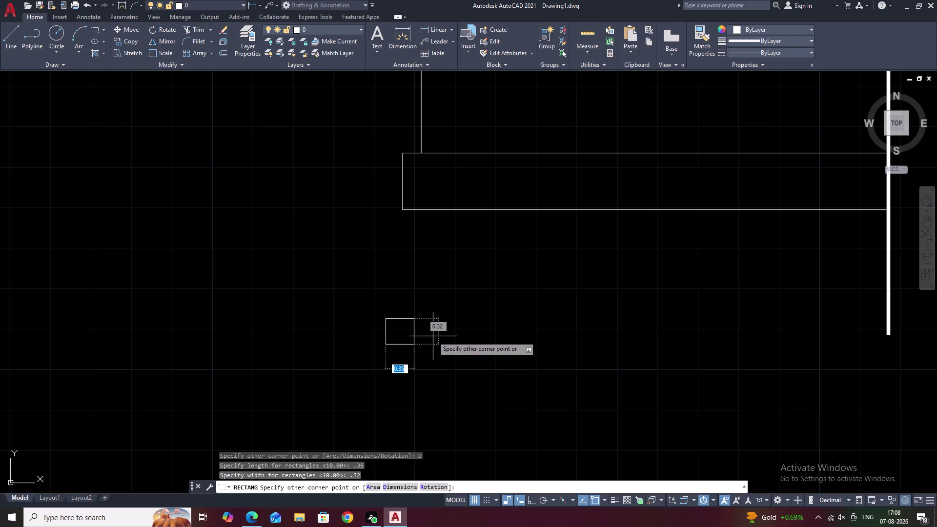
click(433, 336)
key(Escape)
scroll(up, 3)
scroll(up, 3)
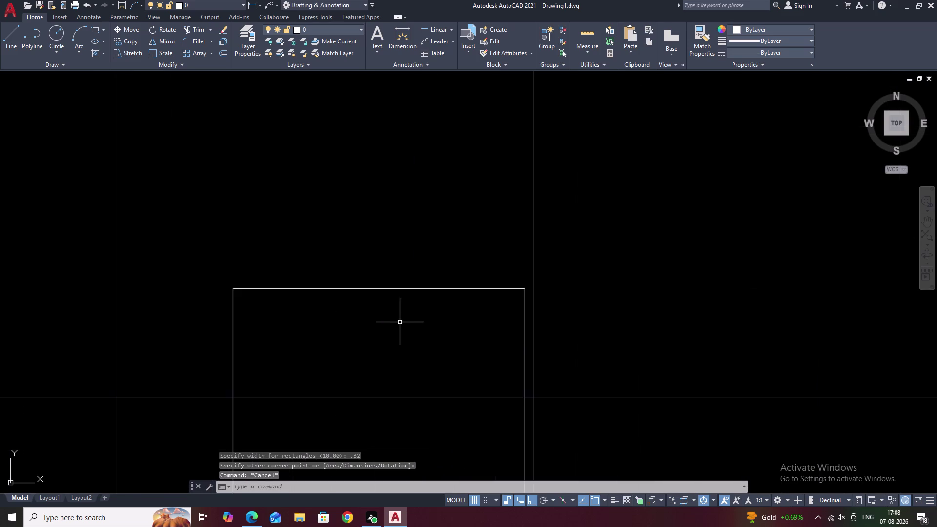
middle_drag(406, 315, 534, 160)
Try offsetting the small rectangle by 0.2, then cancel.
text(O)
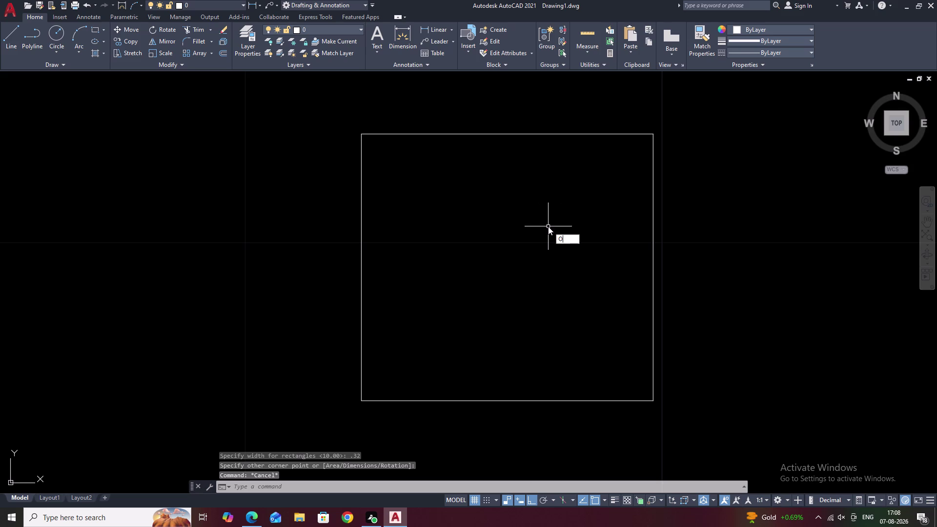
key(space)
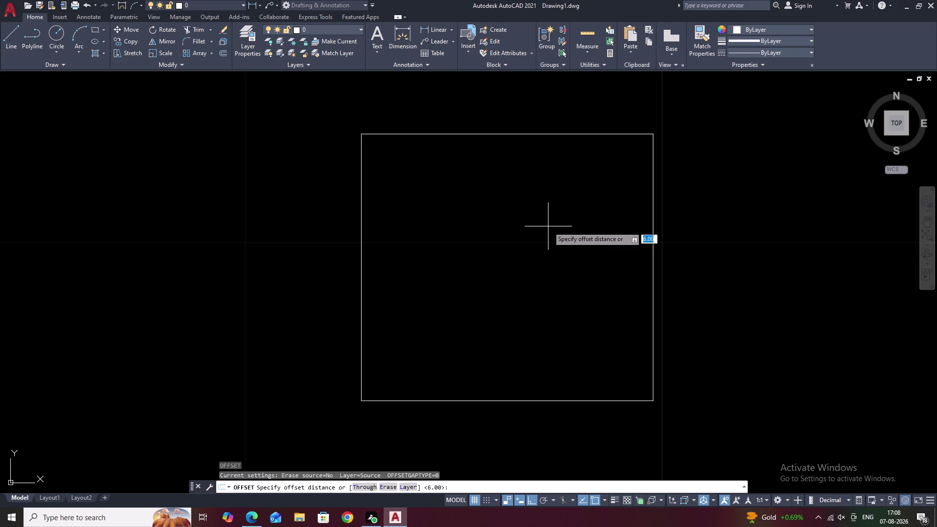
text(.2)
key(space)
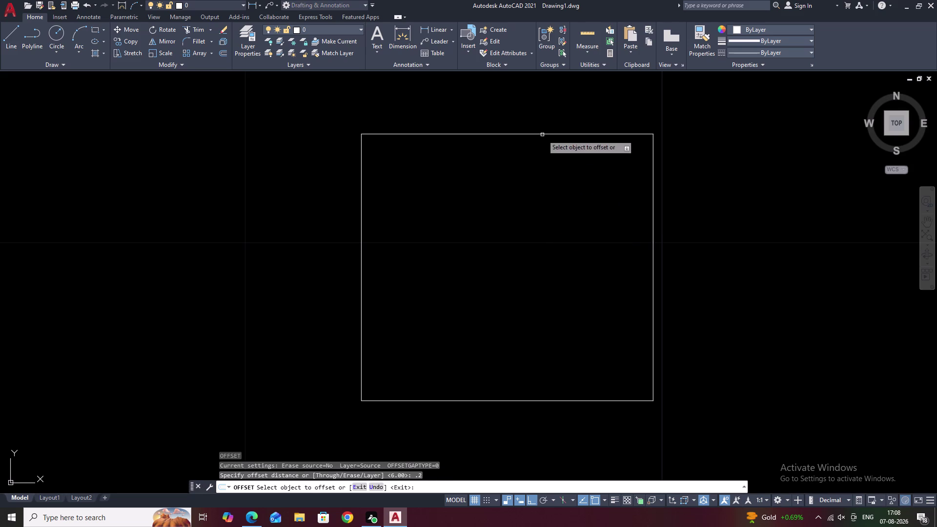
click(540, 133)
scroll(down, 3)
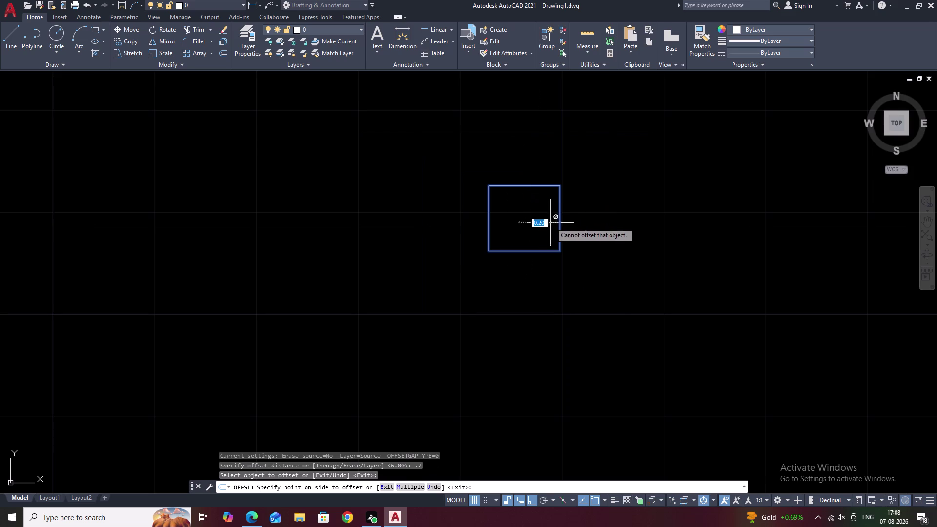
key(Escape)
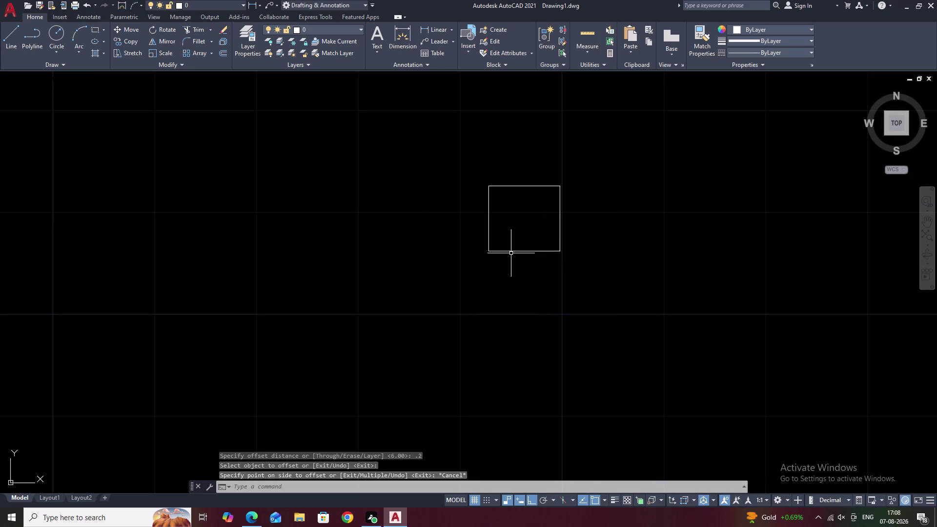
Retry and abandon the 0.2 offset, then begin a linear dimension on the square.
text(O)
key(space)
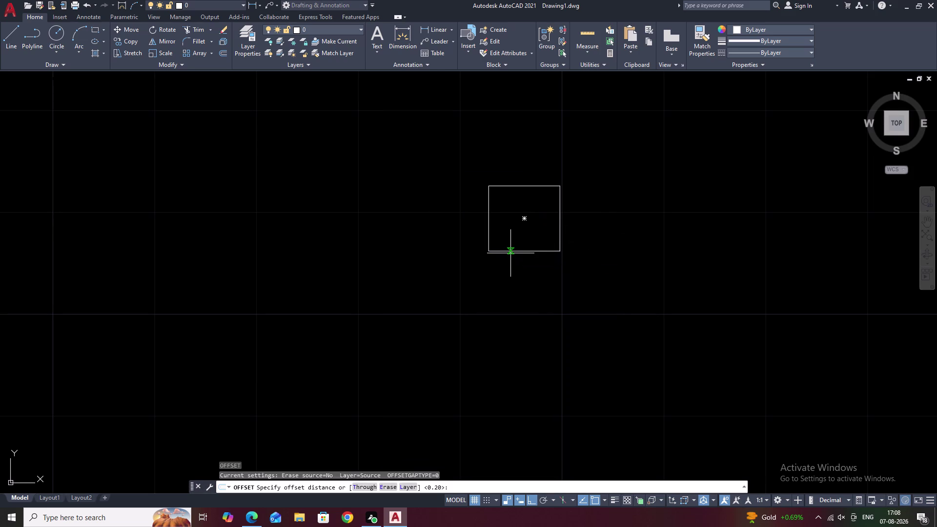
text(.2)
key(space)
click(530, 186)
scroll(down, 3)
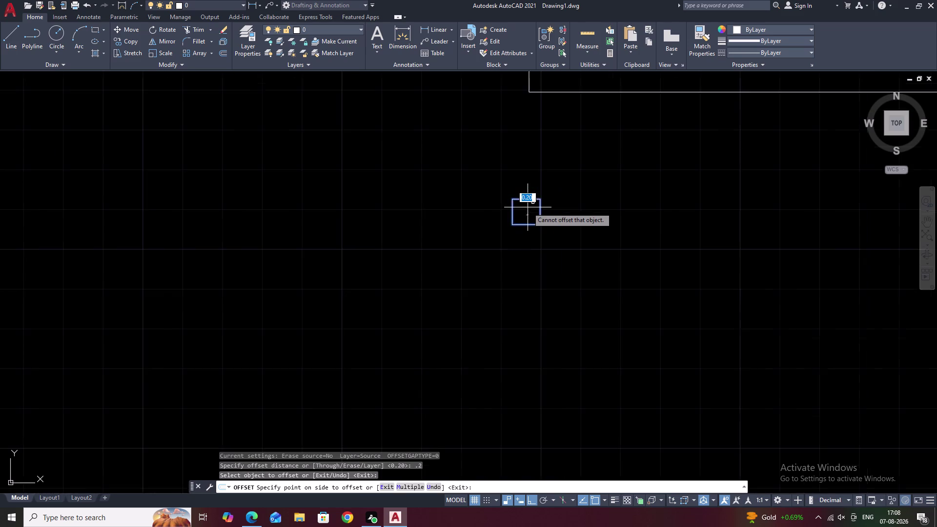
scroll(down, 3)
scroll(up, 3)
scroll(up, 3)
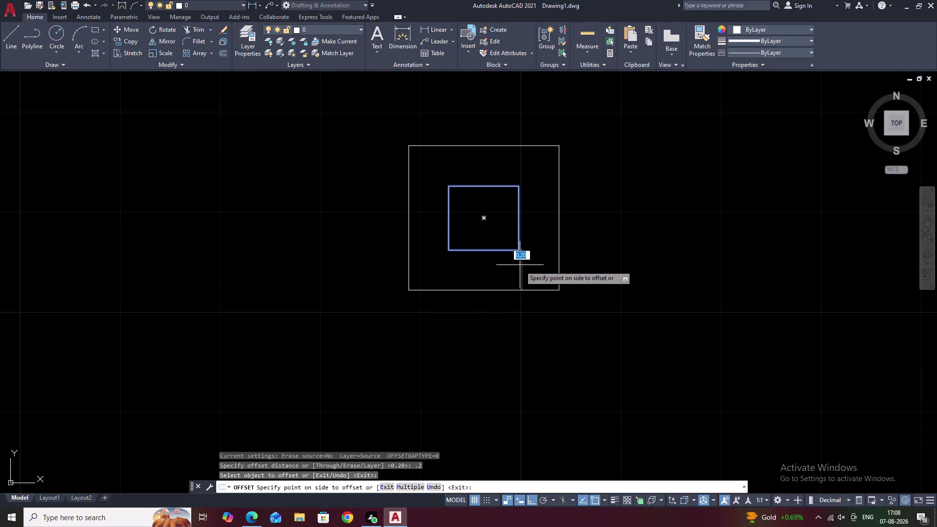
key(Escape)
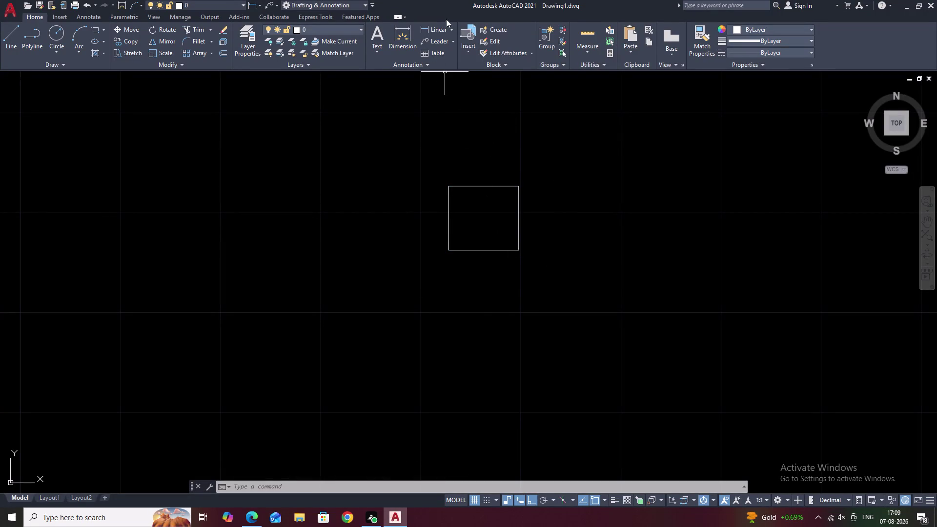
click(421, 27)
Dimension the square's top edge, then erase the oversized dimension.
click(446, 186)
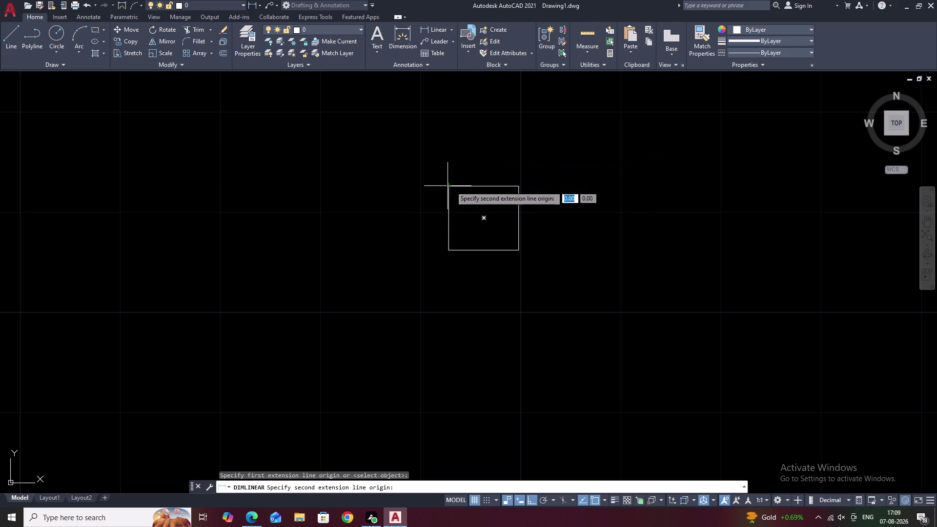
click(521, 186)
click(519, 155)
scroll(down, 3)
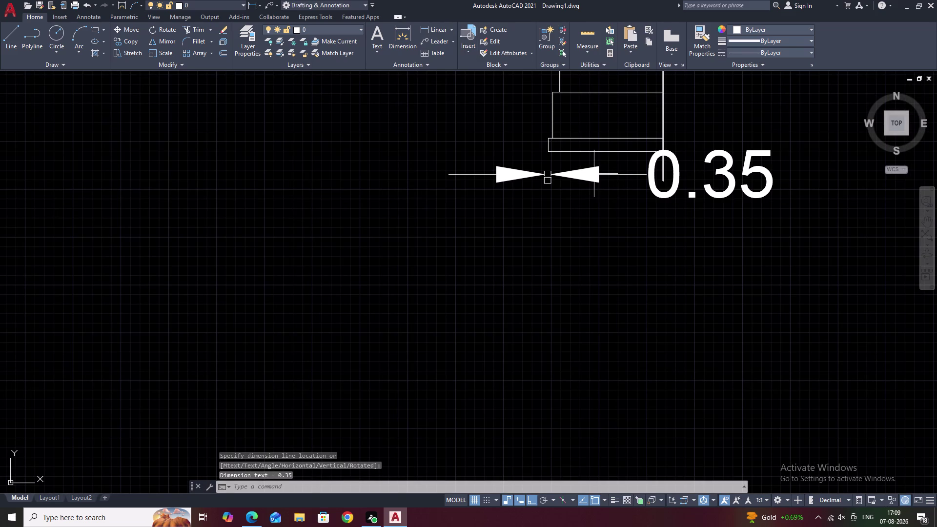
click(594, 173)
click(584, 183)
text(E)
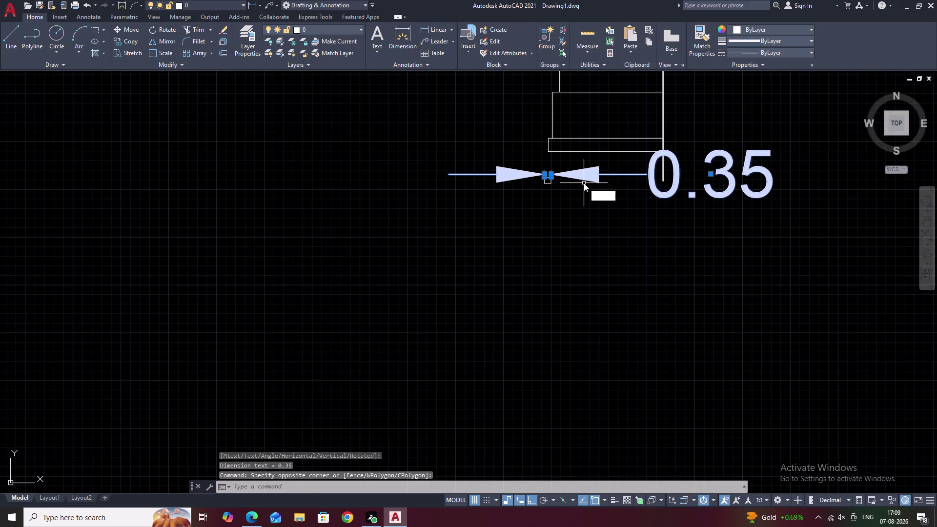
key(space)
Set the Standard dimension style's text height and arrow size to 0.5.
text(D)
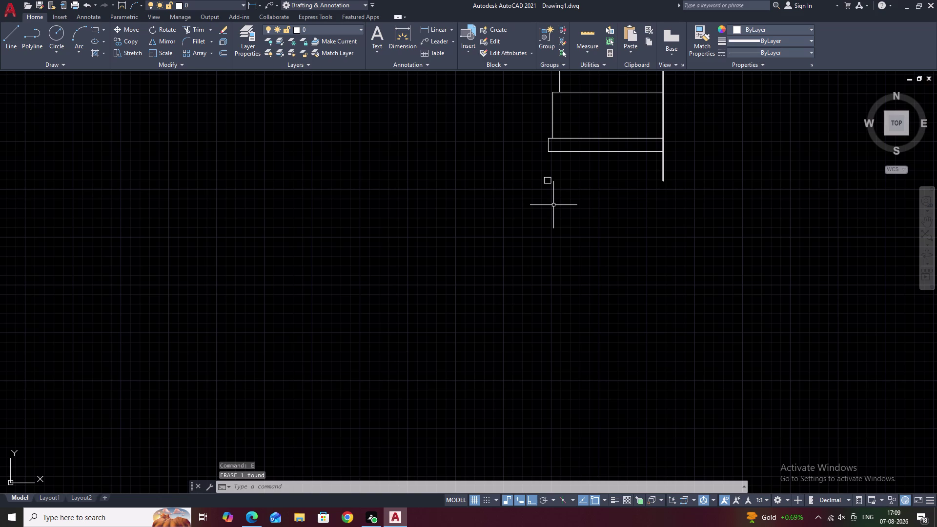
key(space)
click(564, 234)
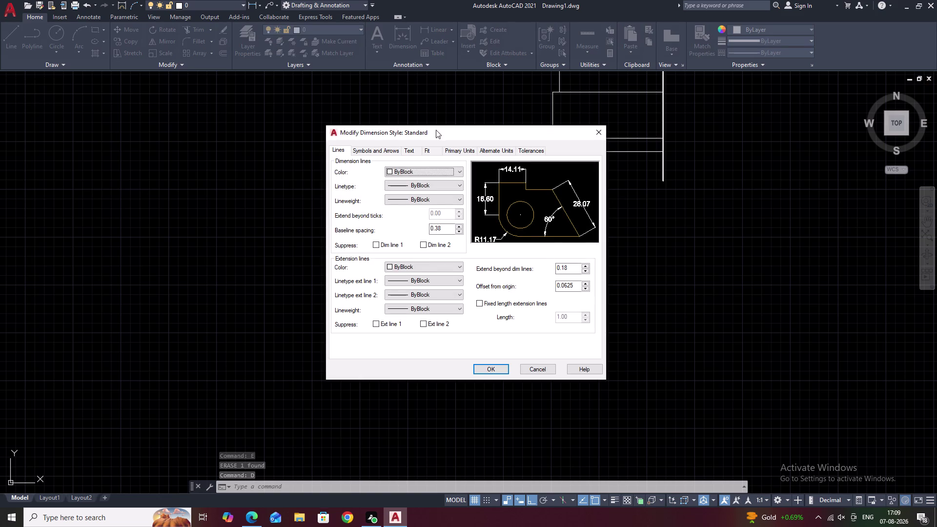
click(414, 151)
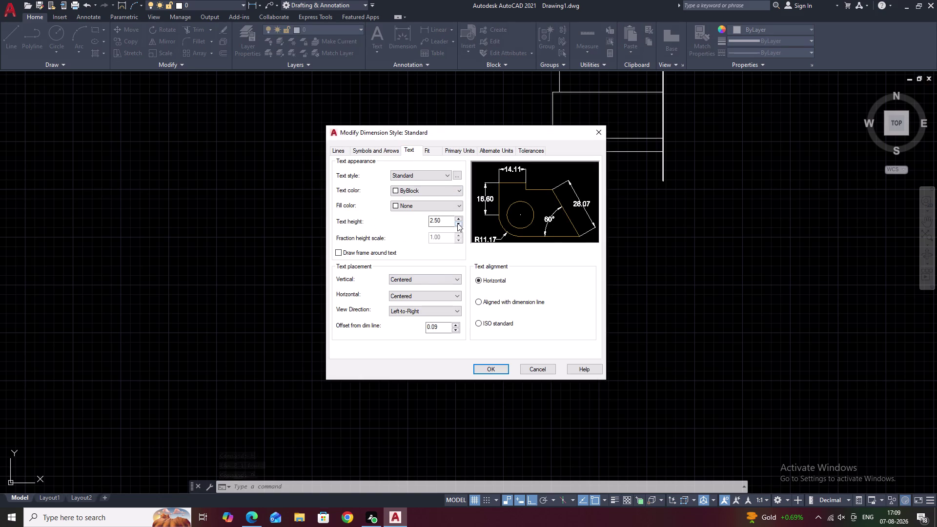
drag(447, 217, 425, 218)
key(BackSpace)
text(.5)
click(395, 247)
click(383, 148)
drag(358, 246, 310, 248)
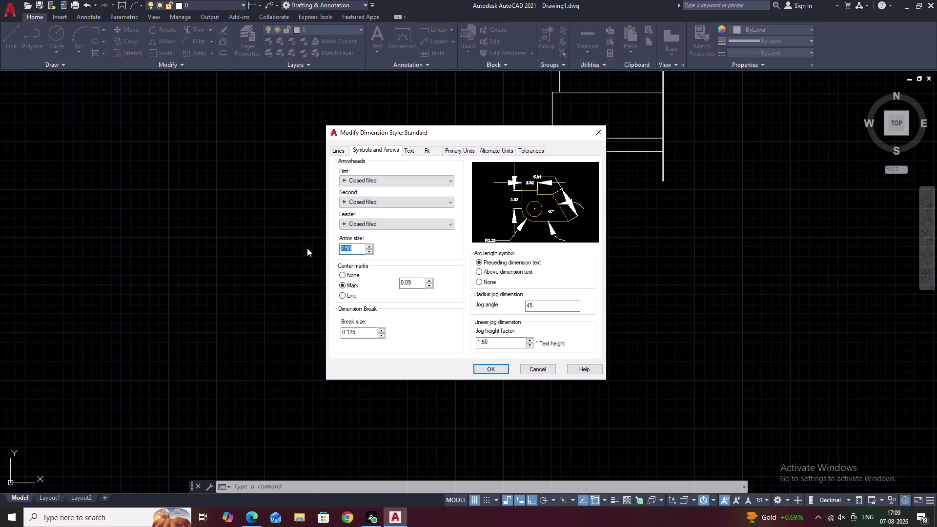
key(BackSpace)
text(.5)
click(497, 369)
click(529, 331)
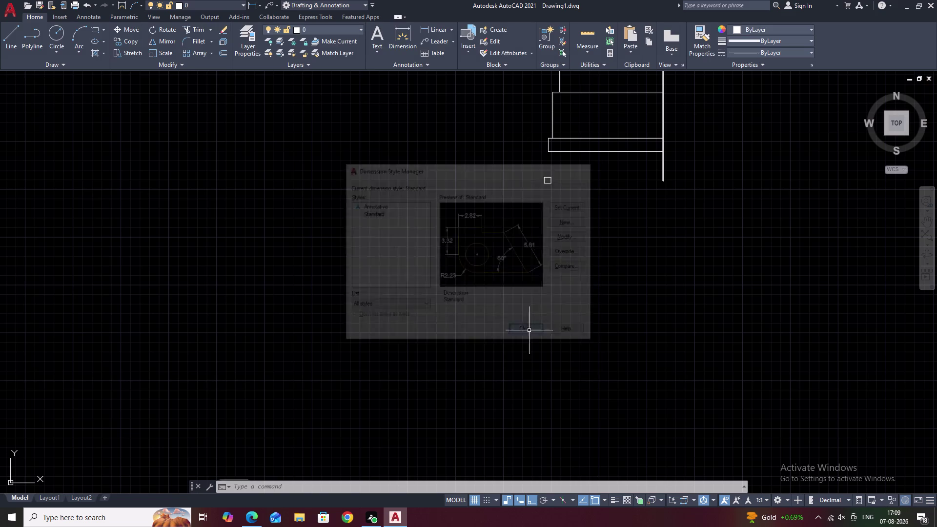
Add a new DLI linear dimension across the square's top edge.
scroll(up, 3)
middle_drag(550, 198, 514, 314)
key(space)
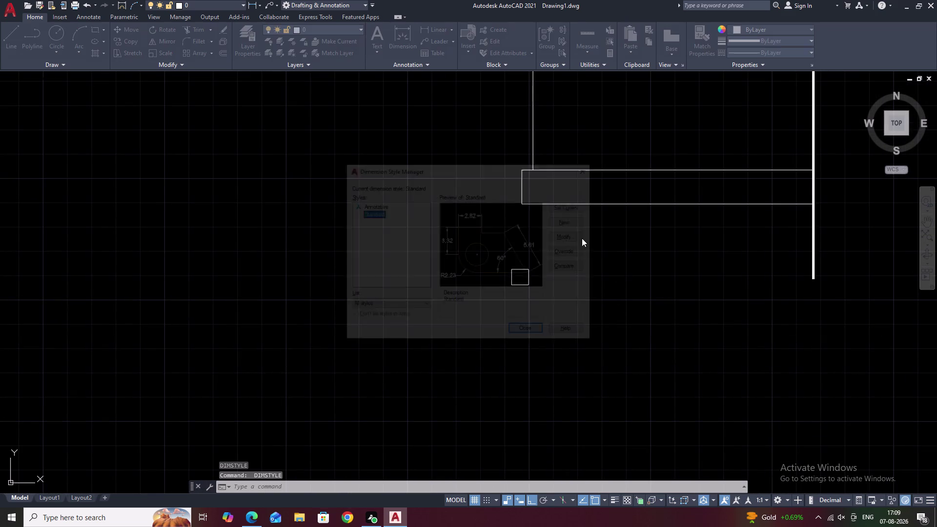
key(Escape)
text(D)
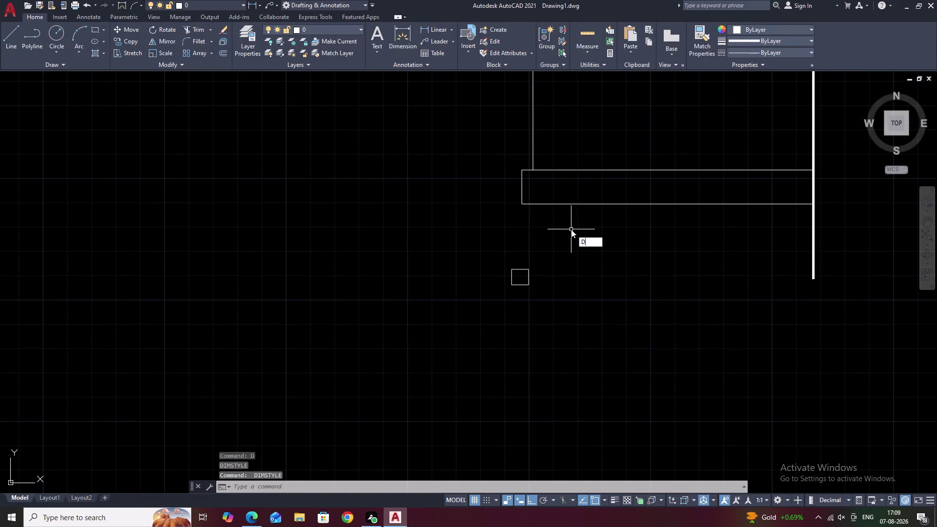
text(LI)
key(space)
scroll(up, 3)
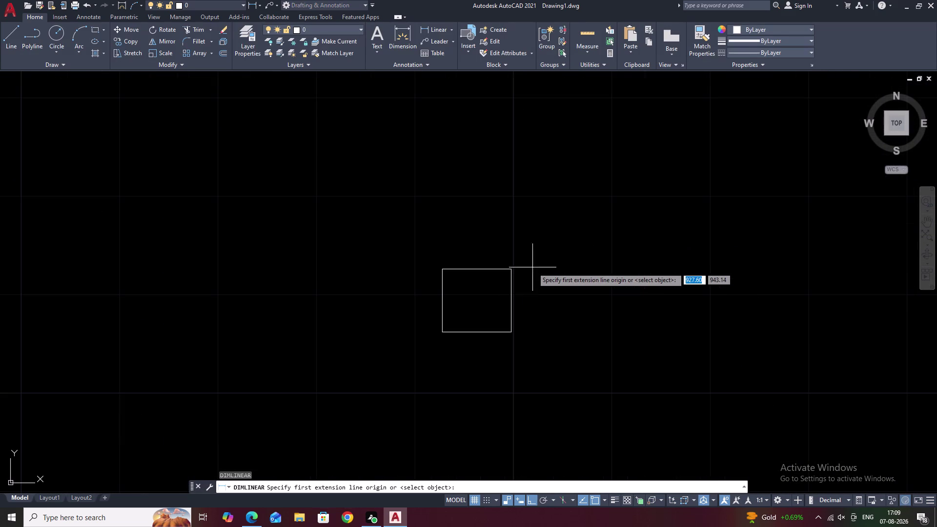
click(514, 268)
click(442, 270)
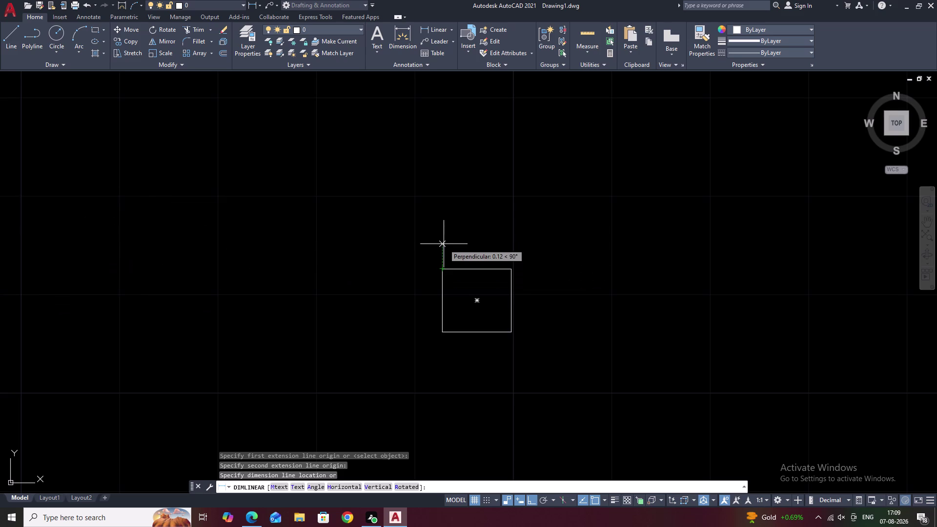
click(444, 241)
Erase the still-oversized dimension and reopen the dimension style settings.
scroll(down, 3)
click(499, 238)
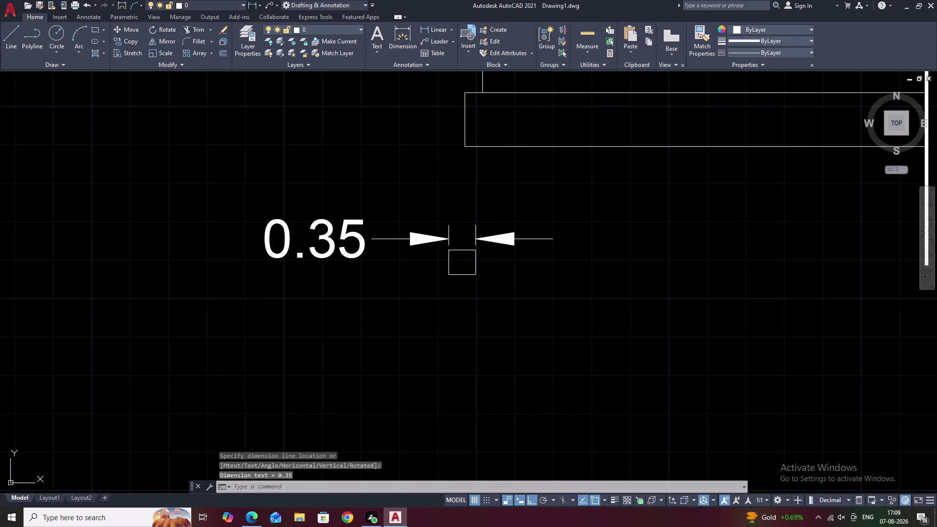
click(475, 231)
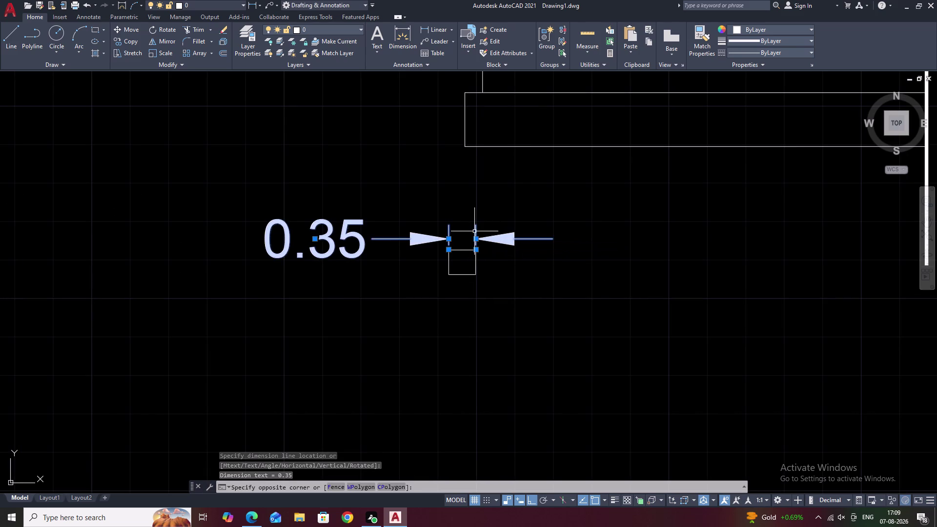
text(E)
key(space)
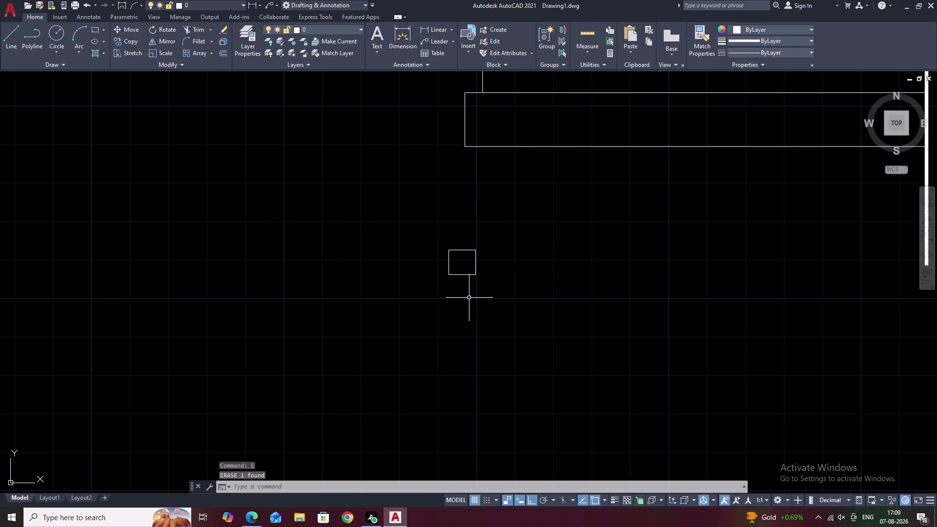
key(space)
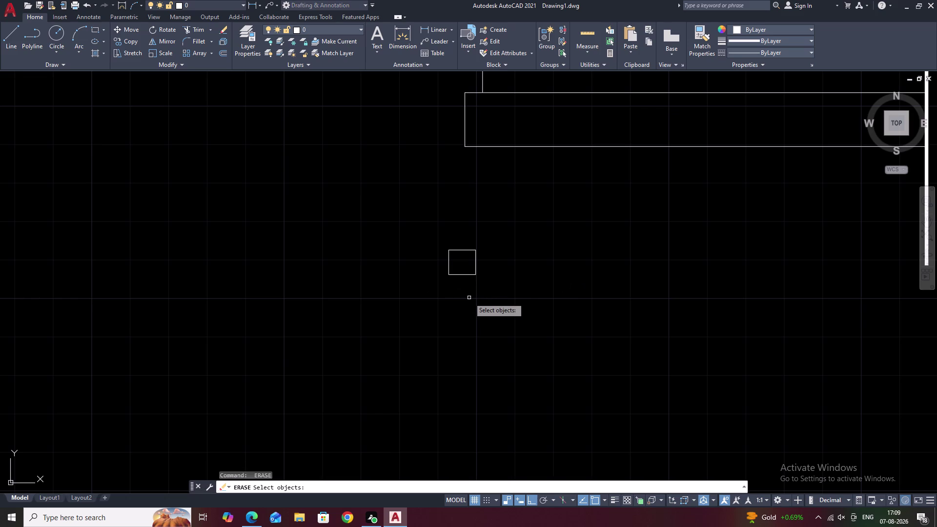
key(Escape)
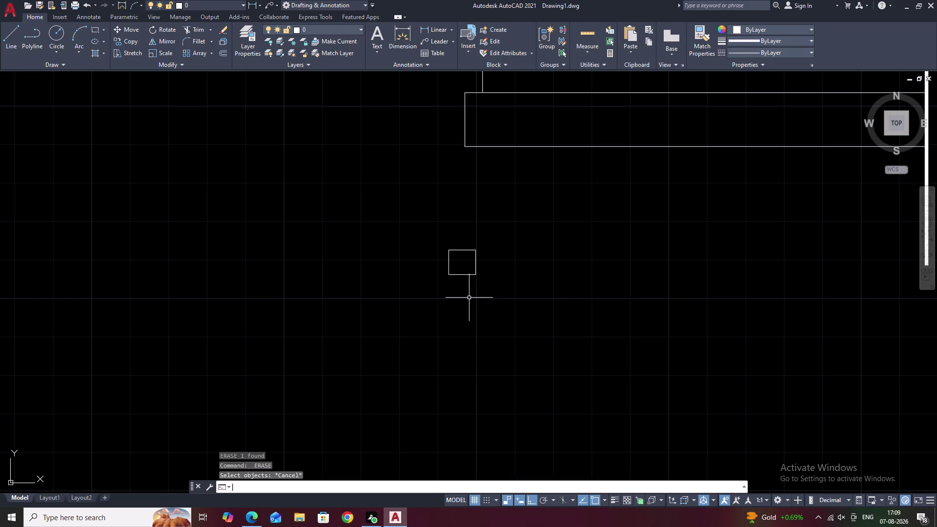
text(D)
key(space)
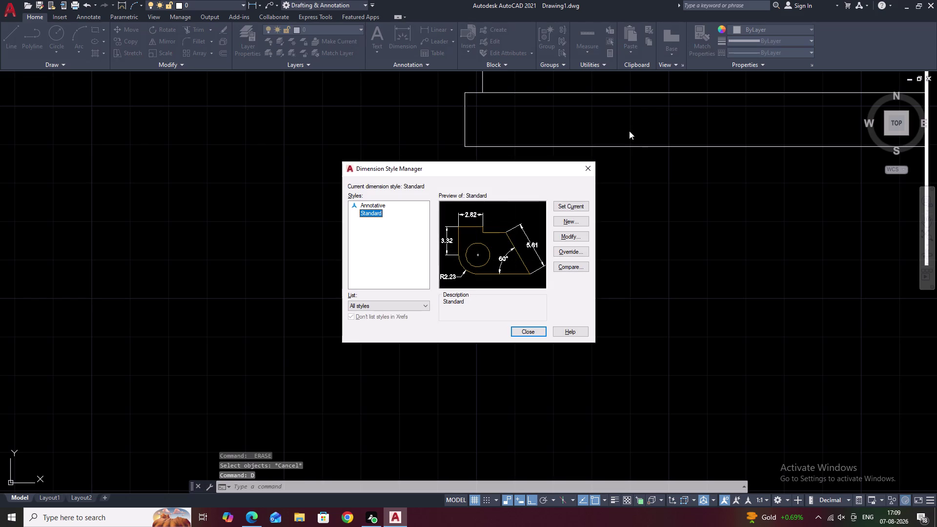
Set the Standard dimension style's arrow size and text height to 0.1.
click(568, 236)
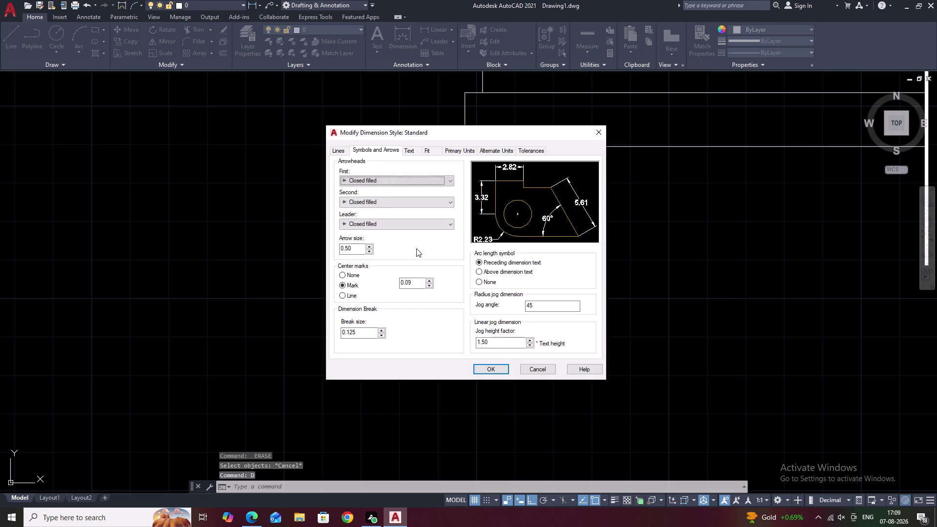
drag(357, 247, 291, 249)
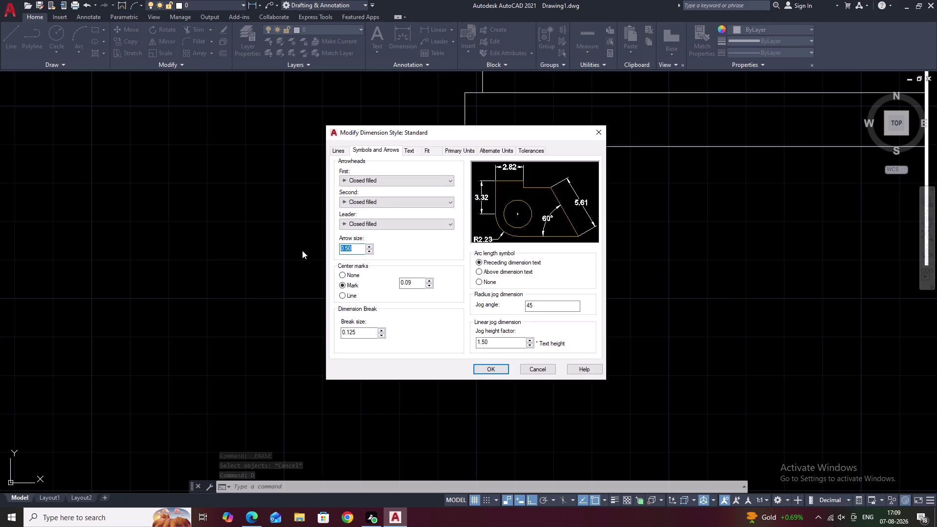
key(BackSpace)
text(.1)
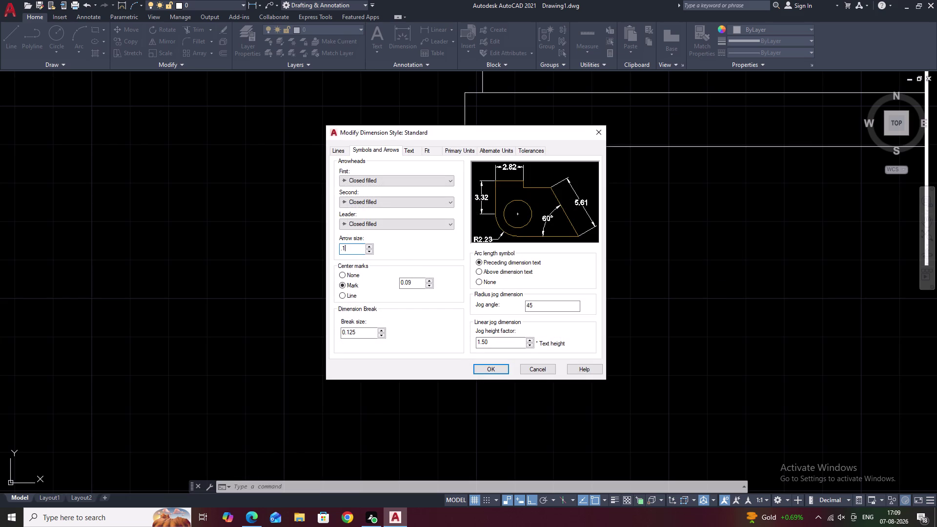
click(460, 151)
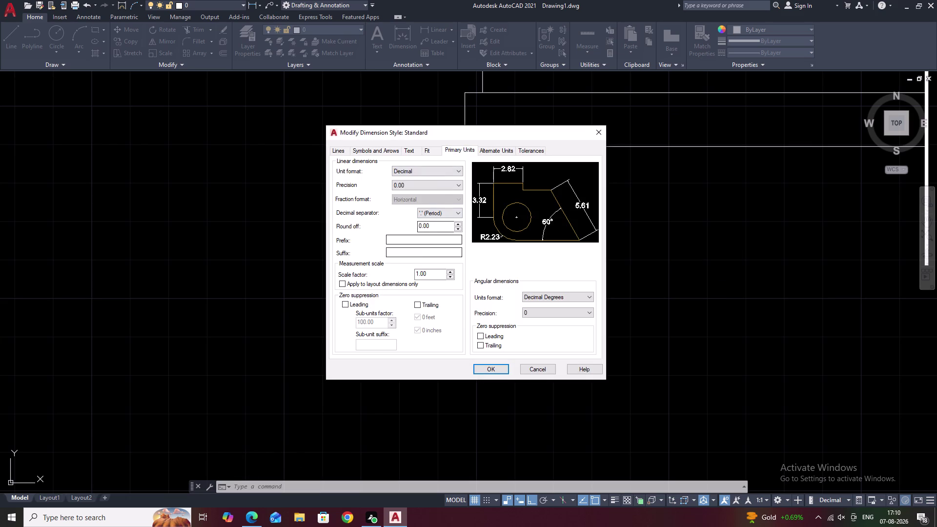
click(410, 153)
drag(449, 223, 402, 223)
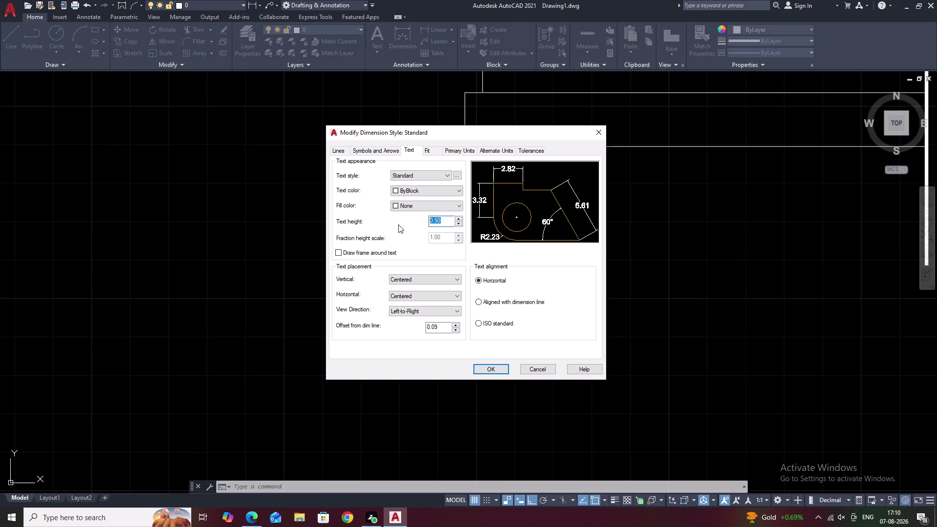
key(BackSpace)
text(.1)
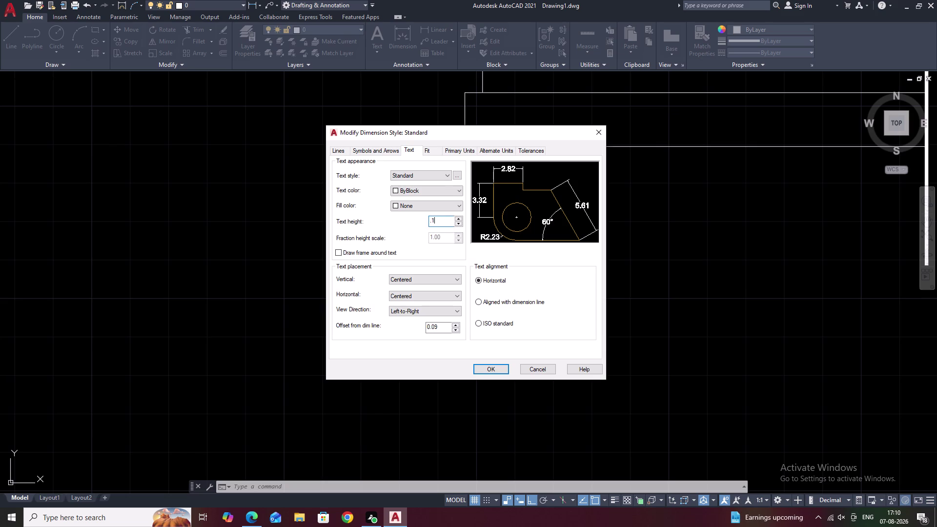
click(493, 370)
click(530, 326)
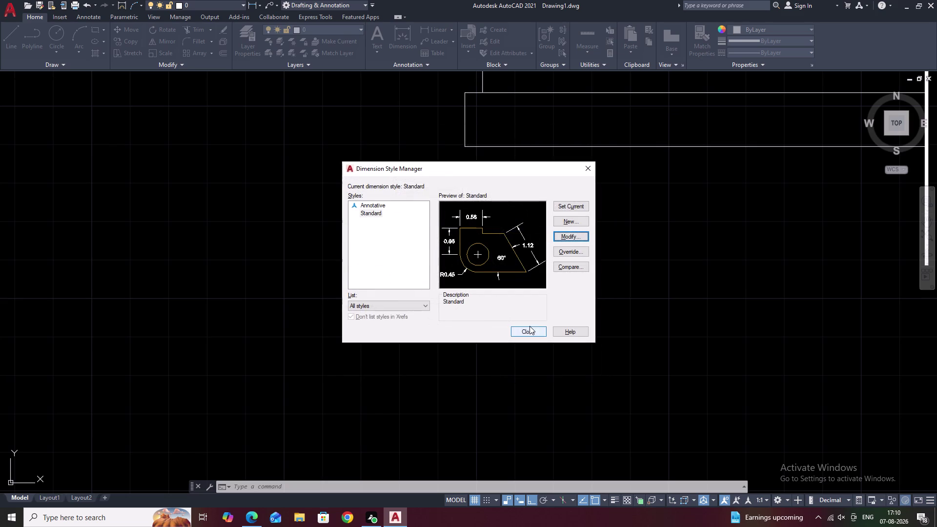
click(425, 30)
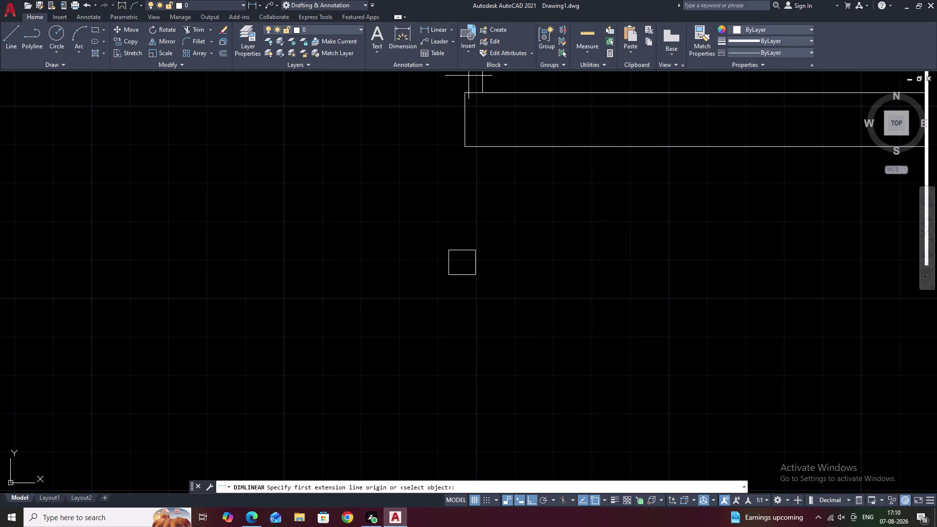
Place a 0.35 dimension across the small square's corners, above the square.
click(448, 249)
click(473, 247)
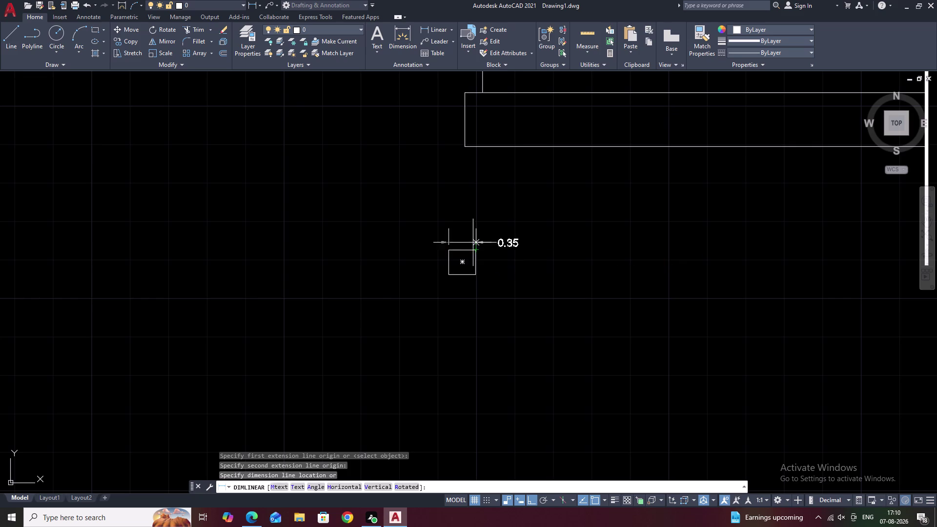
click(473, 231)
key(Escape)
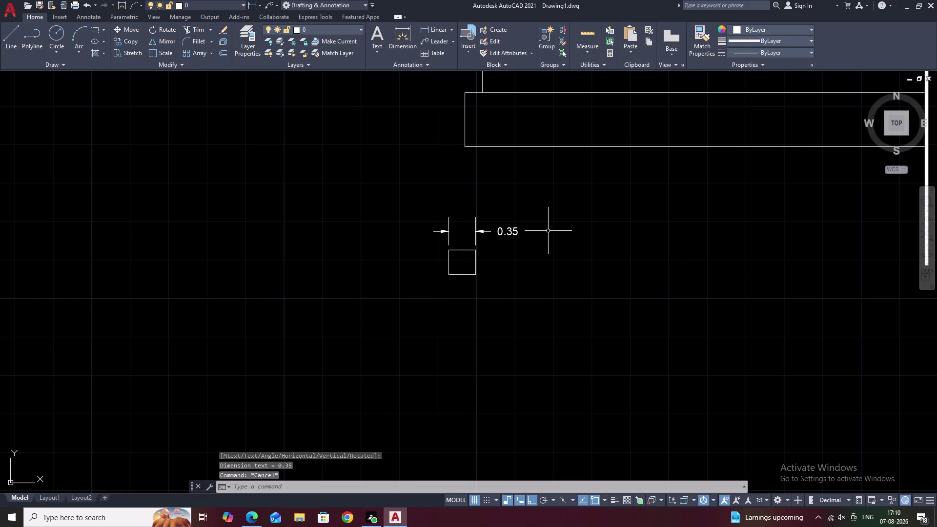
Erase the unwanted object and zoom in on the small square.
drag(548, 231, 430, 222)
text(E)
key(space)
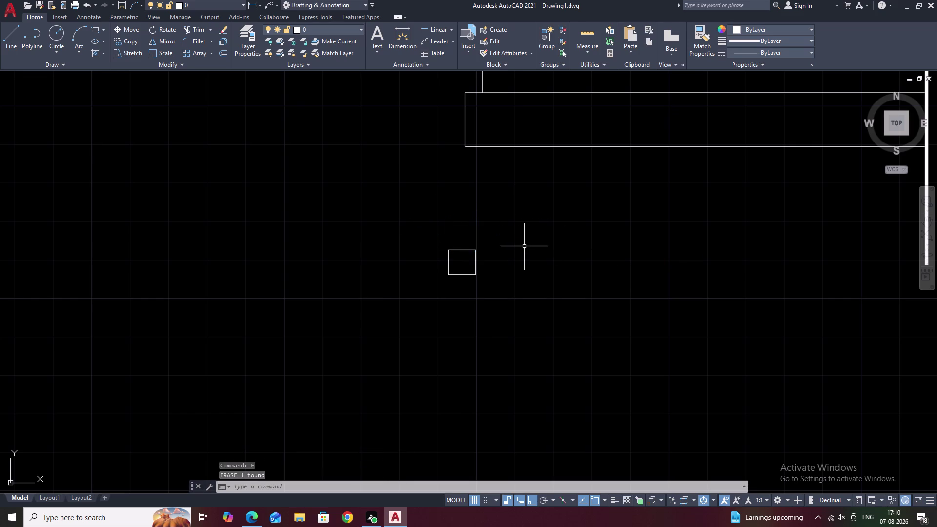
scroll(down, 3)
middle_drag(493, 242, 512, 250)
scroll(up, 3)
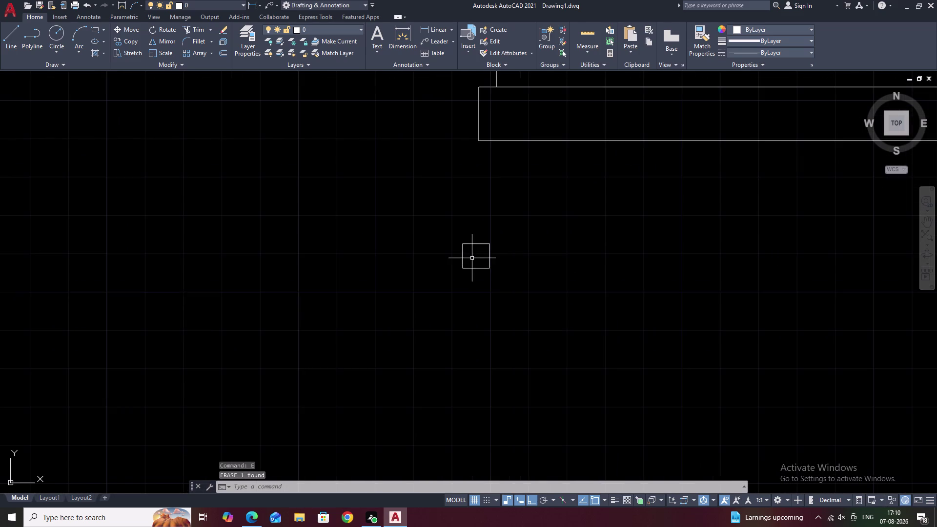
scroll(up, 3)
Offset the small square 0.1 inward, then select both squares.
key(o)
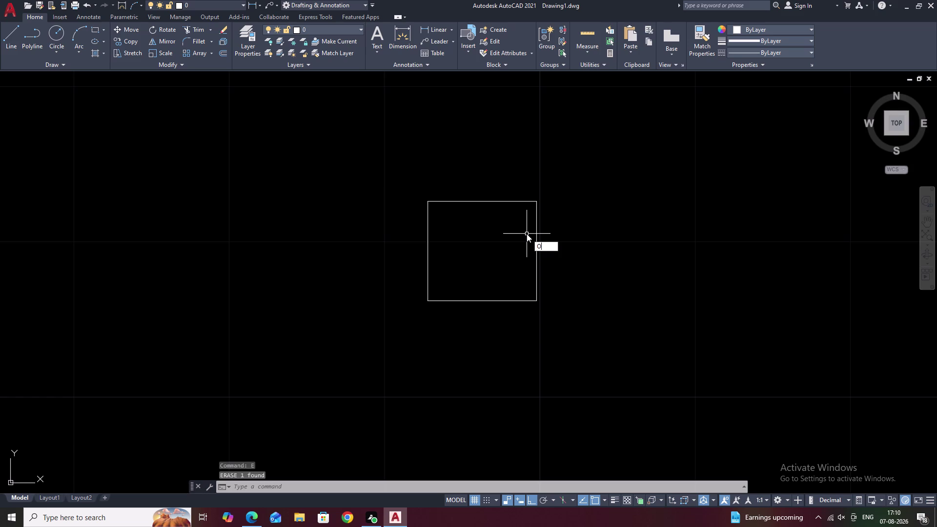
key(space)
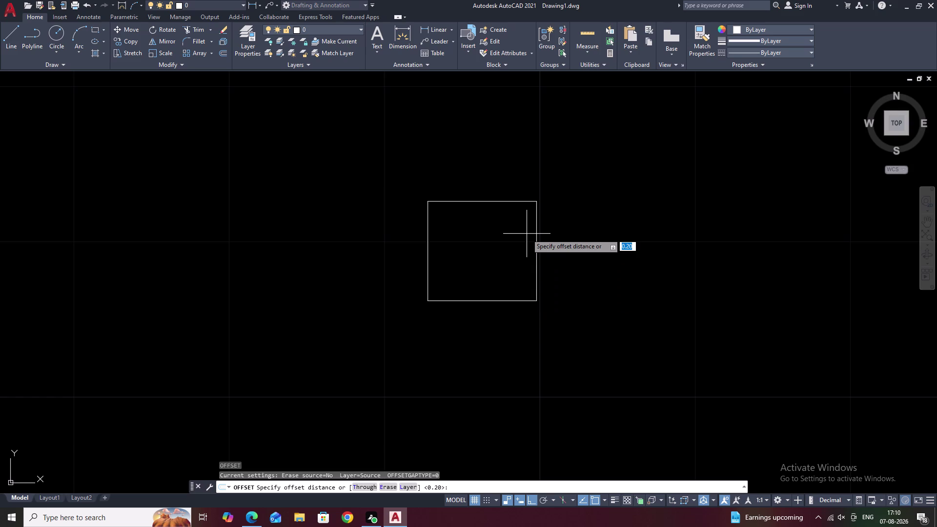
text(.1)
key(space)
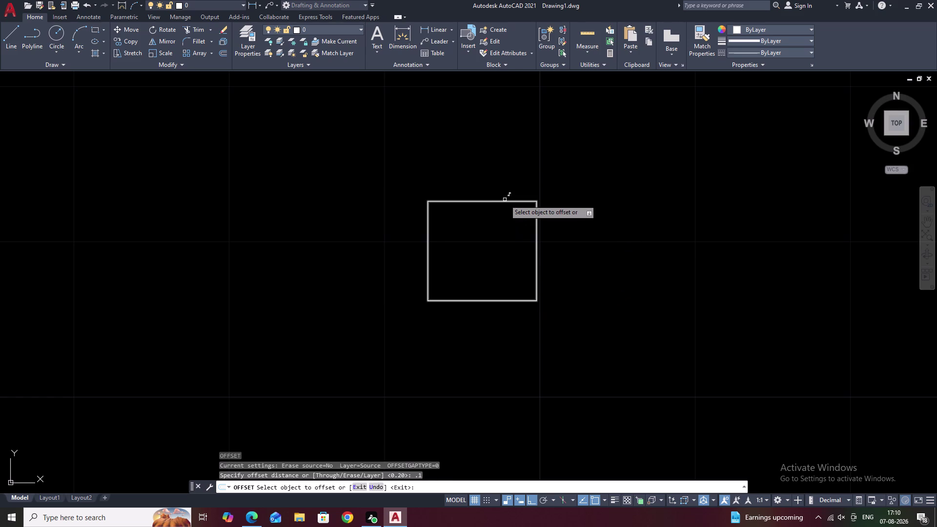
click(504, 202)
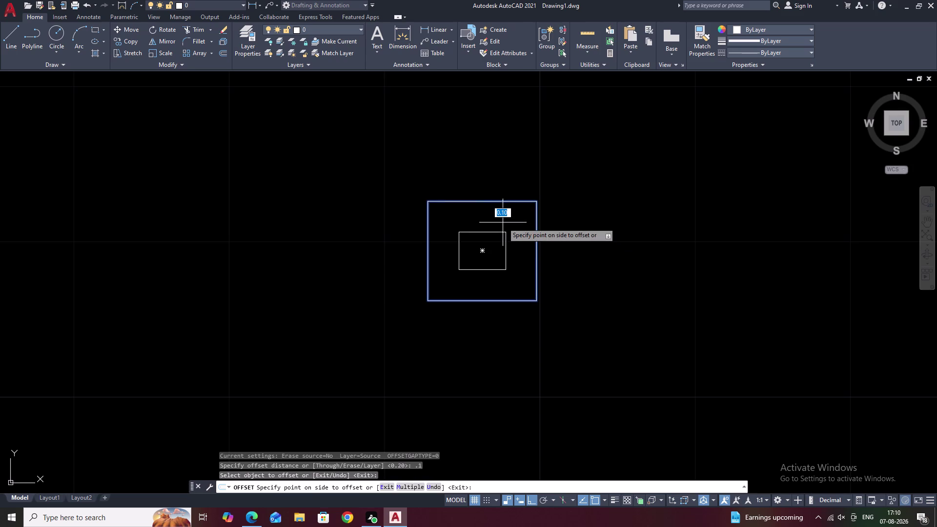
click(503, 223)
scroll(down, 3)
drag(565, 218, 451, 260)
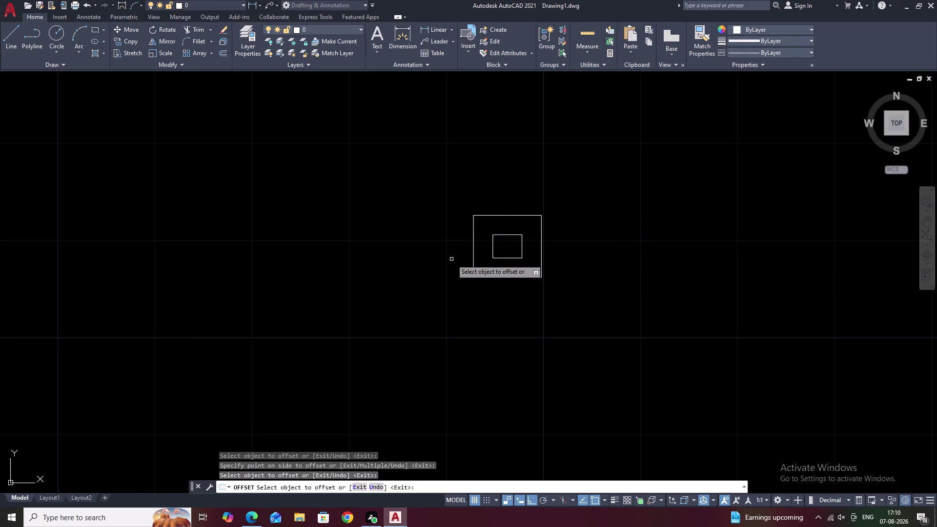
key(Escape)
drag(569, 214, 532, 323)
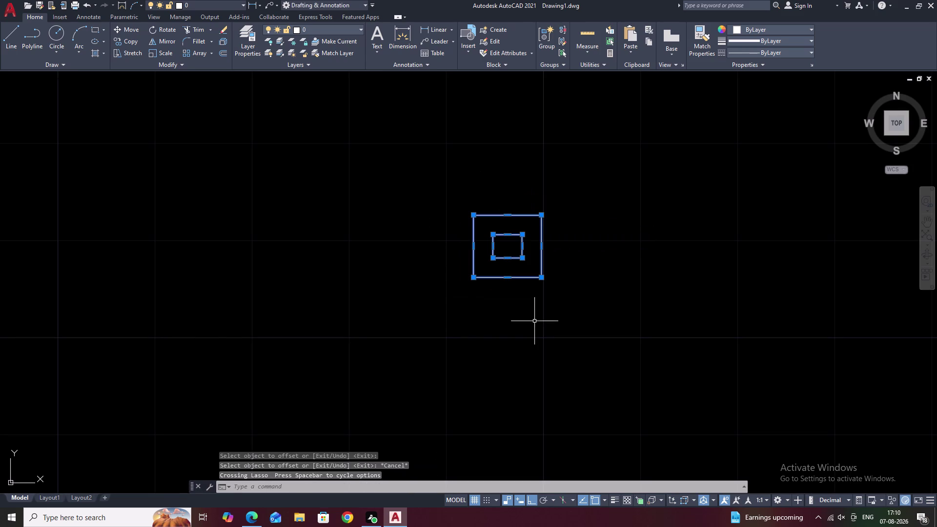
Copy the double-square vent from its centre into the plinth band with Ortho off.
key(c)
text(O)
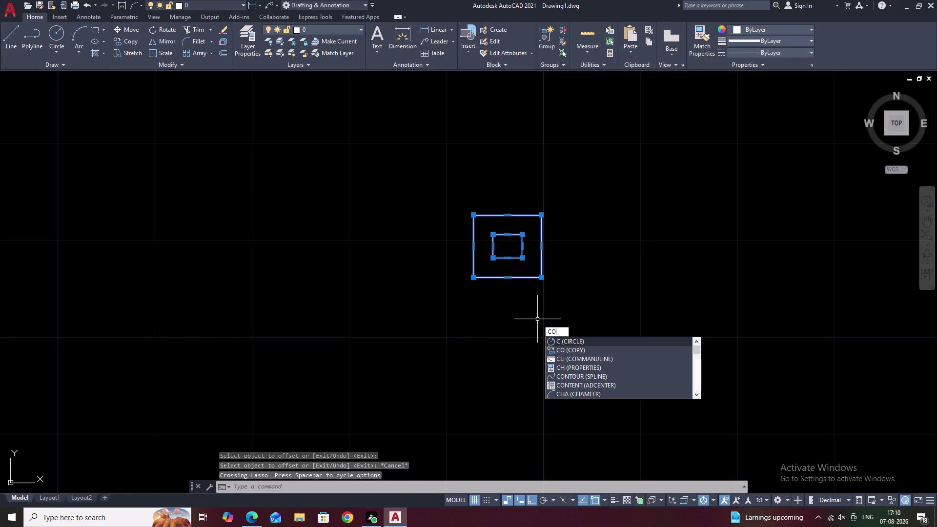
key(space)
click(507, 245)
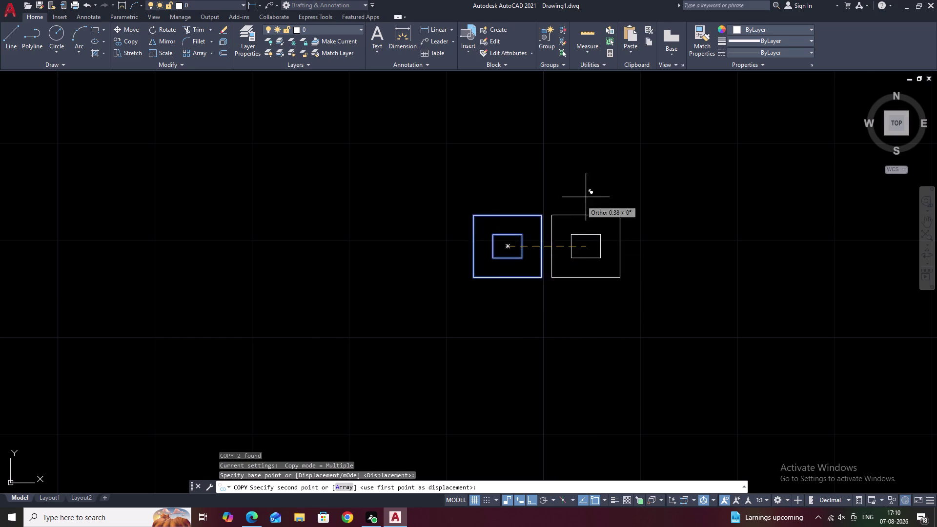
scroll(down, 3)
key(F8)
middle_drag(624, 172, 542, 272)
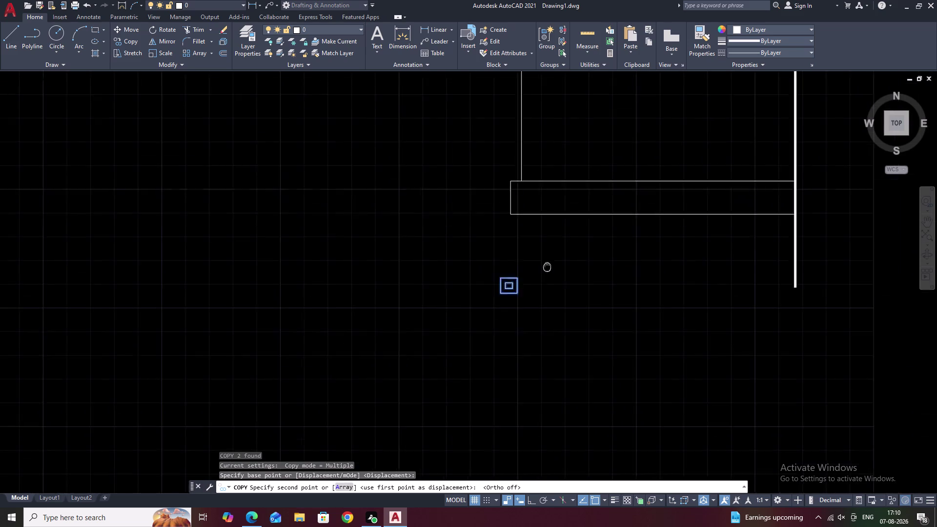
middle_drag(542, 272, 528, 291)
scroll(up, 3)
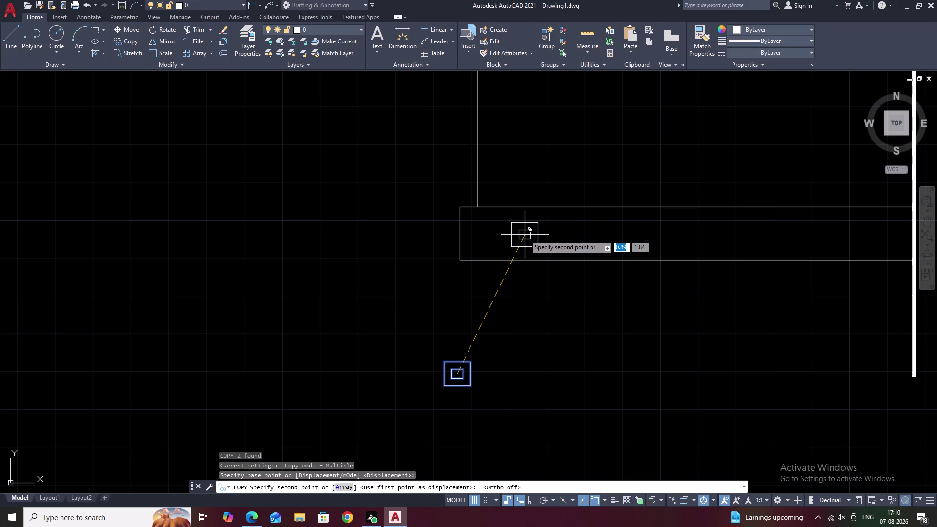
click(525, 234)
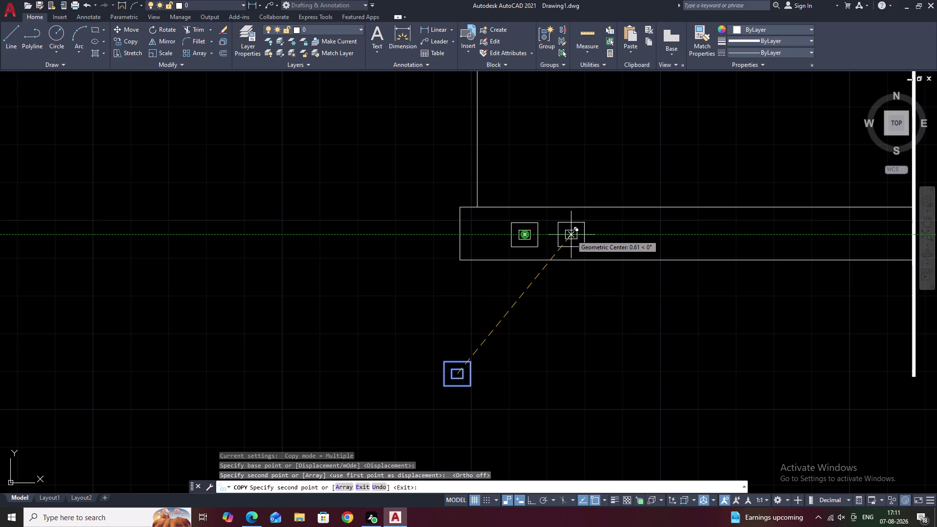
key(Escape)
Select the copied vent squares inside the band.
scroll(up, 3)
drag(533, 208, 478, 201)
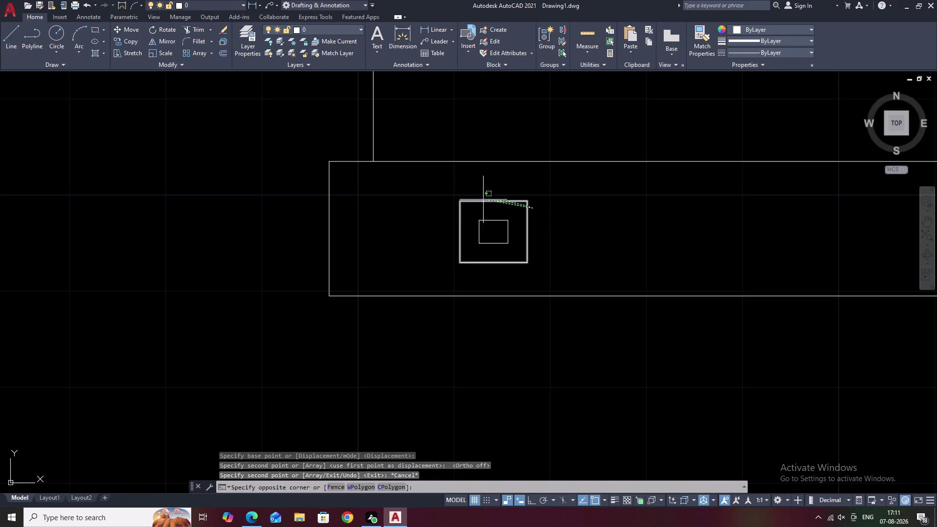
drag(479, 202, 466, 249)
drag(471, 256, 476, 261)
Start a rectangular array of the band vent with a single row.
right_drag(472, 257, 476, 262)
click(591, 228)
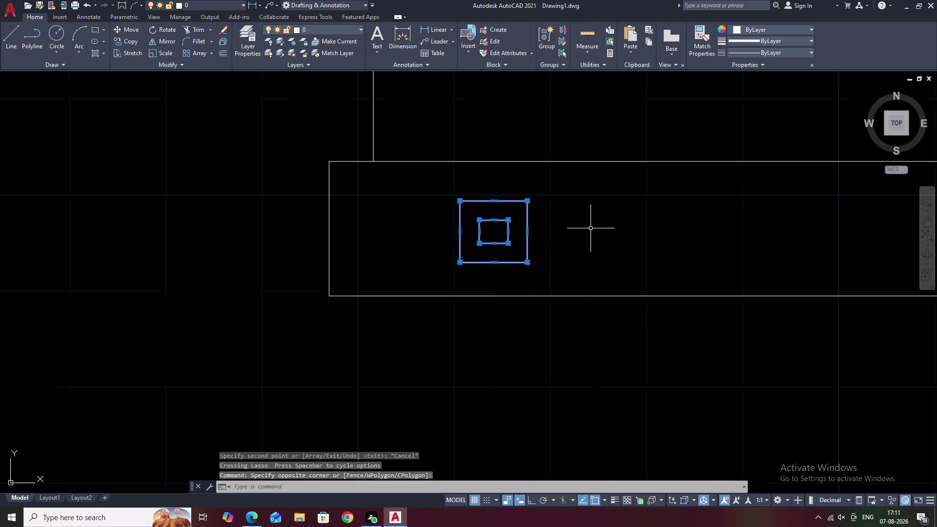
text(AR)
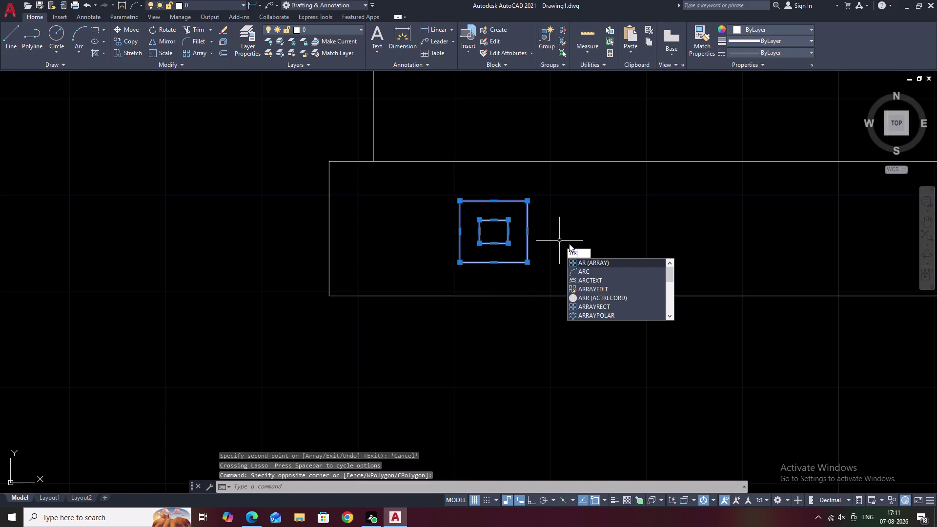
click(606, 263)
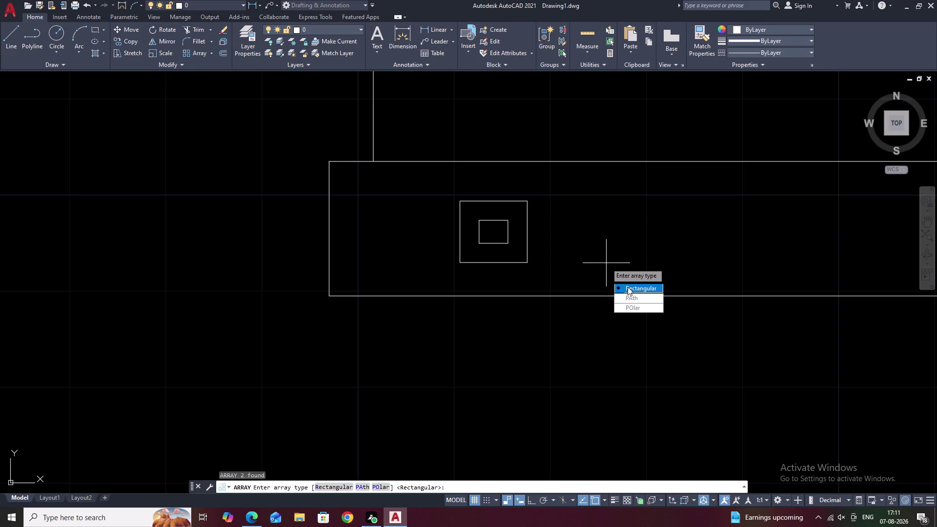
drag(628, 287, 606, 263)
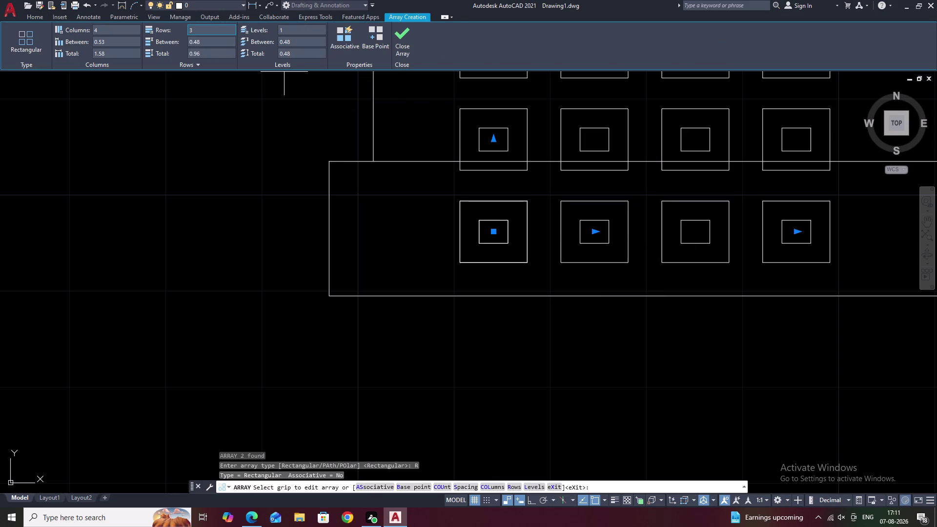
click(208, 27)
key(BackSpace)
key(1)
Set the array to 5 columns and finish it.
click(222, 109)
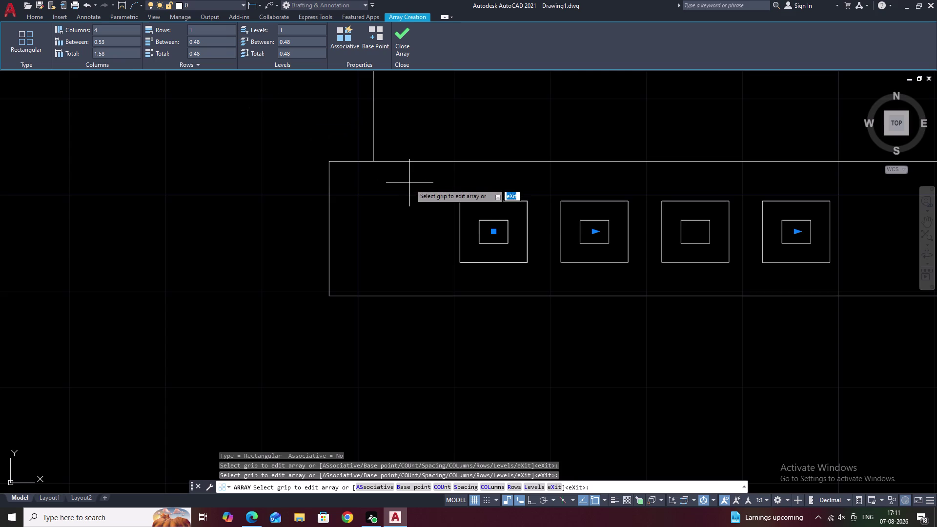
scroll(down, 3)
middle_drag(742, 242, 675, 268)
scroll(down, 3)
middle_drag(671, 259, 644, 268)
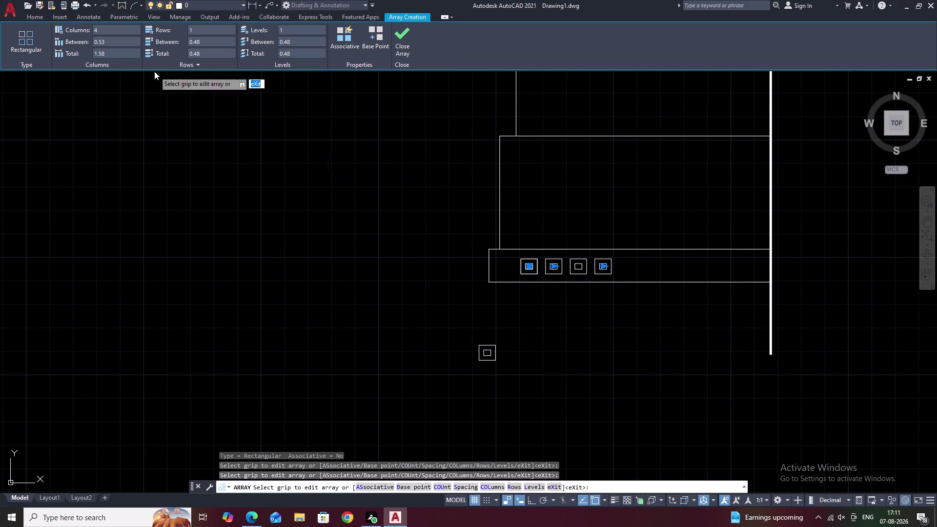
click(118, 28)
key(BackSpace)
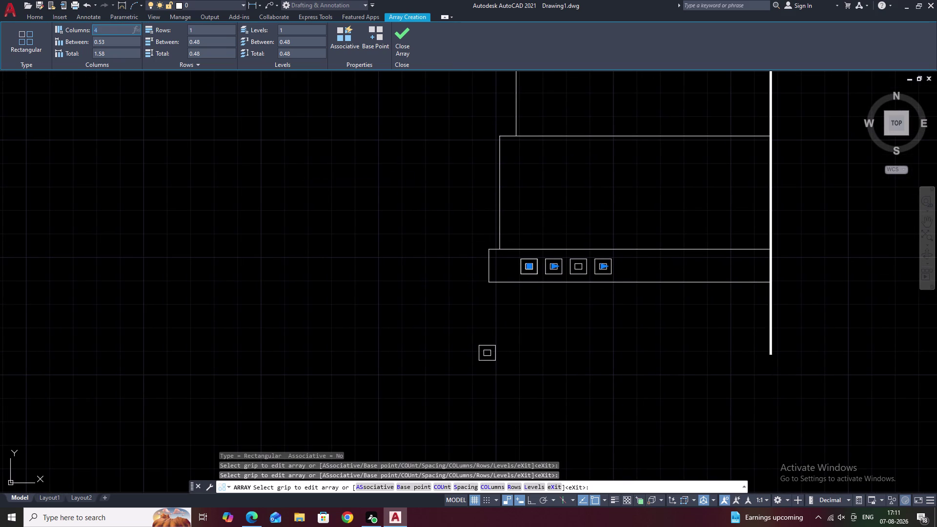
key(5)
click(157, 102)
right_click(157, 103)
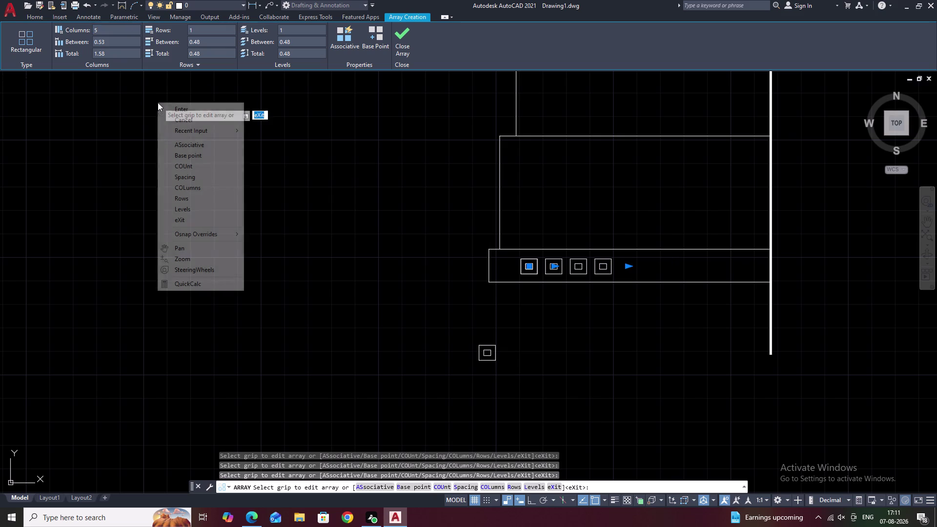
click(323, 157)
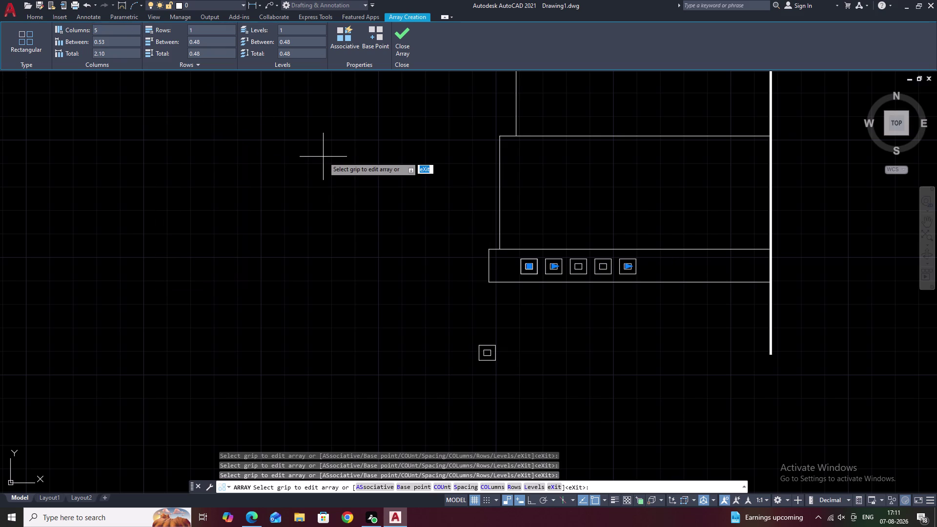
key(Escape)
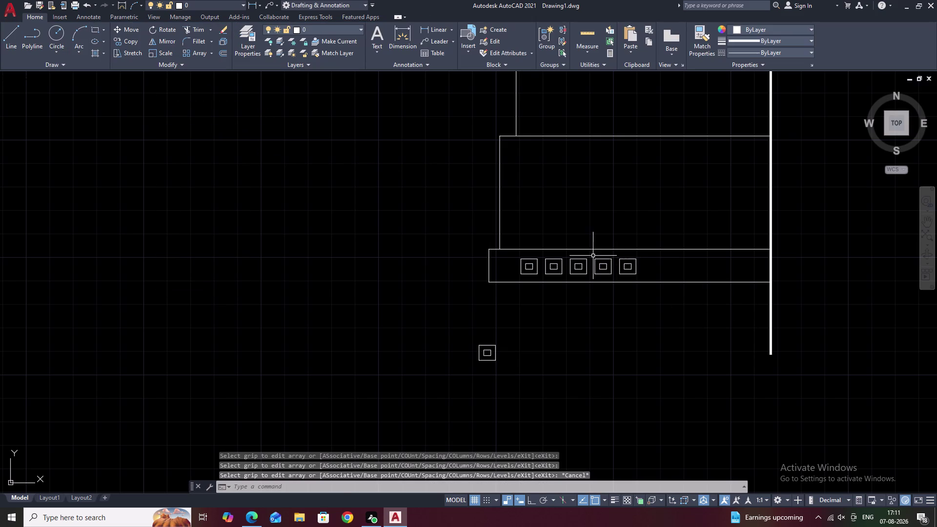
Zoom and pan along the band to inspect the five arrayed vents.
scroll(up, 3)
middle_drag(602, 272, 612, 252)
scroll(up, 3)
middle_drag(557, 249, 563, 246)
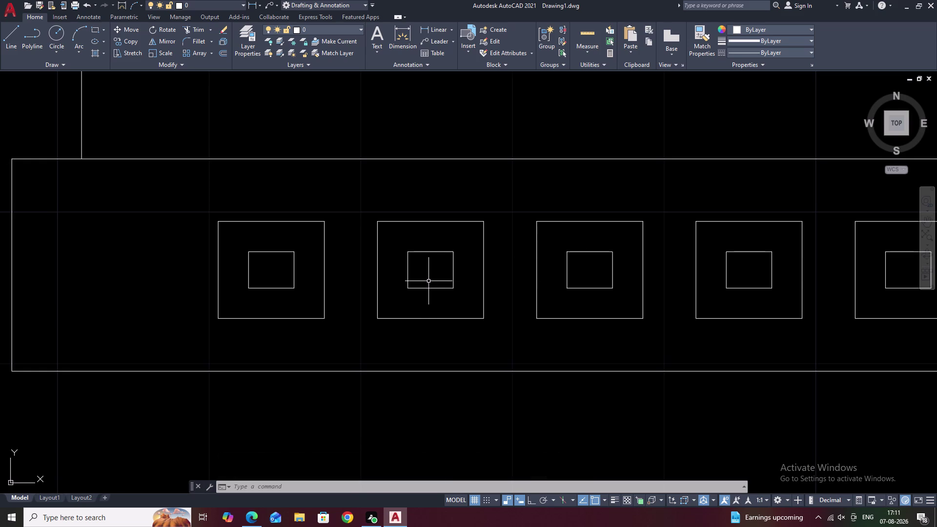
scroll(down, 3)
middle_drag(418, 176, 442, 360)
Erase the leftover original vent squares below the band.
scroll(down, 3)
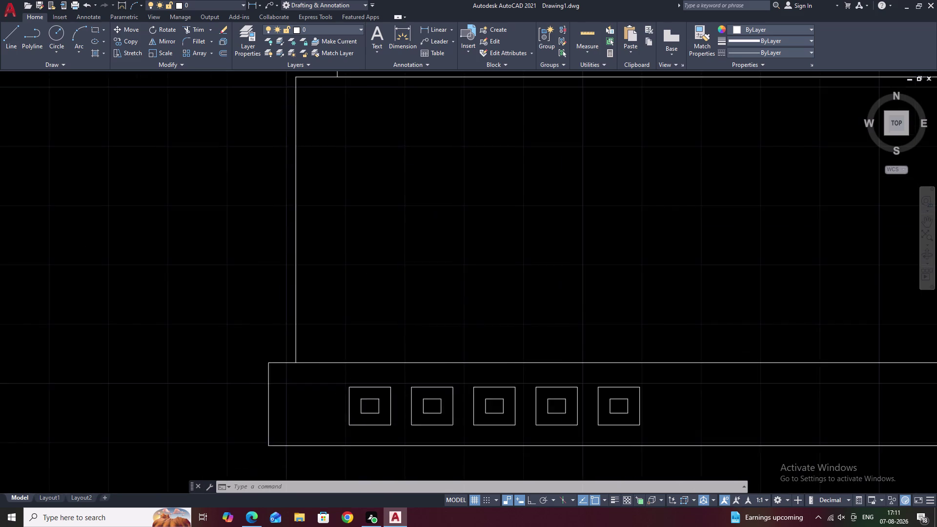
scroll(down, 3)
middle_drag(494, 294, 499, 249)
drag(450, 368, 376, 418)
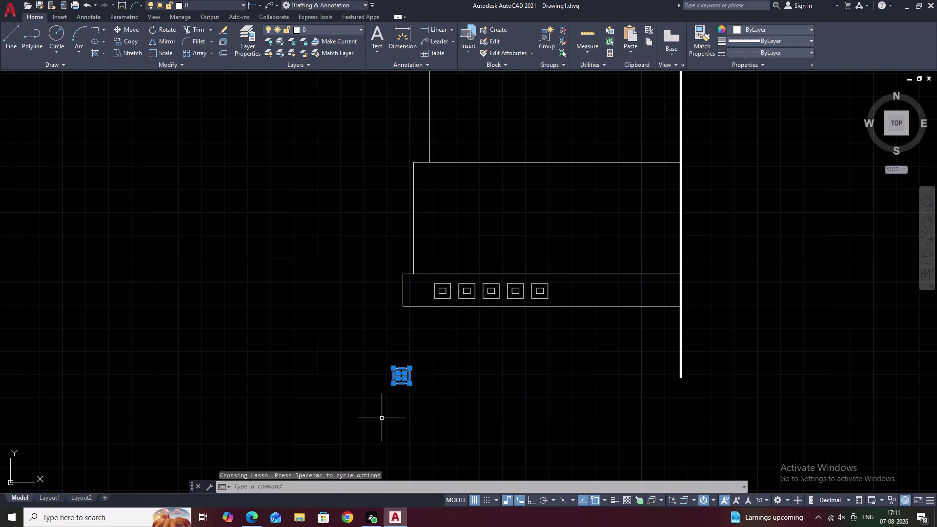
text(E)
key(space)
middle_drag(481, 247, 459, 284)
scroll(up, 3)
middle_drag(456, 289, 486, 295)
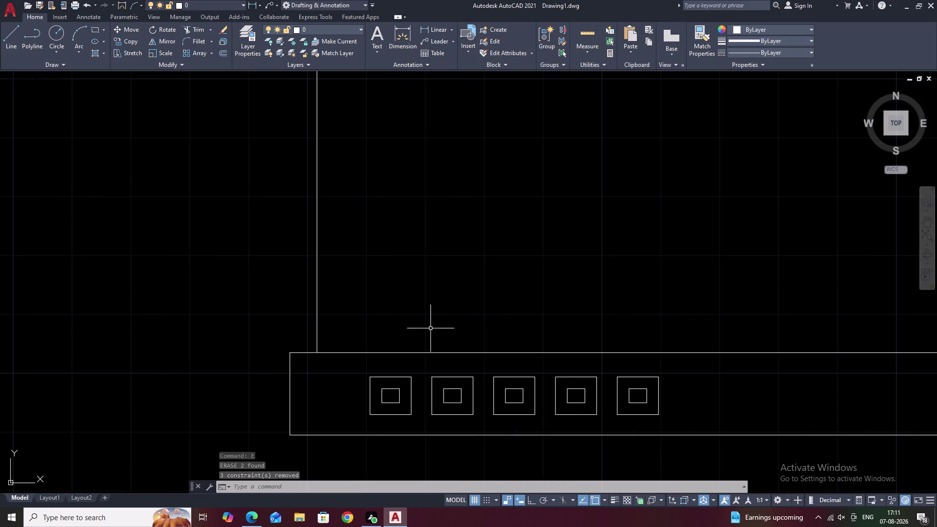
middle_drag(351, 318, 690, 335)
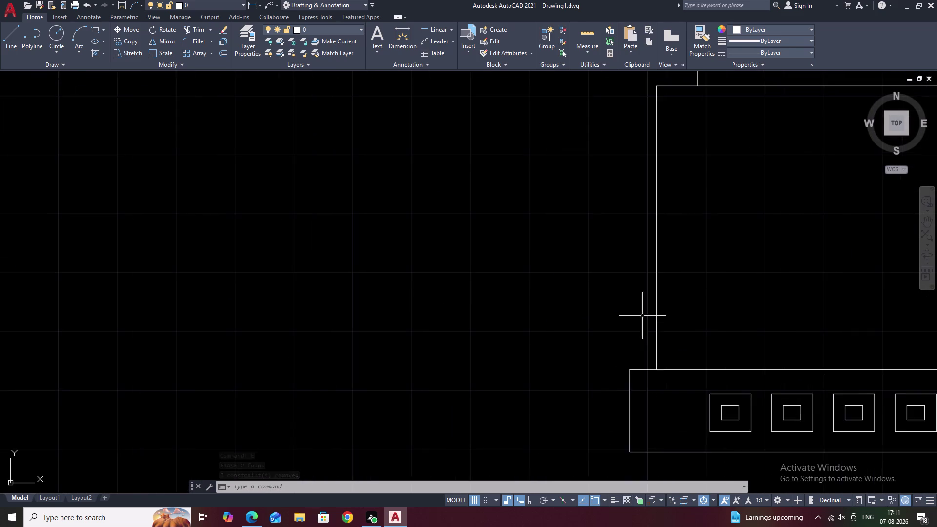
middle_drag(409, 265, 613, 308)
Start a rectangle with its first corner left of the wall, using the Dimensions option.
text(RE)
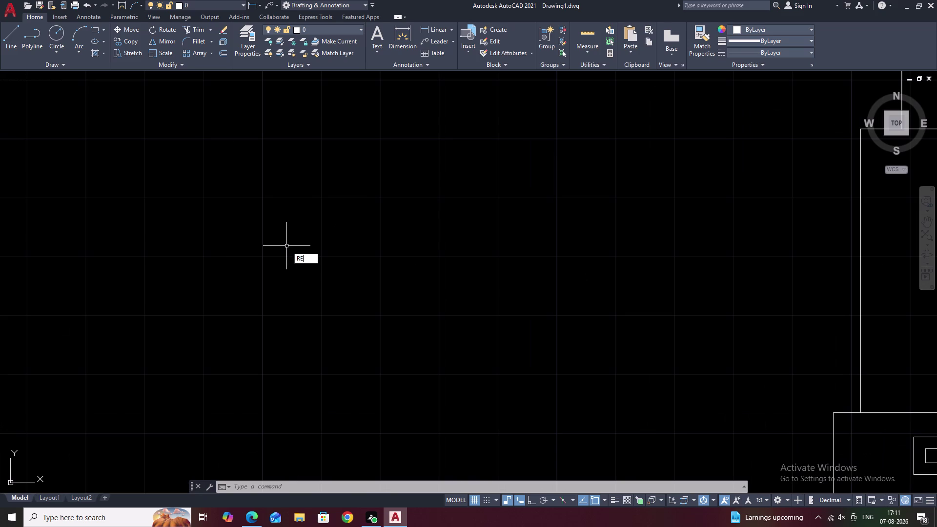
text(C)
key(space)
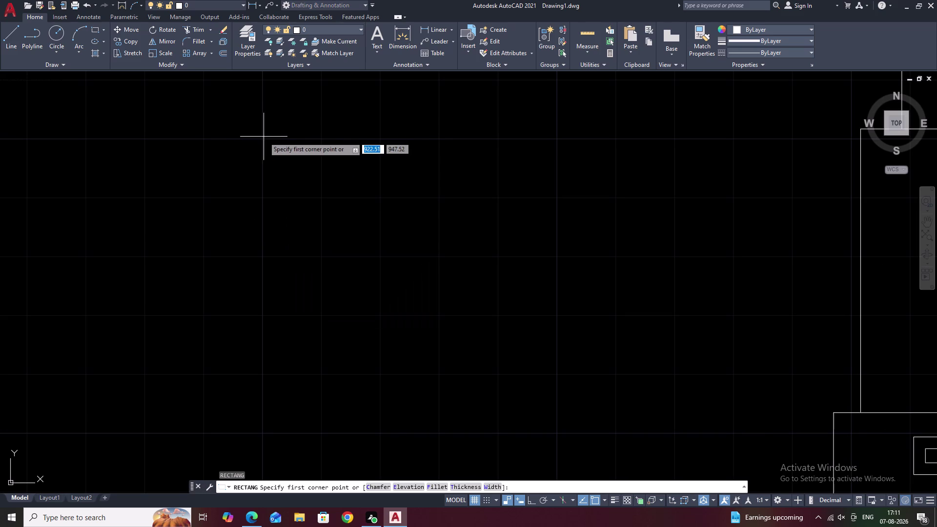
click(262, 137)
text(D)
key(space)
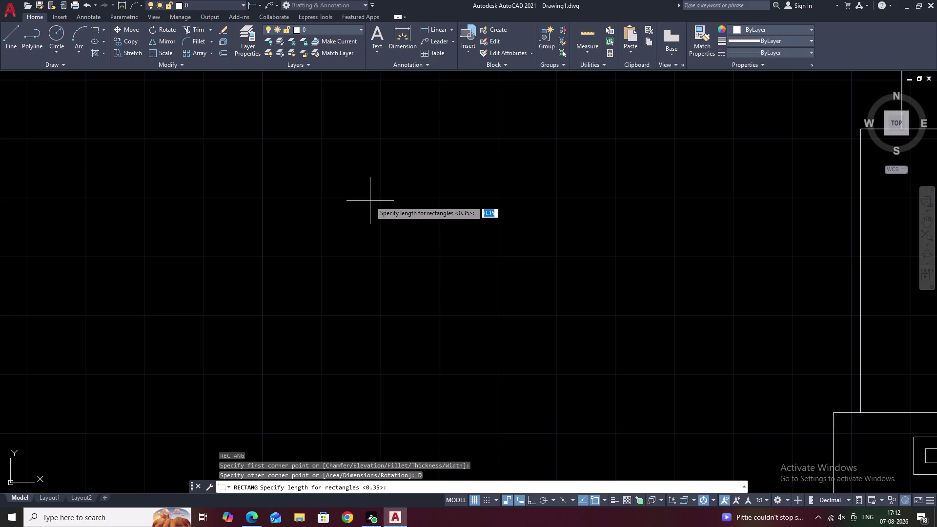
Enter length 1.6 and width 1.93 and place the rectangle.
text(1.3)
key(BackSpace)
text(6)
key(space)
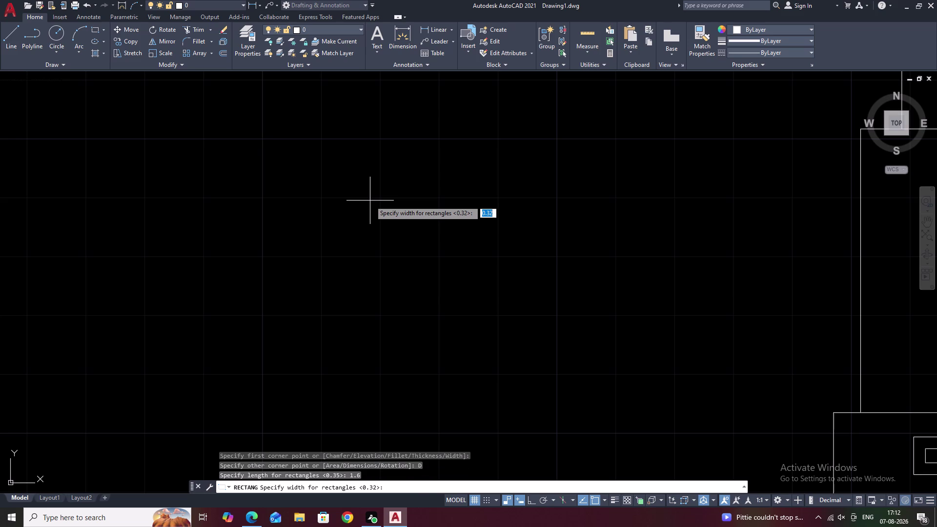
text(1.9)
text(3)
key(space)
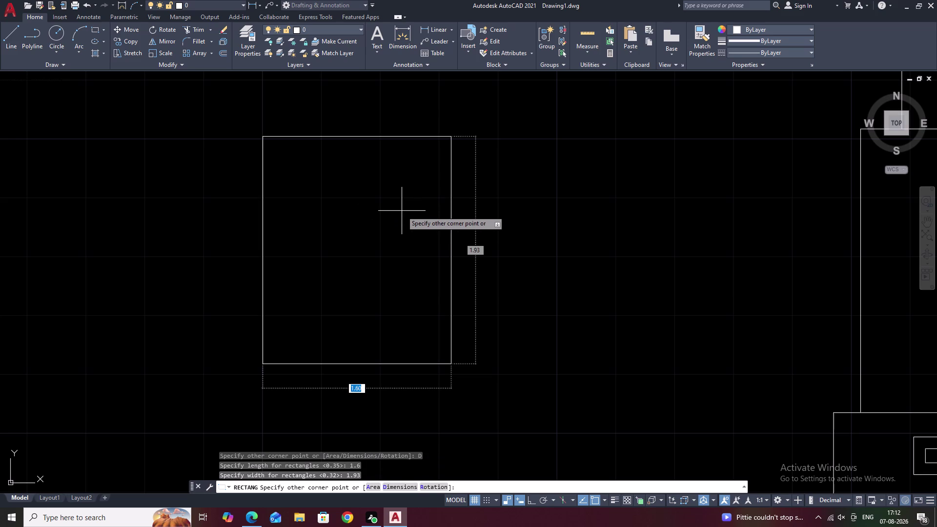
click(401, 211)
scroll(down, 3)
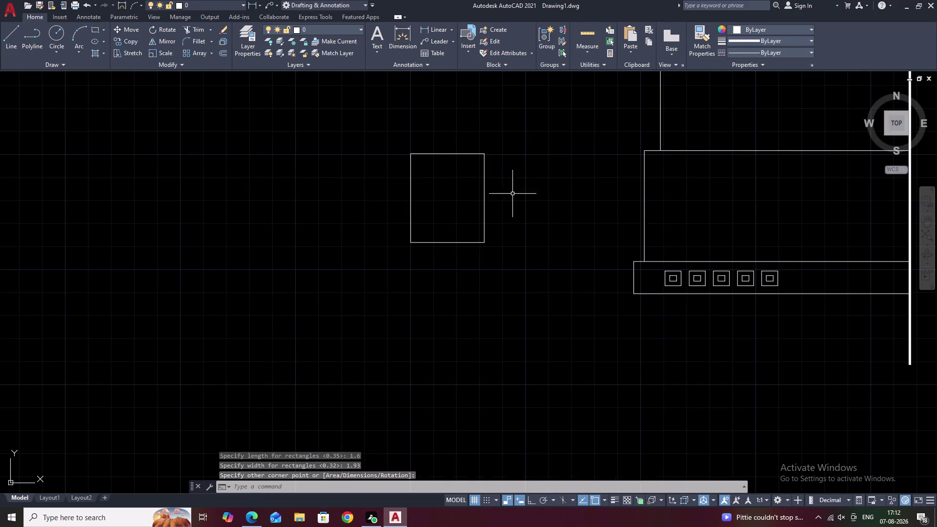
scroll(up, 3)
text(O)
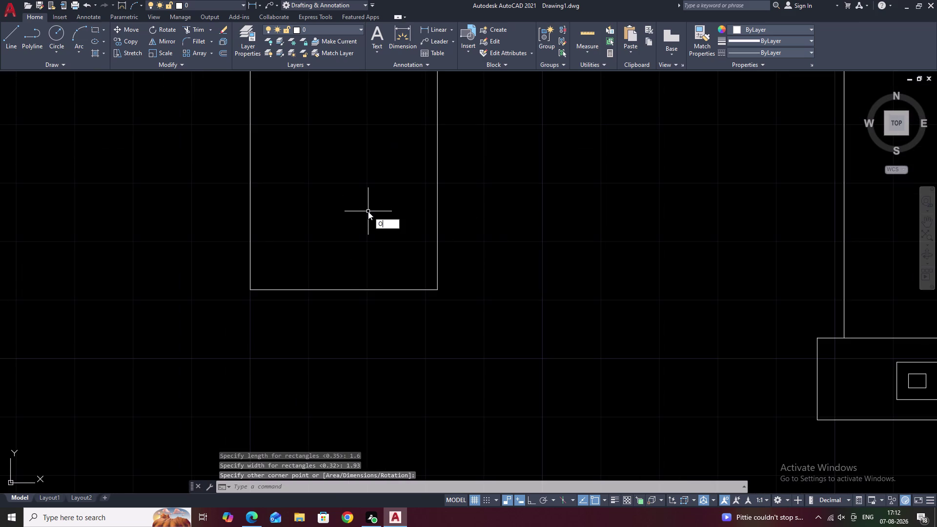
key(space)
text(.1)
key(space)
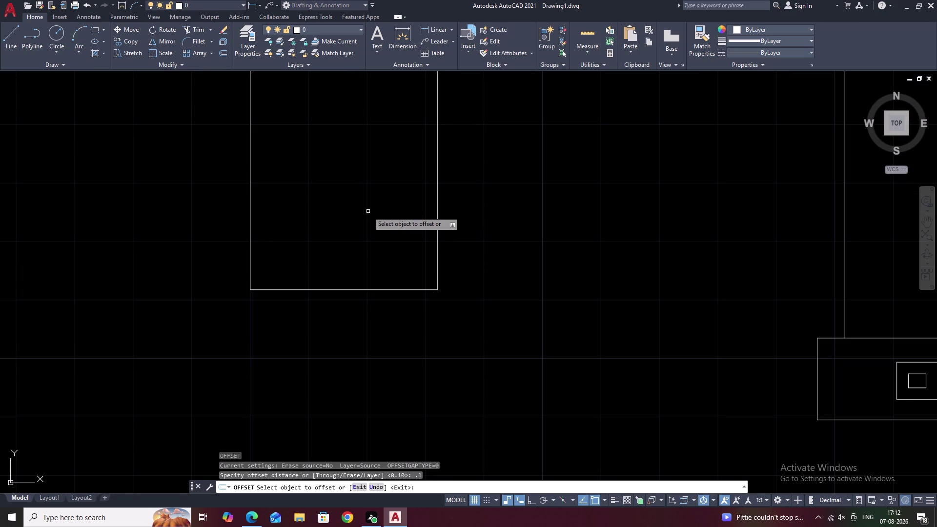
click(350, 289)
click(348, 223)
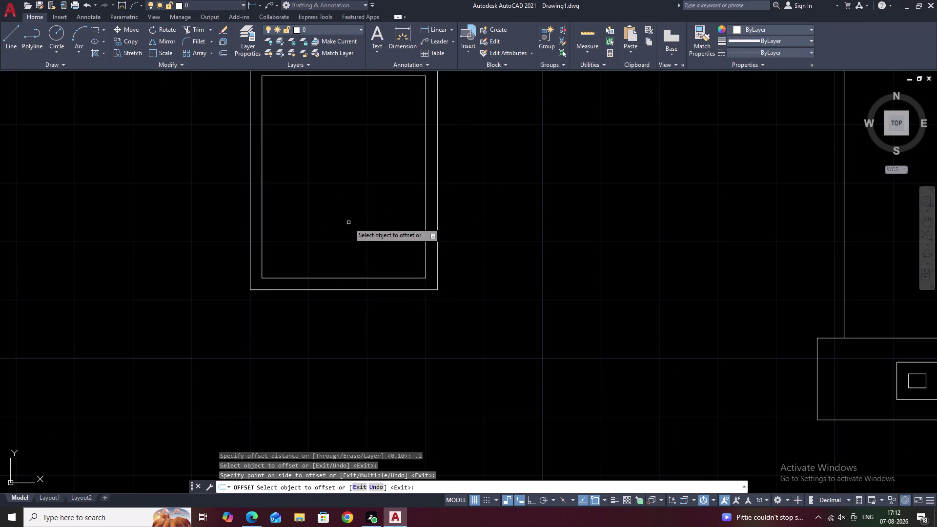
scroll(down, 3)
middle_drag(350, 223, 357, 242)
scroll(up, 3)
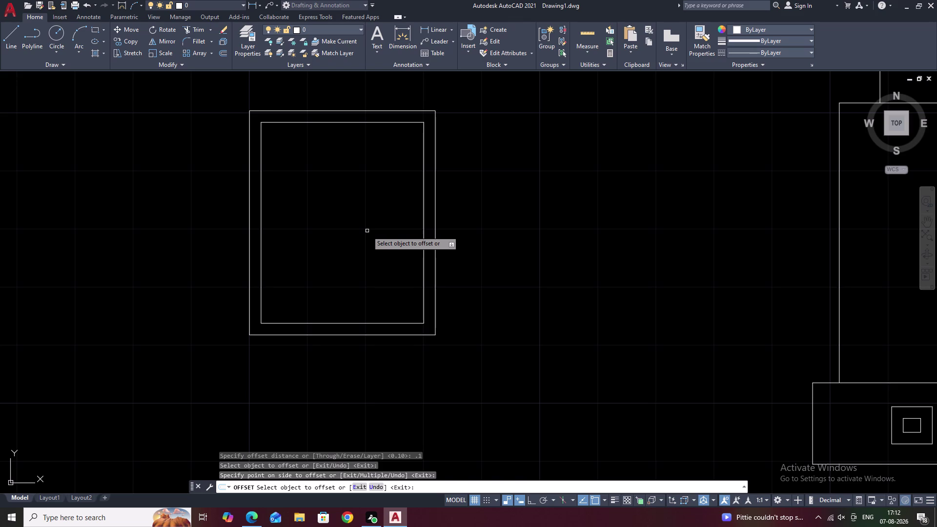
key(ctrl+z)
key(space)
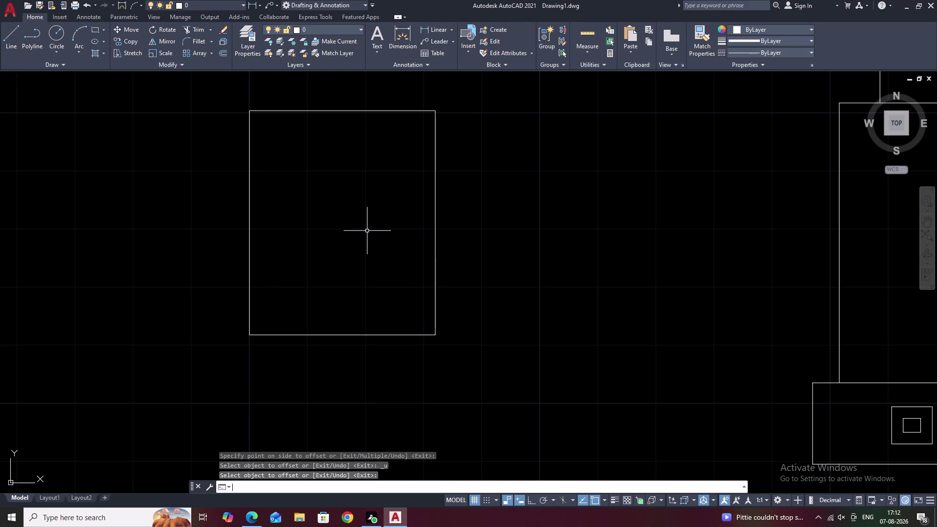
key(space)
text(.2)
key(BackSpace)
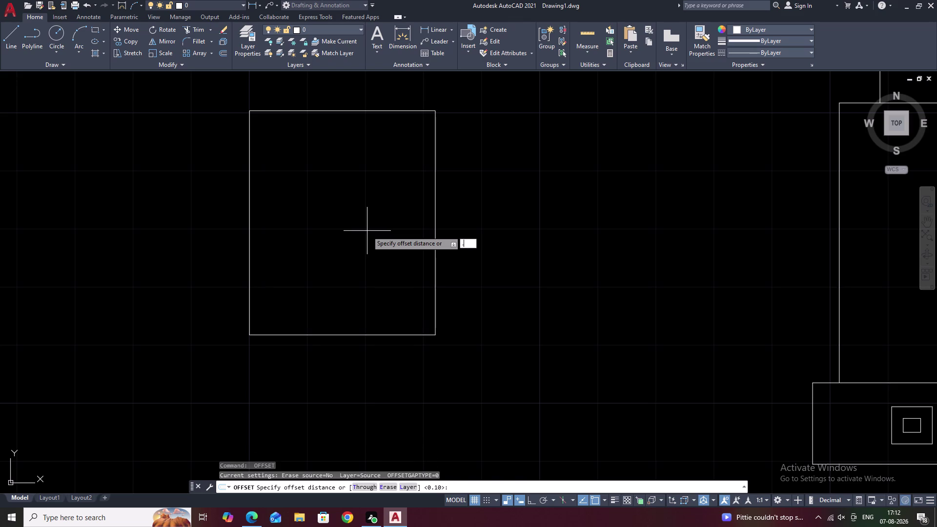
text(5)
key(space)
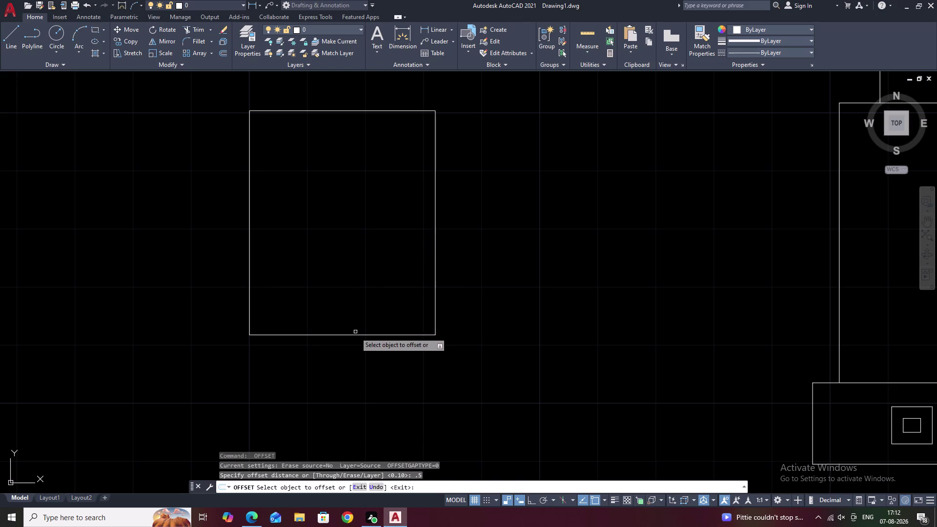
click(356, 333)
click(345, 335)
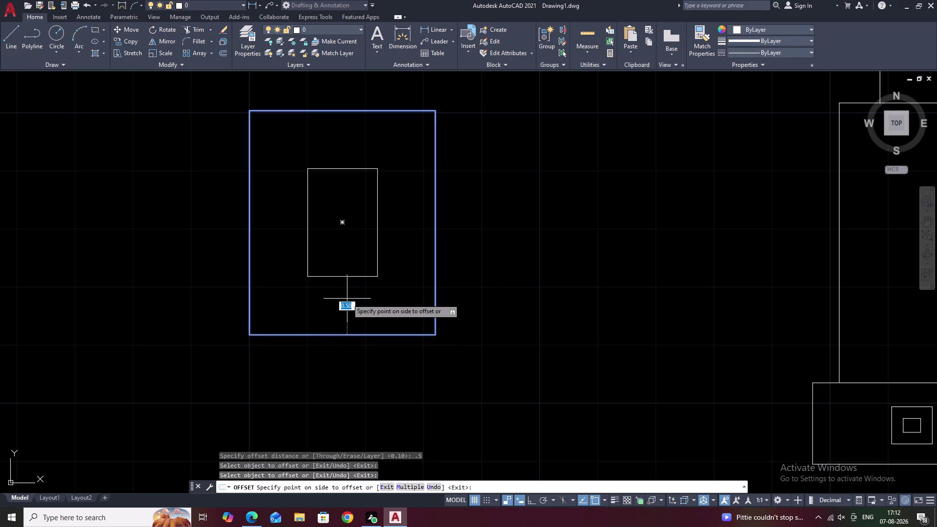
key(Escape)
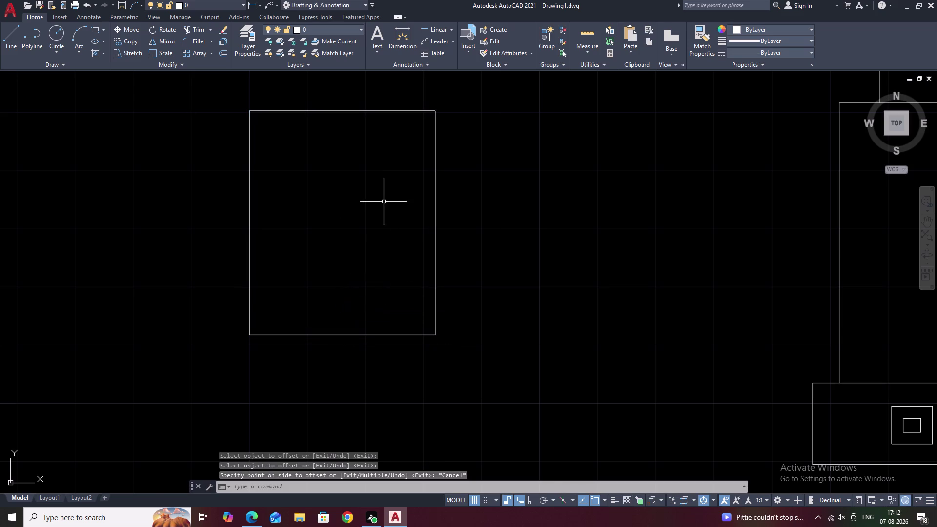
scroll(down, 3)
middle_drag(383, 207, 391, 226)
key(Escape)
key(Escape)
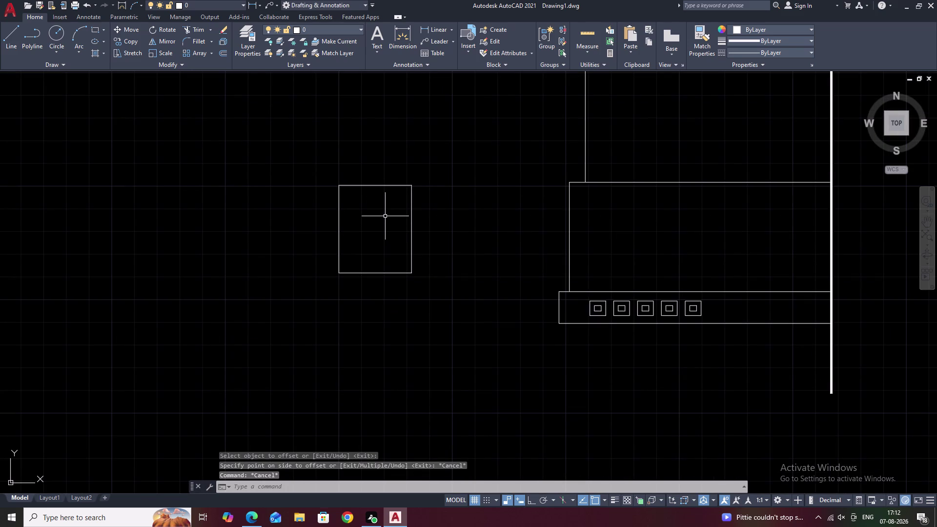
text(O)
key(space)
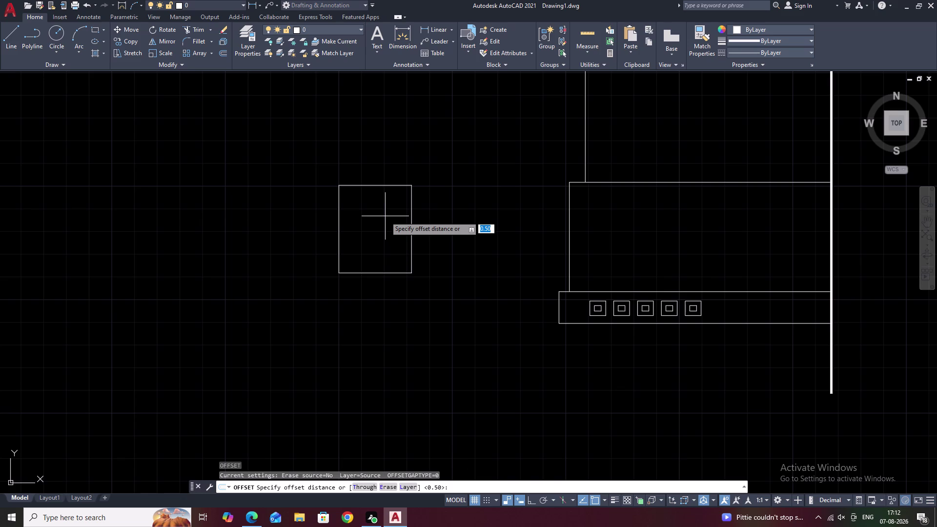
key(period)
text(2)
key(space)
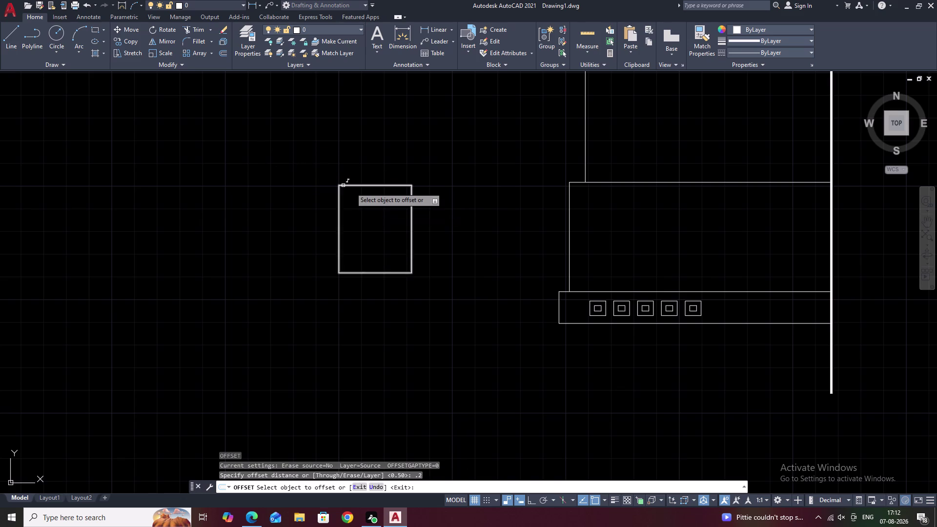
click(362, 185)
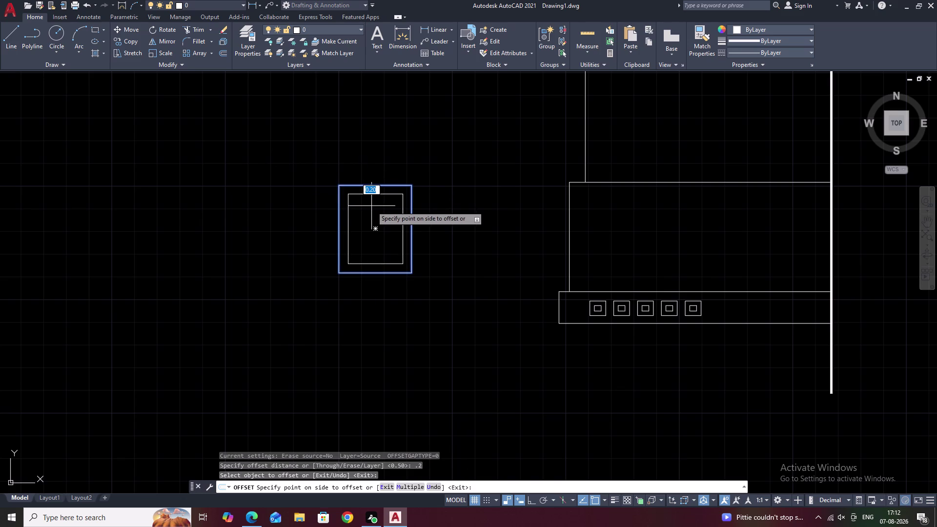
key(Escape)
scroll(up, 3)
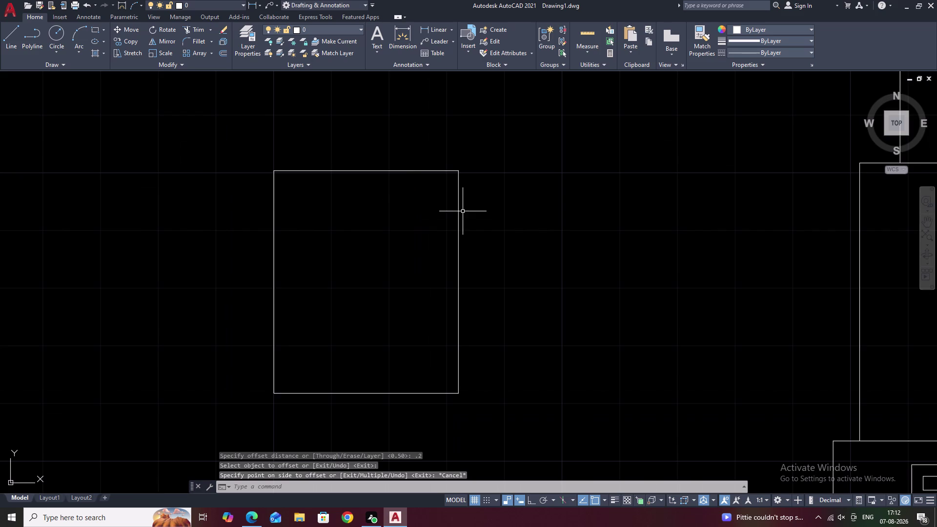
click(458, 216)
right_click(458, 216)
text(X)
key(space)
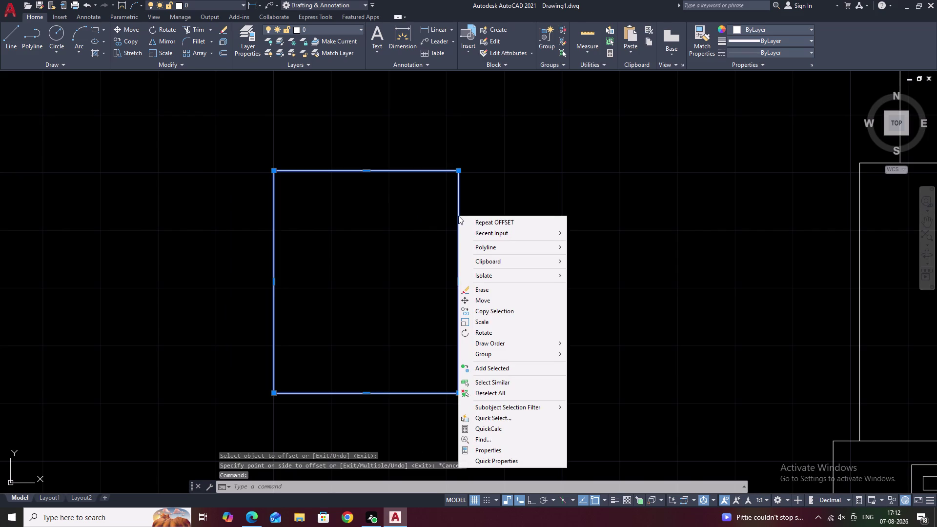
key(space)
text(X)
key(Escape)
key(Escape)
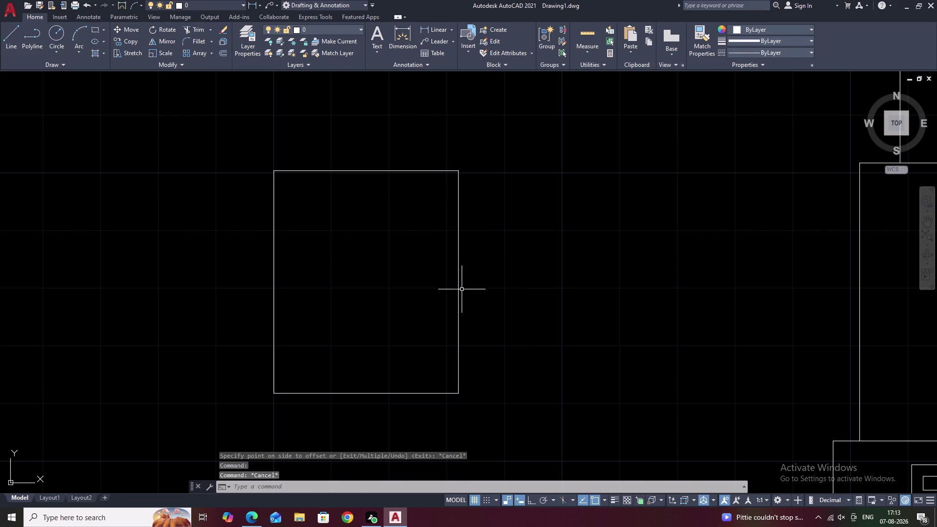
Explode the 1.6 by 1.93 rectangle with X.
click(459, 291)
text(X)
key(space)
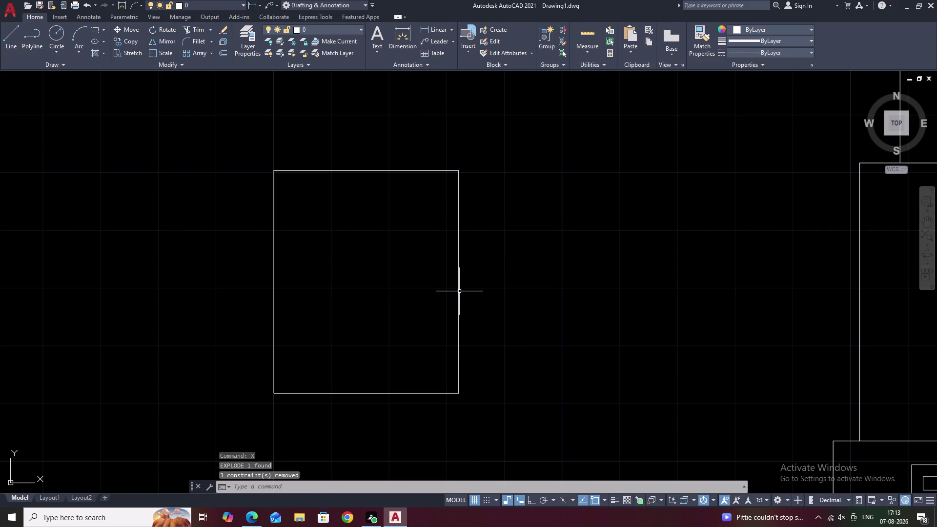
key(Escape)
middle_drag(429, 234, 469, 254)
Start a 0.5 offset of the rectangle's top edge, then cancel it.
text(O)
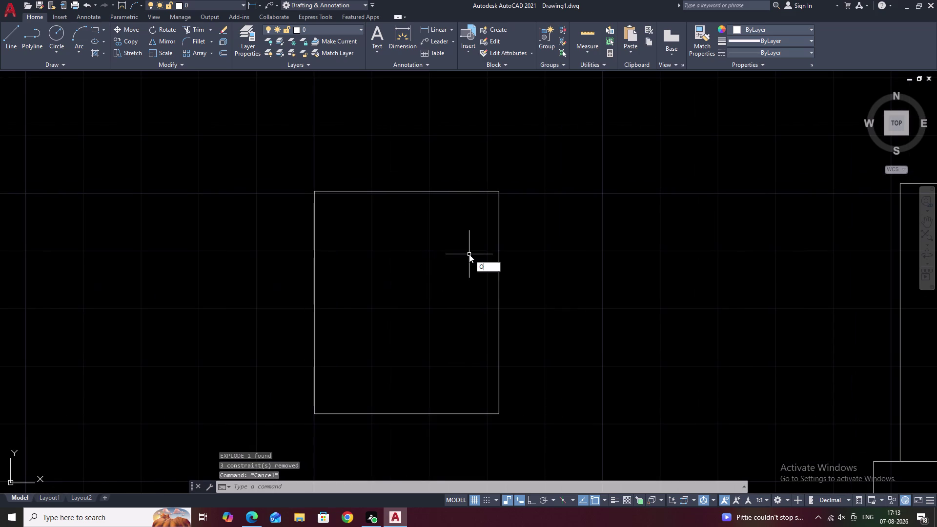
key(space)
text(.5)
key(space)
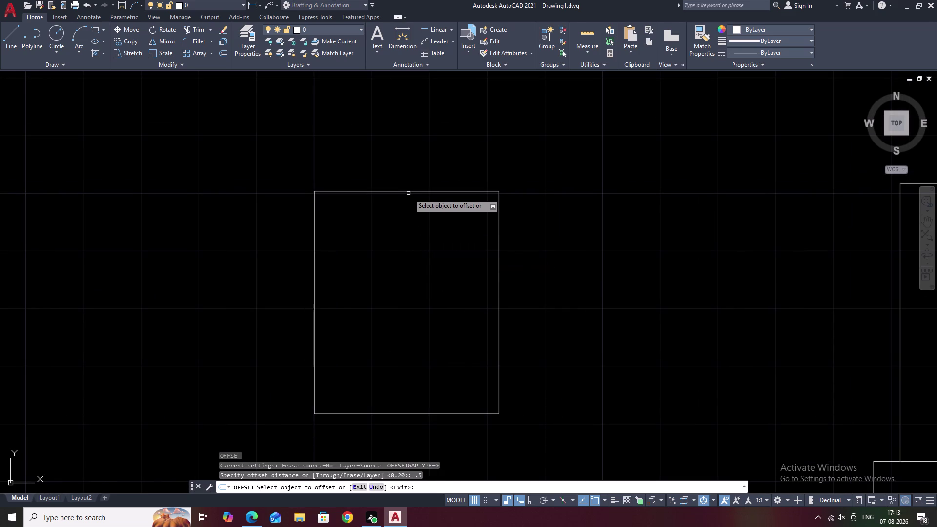
click(410, 190)
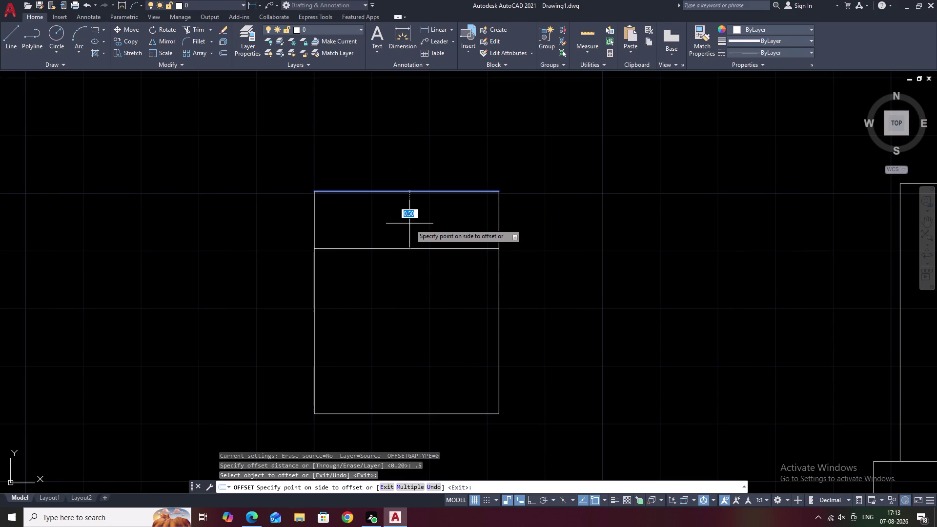
key(Escape)
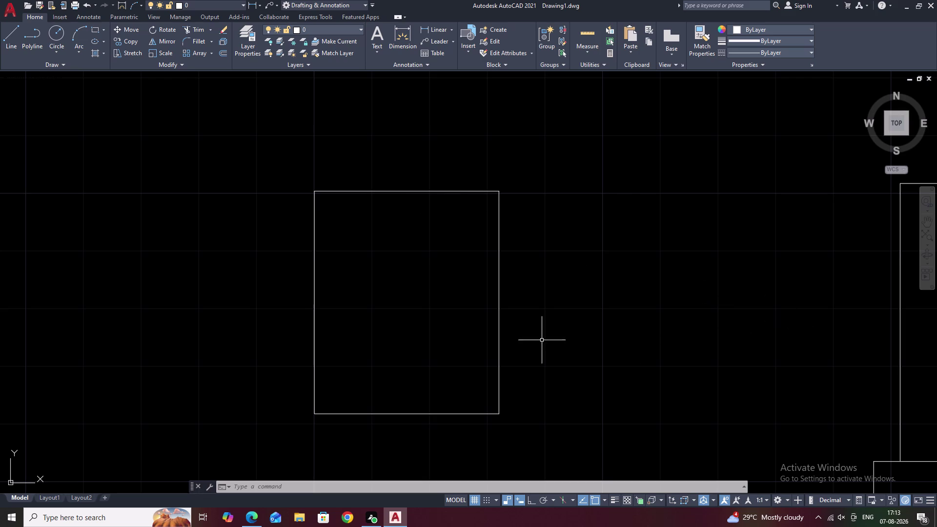
Start a 0.02 offset of a rectangle edge, then cancel it.
key(Escape)
text(O)
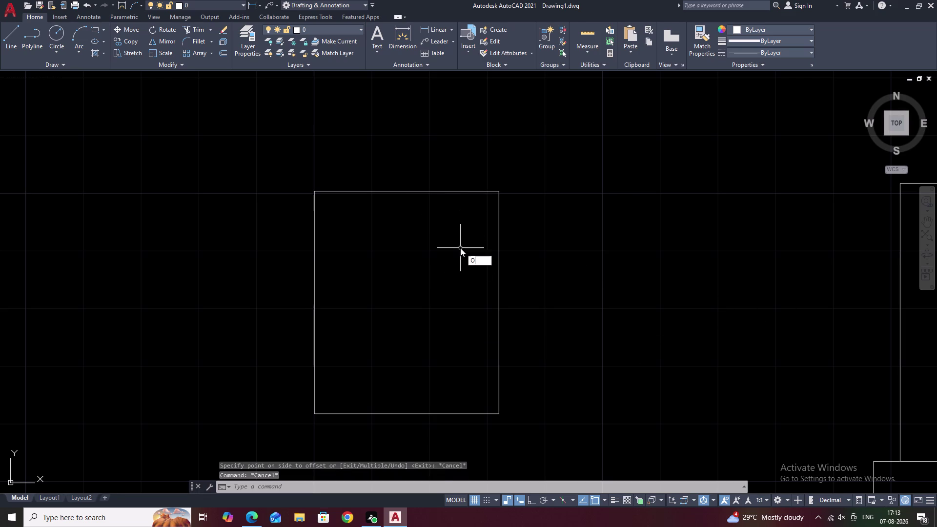
key(space)
text(.)
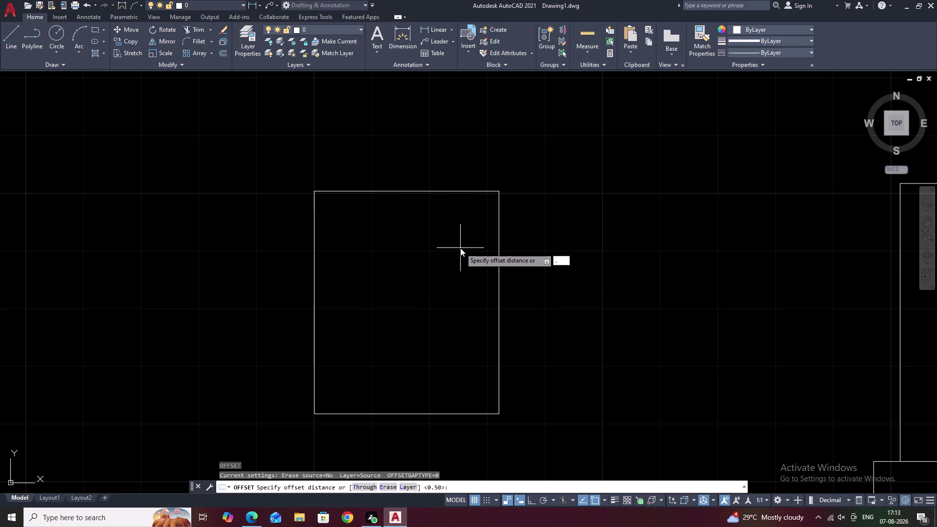
text(02)
key(space)
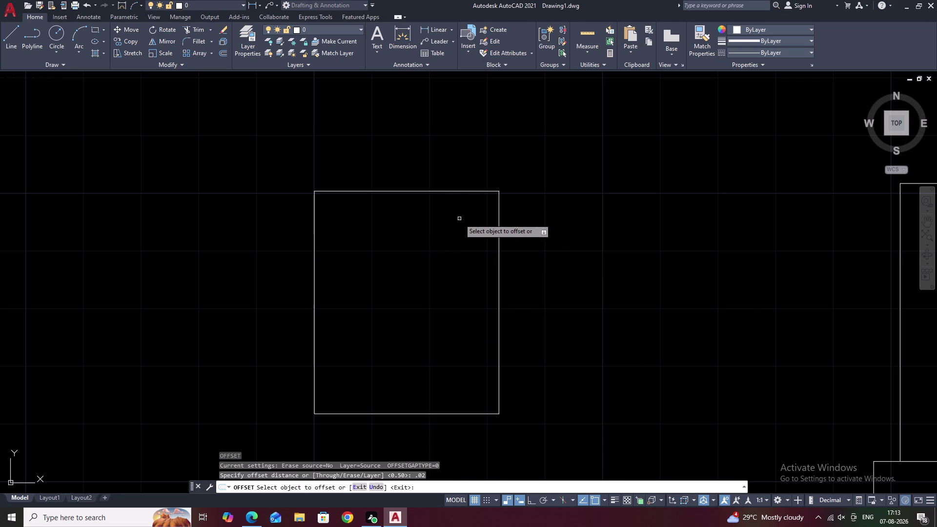
click(442, 191)
key(Escape)
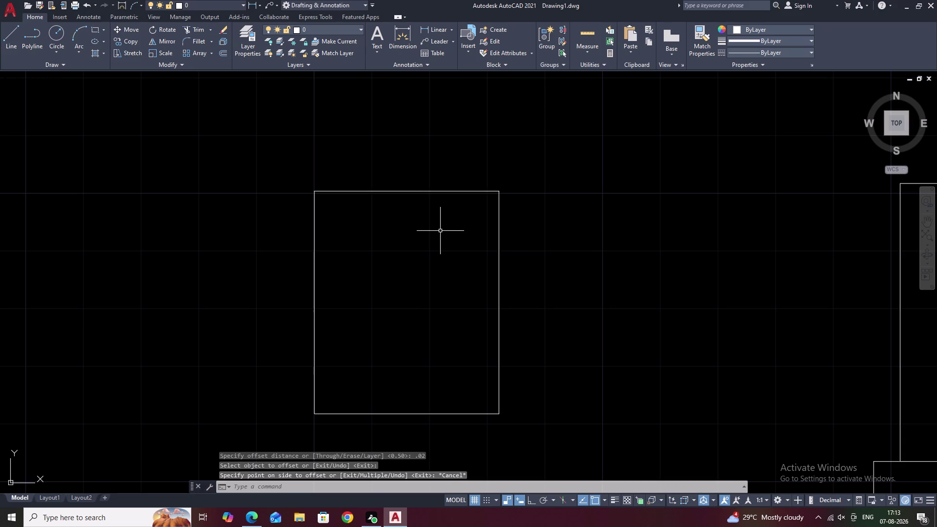
Enter a .09 value, which is rejected, and cancel the entry.
text(.)
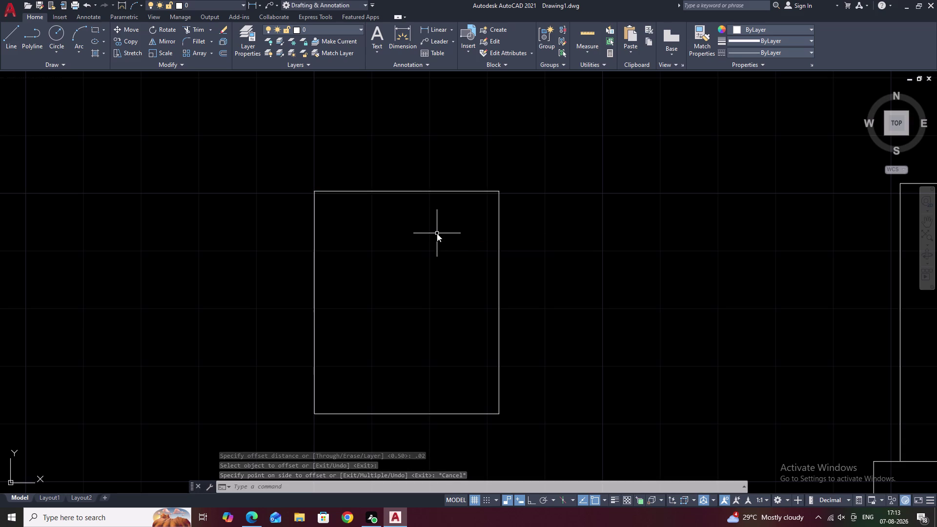
text(09)
key(space)
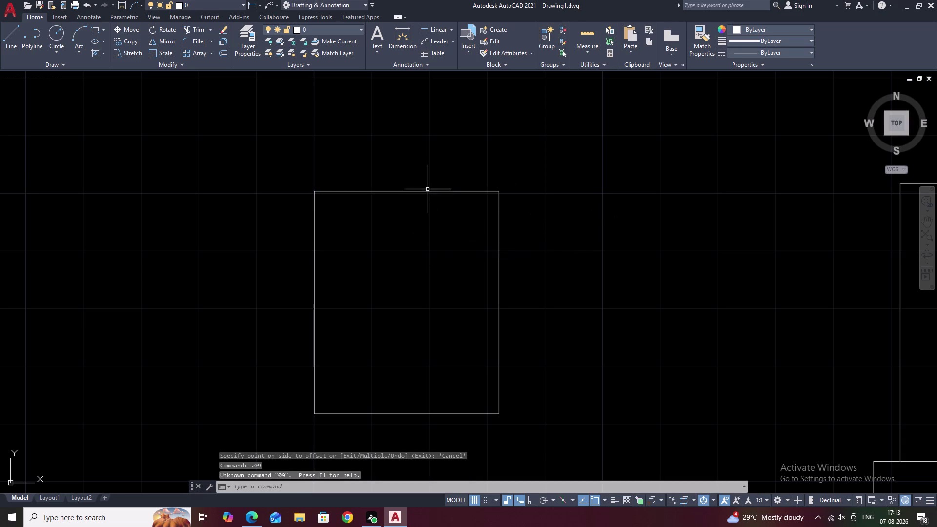
key(Escape)
key(Escape)
Group the four window rectangle lines into an unnamed group and reselect them.
drag(535, 129, 278, 395)
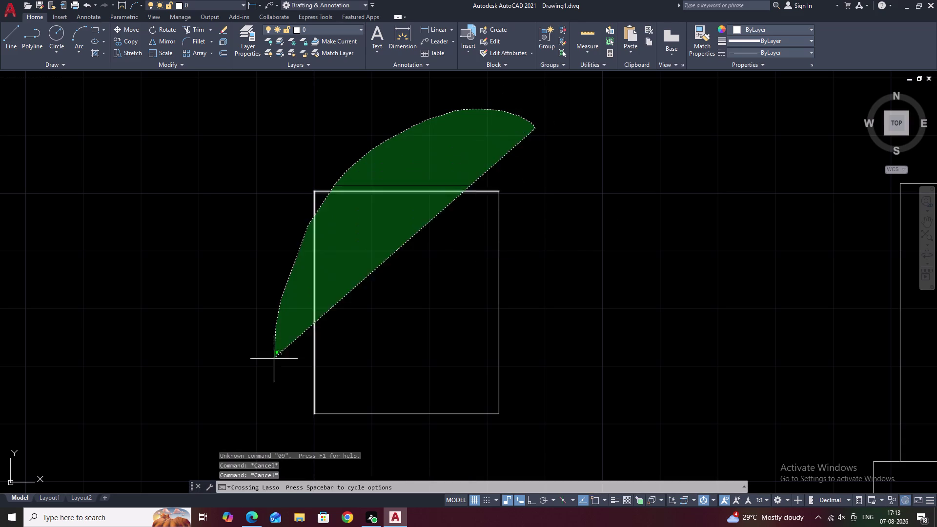
drag(278, 395, 410, 514)
drag(570, 267, 416, 342)
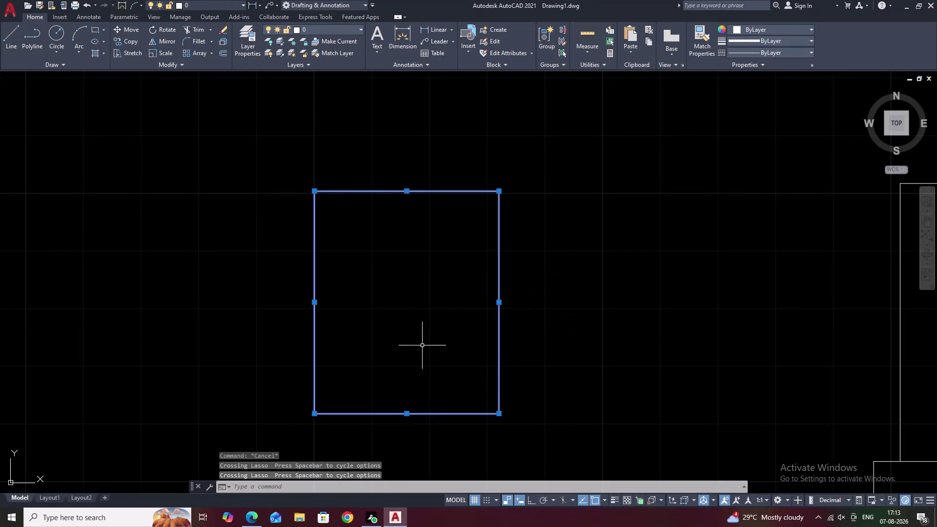
text(G)
key(space)
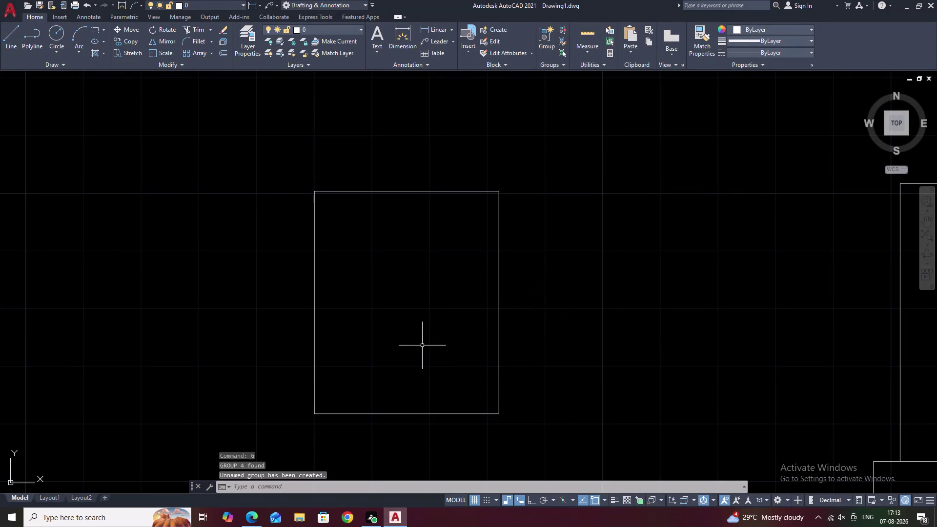
drag(548, 162, 340, 220)
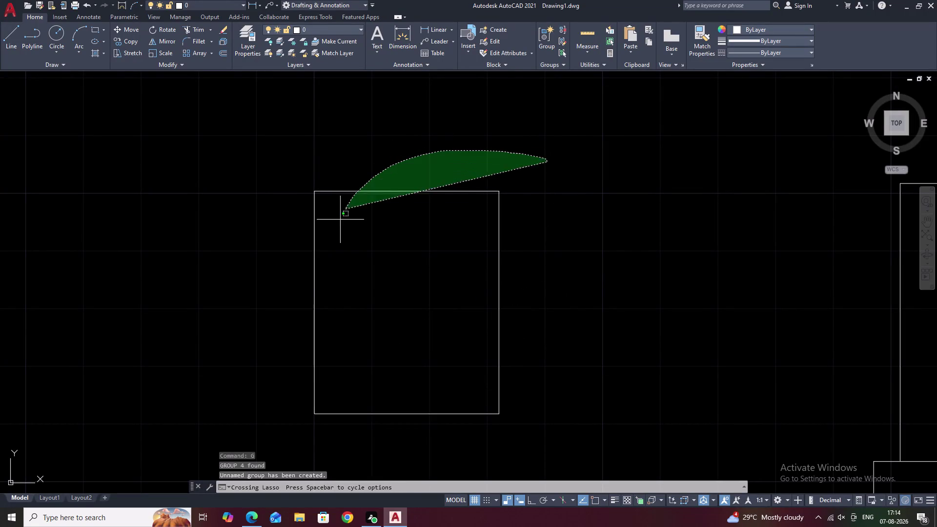
drag(341, 219, 431, 466)
Join the four selected window rectangle lines into a single polyline.
drag(342, 173, 294, 337)
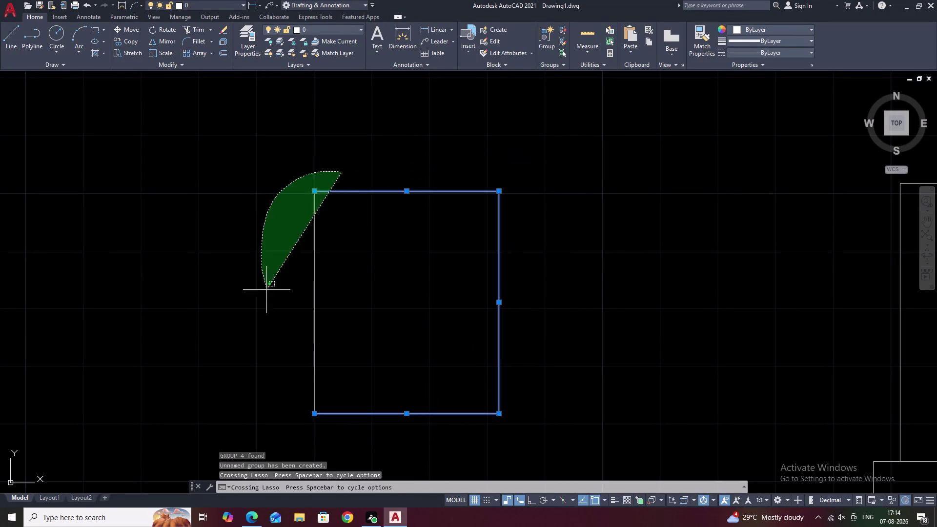
drag(294, 336, 372, 389)
key(j)
key(space)
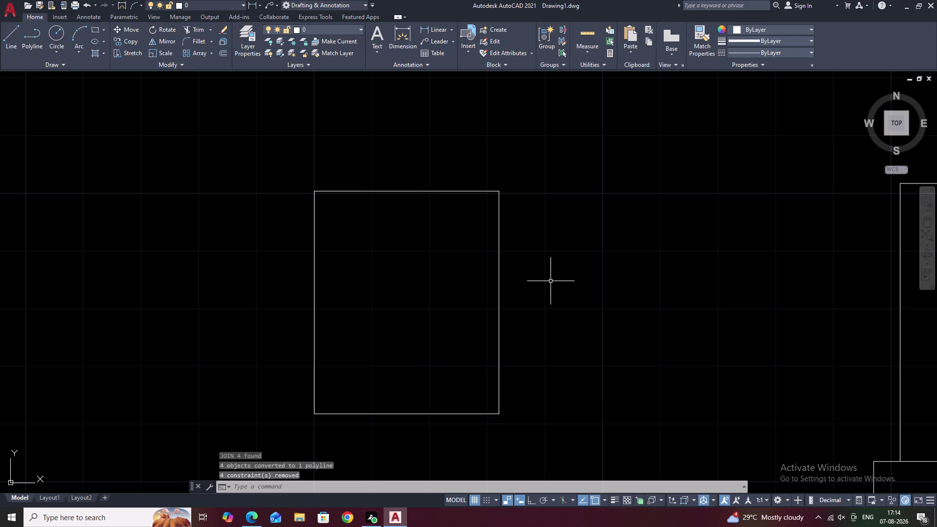
key(Escape)
Offset the window outline 0.09 inward as a trial, then undo that inner copy.
text(O)
key(space)
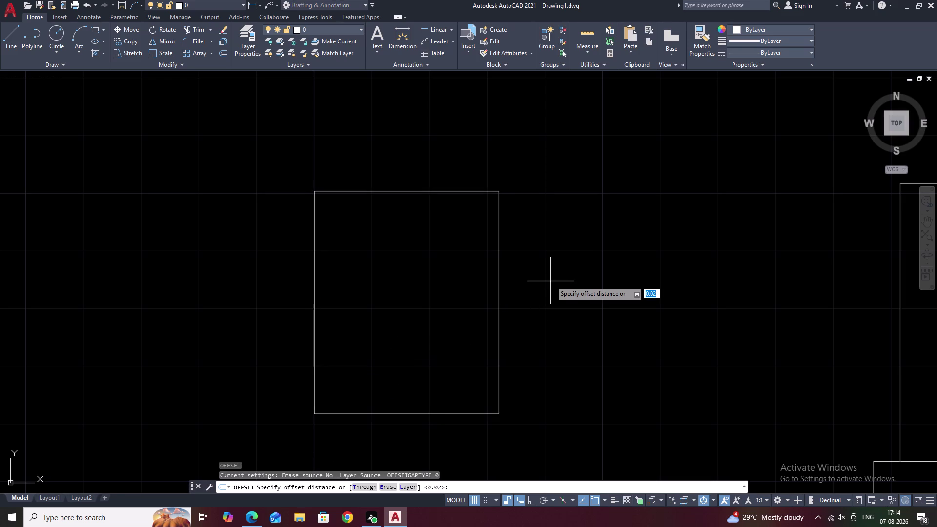
text(.09)
key(space)
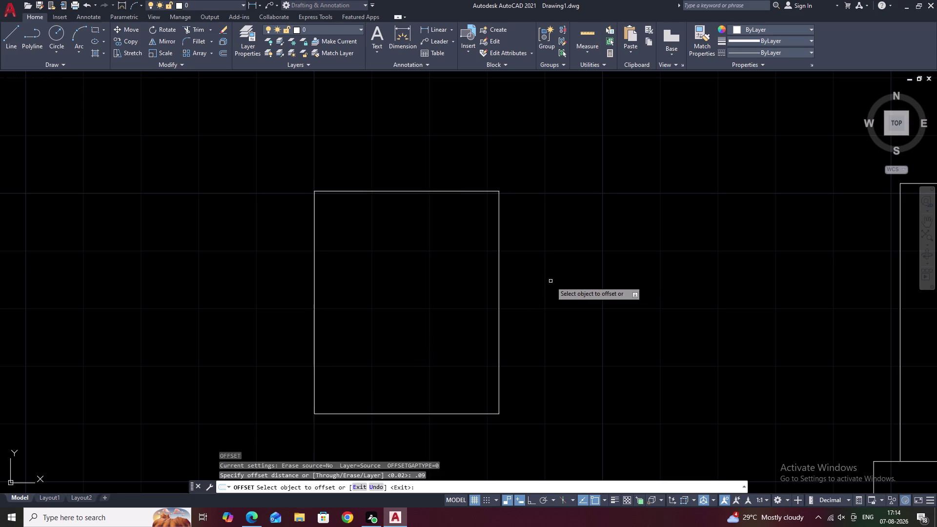
click(413, 190)
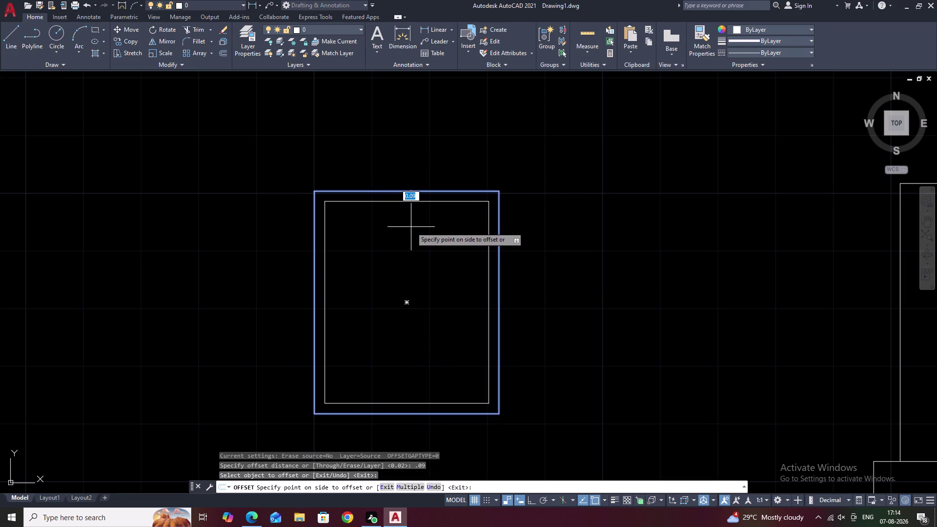
click(411, 227)
key(Escape)
scroll(down, 3)
middle_click(530, 234)
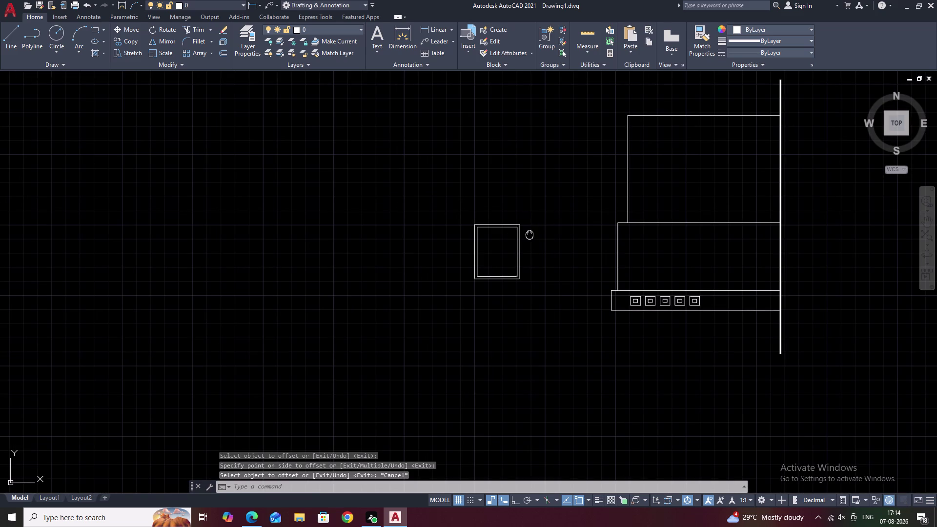
scroll(up, 3)
scroll(up, 3)
middle_drag(479, 241, 507, 223)
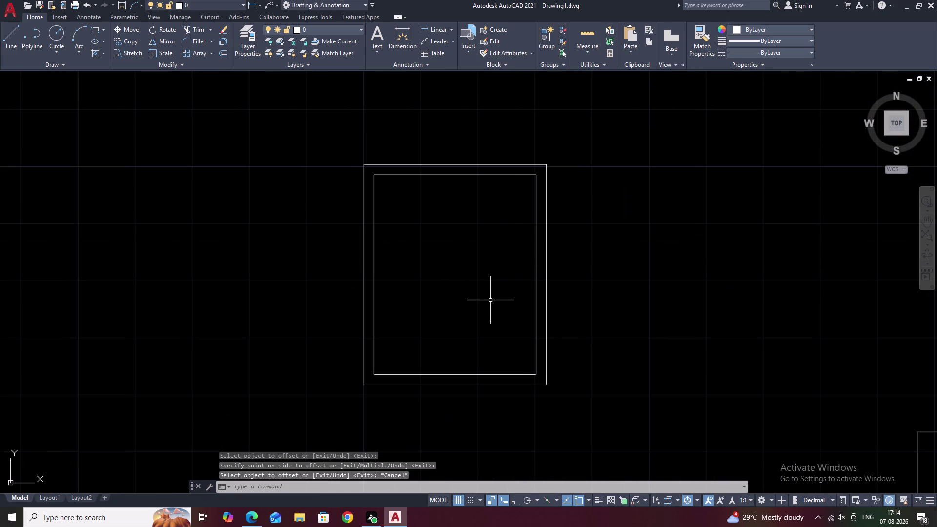
key(ctrl+z)
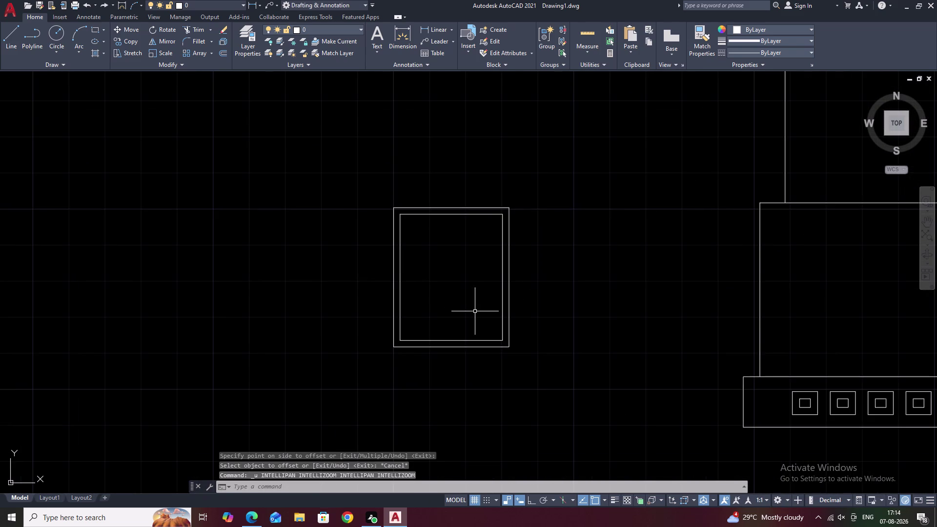
key(ctrl+z)
key(Escape)
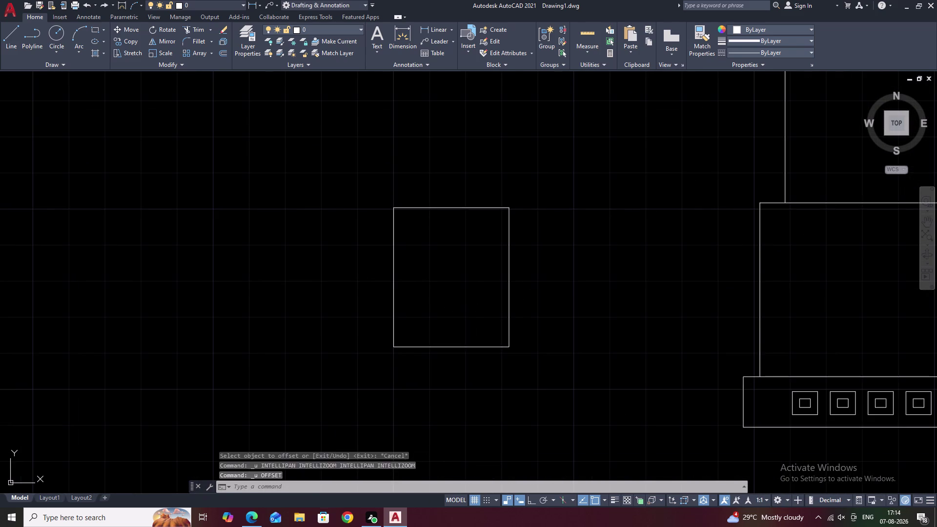
Undo the earlier join and cancel the mistyped .06 command entry.
key(space)
text(.8)
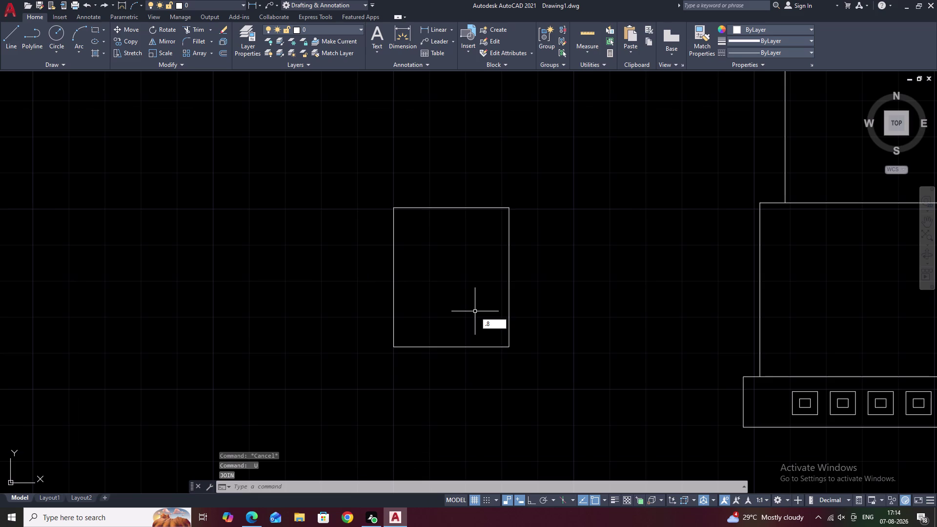
key(BackSpace)
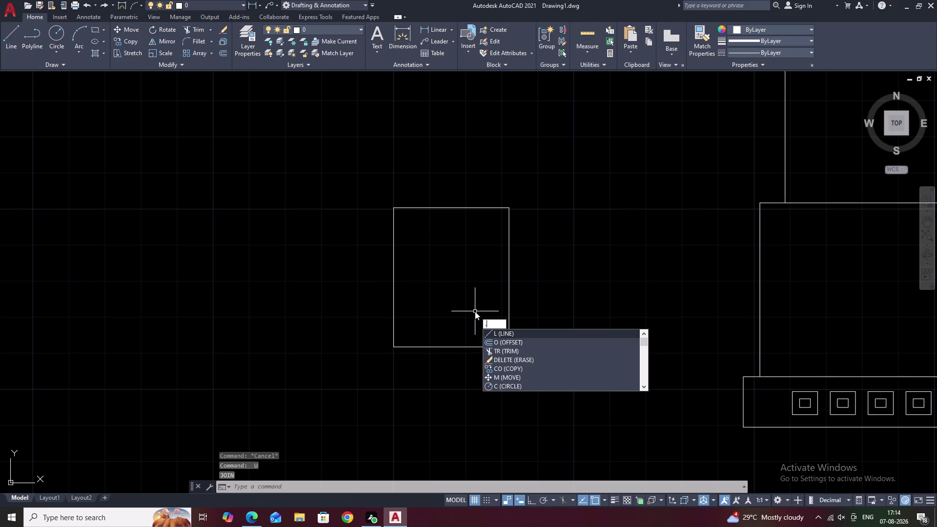
key(0)
key(6)
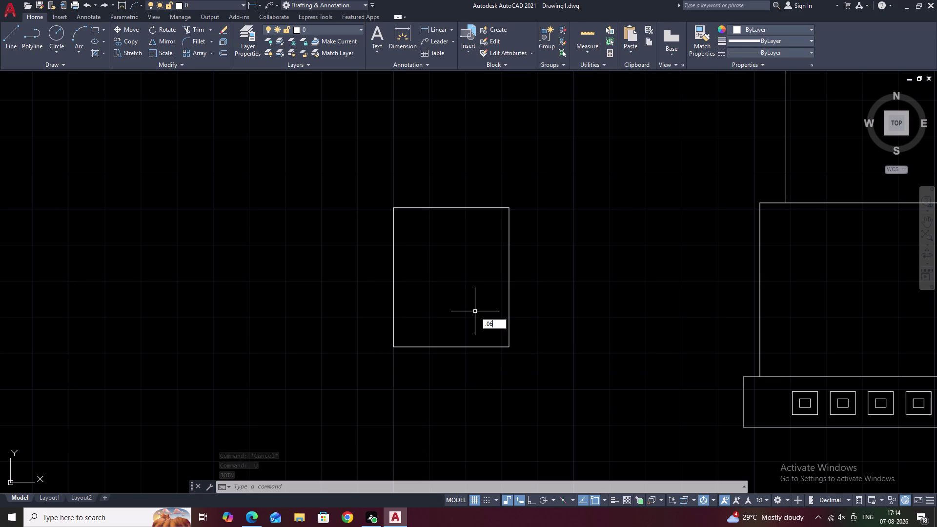
key(space)
key(Escape)
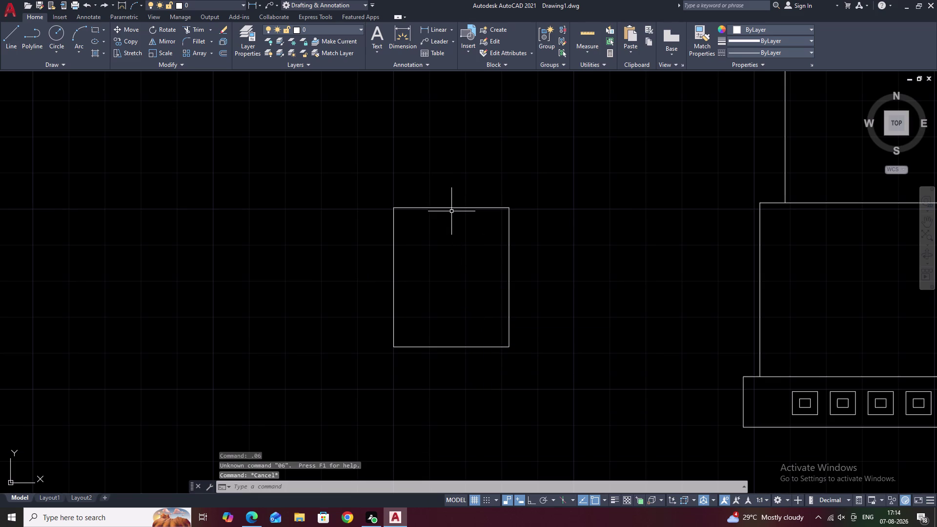
Start a 0.05 offset, then cancel it after only the top edge was picked.
text(O)
key(space)
text(.0)
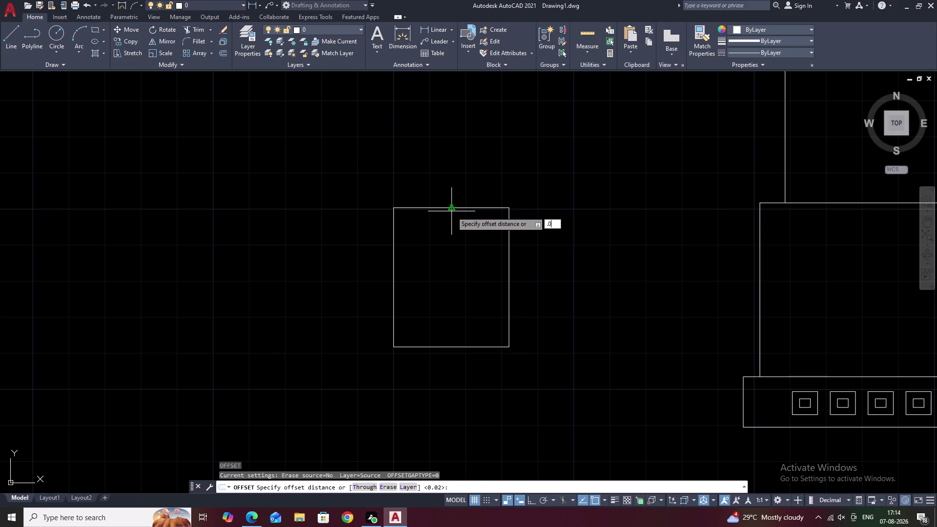
text(5)
key(space)
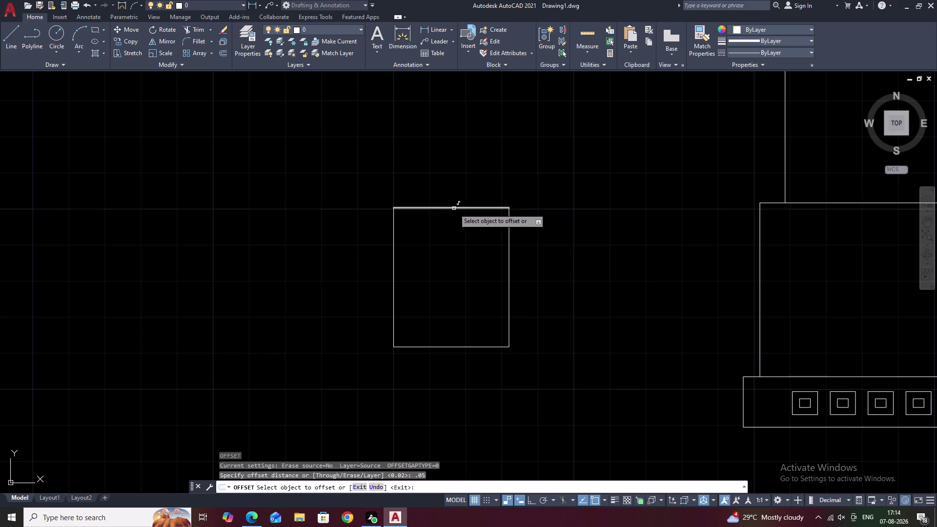
click(454, 208)
key(Escape)
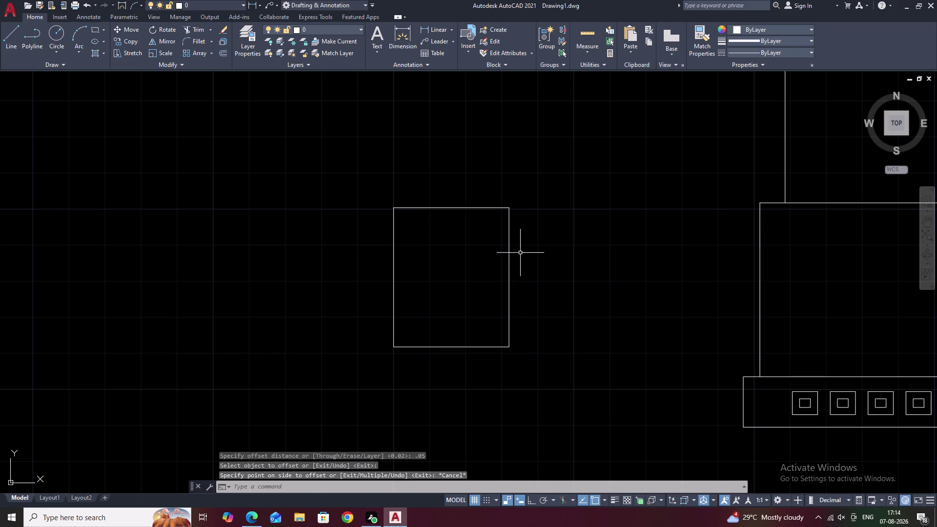
Select all four rectangle lines and join them into one outline.
drag(524, 192, 475, 390)
click(476, 390)
right_click(476, 390)
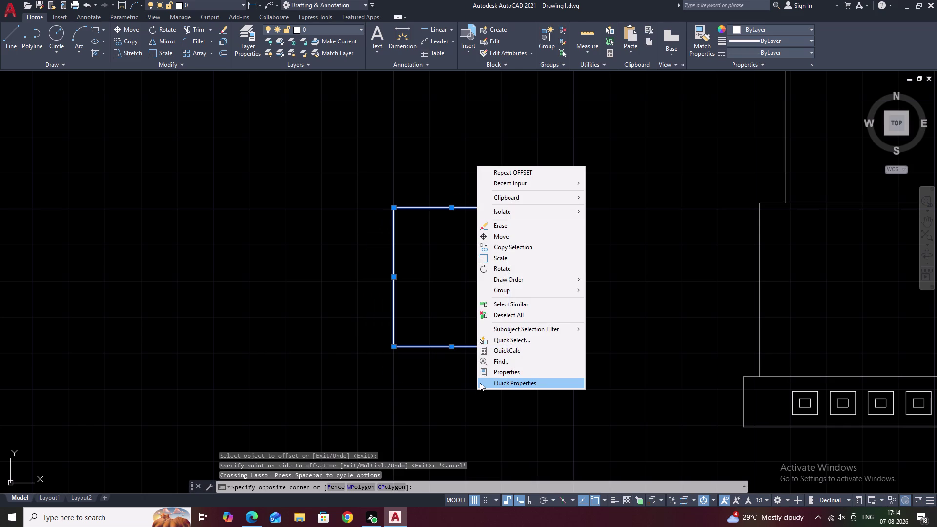
text(J)
key(space)
click(630, 327)
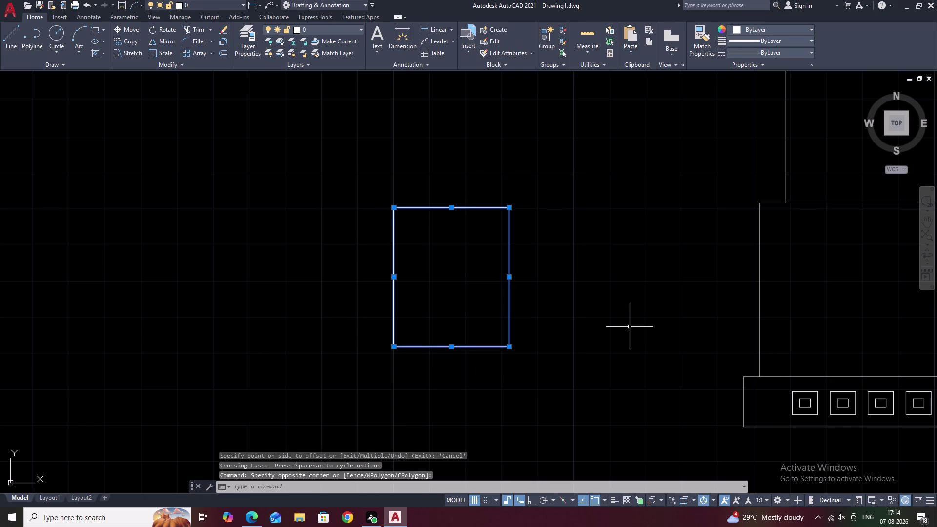
text(J)
key(space)
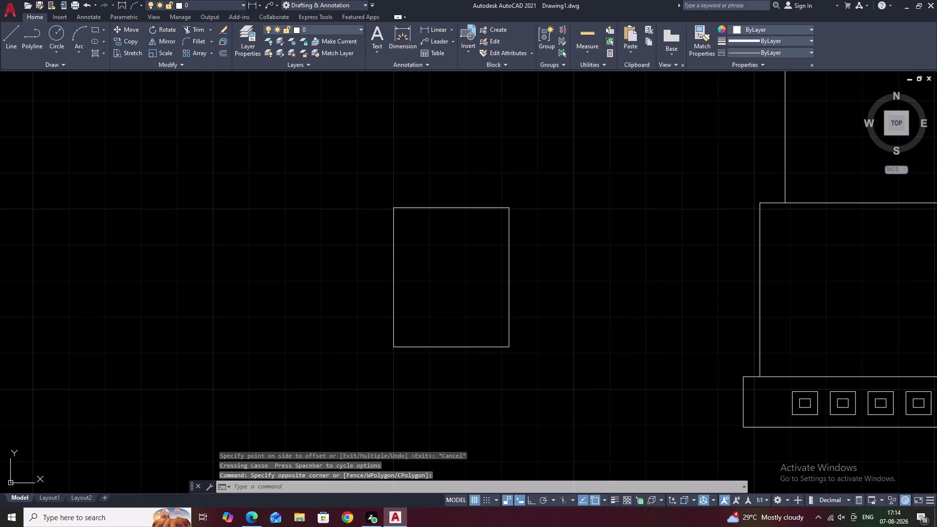
Offset the joined window outline 0.05 inward to form a double-line frame.
text(O .0)
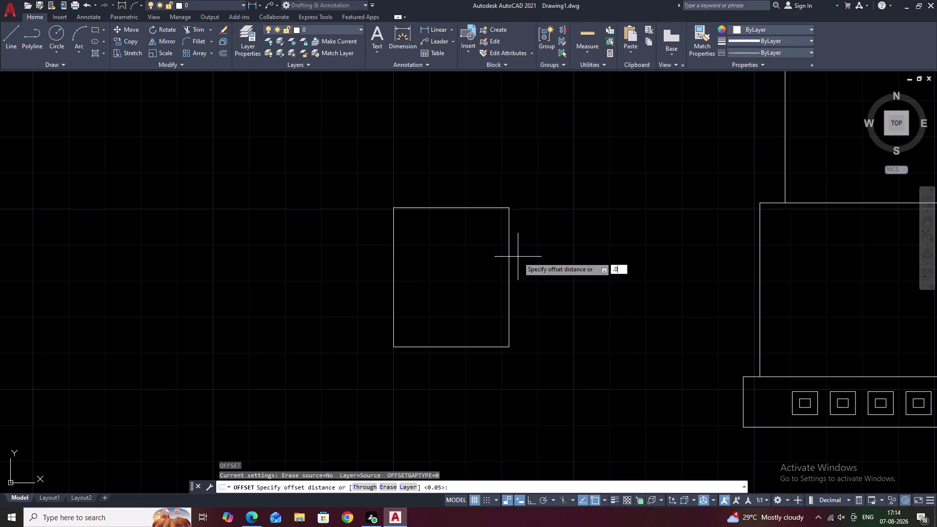
text(5)
key(space)
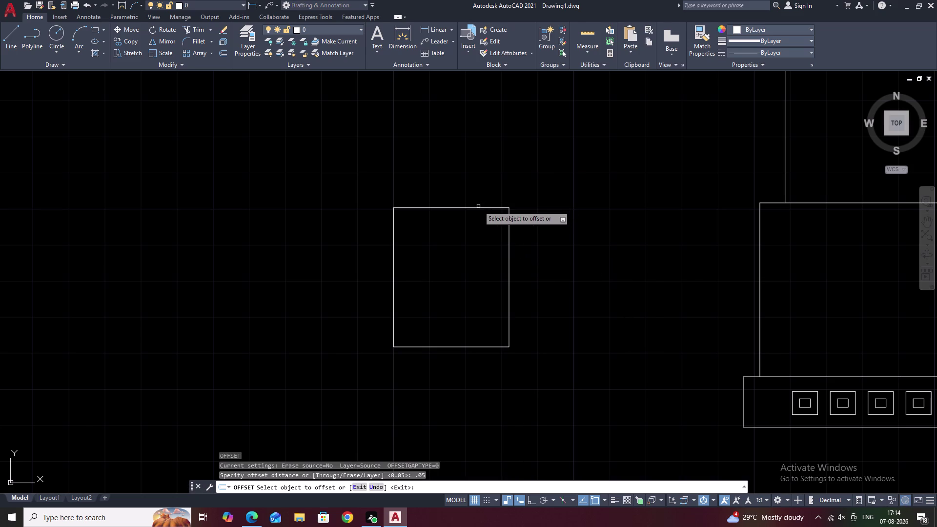
click(478, 207)
click(473, 225)
middle_drag(484, 230, 517, 250)
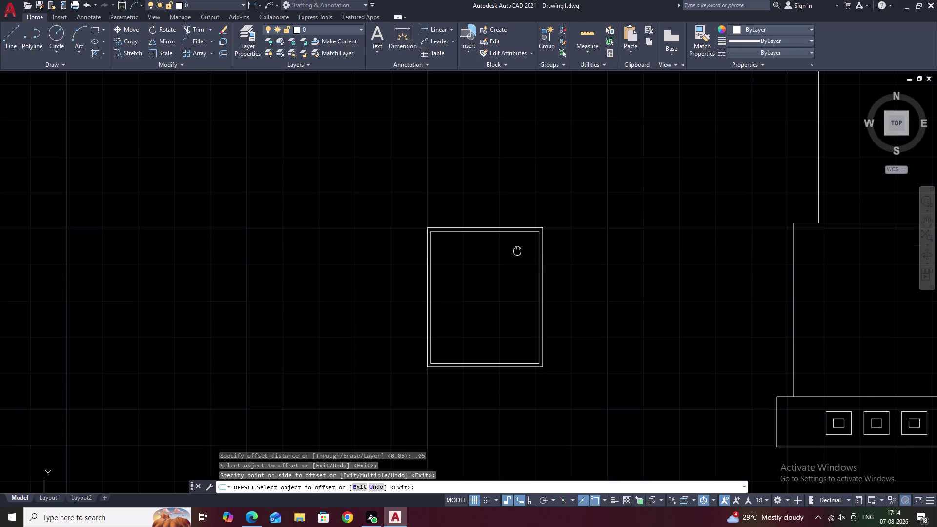
key(Escape)
scroll(up, 3)
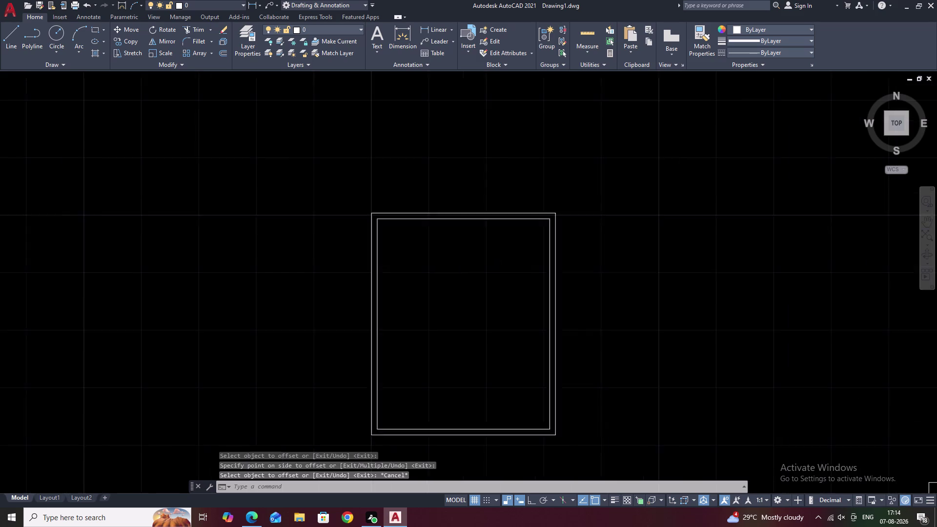
middle_drag(495, 267, 552, 200)
Draw a full-height vertical line down from the inner frame's top edge.
middle_drag(536, 252, 547, 211)
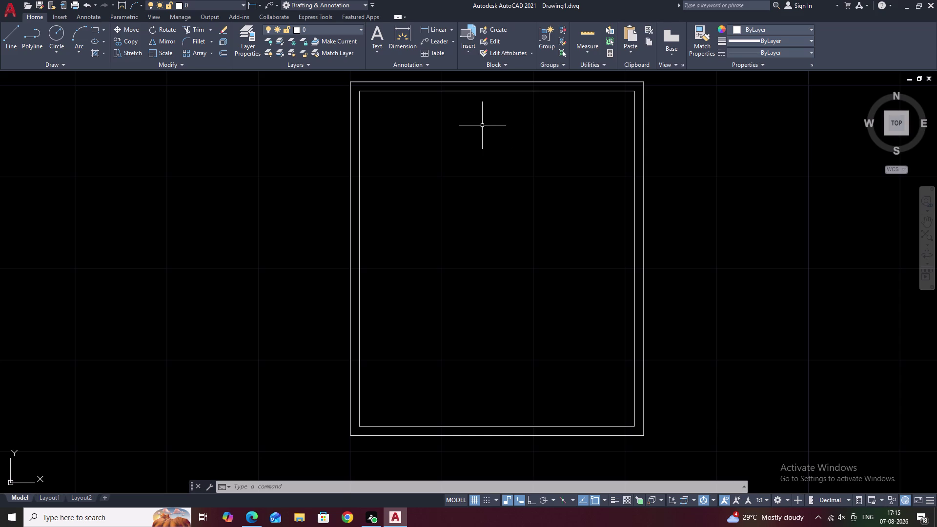
text(L)
key(space)
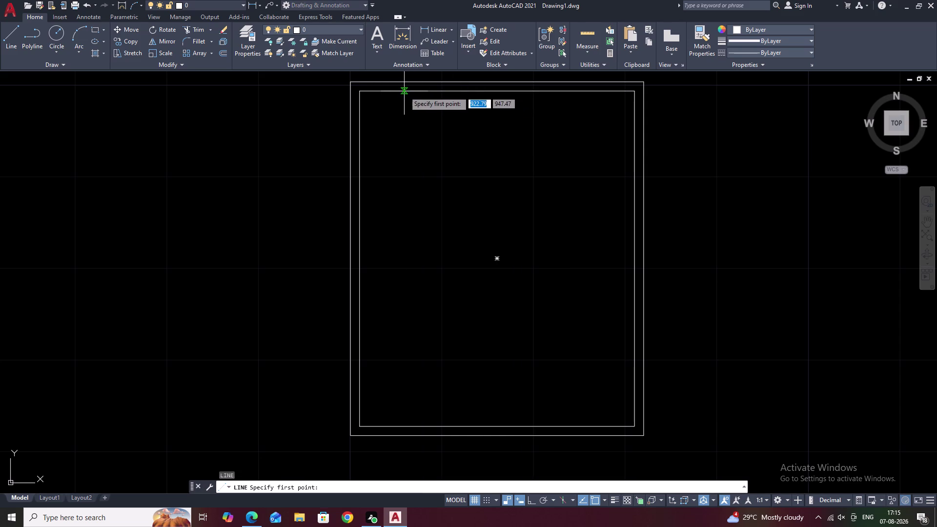
click(404, 91)
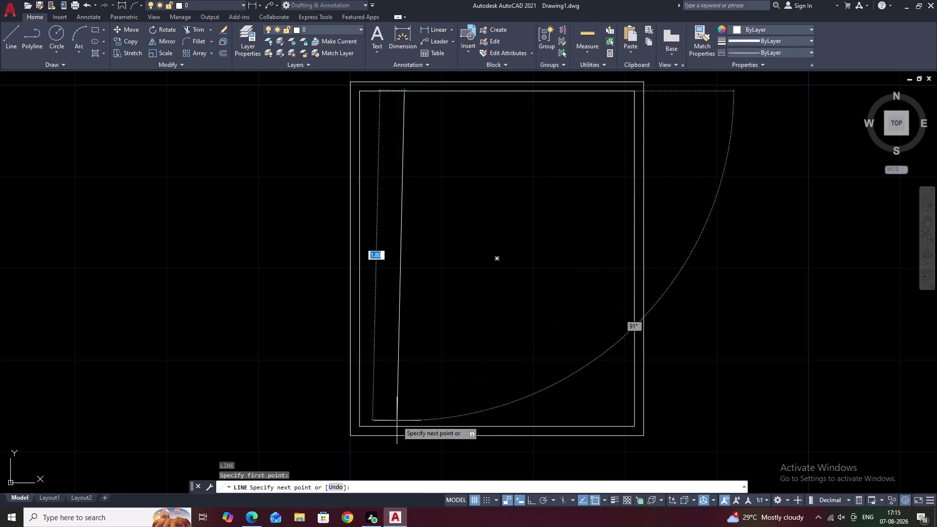
key(F8)
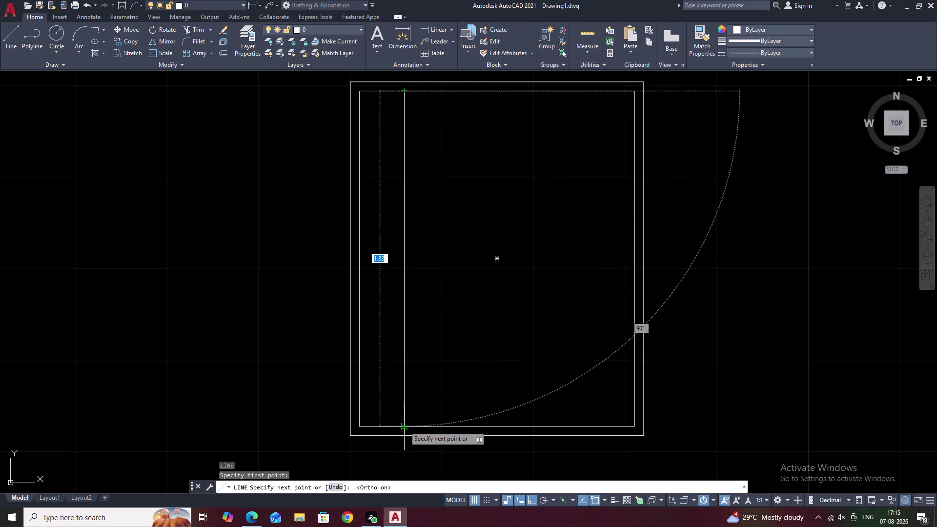
click(404, 426)
key(Escape)
Offset the left inner vertical line 0.05 to the right.
text(O)
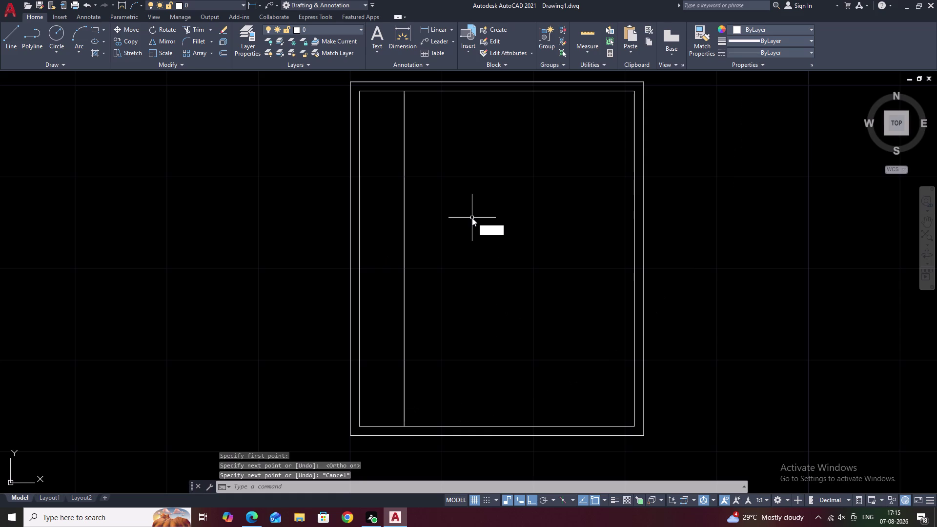
key(space)
text(.05)
key(space)
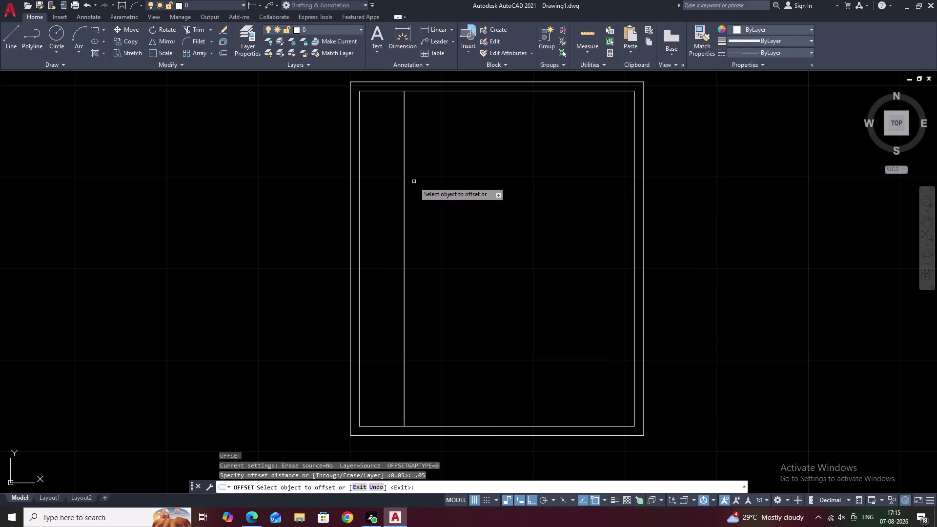
click(405, 186)
click(427, 183)
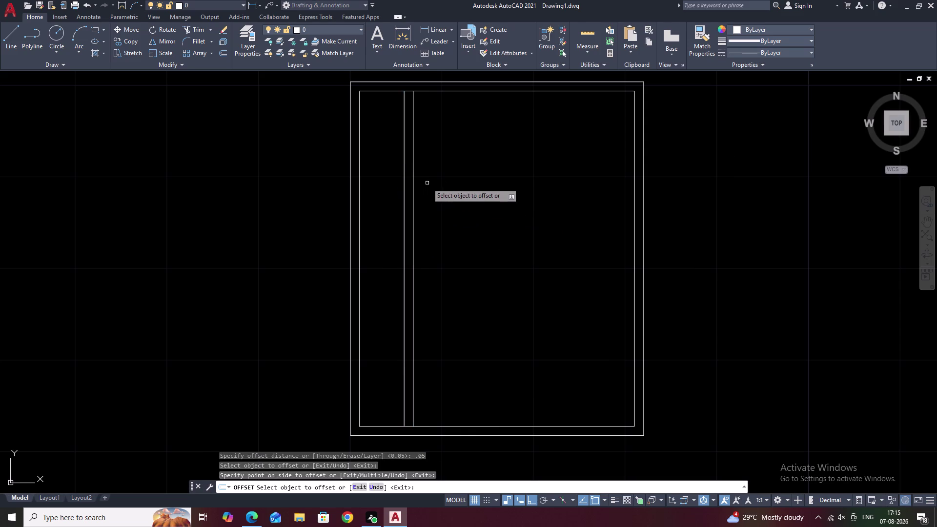
key(Escape)
Select both vertical lines and begin copying them with CO.
drag(449, 173, 392, 205)
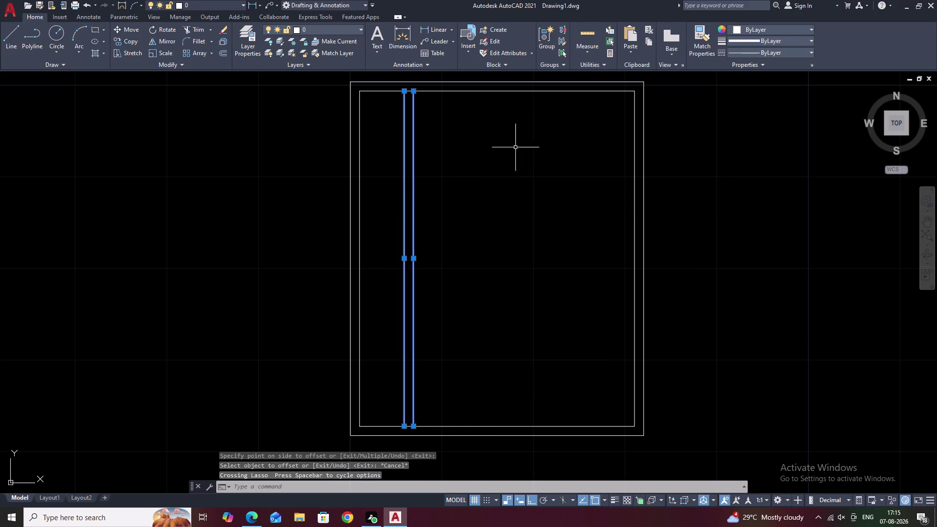
text(C)
text(O)
key(space)
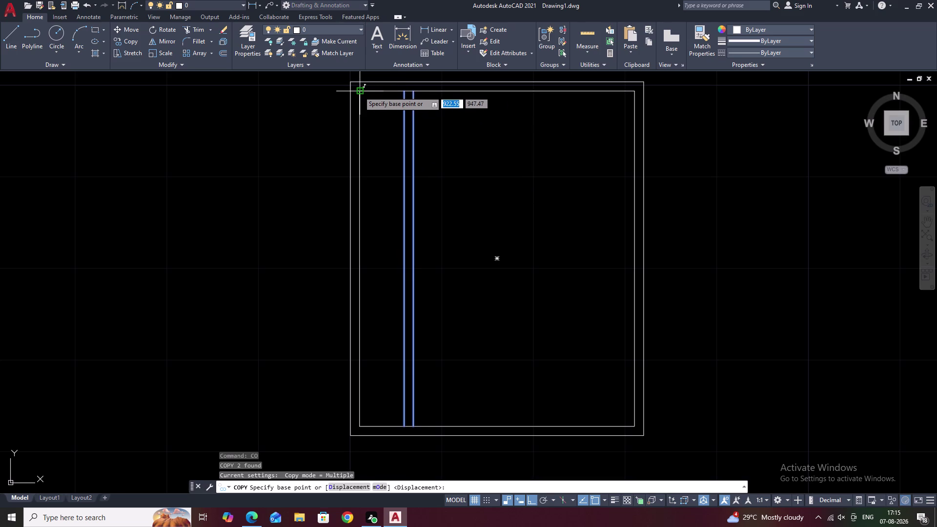
Mirror both vertical lines about the frame's vertical centre, keeping the originals.
key(Escape)
drag(486, 174, 395, 247)
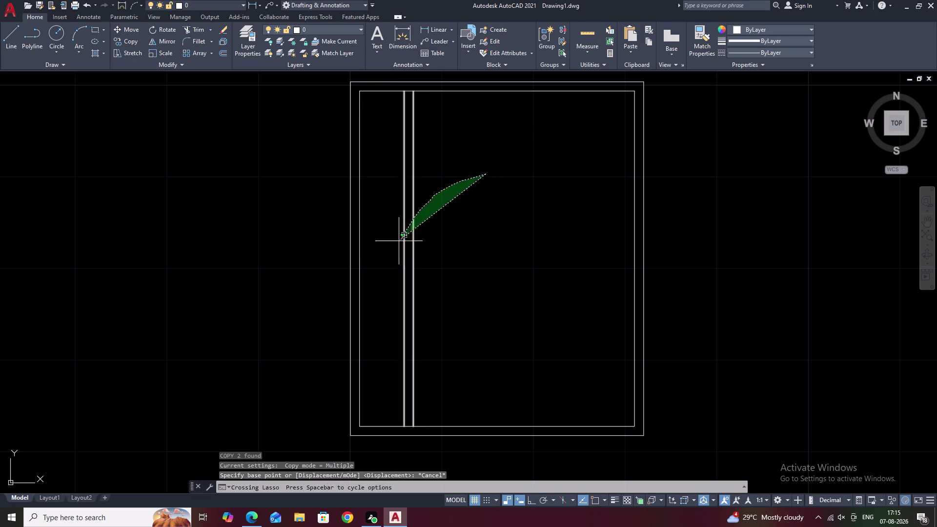
text(MI)
key(space)
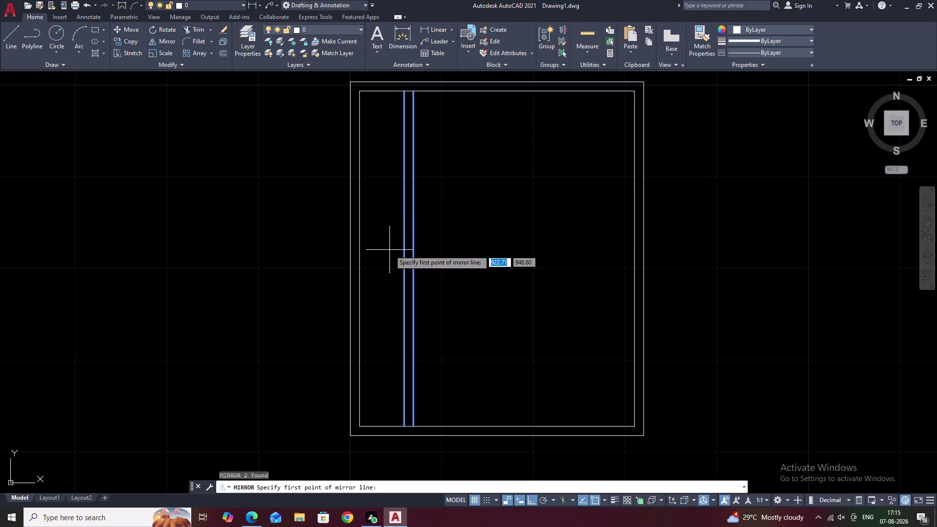
click(497, 426)
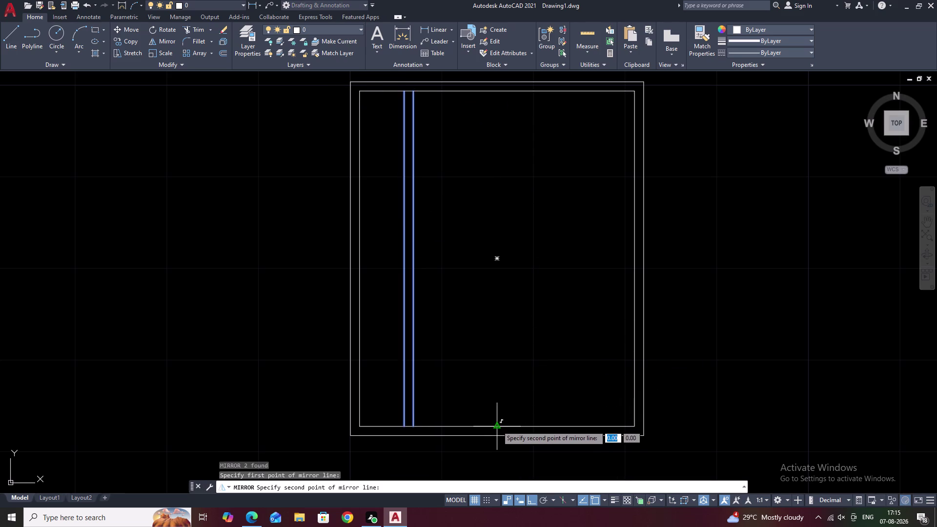
click(509, 342)
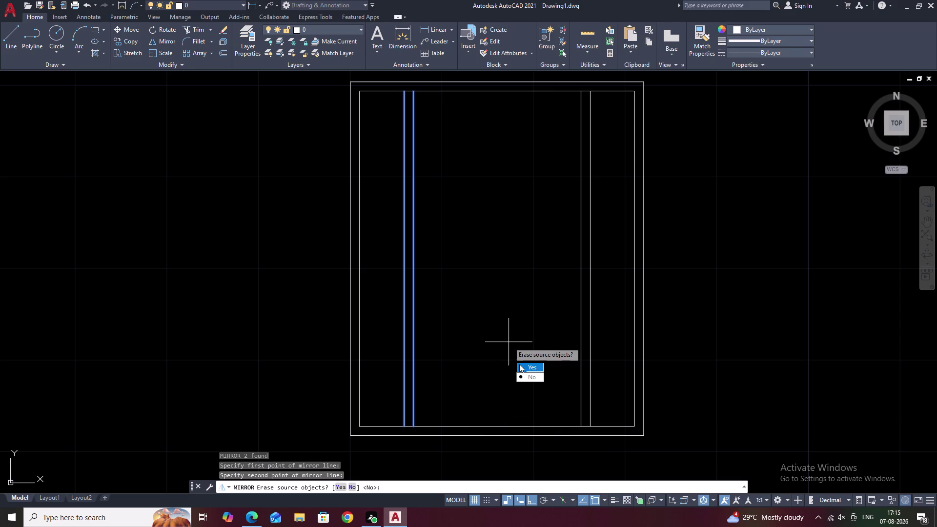
drag(529, 377, 509, 343)
key(Escape)
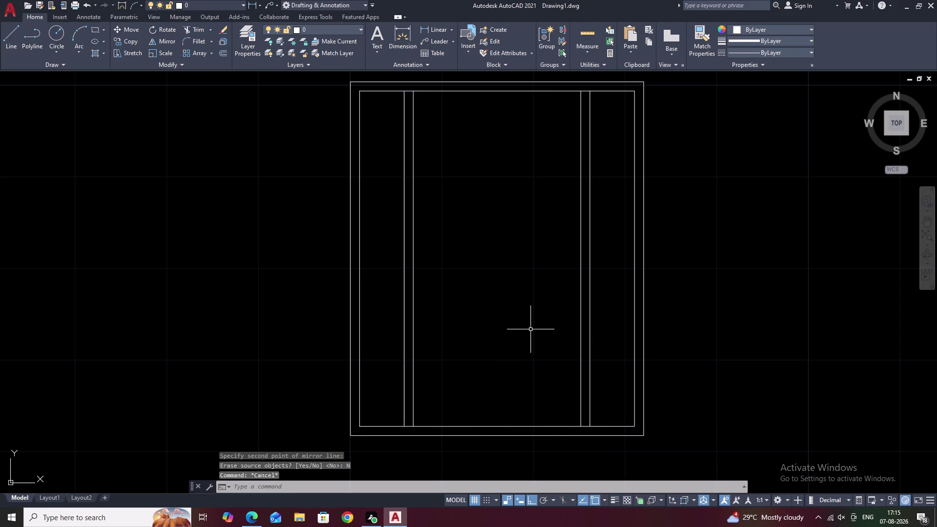
middle_drag(570, 317, 581, 333)
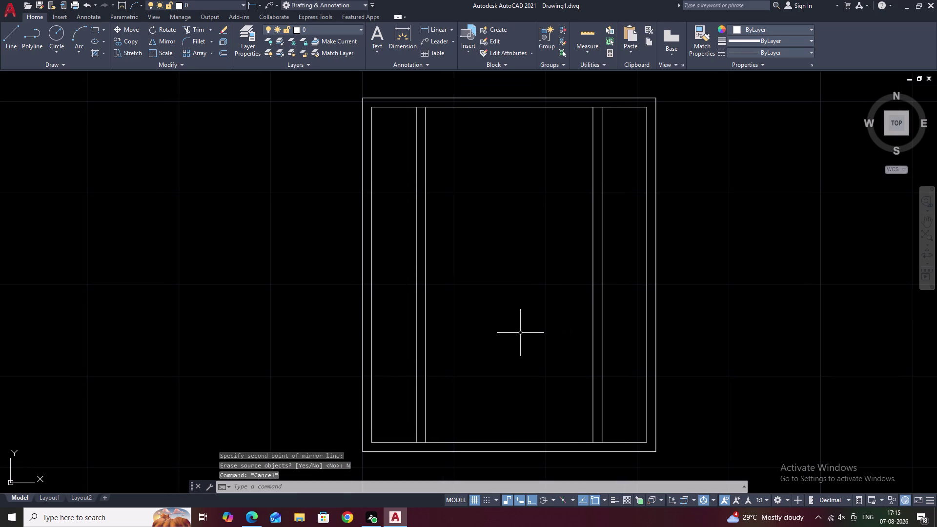
Draw a horizontal transom line between the right and left pairs' inner lines.
text(L)
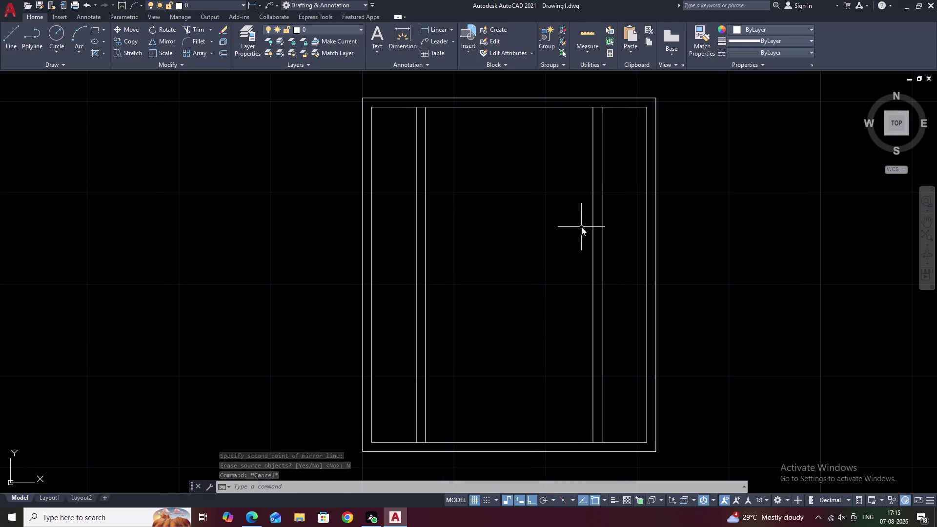
key(space)
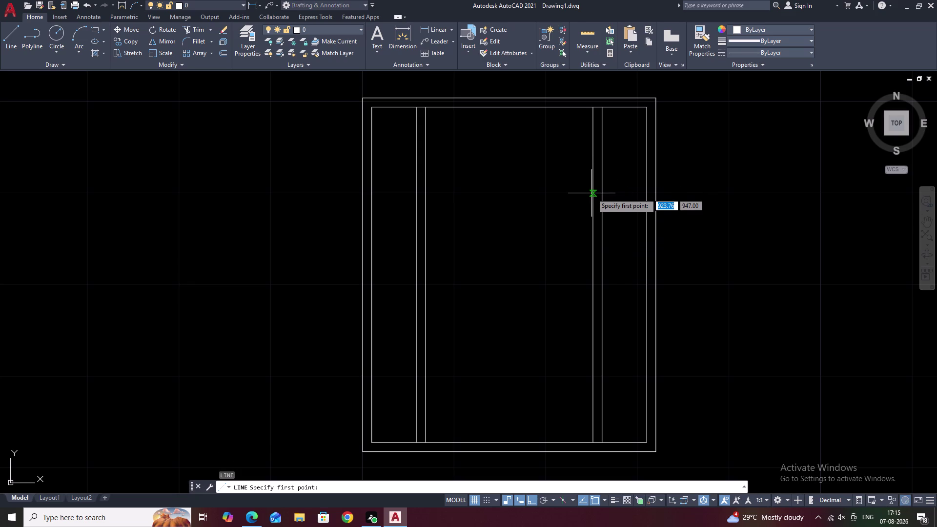
click(592, 193)
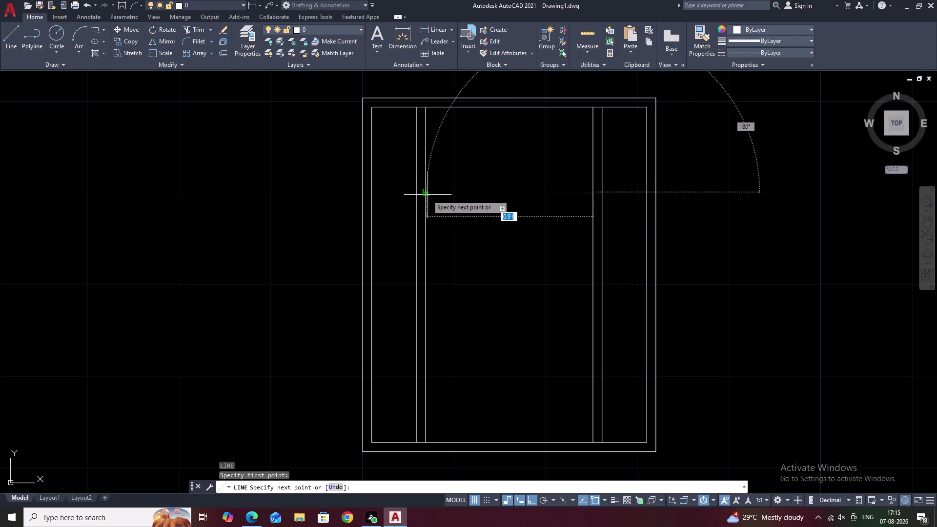
click(427, 193)
key(Escape)
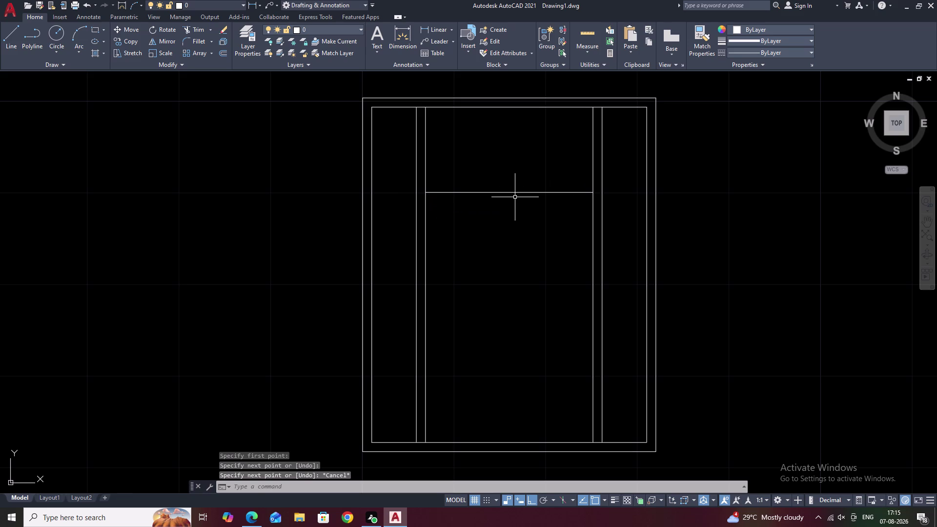
Draw a short vertical bar from the transom up to the top inner edge.
text(L)
key(space)
click(453, 192)
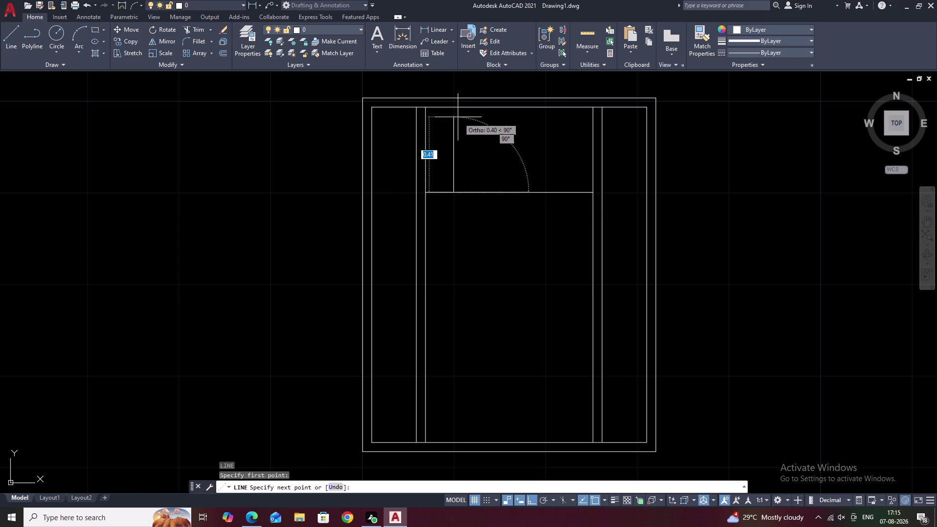
click(453, 111)
key(Escape)
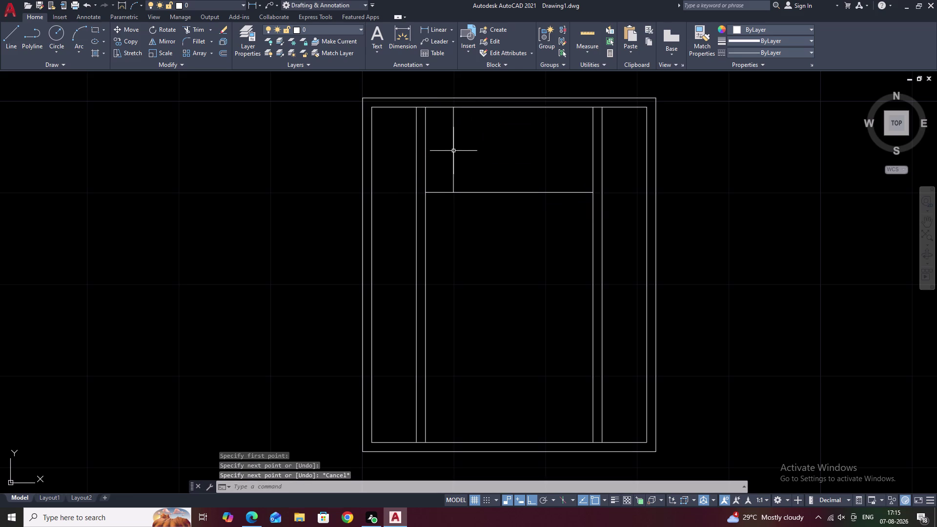
Select the short vertical bar and start a rectangular array of it.
click(454, 151)
right_click(453, 151)
key(Escape)
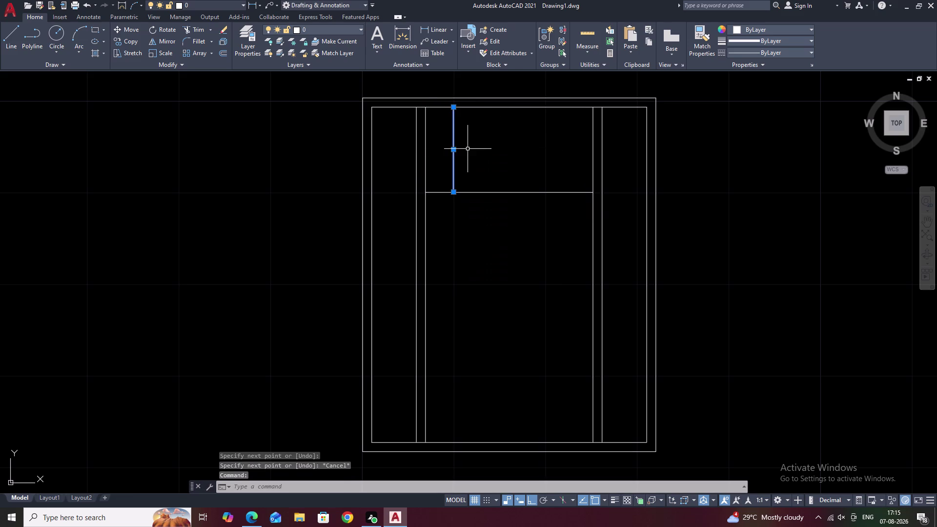
text(AR)
click(512, 170)
Set the divider array to a single row and try a 0.01 column spacing.
drag(544, 194, 513, 170)
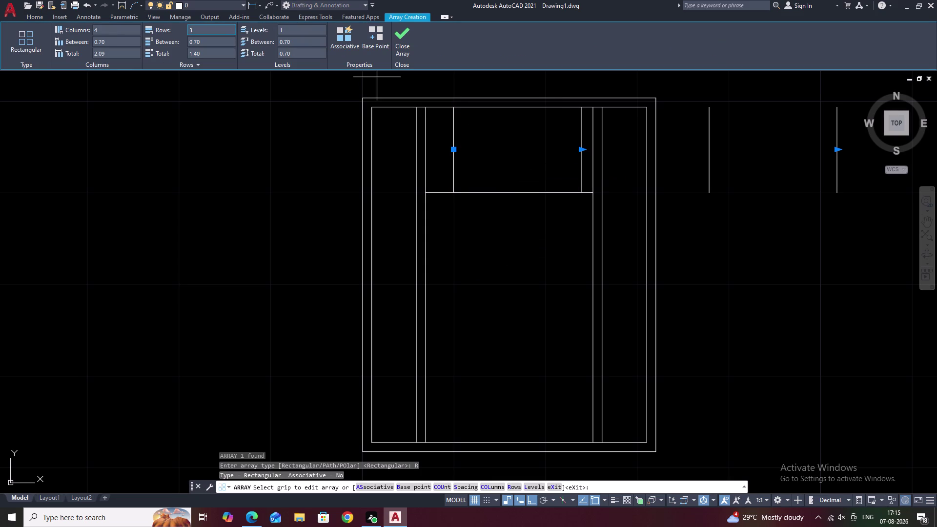
click(203, 27)
key(BackSpace)
key(1)
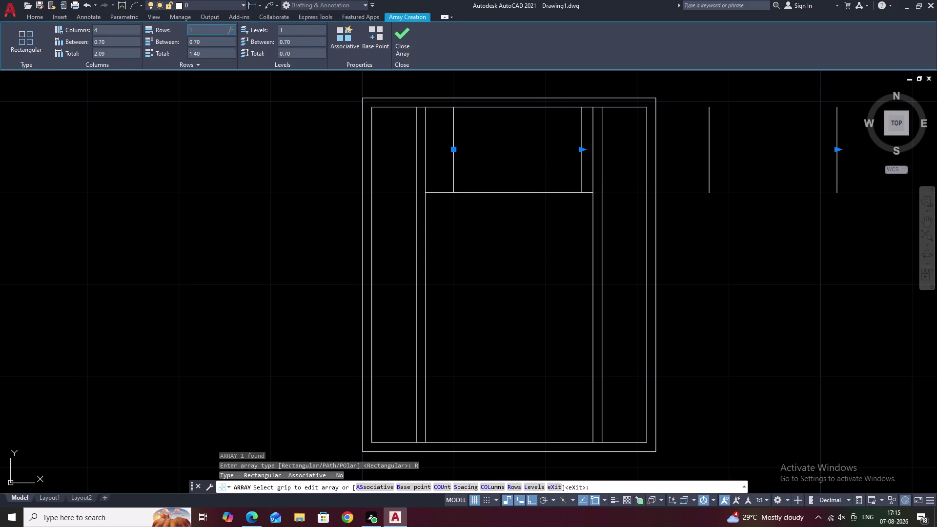
click(202, 79)
click(116, 31)
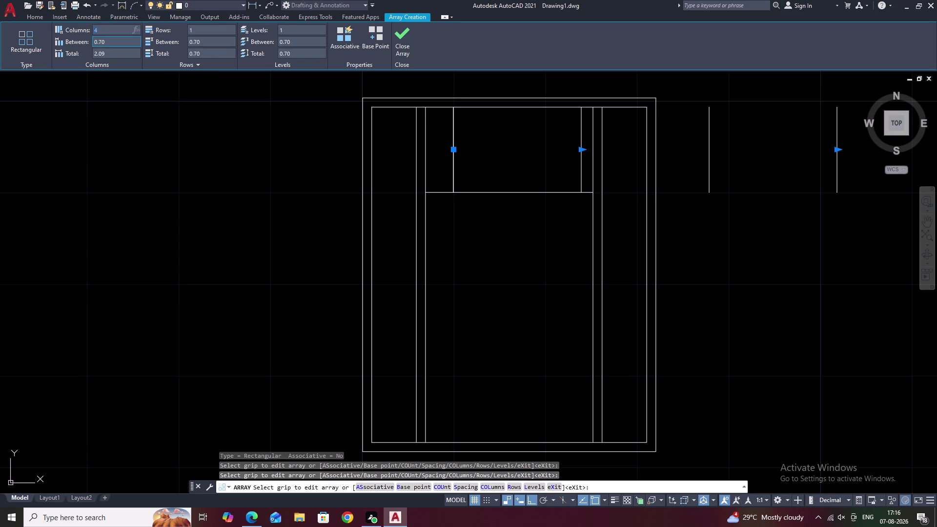
click(112, 42)
key(BackSpace)
text(.01)
key(space)
click(144, 93)
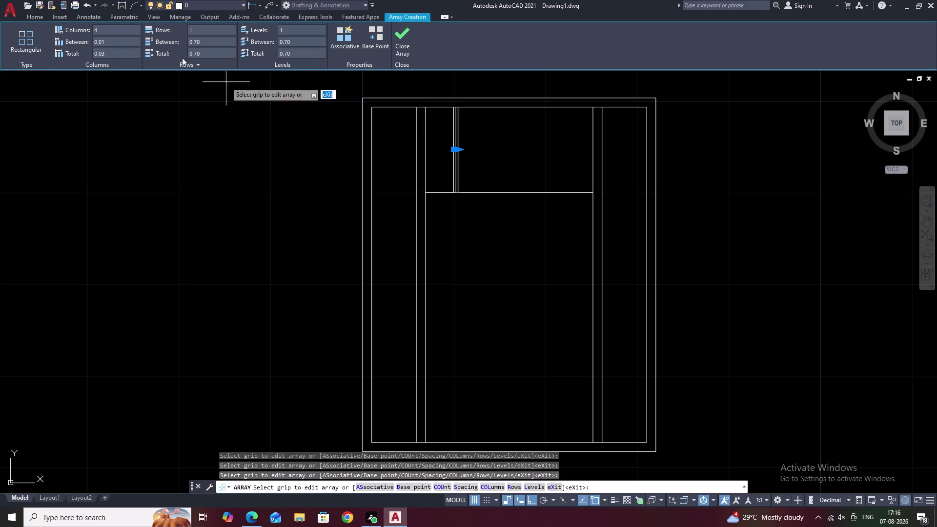
Try column spacings of 0.08, 0.8 and 0.09 for the divider array.
click(112, 39)
key(BackSpace)
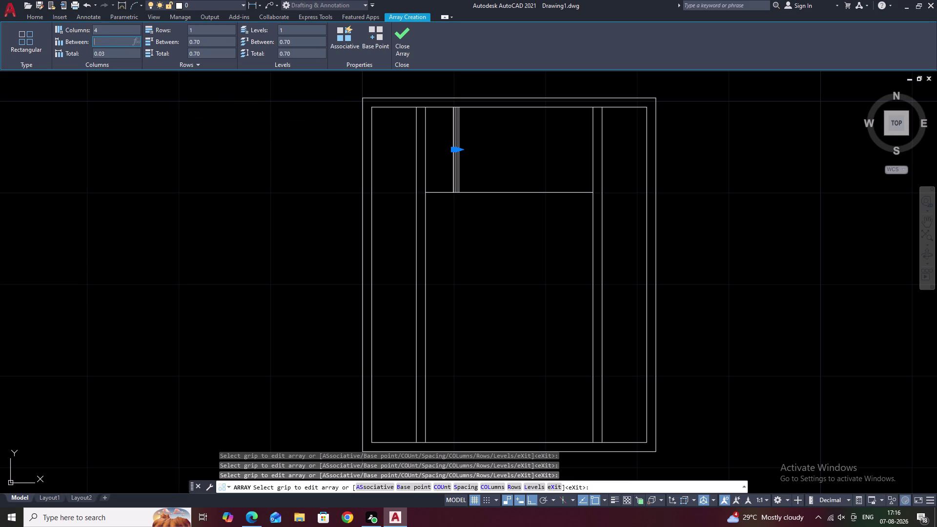
text(.0)
text(8)
click(155, 112)
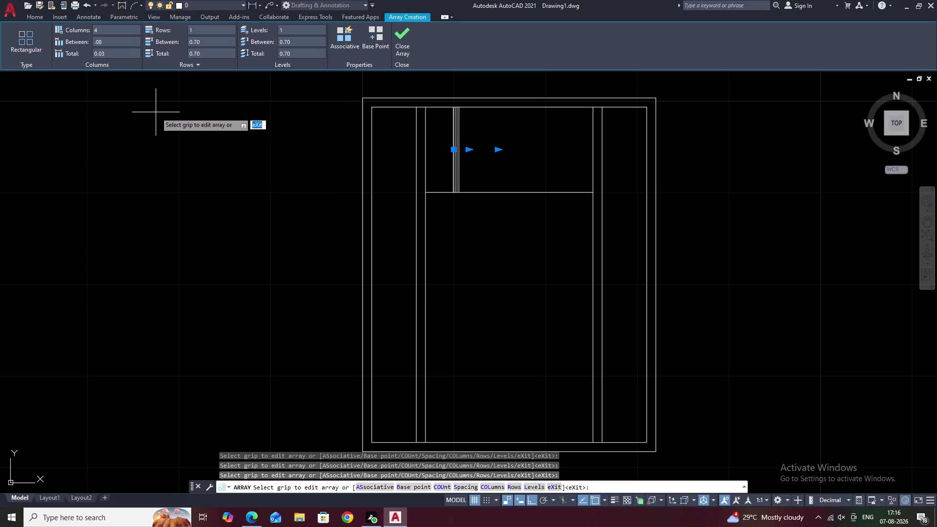
click(114, 44)
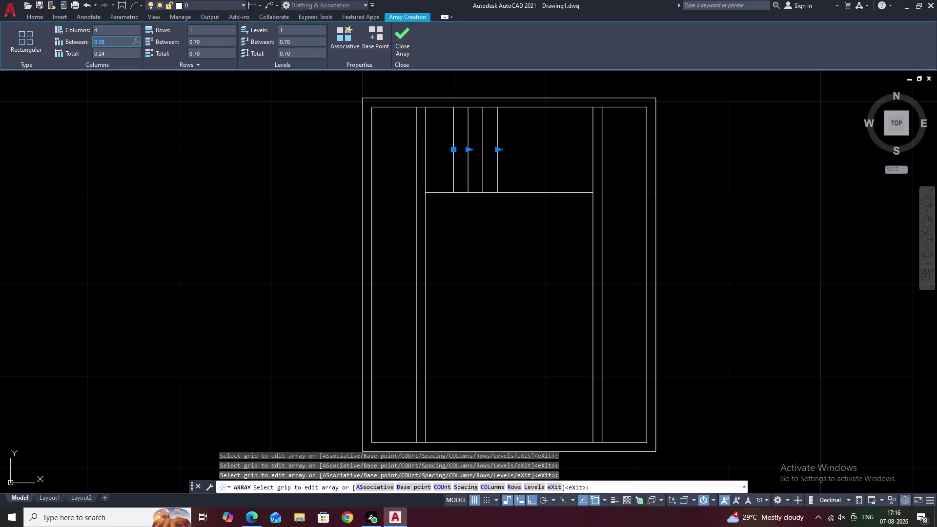
key(BackSpace)
key(1)
key(BackSpace)
text(.)
text(8)
click(125, 118)
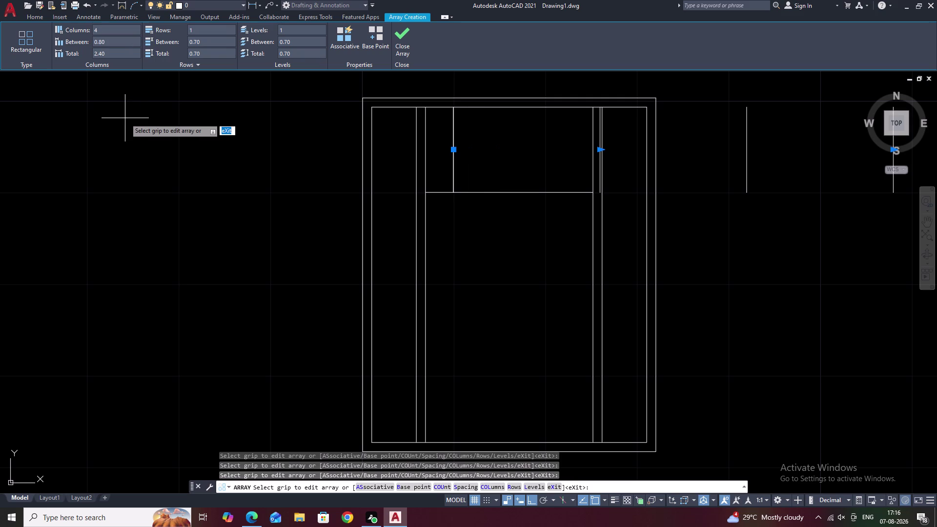
click(107, 39)
key(BackSpace)
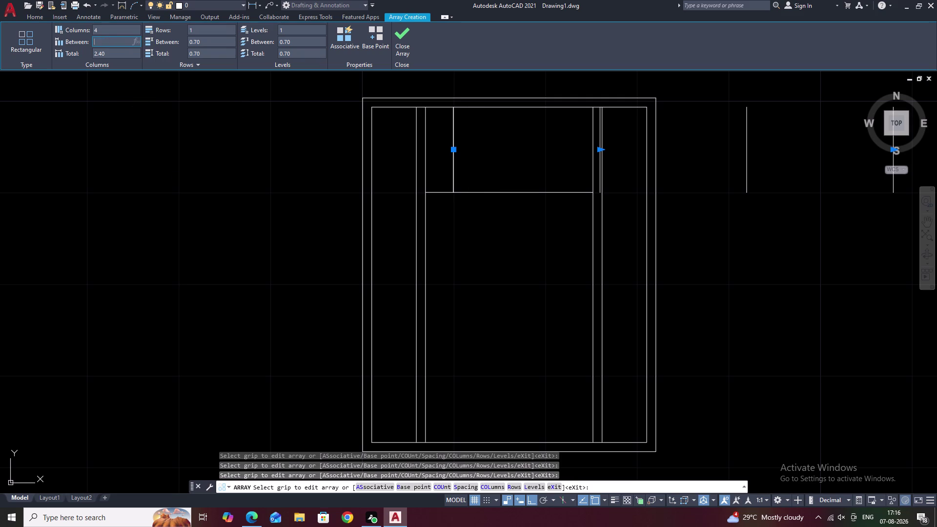
text(.09)
click(119, 70)
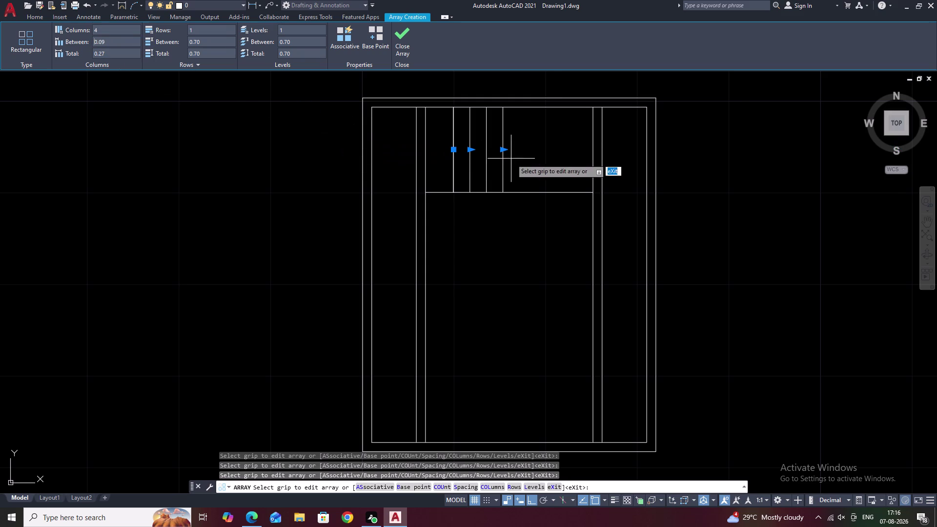
click(504, 151)
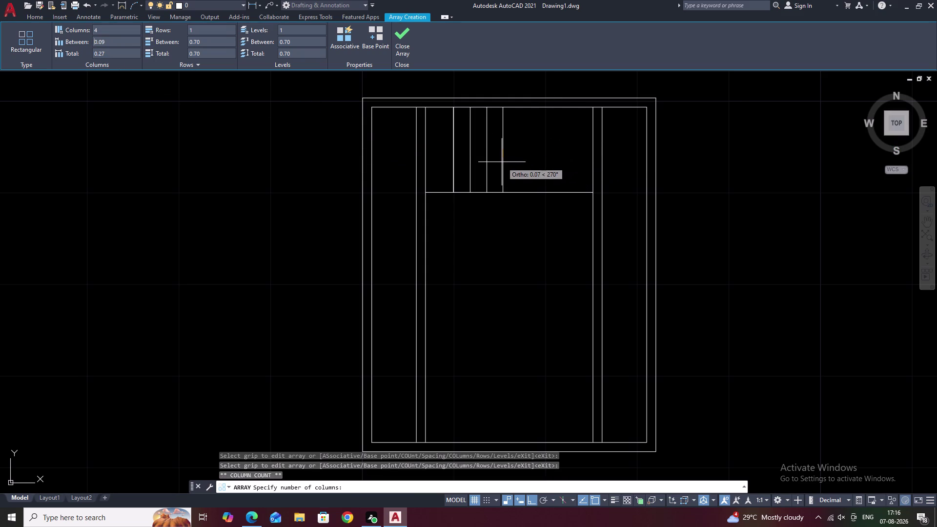
key(Escape)
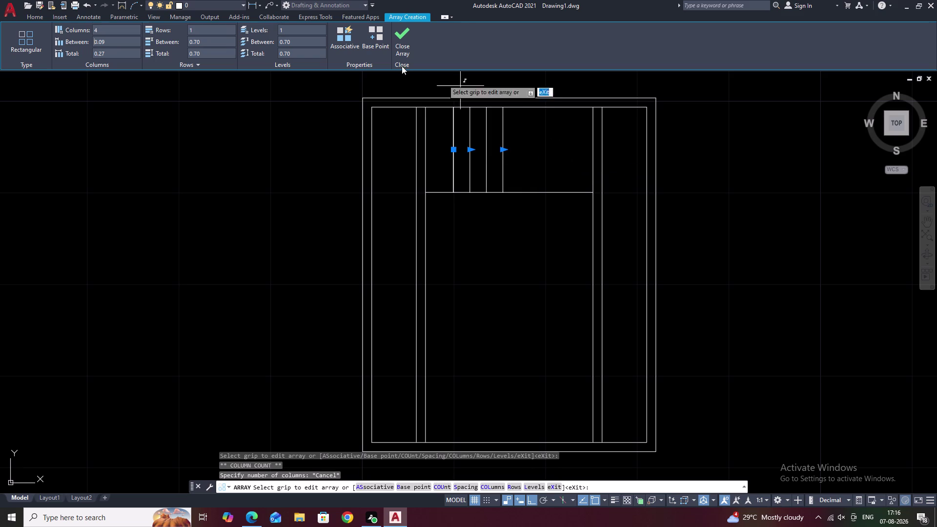
click(117, 43)
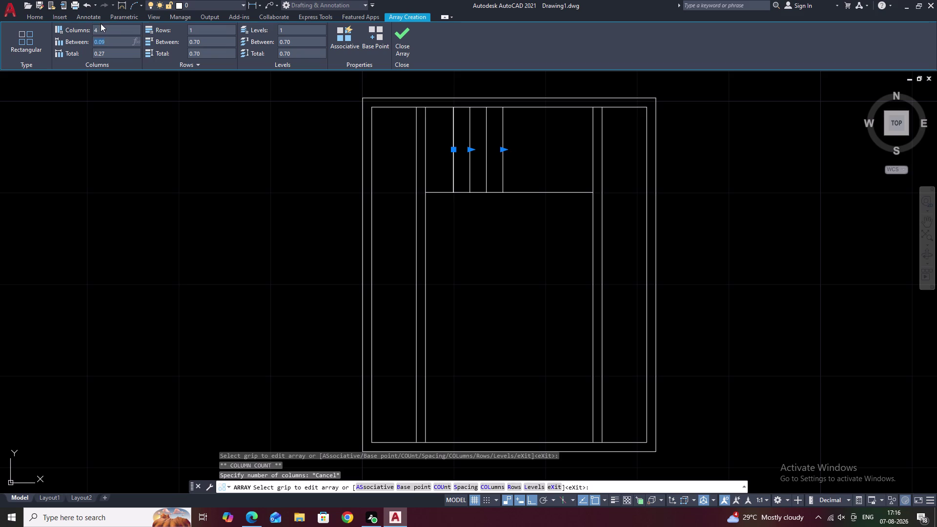
Set the array to 3 columns and retry spacings of 0.01 and 0.09.
click(110, 26)
key(BackSpace)
key(3)
click(169, 174)
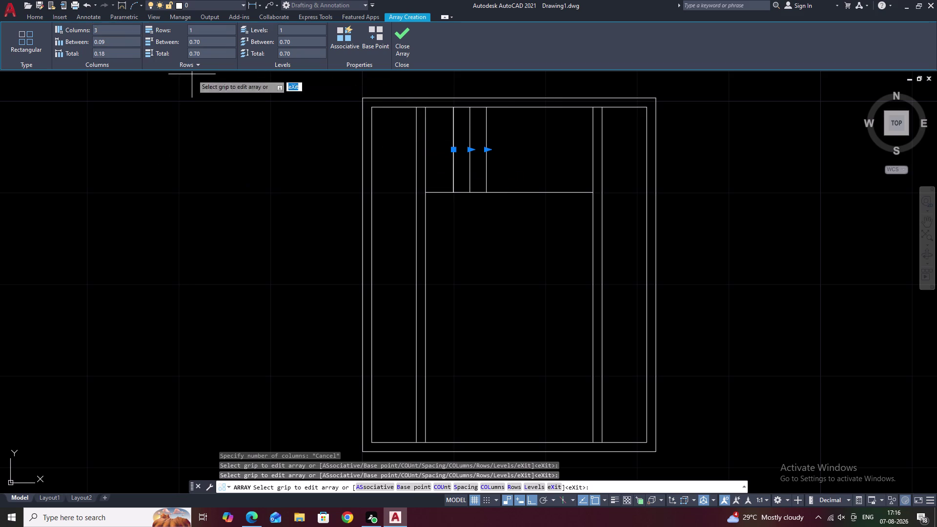
click(120, 43)
key(BackSpace)
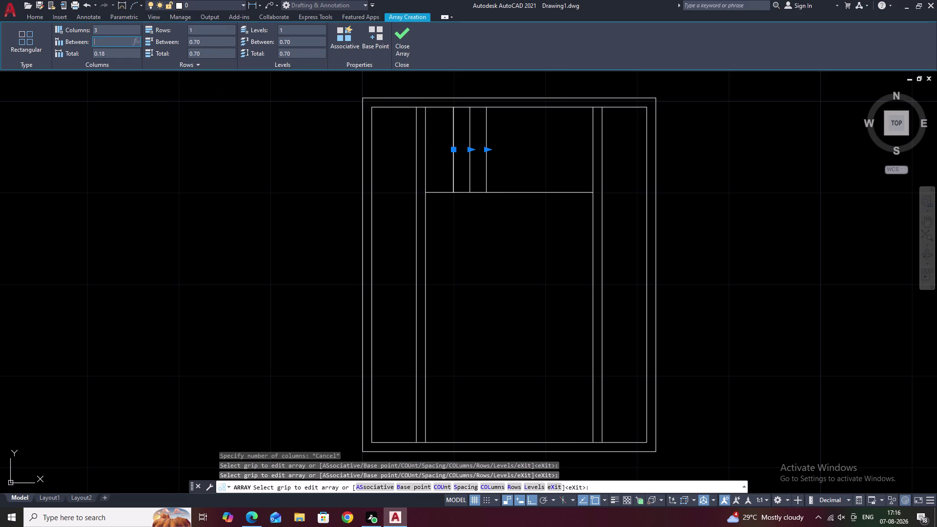
text(.01)
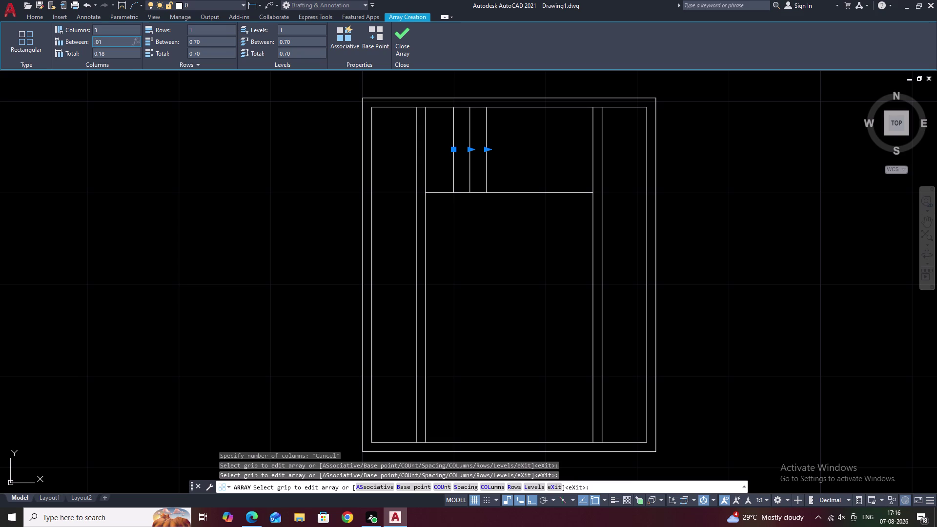
click(148, 102)
click(110, 40)
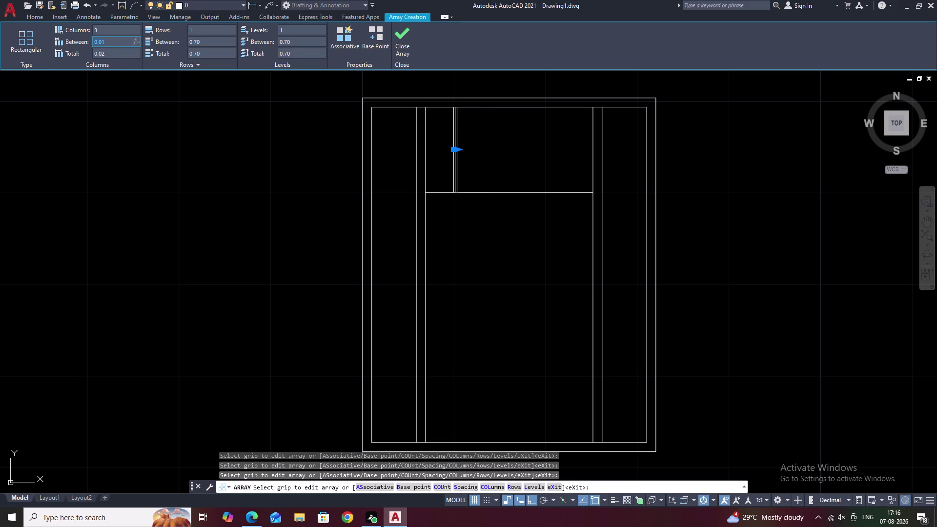
key(BackSpace)
text(.0)
key(9)
click(129, 94)
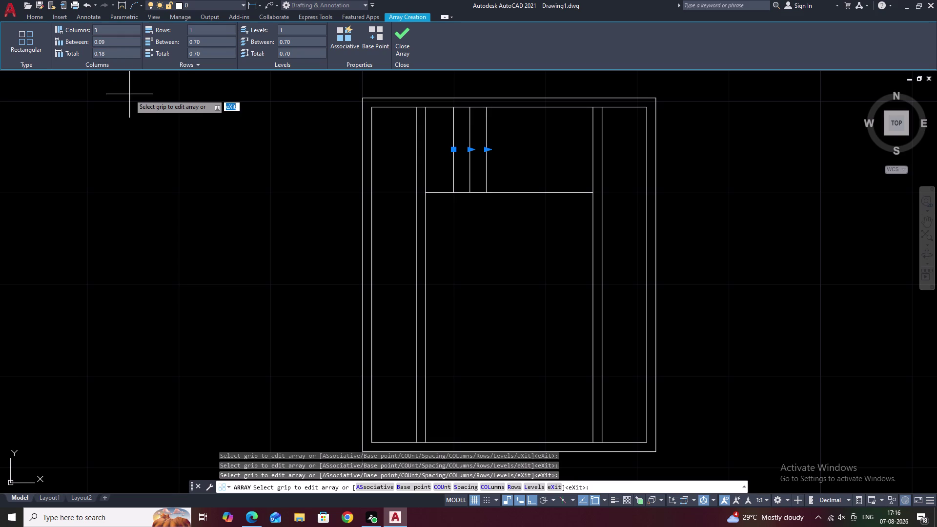
Try 0.1 and 0.5 spacing, then settle on 0.30 and end the array.
click(115, 43)
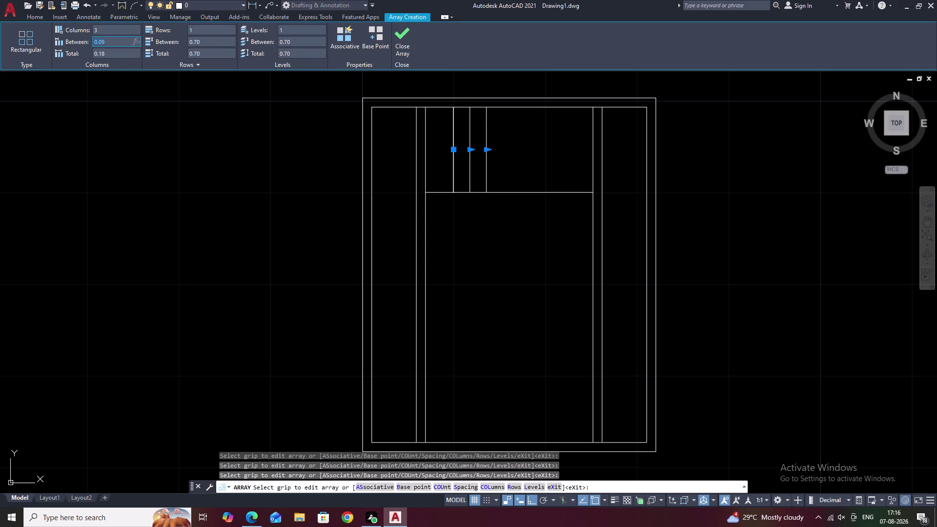
key(BackSpace)
text(.1)
click(159, 91)
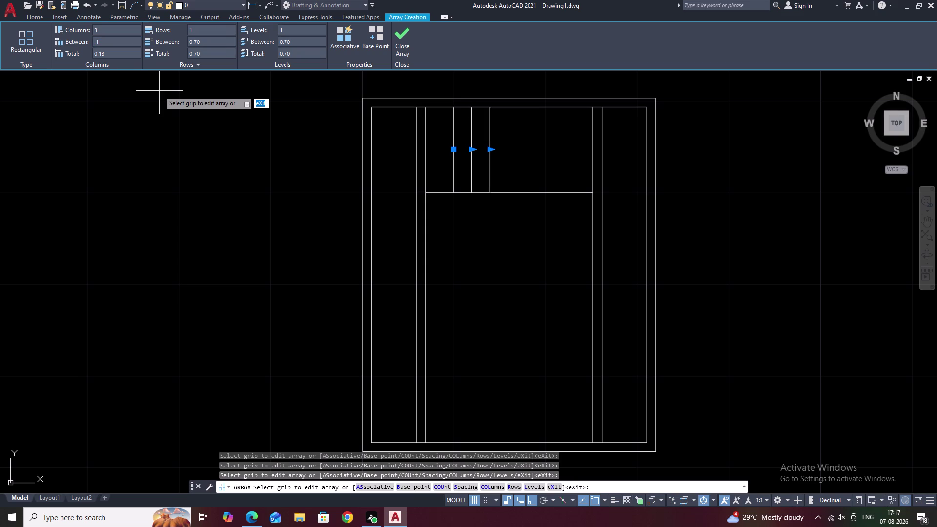
click(125, 42)
key(BackSpace)
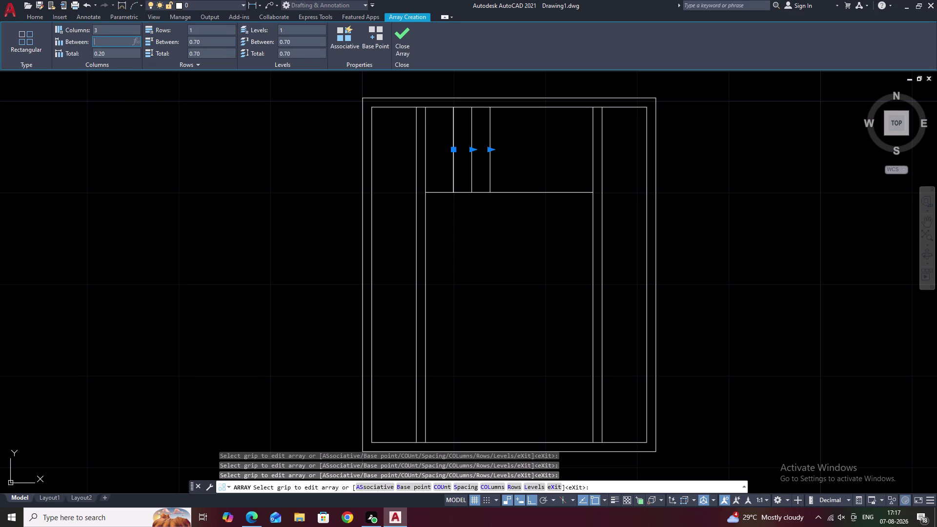
text(.5)
click(132, 102)
click(112, 43)
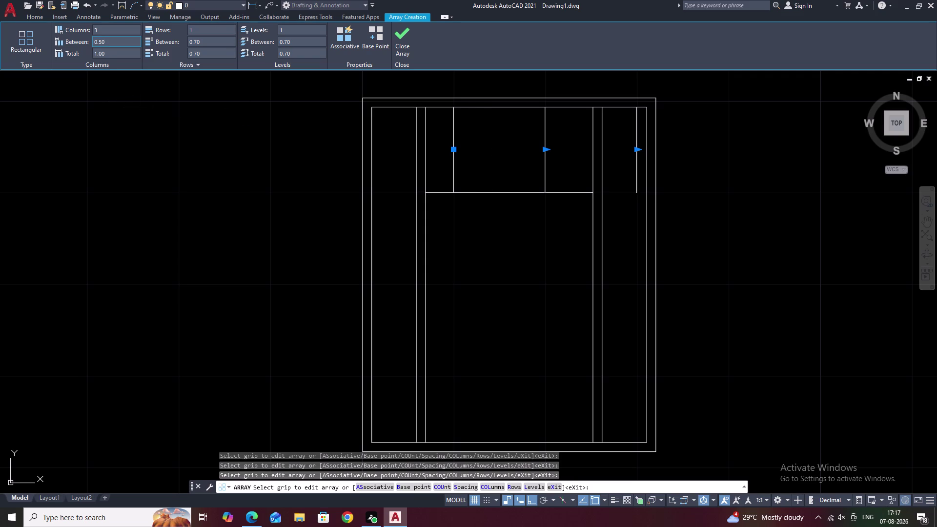
key(BackSpace)
text(.)
text(3)
click(123, 93)
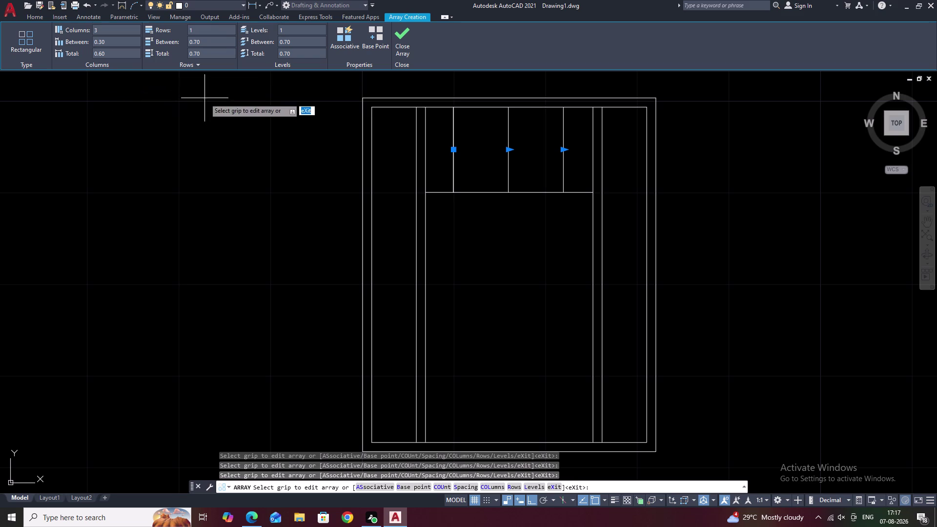
key(Escape)
scroll(down, 3)
Erase the three divider lines from the upper pane.
middle_drag(598, 178, 577, 177)
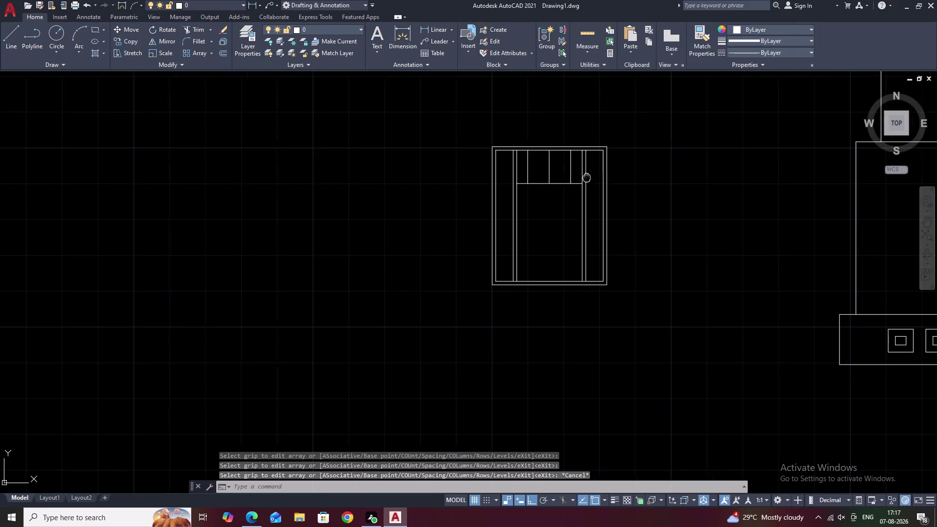
middle_drag(577, 177, 532, 178)
scroll(up, 3)
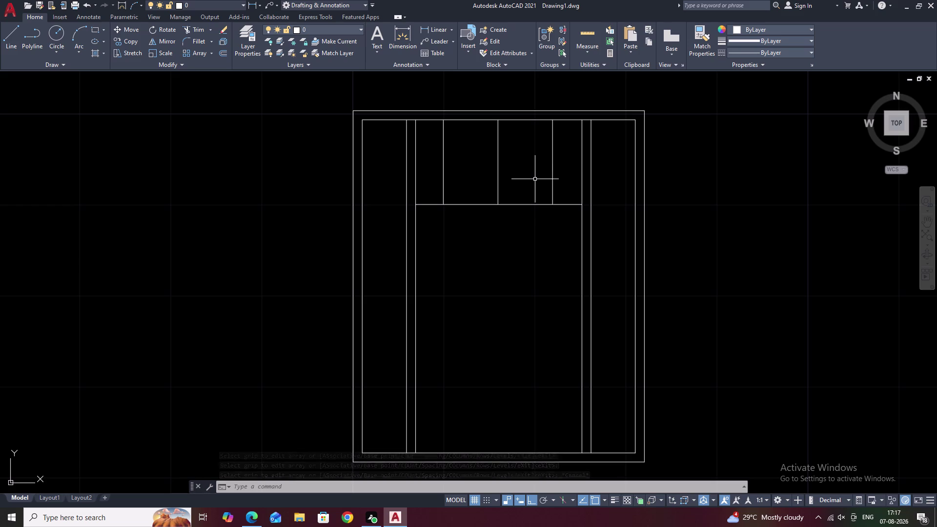
drag(564, 160, 442, 160)
text(E)
key(space)
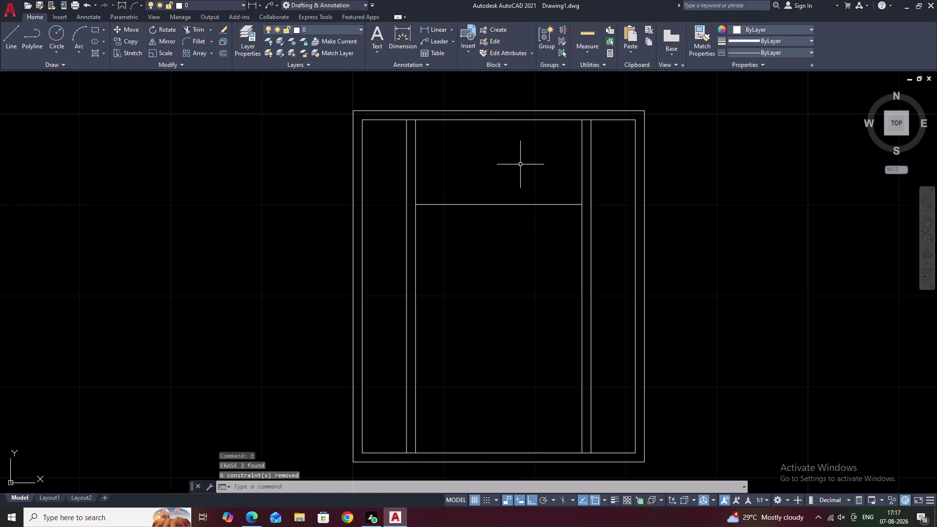
Measure the upper pane's width with a linear dimension (0.91), then cancel.
click(426, 28)
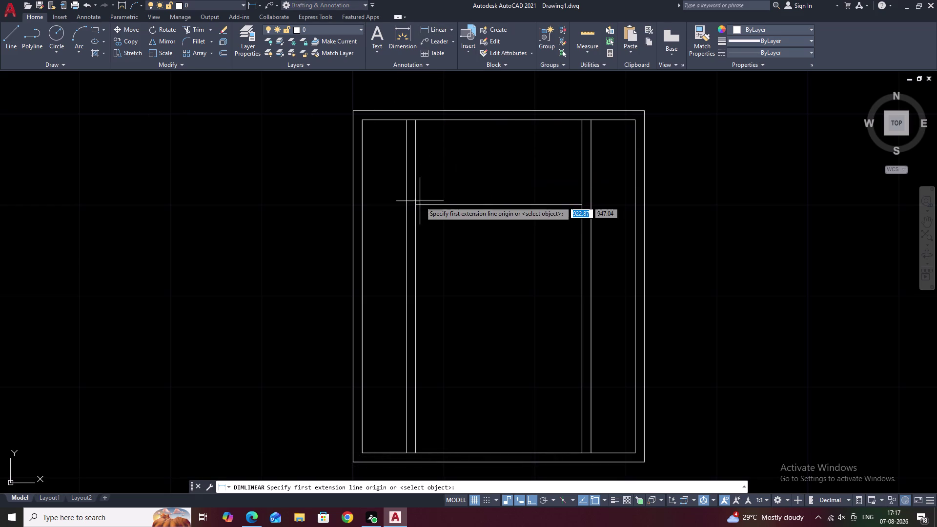
click(417, 206)
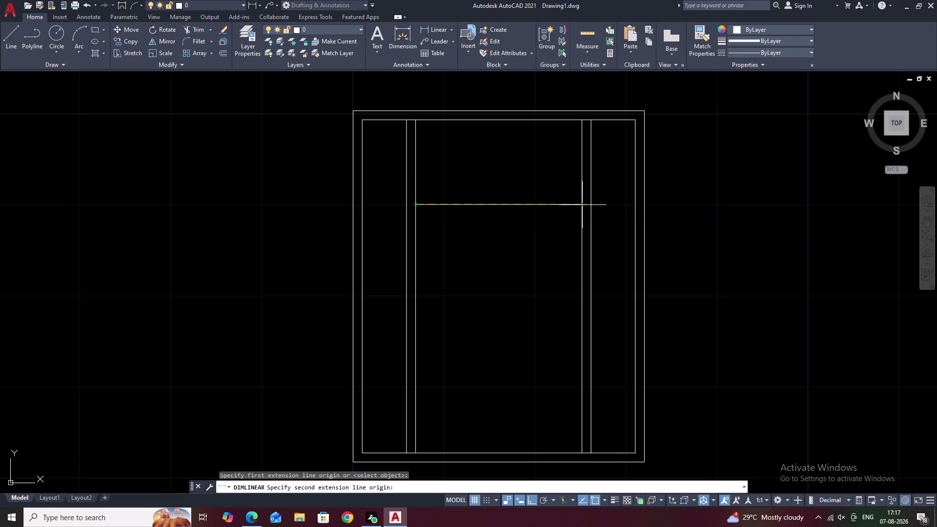
click(582, 204)
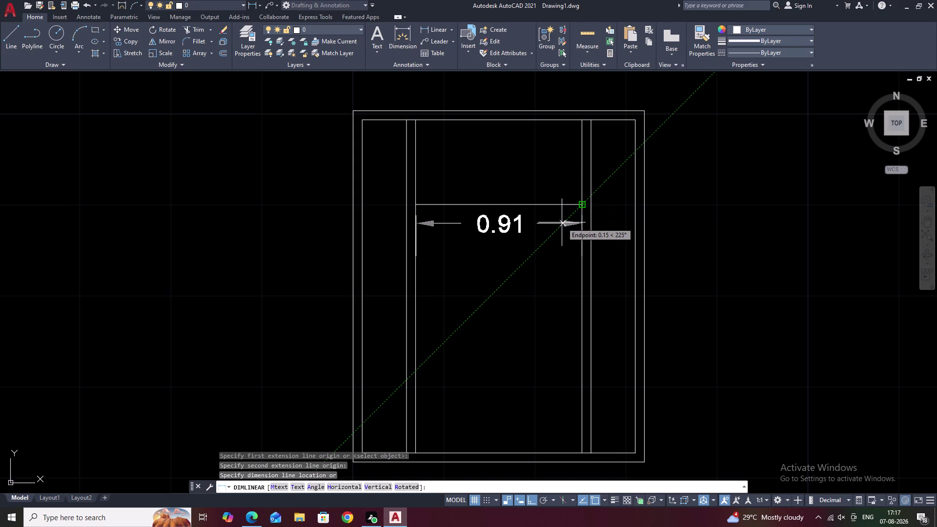
key(Escape)
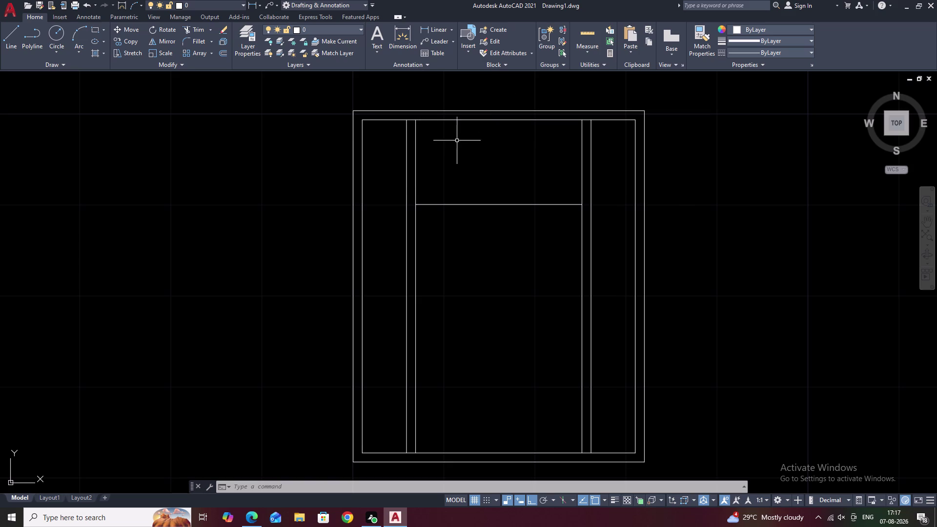
Offset the pane's left edge 0.3 to the right.
text(O)
key(space)
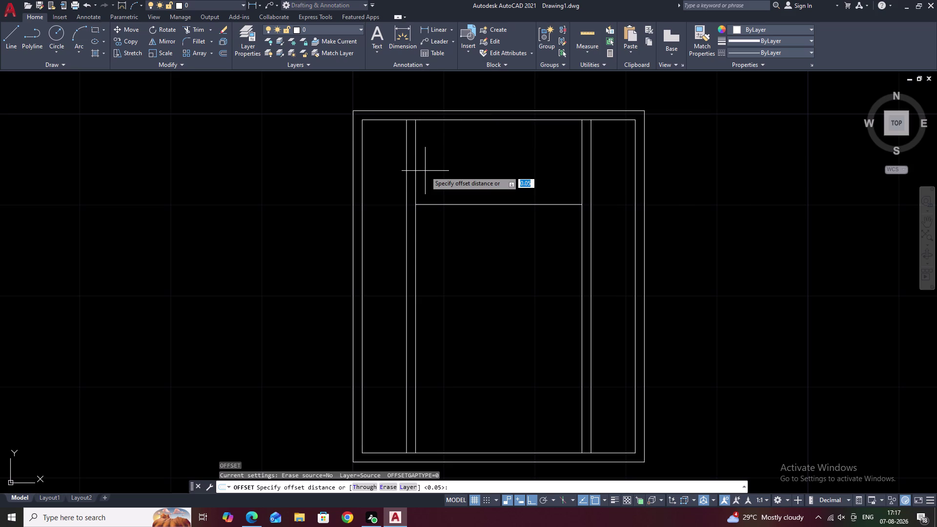
key(period)
text(3)
key(space)
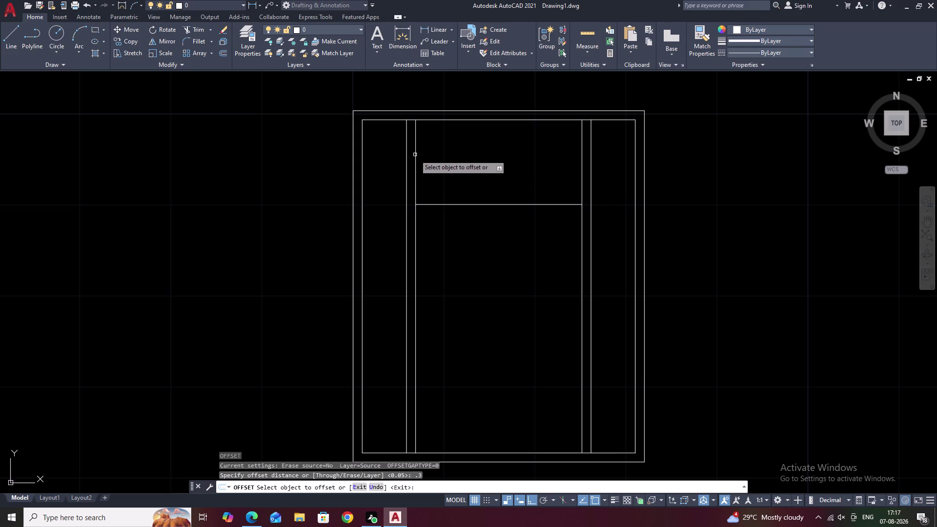
click(417, 155)
click(475, 156)
key(Escape)
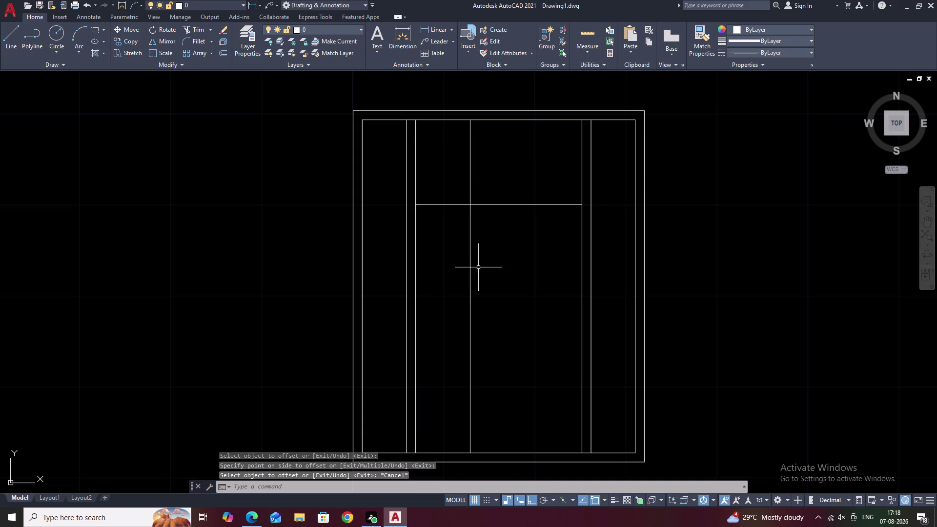
Trim the new line off below the transom.
text(TR)
key(space)
drag(487, 254, 459, 269)
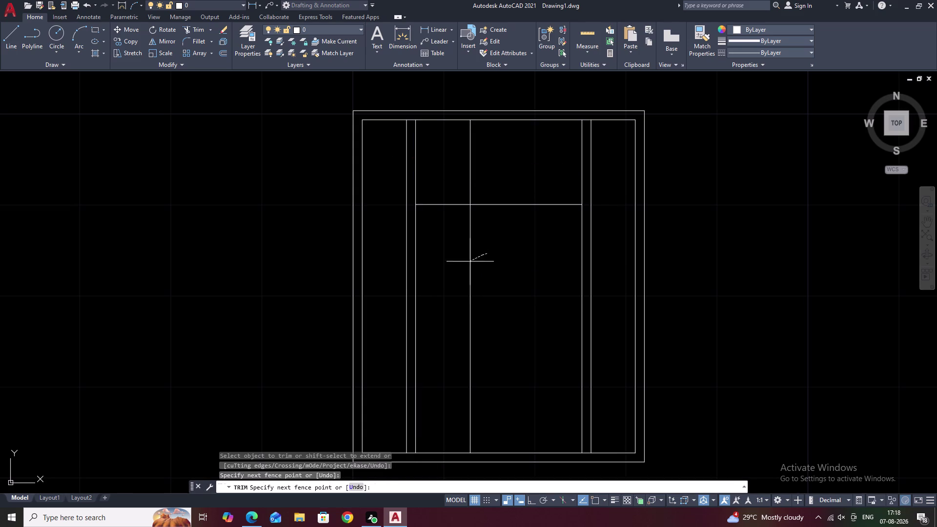
drag(459, 269, 444, 280)
key(Escape)
Array the short mullion line with 1 row and 2 columns.
click(470, 170)
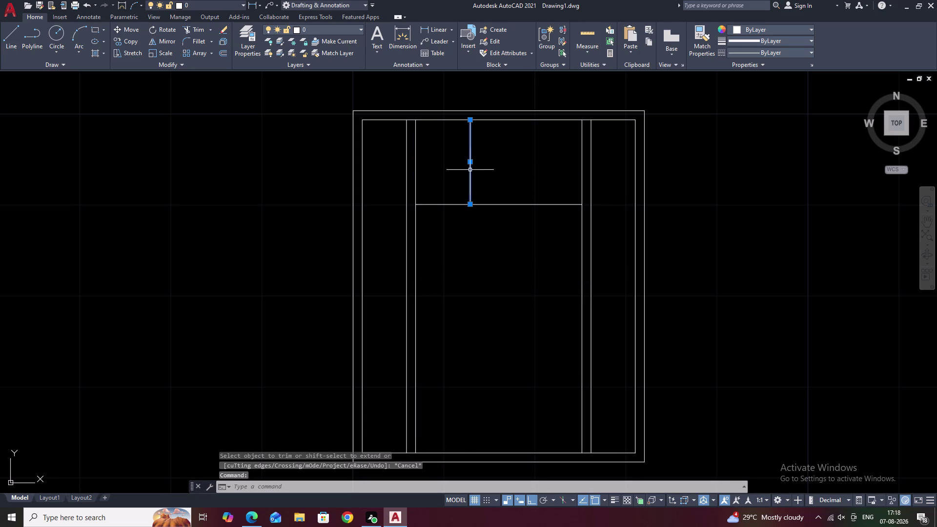
click(204, 54)
click(202, 28)
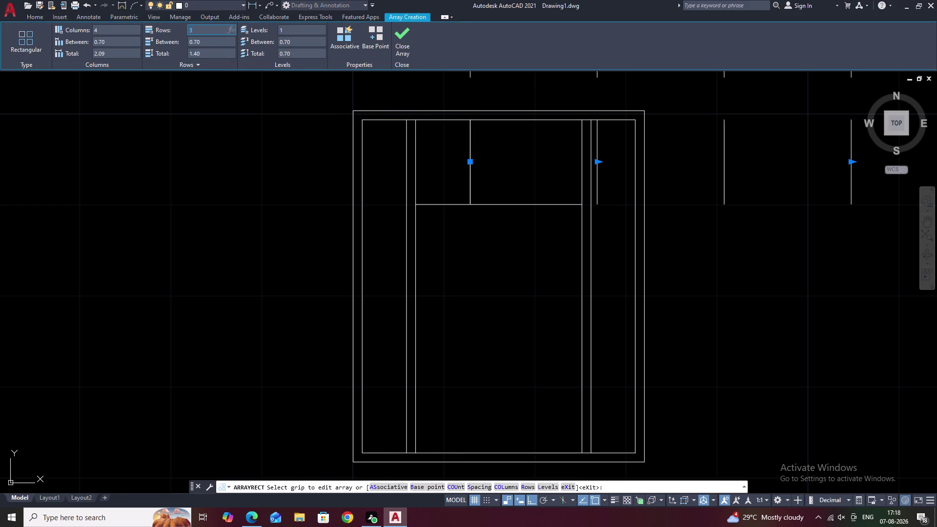
key(BackSpace)
key(1)
click(169, 112)
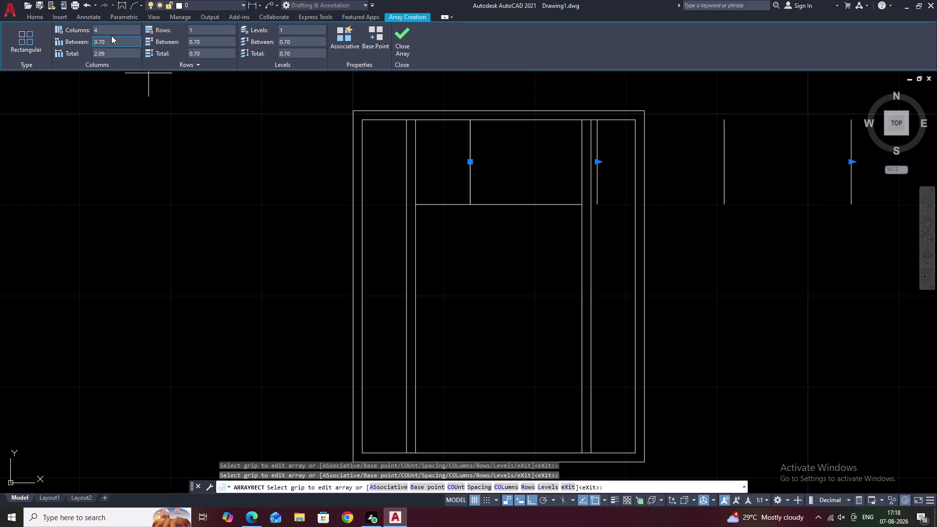
click(108, 30)
key(BackSpace)
key(2)
click(118, 130)
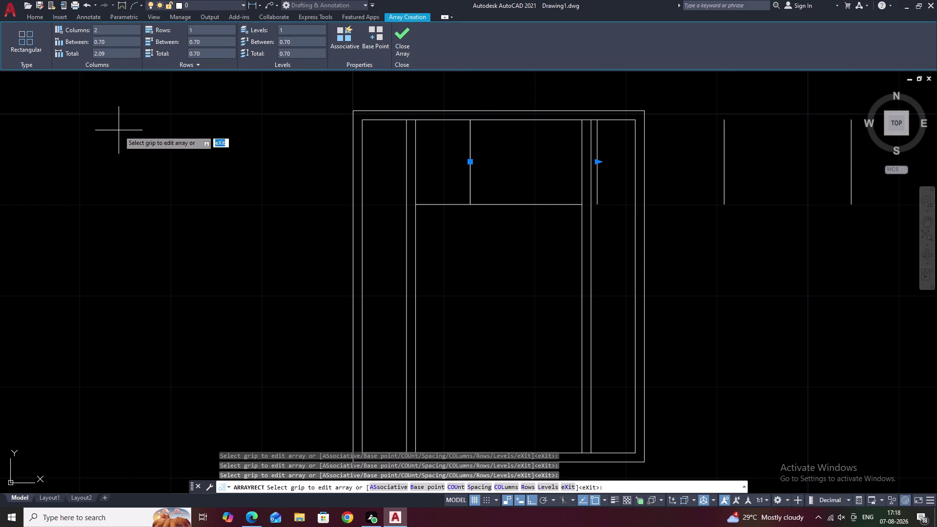
Set the mullion array spacing to 0.30 and finish the array.
click(110, 42)
key(BackSpace)
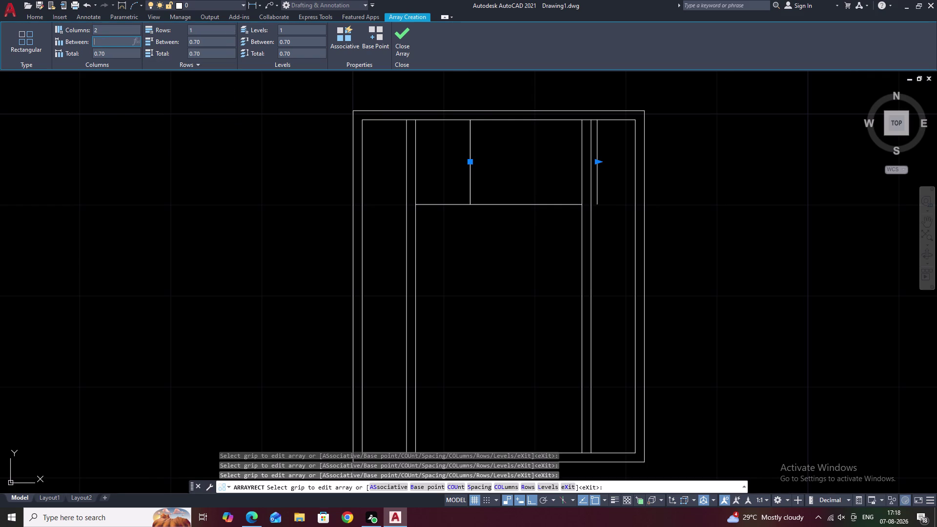
text(.3)
click(115, 125)
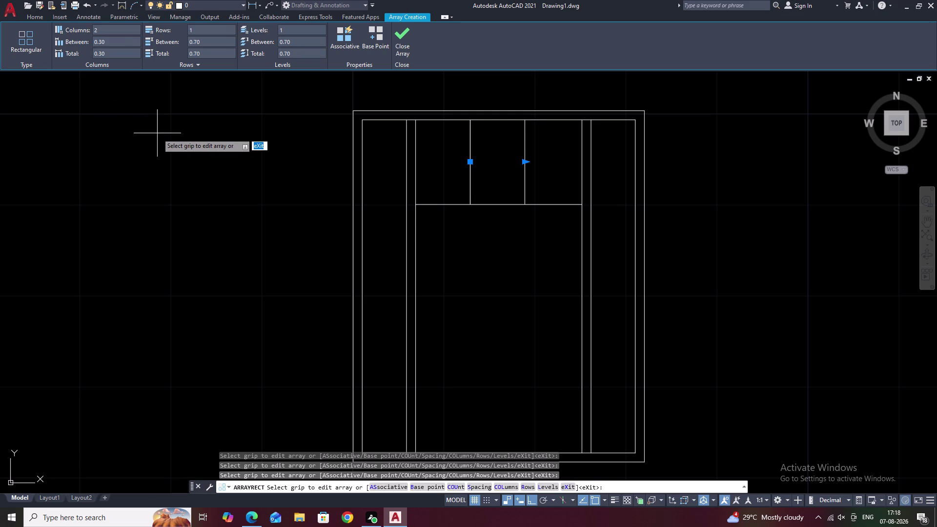
click(108, 33)
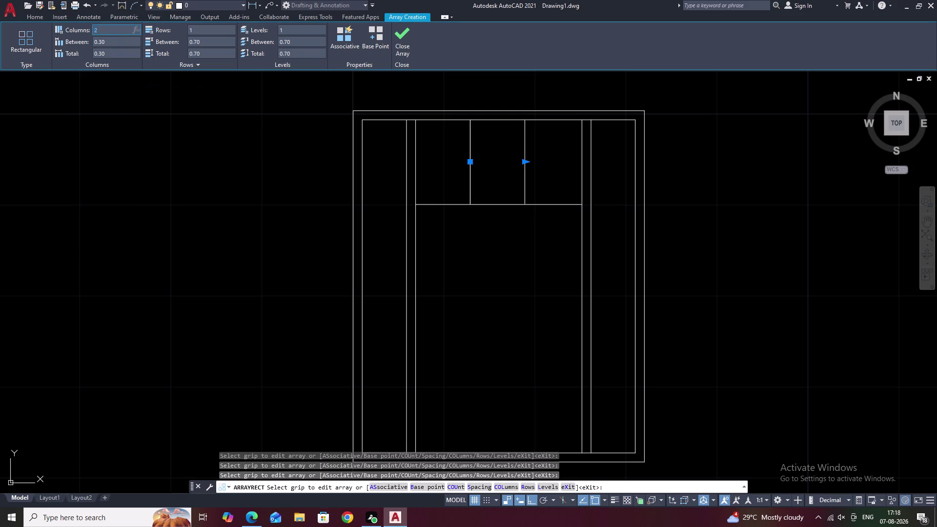
key(Escape)
key(Escape)
scroll(down, 3)
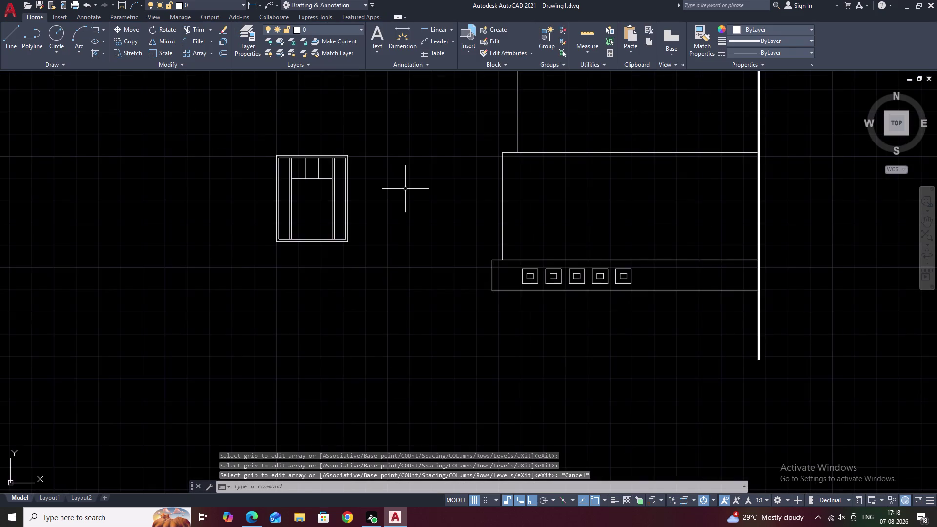
middle_drag(408, 188, 347, 192)
scroll(up, 3)
middle_drag(208, 179, 302, 181)
scroll(up, 3)
scroll(down, 3)
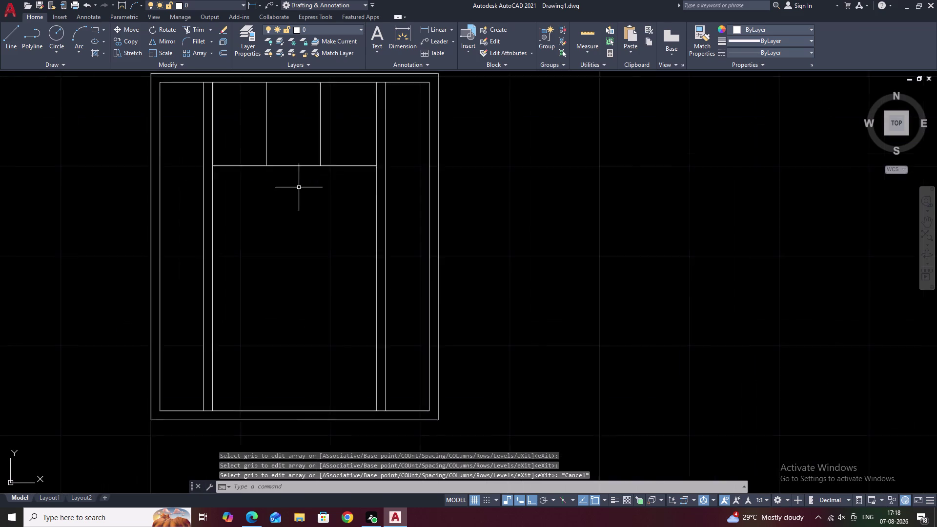
middle_drag(300, 196, 321, 189)
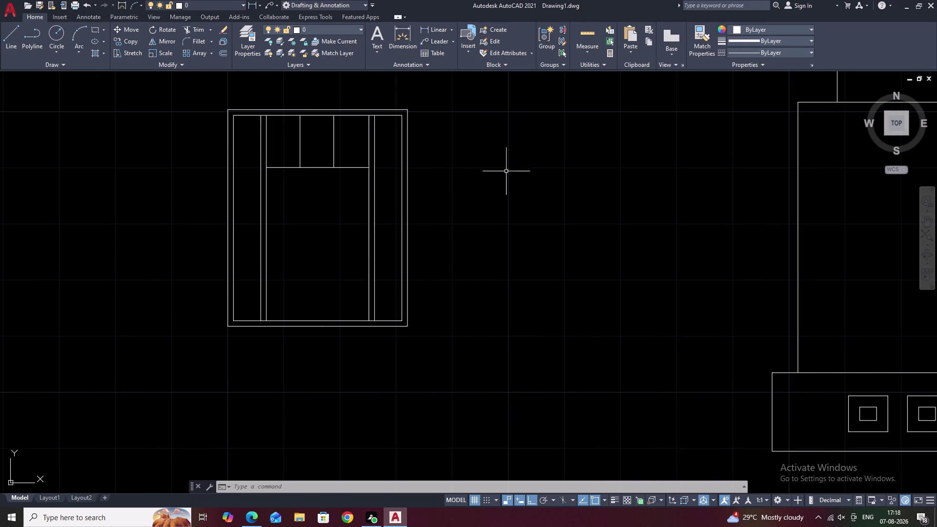
drag(432, 107, 482, 268)
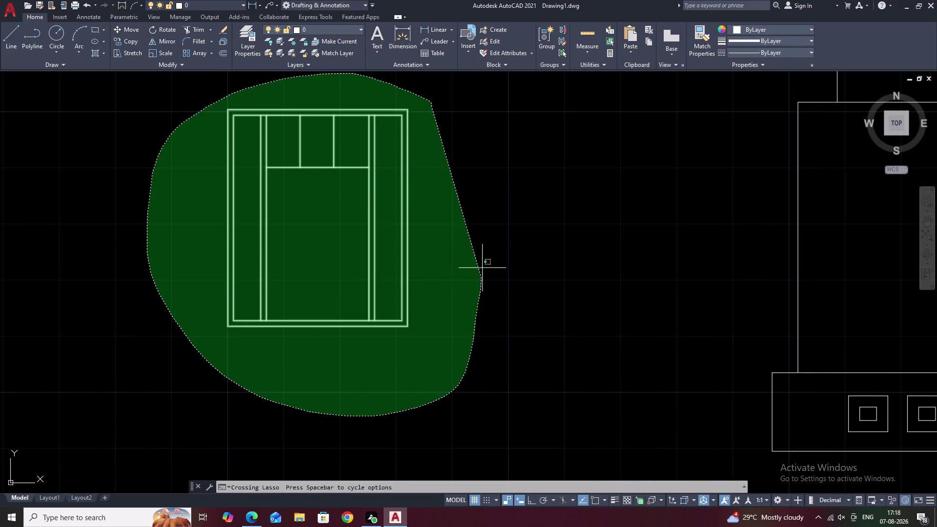
drag(482, 268, 484, 247)
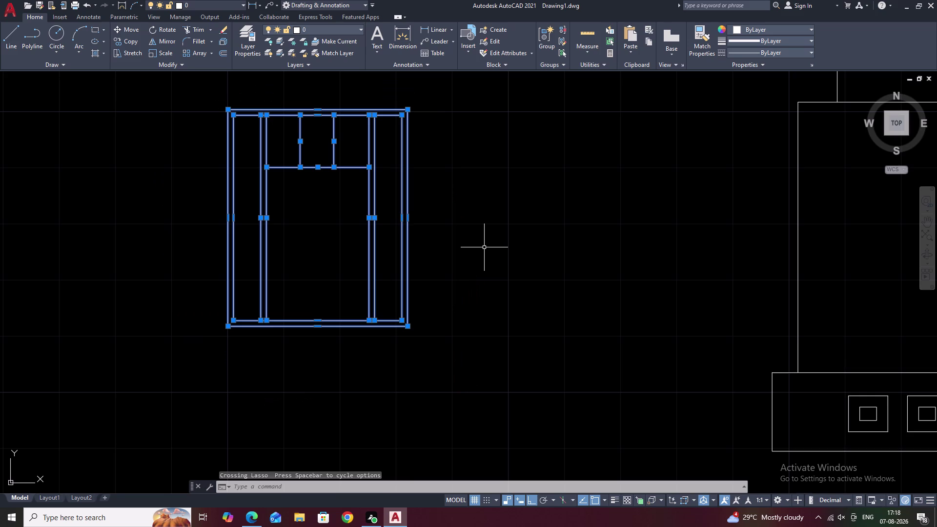
text(M)
key(space)
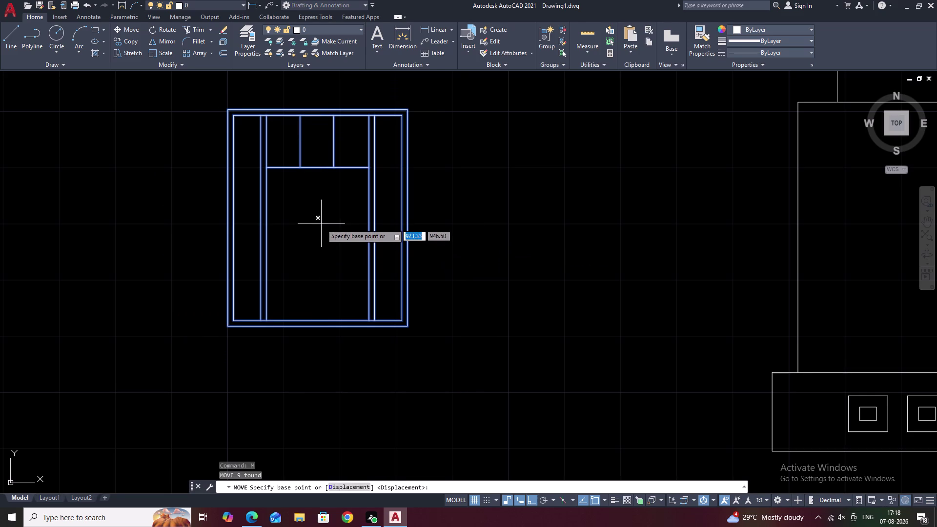
click(317, 221)
scroll(down, 3)
middle_drag(494, 268, 382, 272)
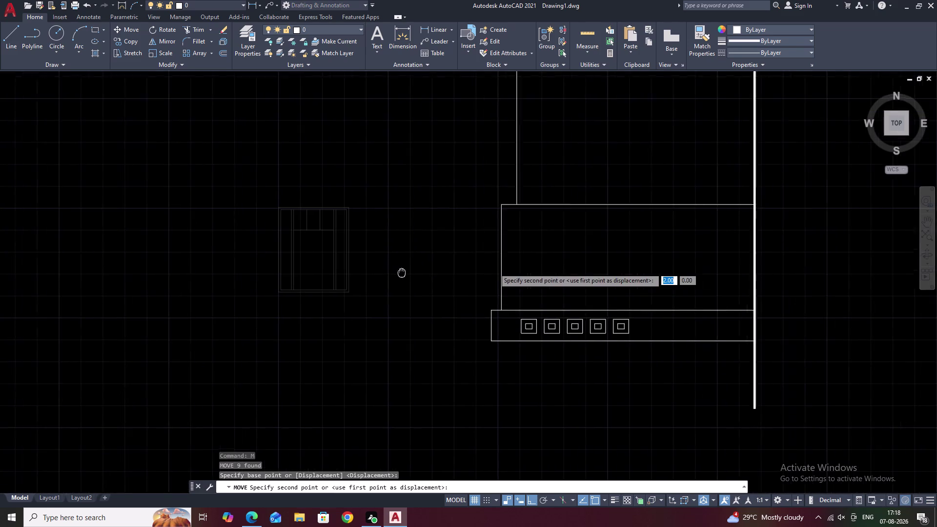
middle_drag(382, 272, 300, 270)
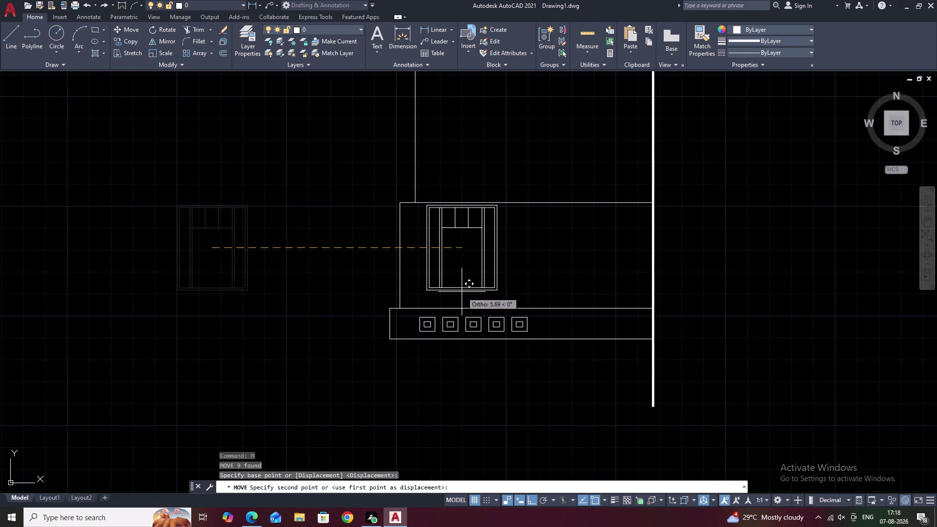
key(F8)
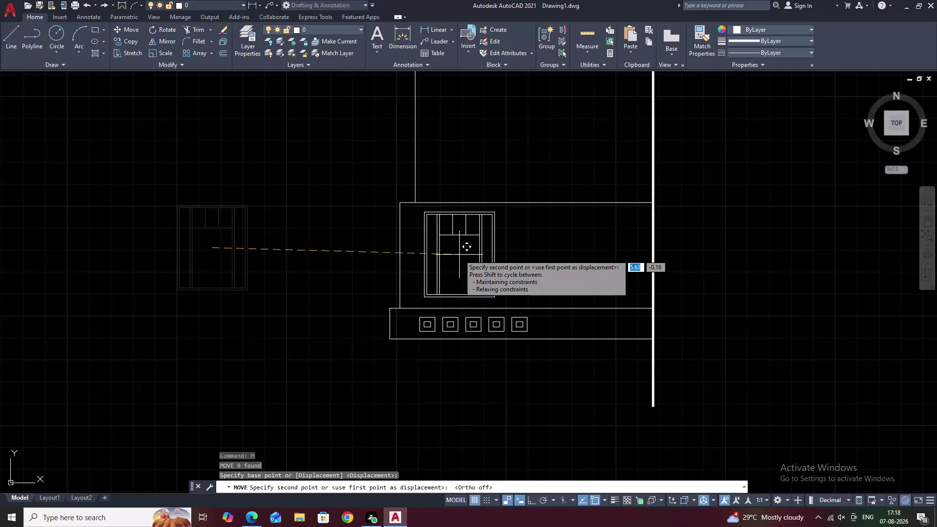
key(Escape)
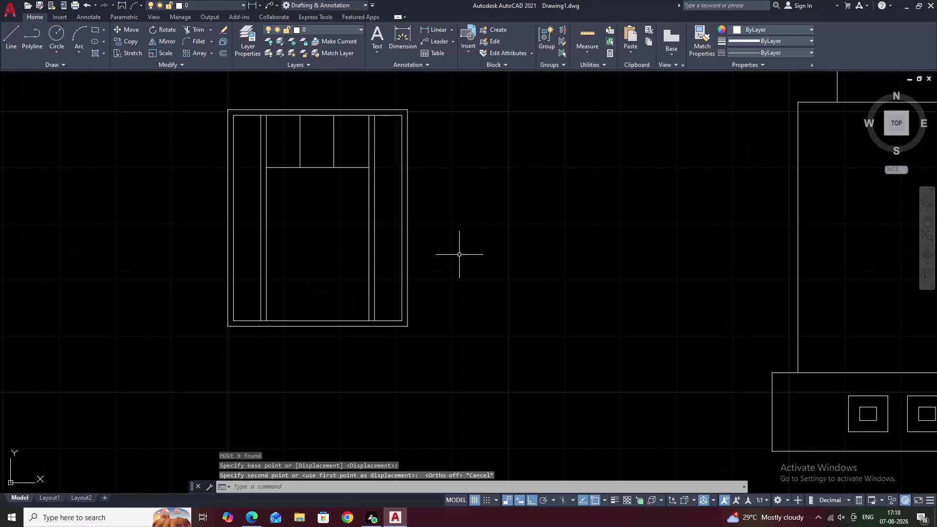
scroll(down, 3)
middle_drag(494, 270, 408, 272)
scroll(up, 3)
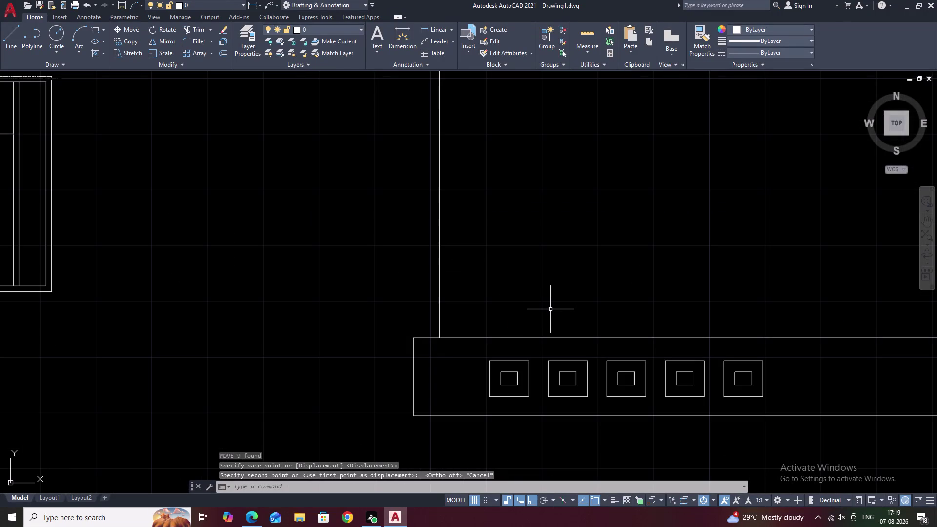
text(O .23)
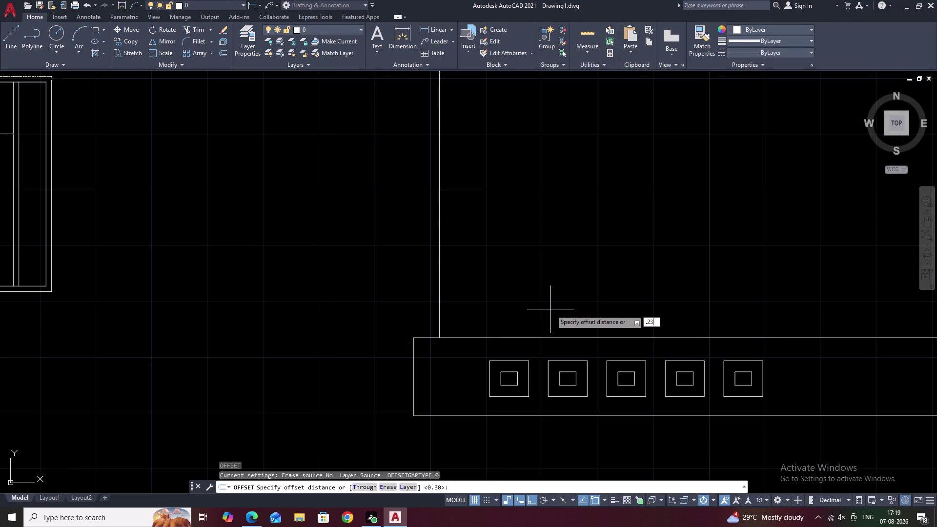
Offset the plinth band's top edge 0.23 upward.
key(space)
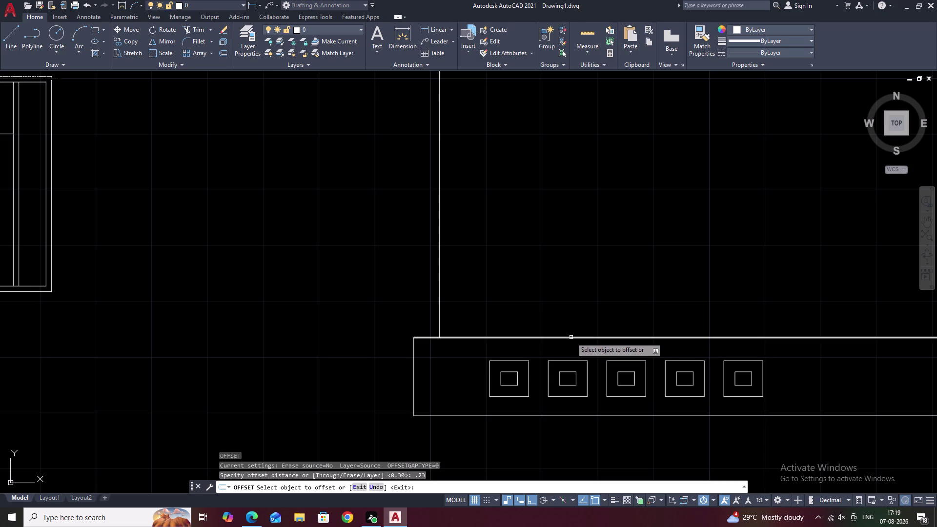
click(571, 337)
click(557, 270)
key(Escape)
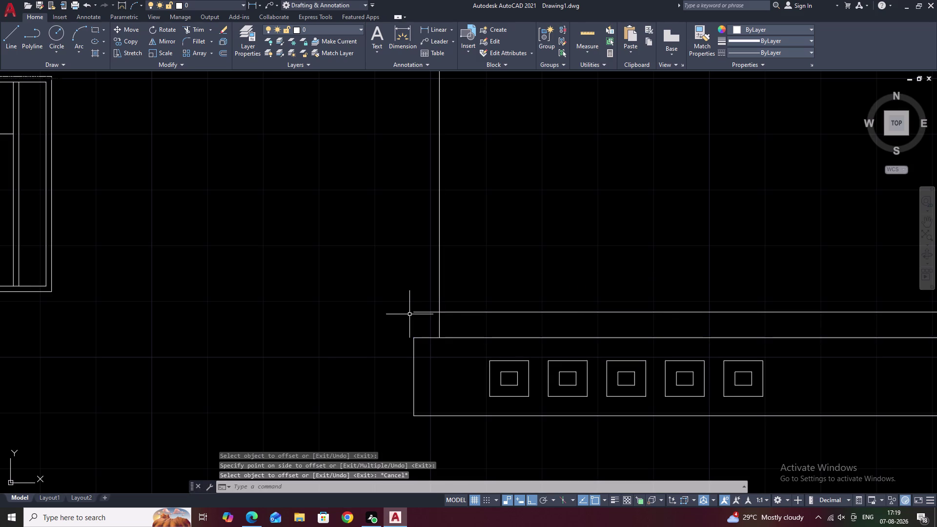
scroll(down, 3)
middle_drag(339, 297, 369, 293)
scroll(up, 3)
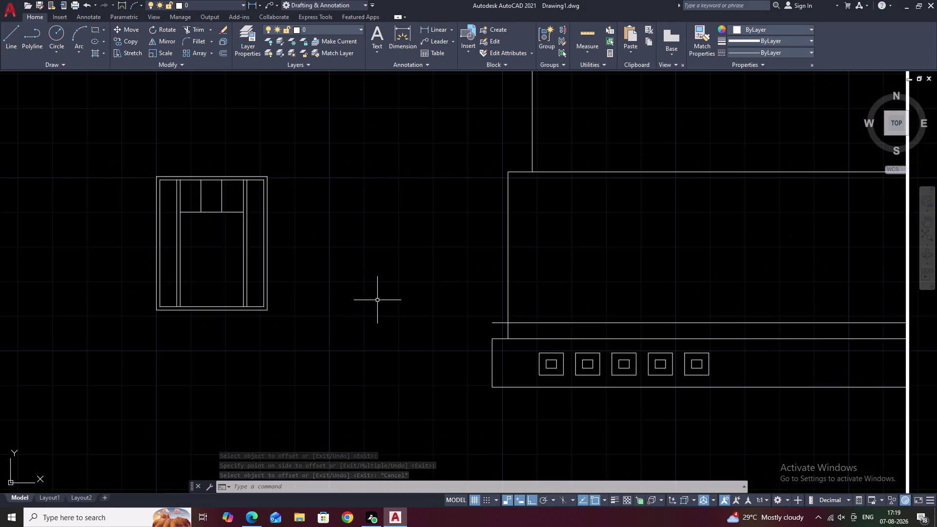
Lasso-select the window frame and start moving it from a base point inside.
drag(292, 168, 272, 158)
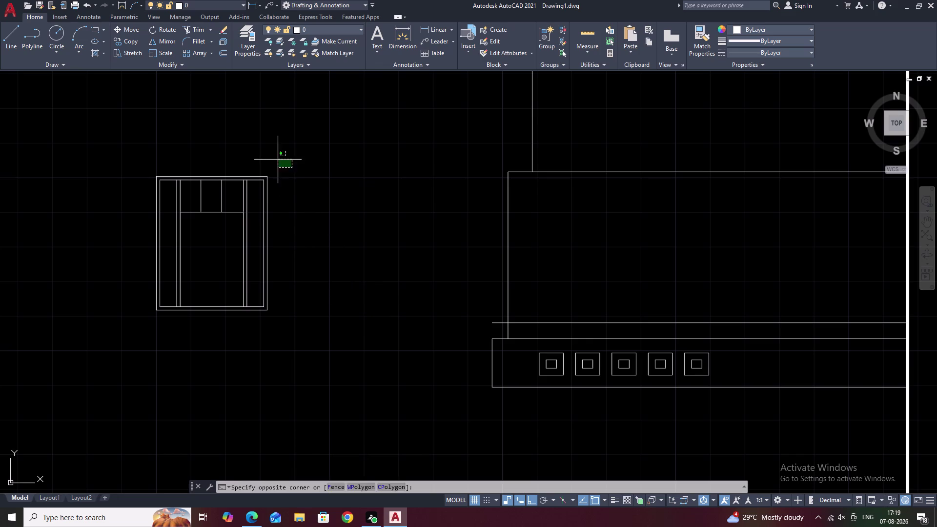
drag(273, 159, 291, 373)
click(293, 373)
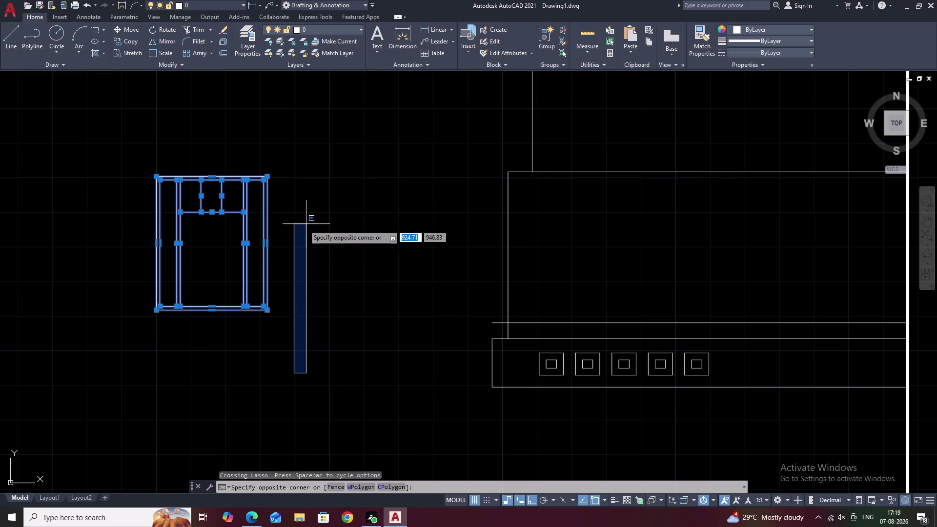
text(M)
key(space)
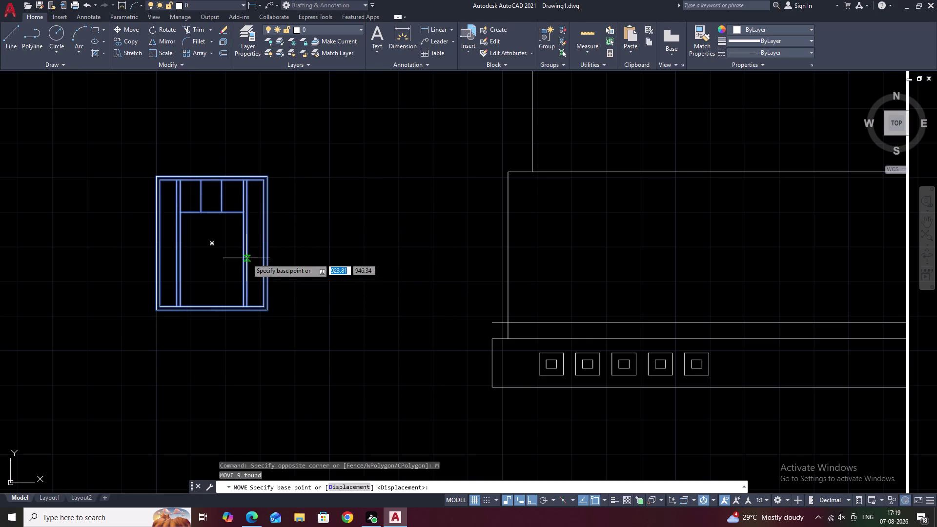
click(210, 245)
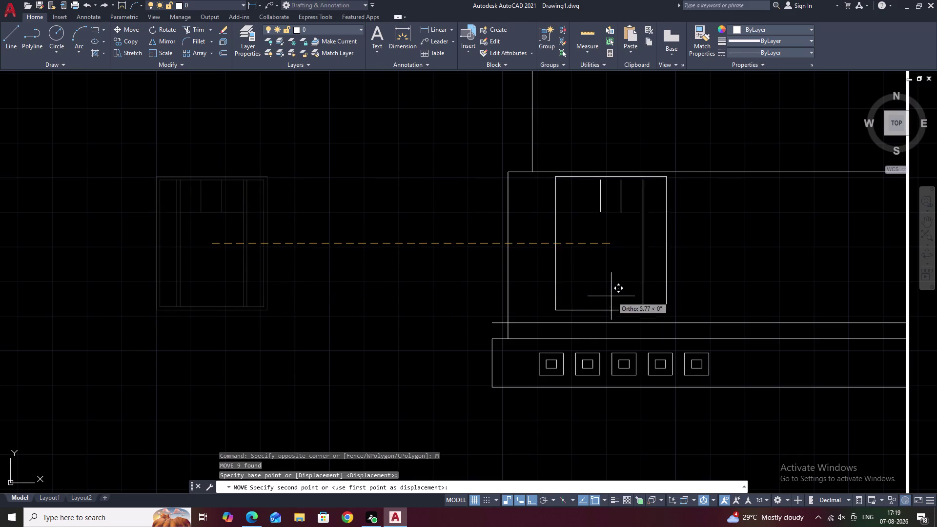
With Ortho off, drop the frame into the wall, then select the helper line.
scroll(up, 3)
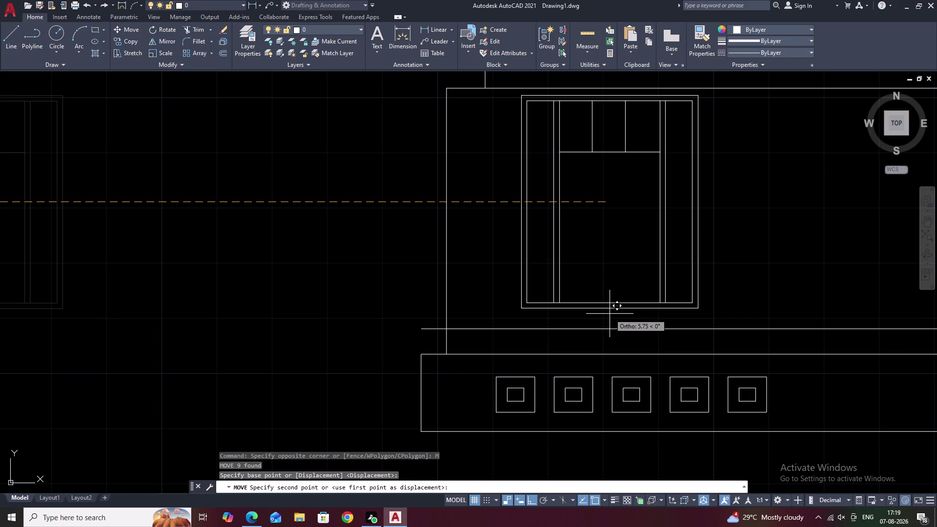
key(F8)
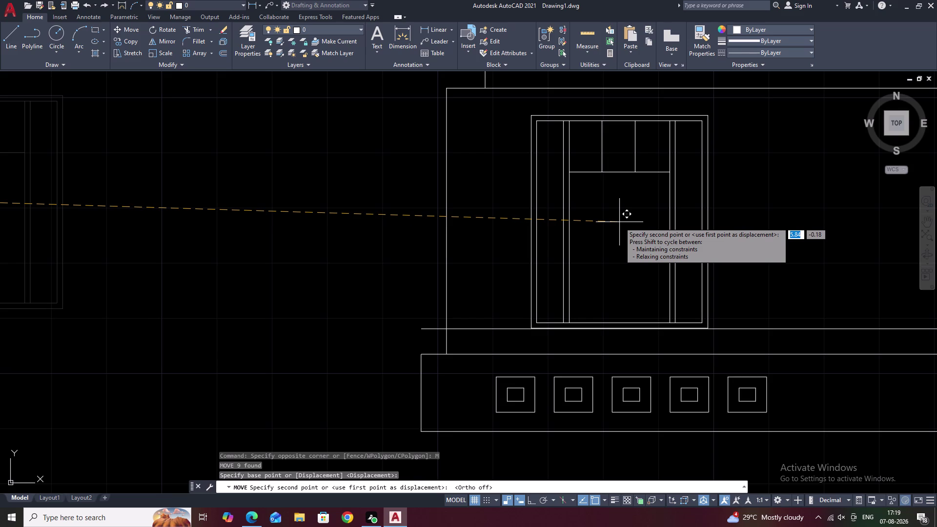
middle_drag(619, 222, 618, 226)
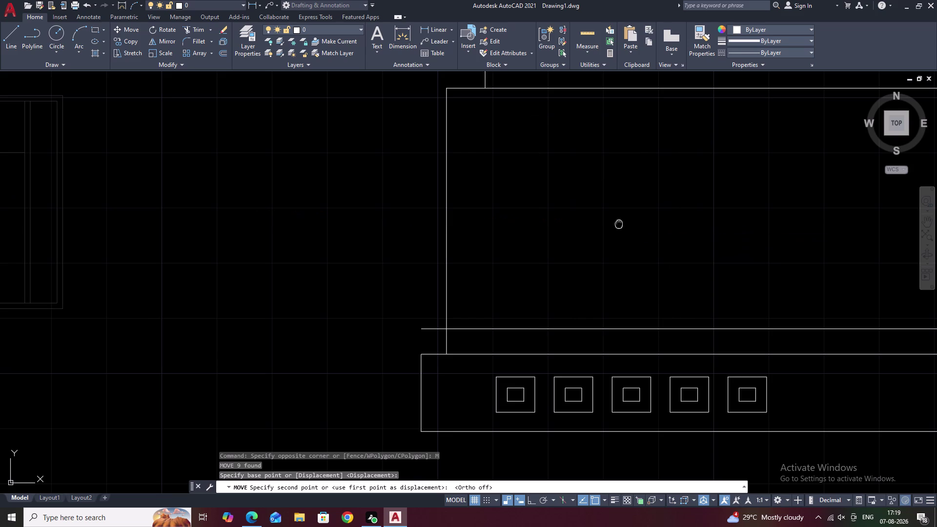
middle_drag(618, 226, 564, 271)
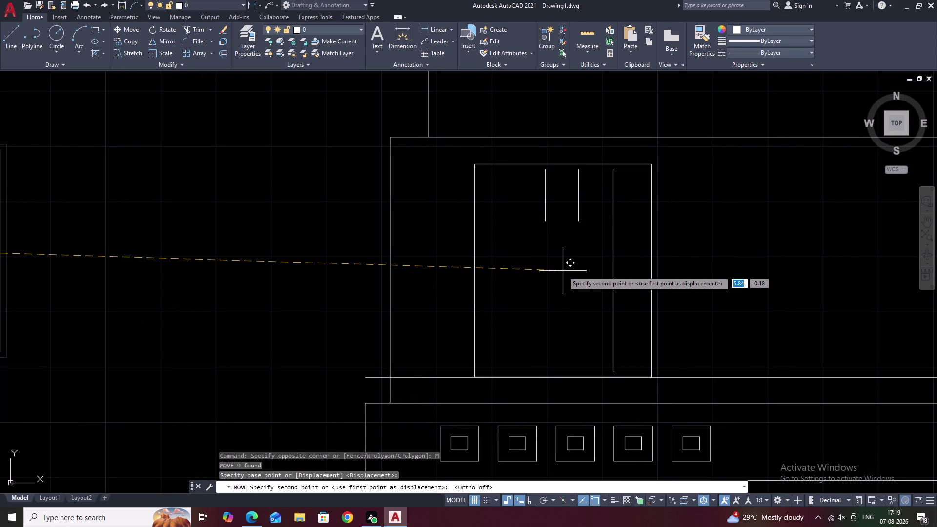
scroll(up, 3)
middle_drag(563, 269, 567, 245)
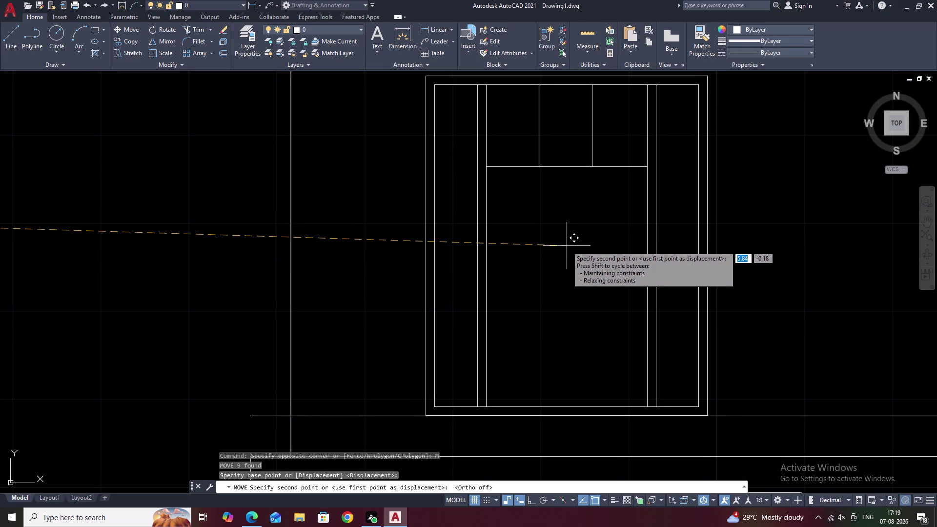
click(566, 246)
scroll(down, 3)
key(Escape)
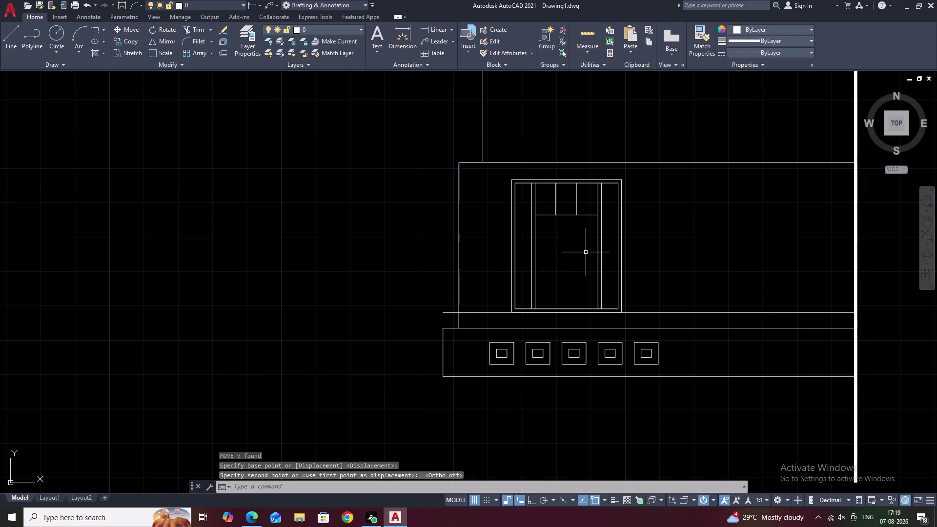
click(477, 312)
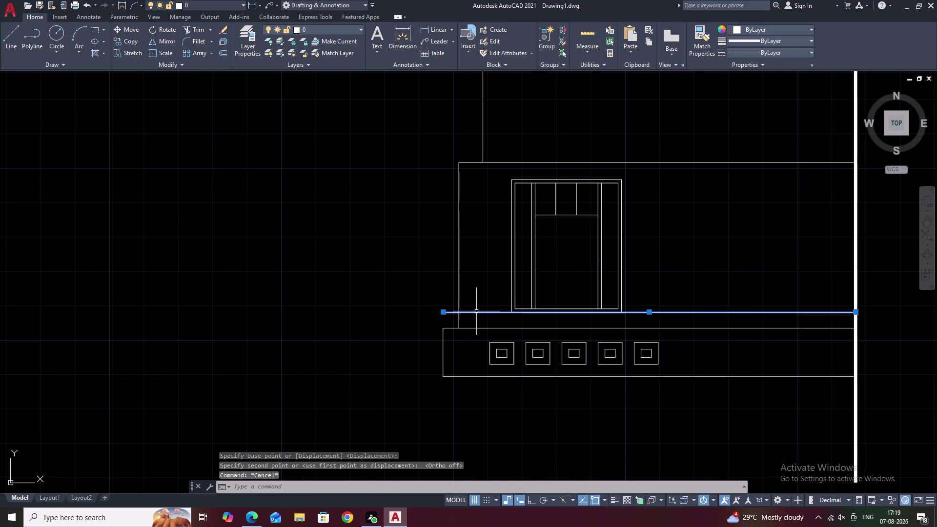
Erase the helper line over the plinth and pan around to check the window in the wall.
text(E)
key(space)
middle_drag(654, 277, 652, 277)
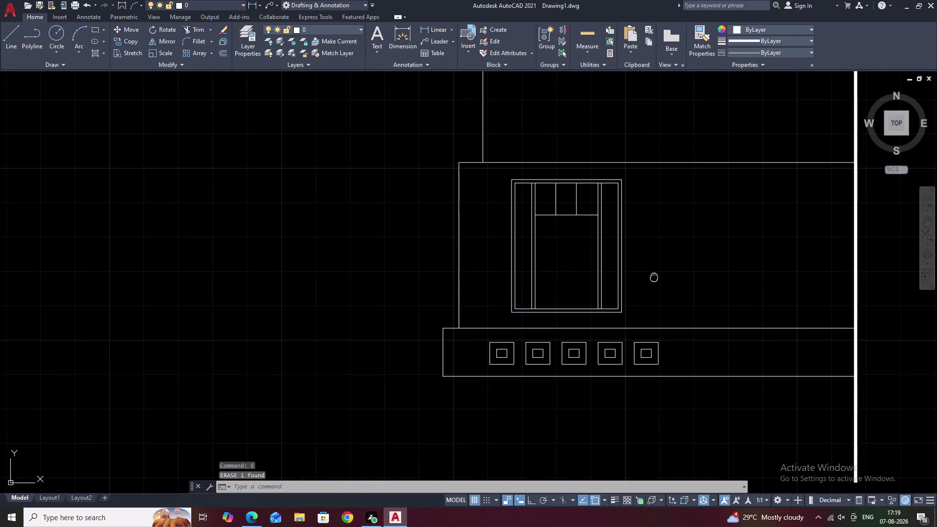
middle_drag(652, 278, 618, 289)
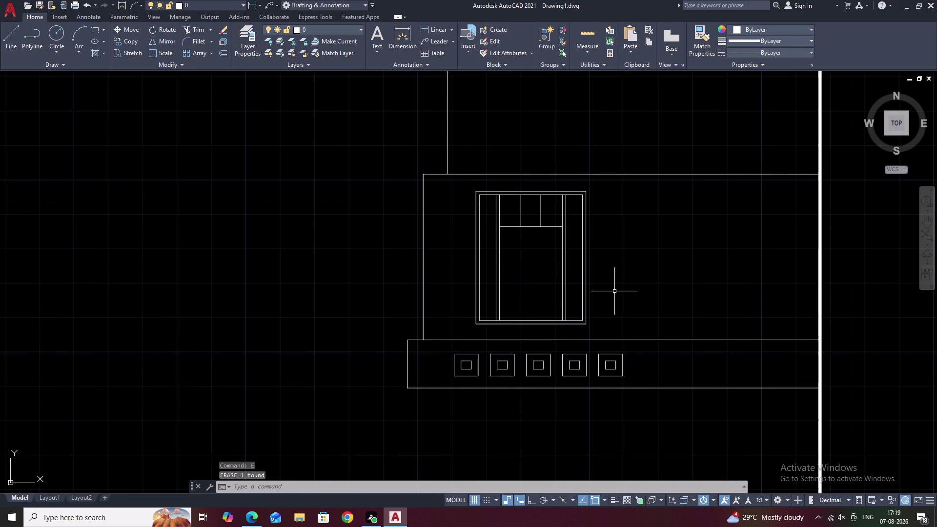
middle_drag(678, 211, 548, 240)
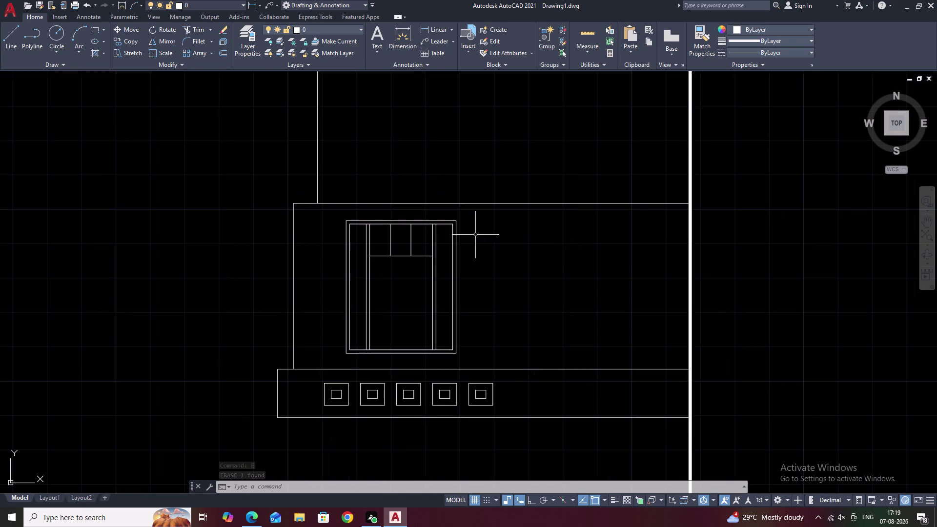
scroll(up, 3)
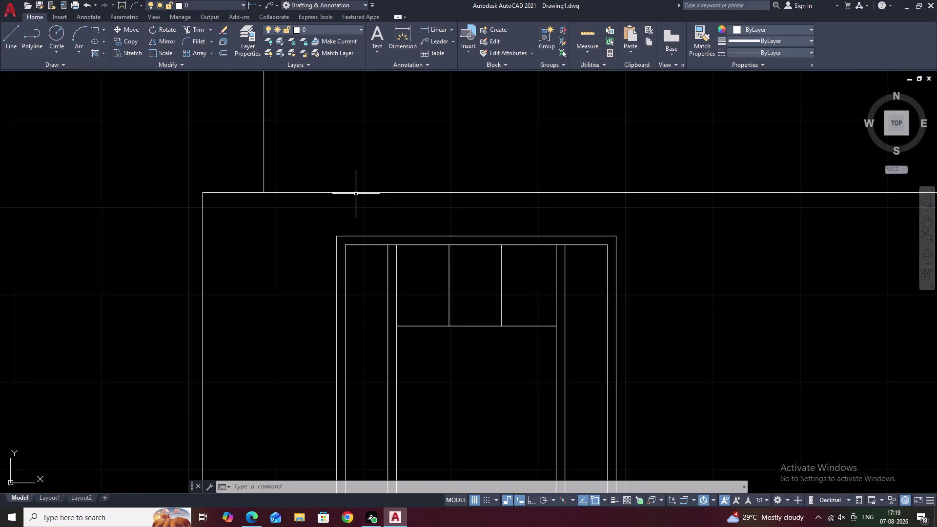
middle_drag(345, 153, 334, 208)
scroll(down, 3)
scroll(down, 3)
middle_drag(405, 175, 405, 186)
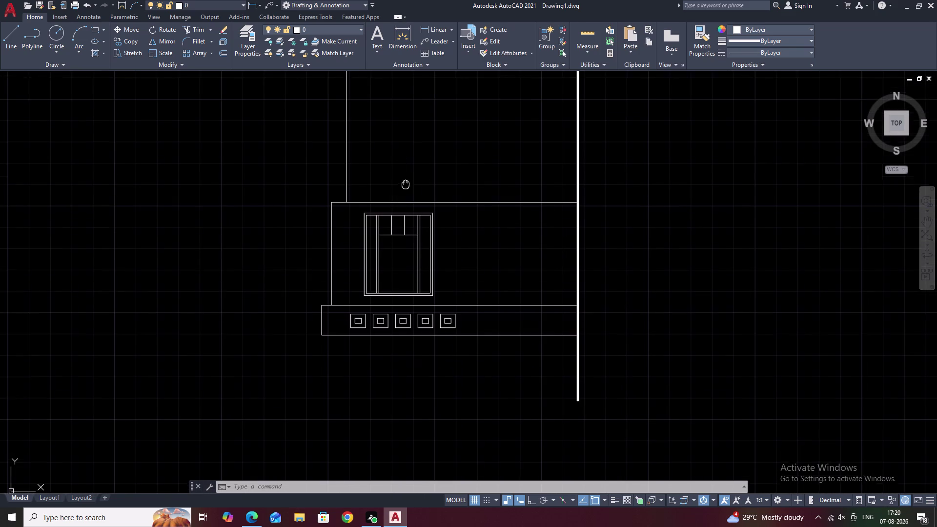
middle_drag(405, 186, 405, 210)
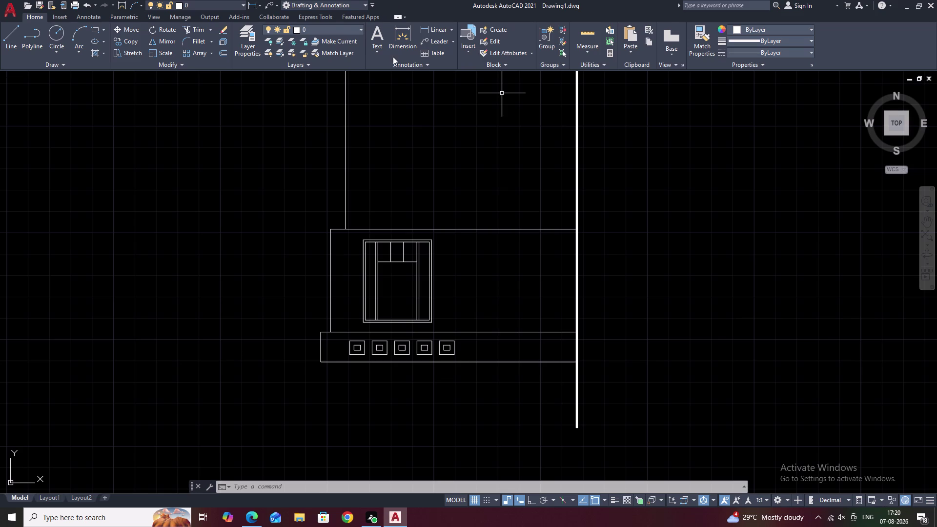
Draw a vertical line from the plinth top's midpoint (M2P) up to the wall's top edge.
text(L)
key(space)
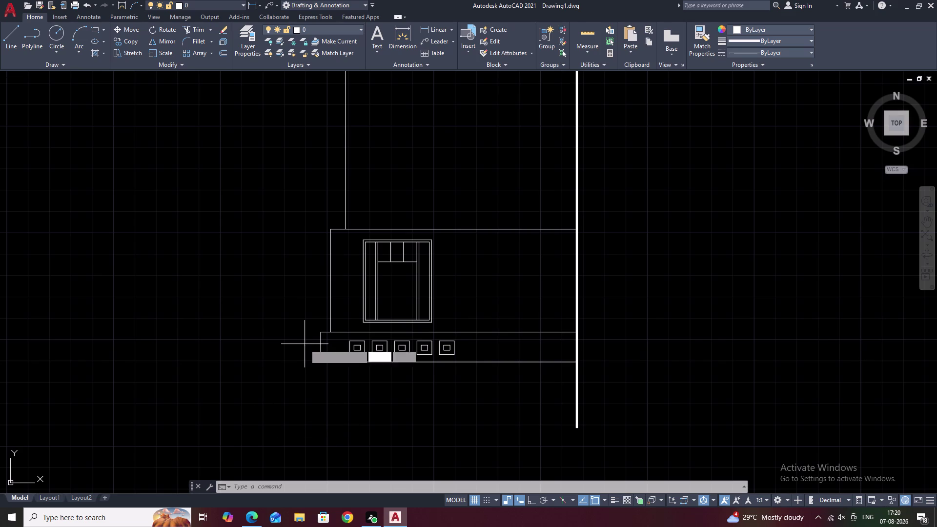
text(M2)
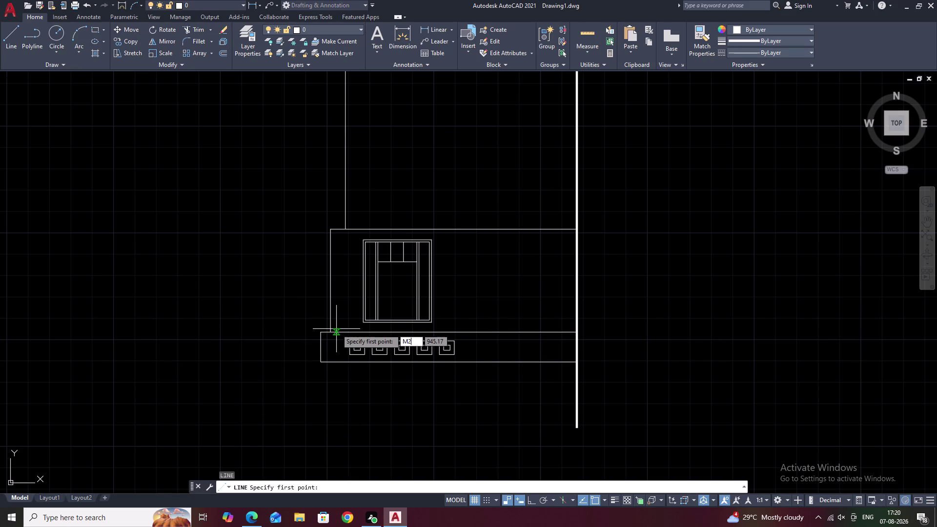
text(P)
key(space)
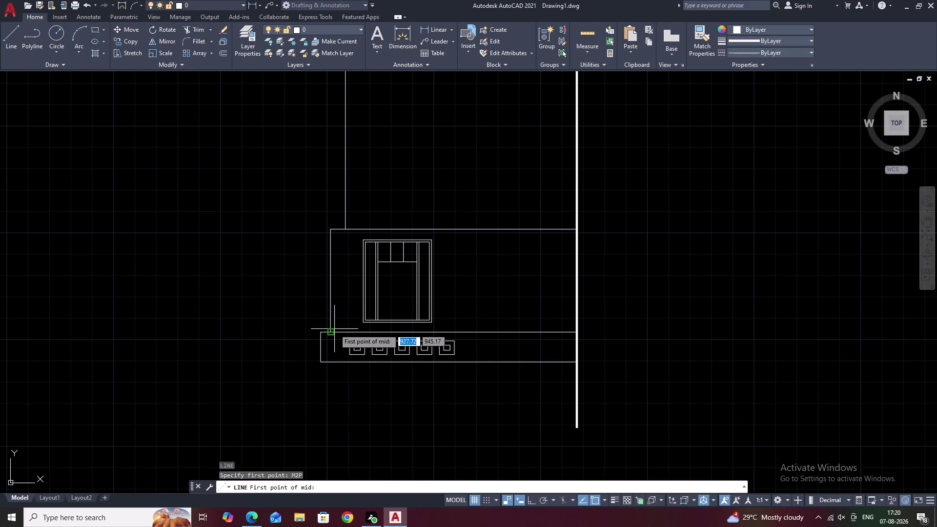
click(330, 332)
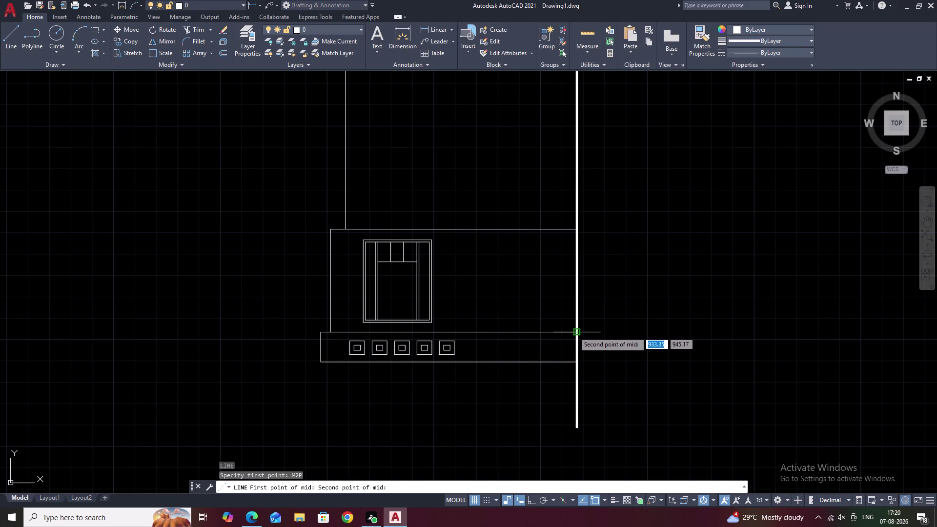
click(575, 332)
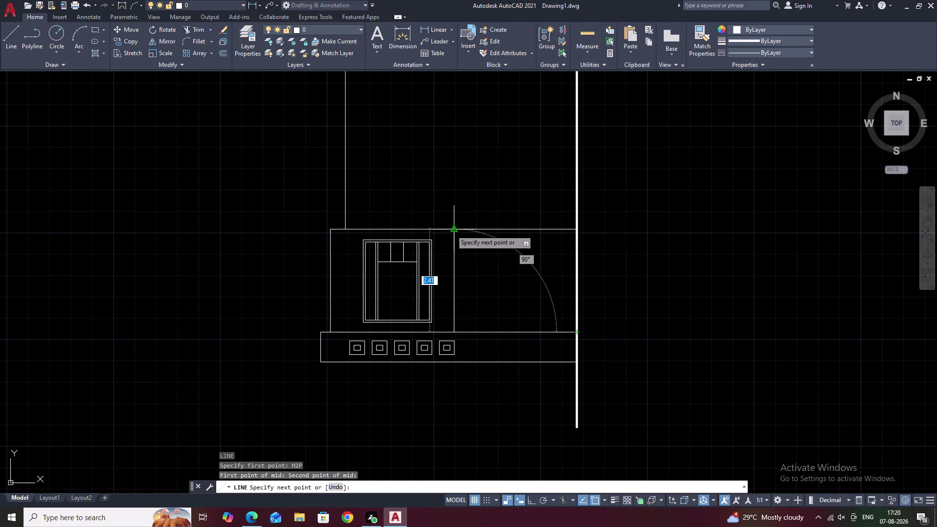
click(453, 229)
key(Escape)
scroll(down, 3)
middle_drag(487, 270, 481, 277)
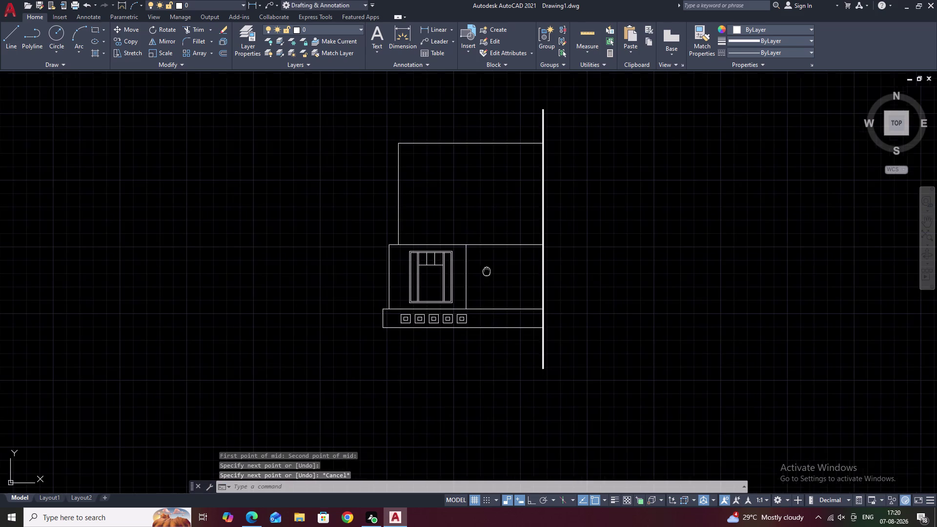
middle_drag(481, 277, 478, 279)
scroll(up, 3)
middle_drag(465, 286, 419, 280)
scroll(up, 3)
middle_drag(424, 279, 464, 278)
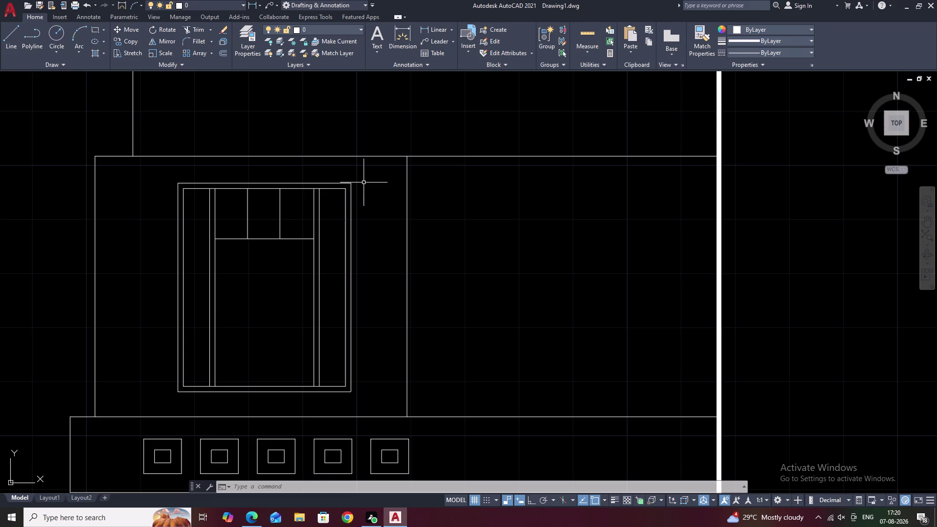
Lasso-select the left window frame's lines, redoing an accidental selection.
drag(346, 180, 339, 177)
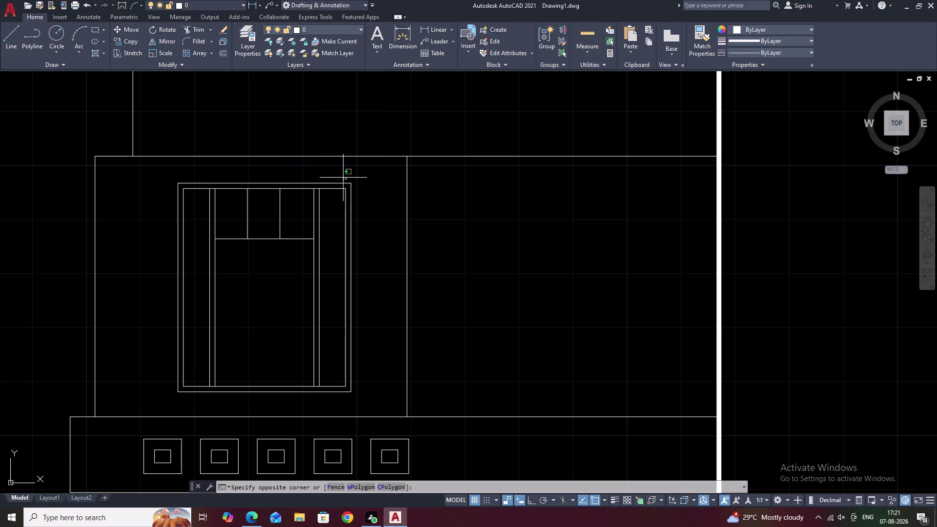
drag(340, 176, 265, 416)
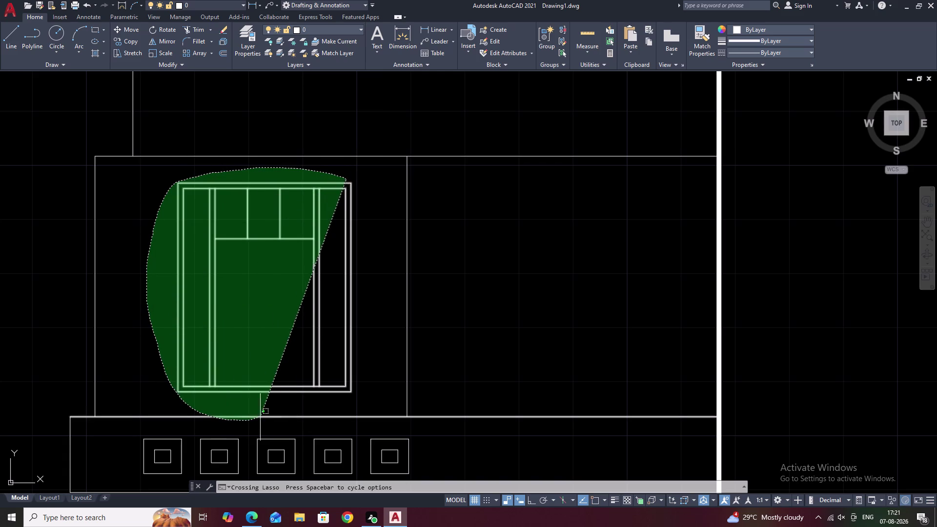
drag(265, 416, 369, 389)
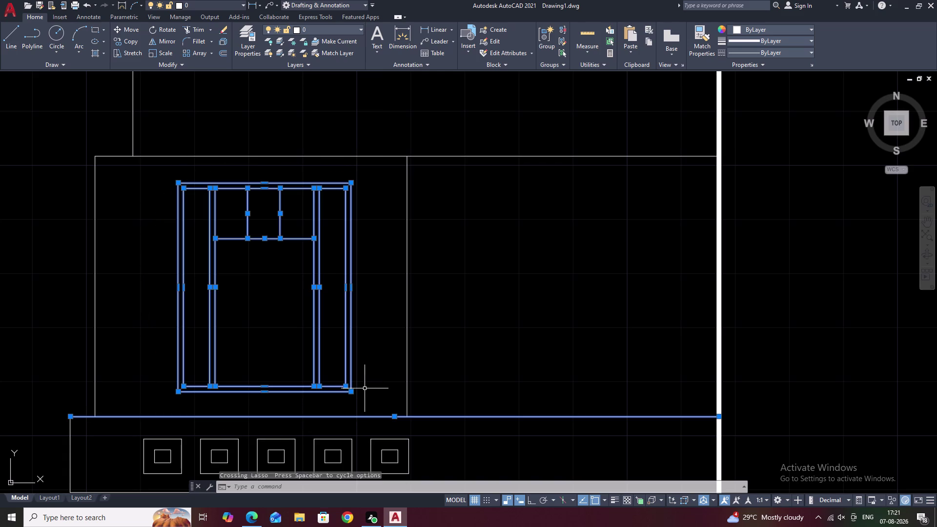
key(Escape)
drag(352, 178, 166, 196)
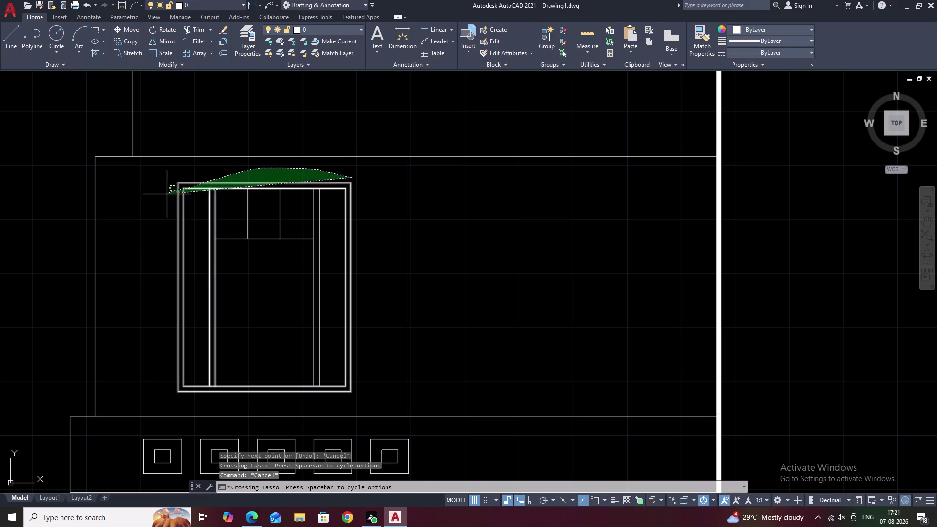
drag(166, 196, 191, 324)
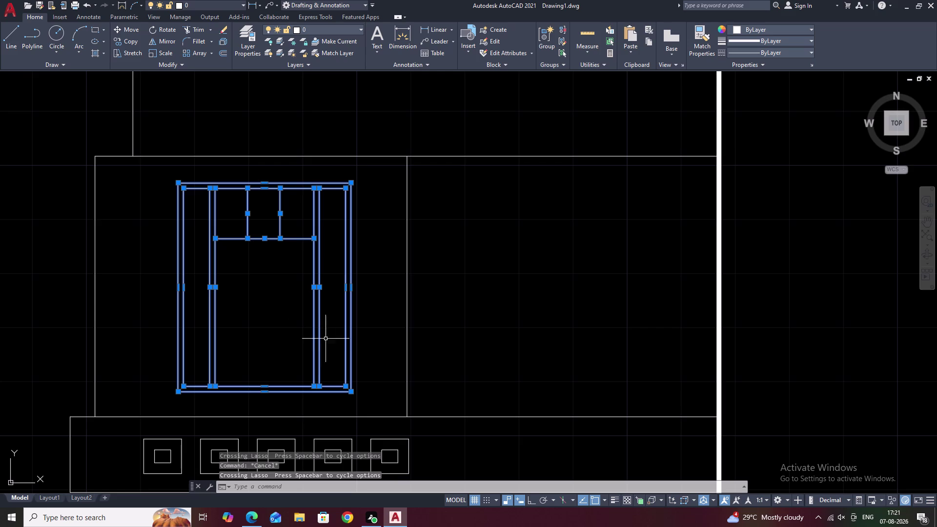
Copy the window frame from its transom midpoint into the right-hand bay.
text(C)
text(O)
key(space)
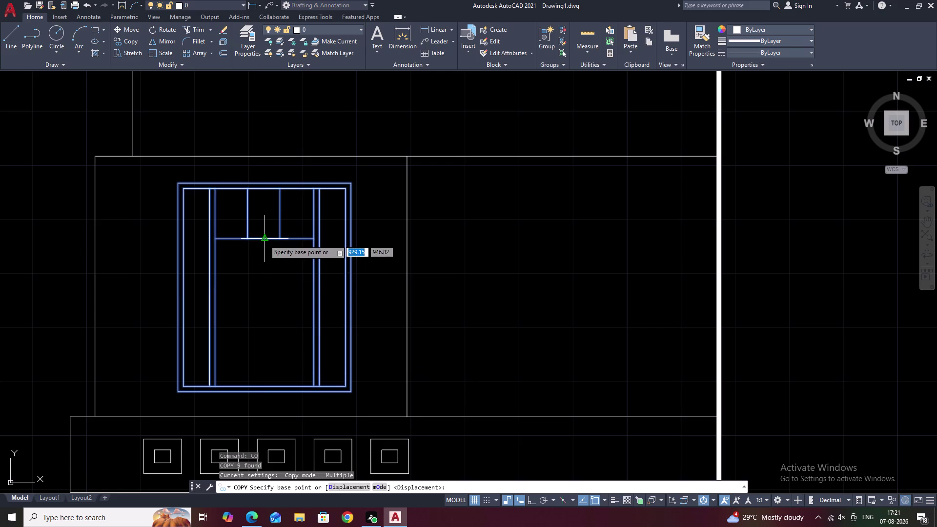
click(264, 240)
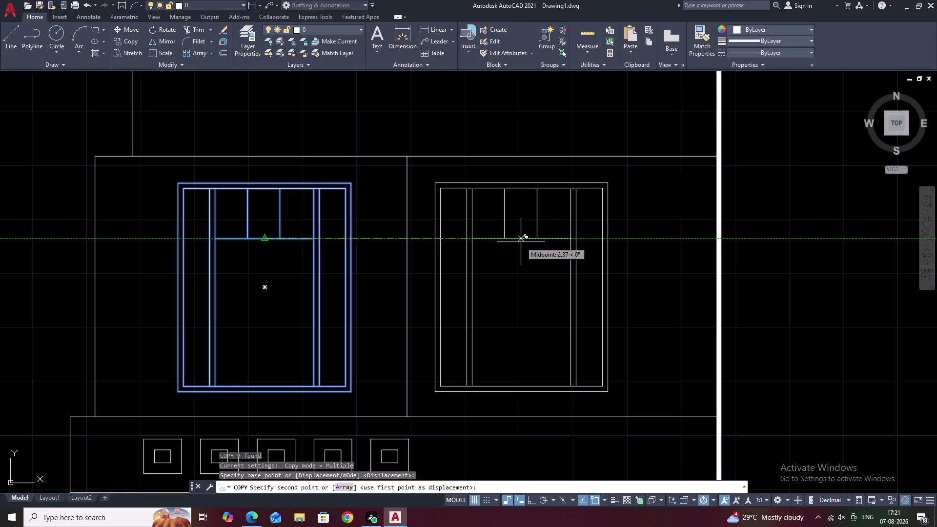
scroll(up, 3)
middle_drag(519, 243, 527, 180)
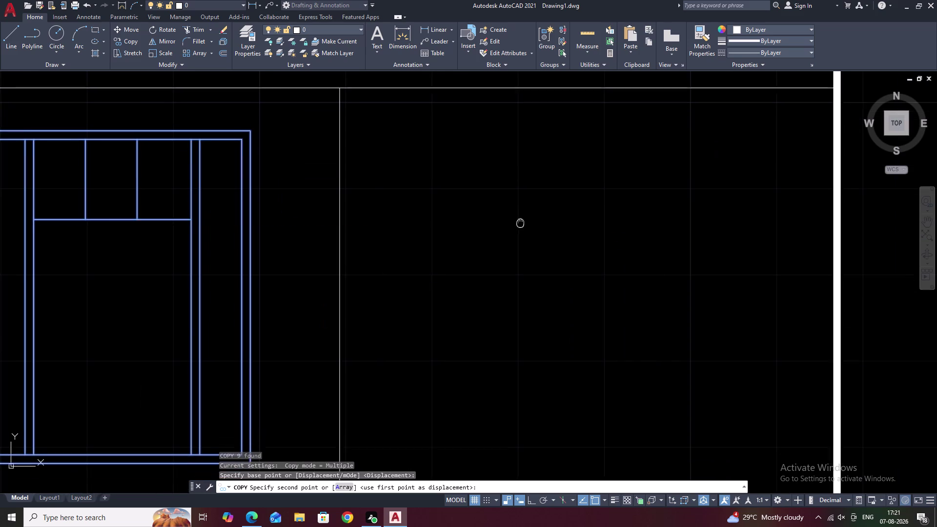
middle_drag(526, 180, 535, 130)
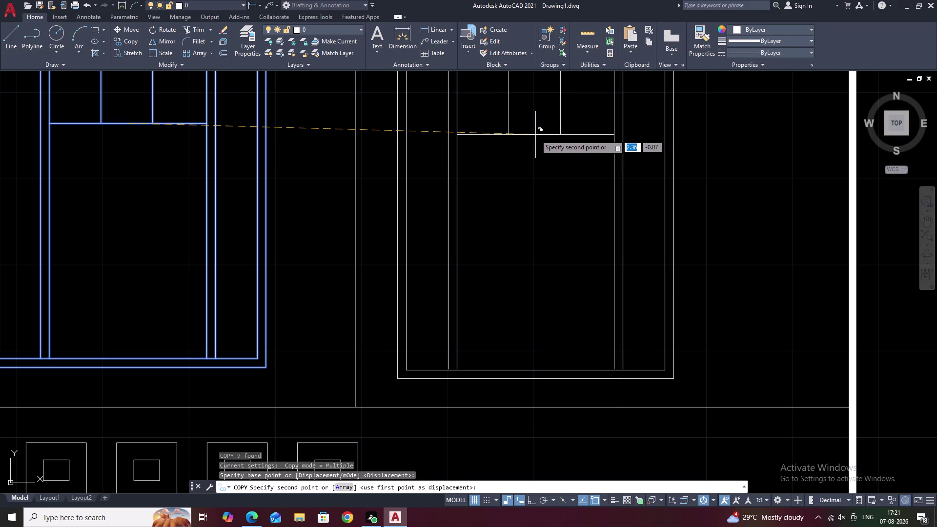
click(535, 135)
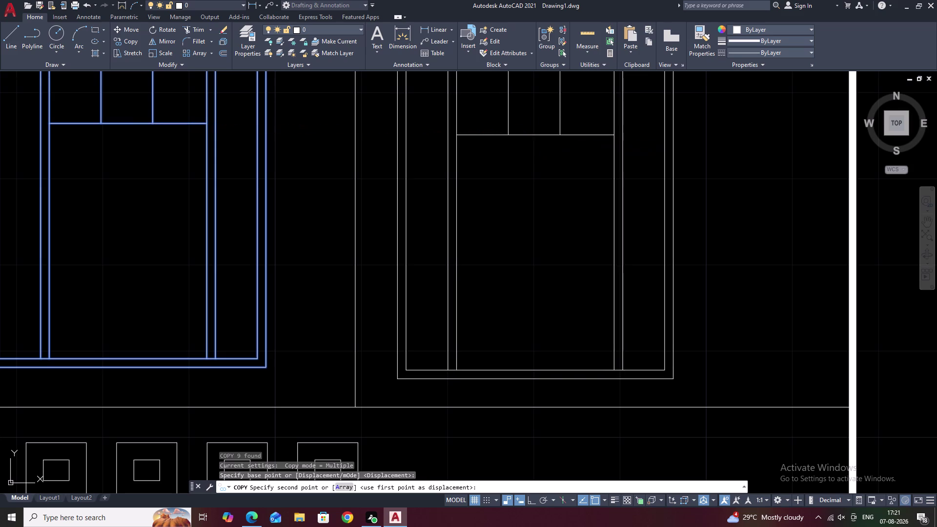
key(Escape)
scroll(down, 3)
middle_drag(554, 178, 539, 251)
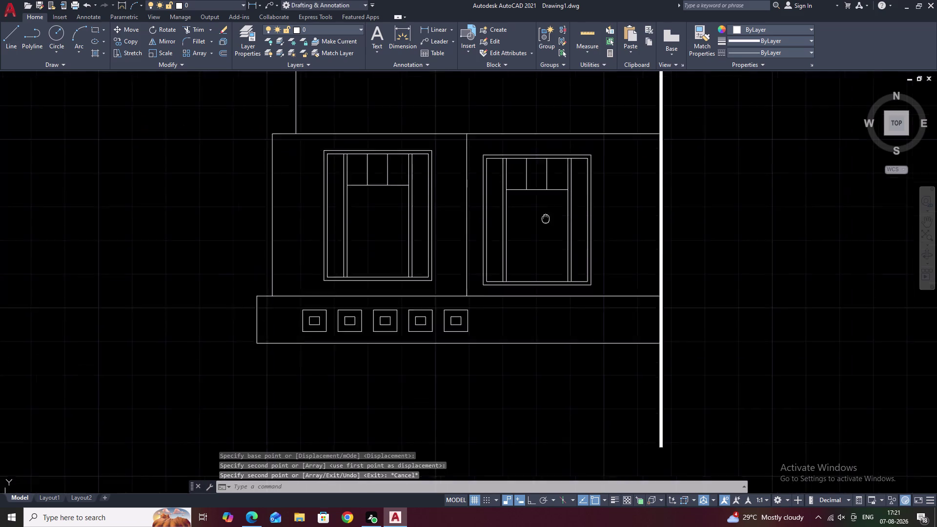
Trim away the wall's top edge over the right-hand bay.
middle_drag(539, 251, 539, 257)
text(TR)
key(space)
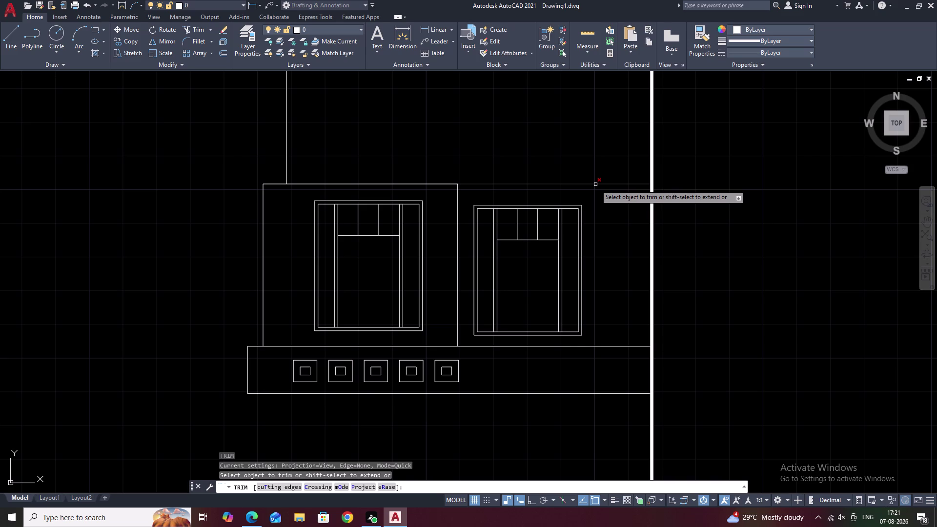
click(596, 185)
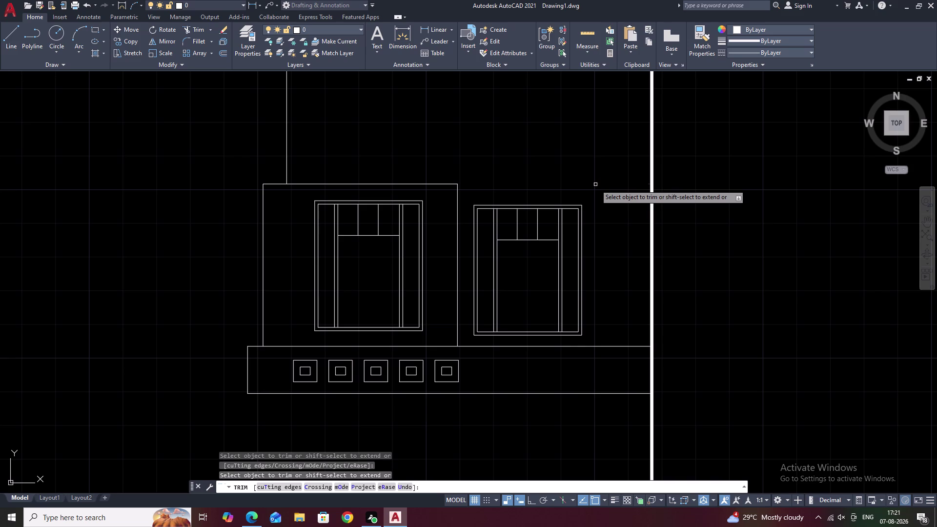
scroll(down, 3)
middle_drag(555, 177, 523, 229)
middle_drag(523, 229, 484, 240)
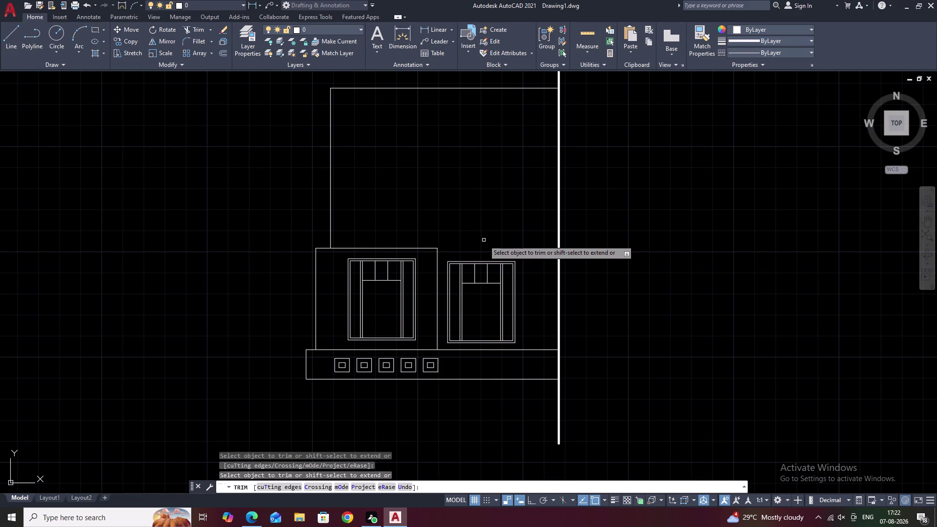
key(Escape)
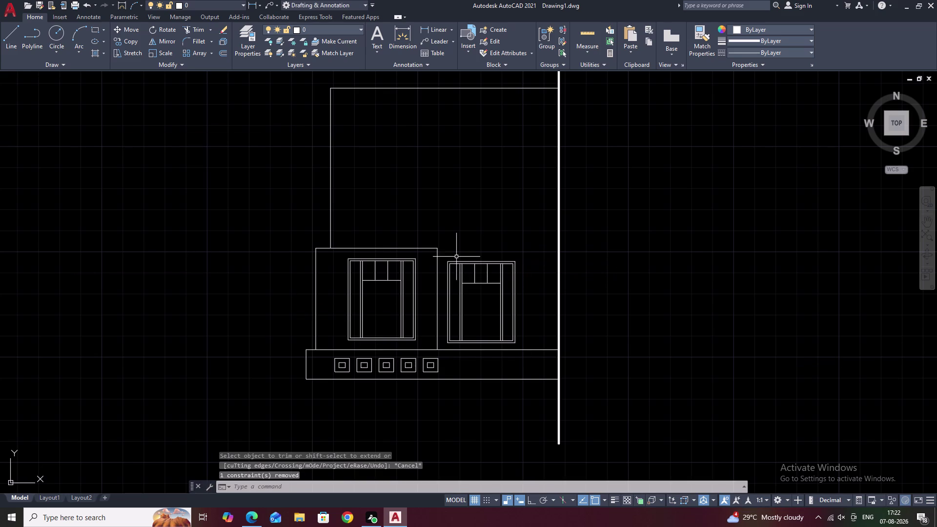
Pan across the elevation to review both windows and the tall wall's top.
scroll(up, 3)
scroll(down, 3)
middle_drag(461, 253, 478, 243)
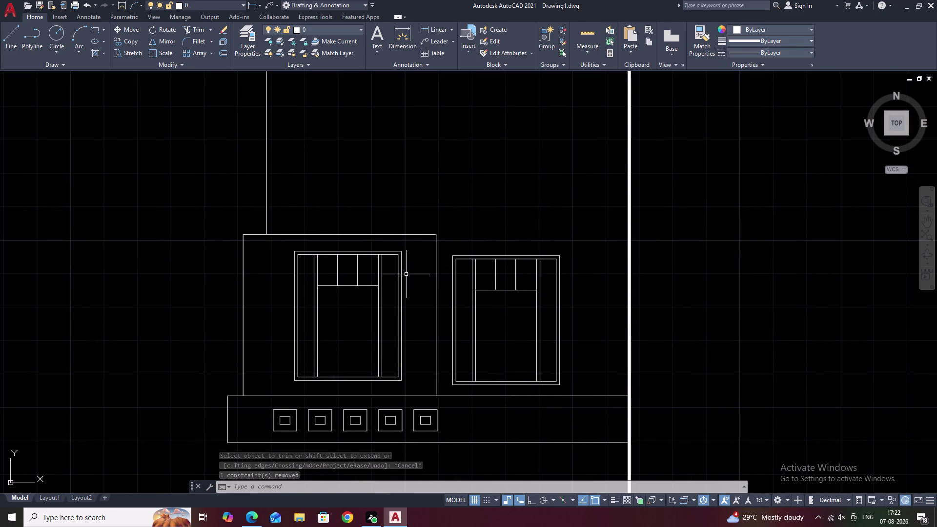
middle_drag(433, 235, 392, 313)
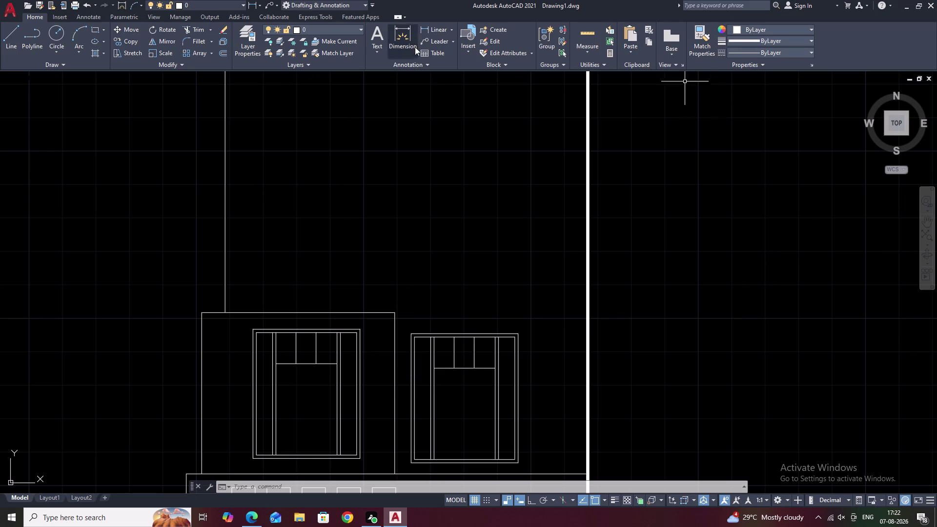
middle_drag(324, 249, 403, 252)
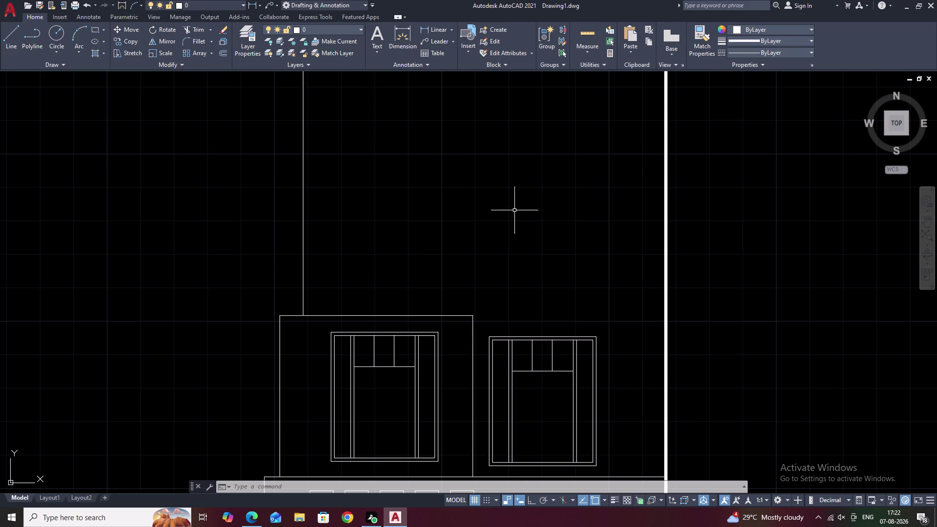
middle_drag(514, 210, 479, 269)
key(Escape)
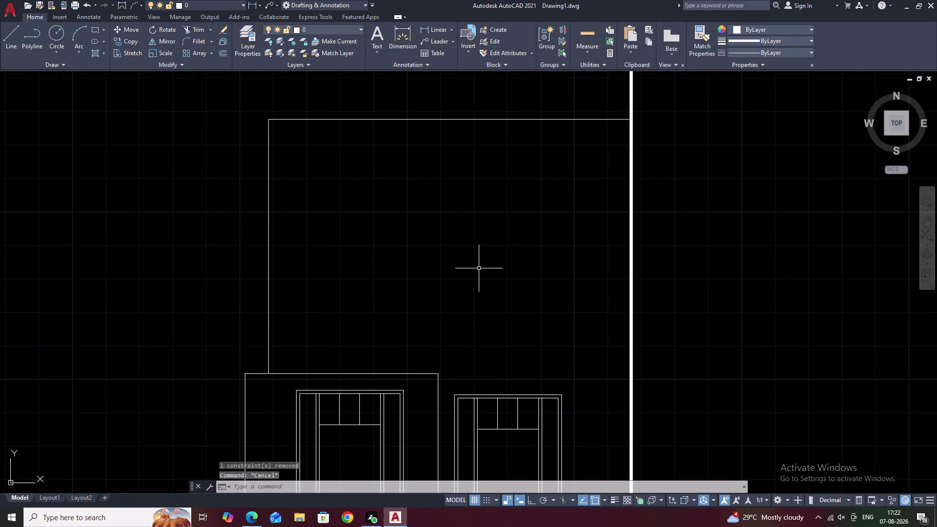
Extend the lower block's right edge up to the wall top.
text(EX)
key(space)
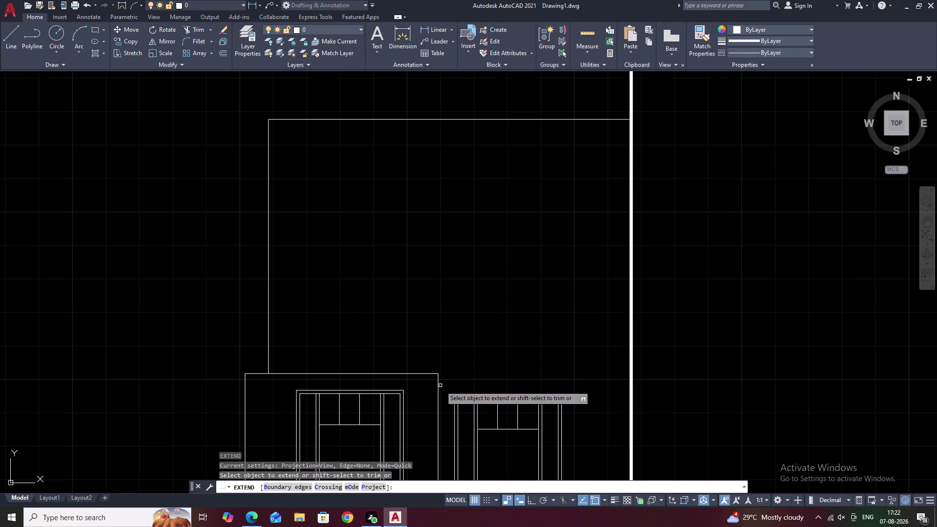
click(438, 387)
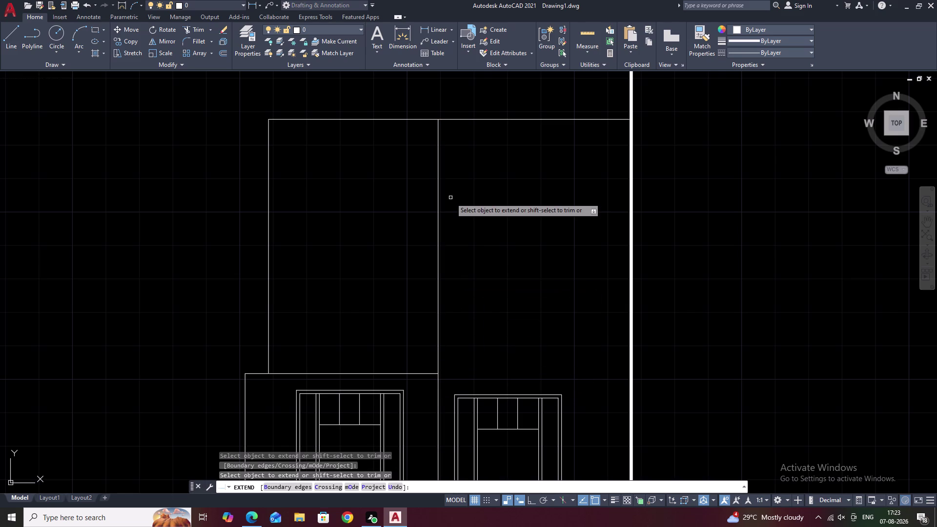
key(Escape)
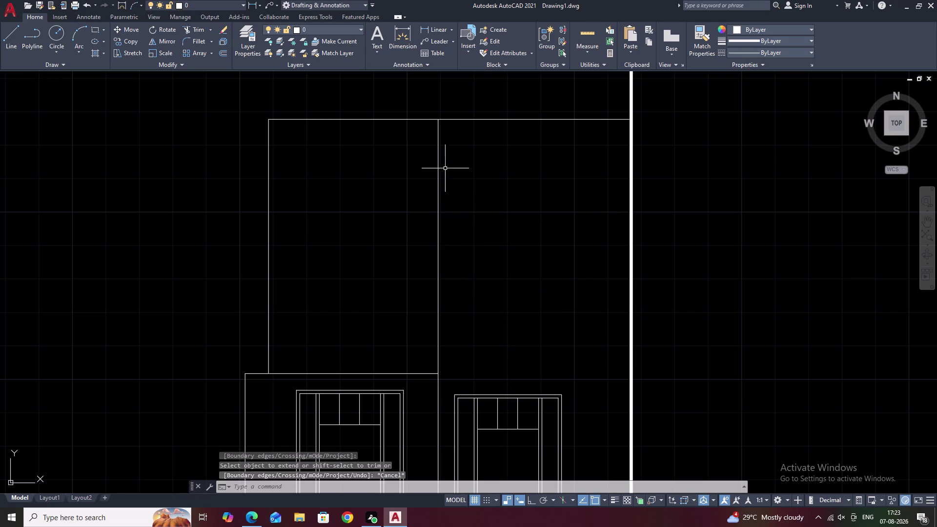
key(Escape)
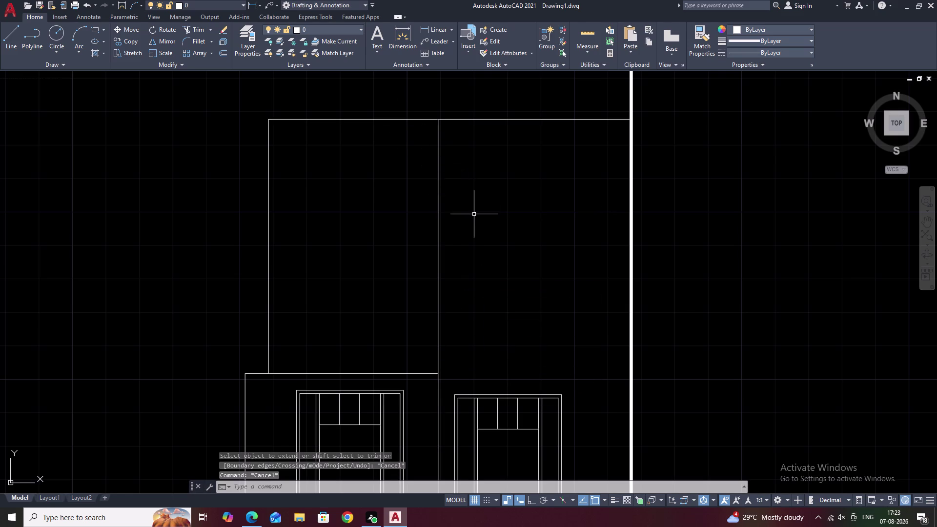
Run Break at Point on a line near the wall top.
text(BE)
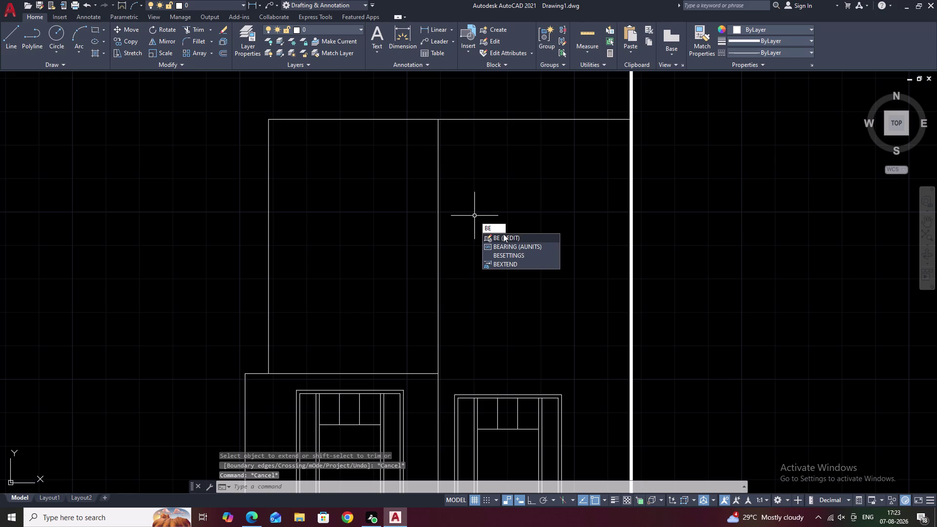
key(BackSpace)
key(r)
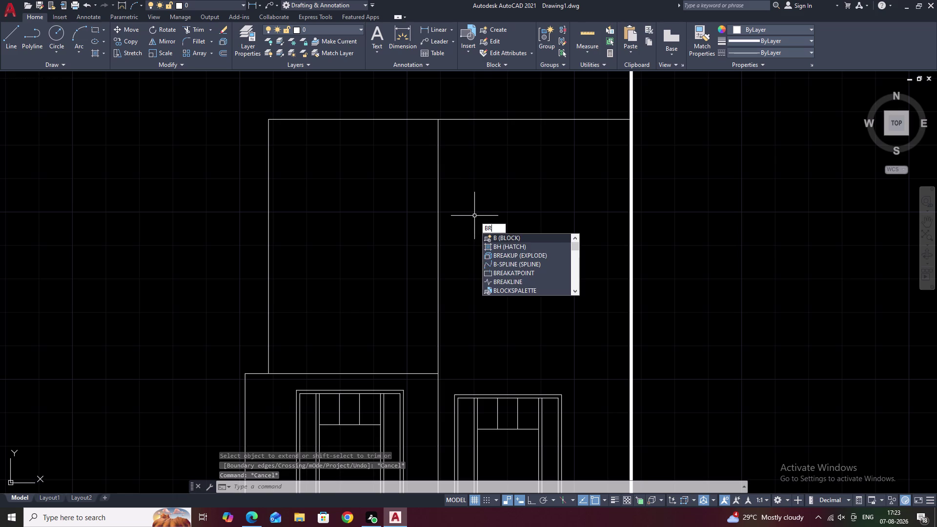
click(526, 255)
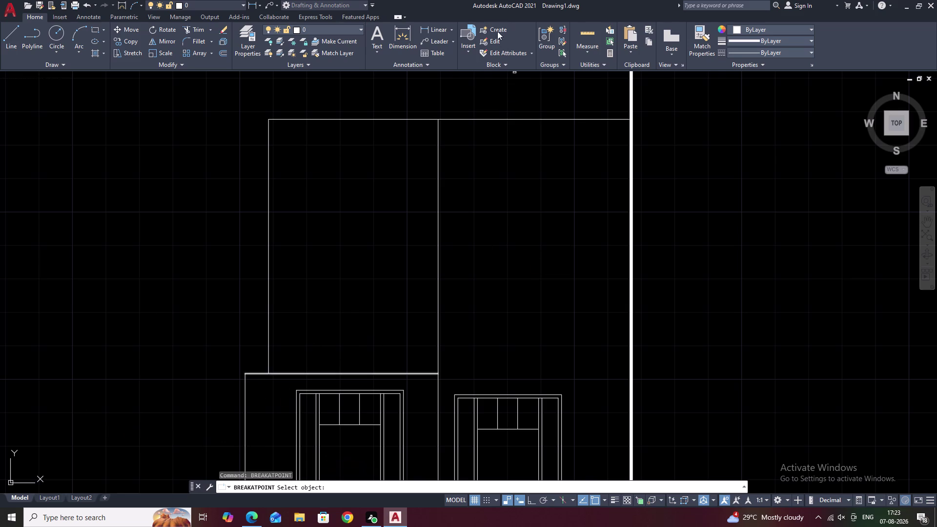
click(479, 120)
click(438, 120)
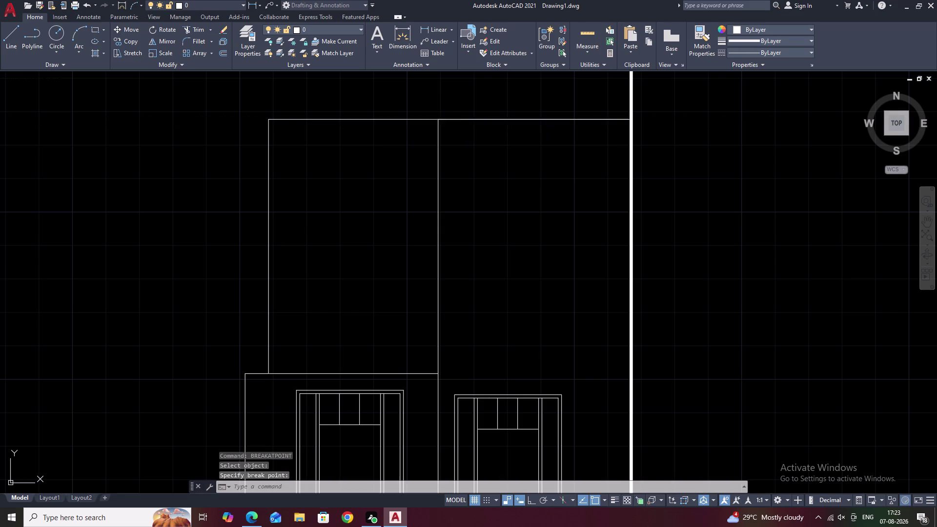
scroll(down, 3)
middle_drag(463, 175, 480, 153)
scroll(up, 3)
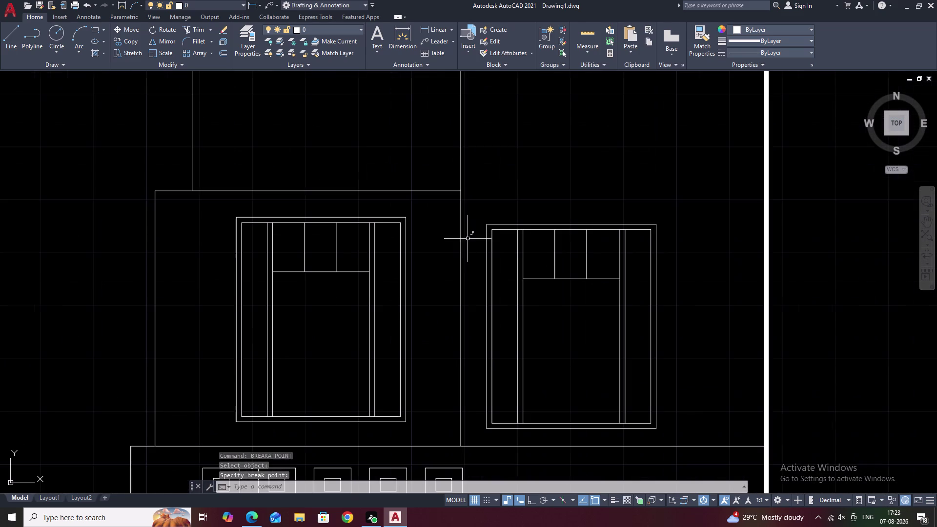
Break the vertical wall edge at the lower block's corner.
key(space)
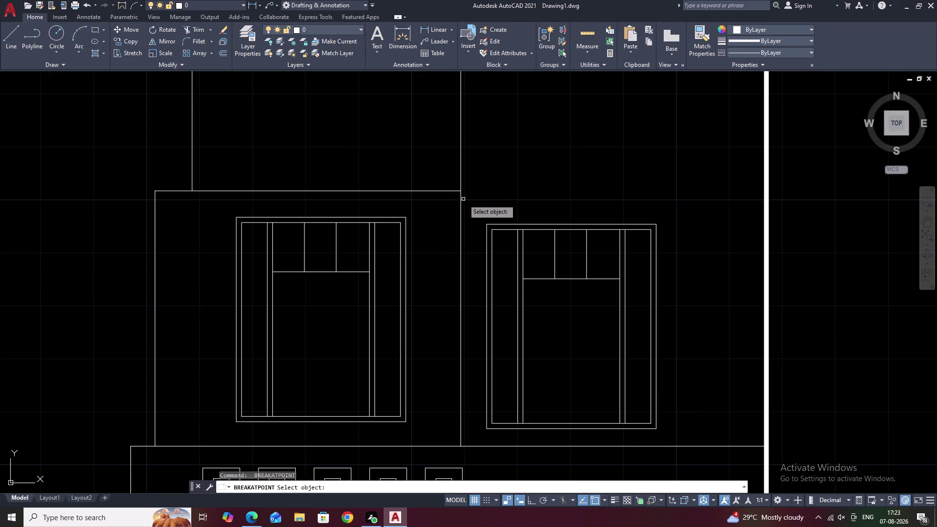
click(462, 205)
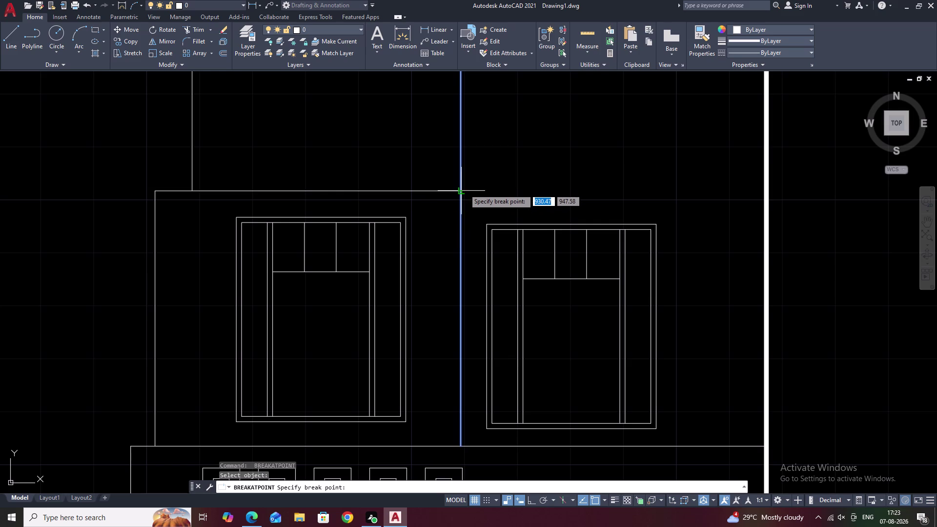
click(462, 190)
scroll(down, 3)
middle_drag(375, 159, 379, 190)
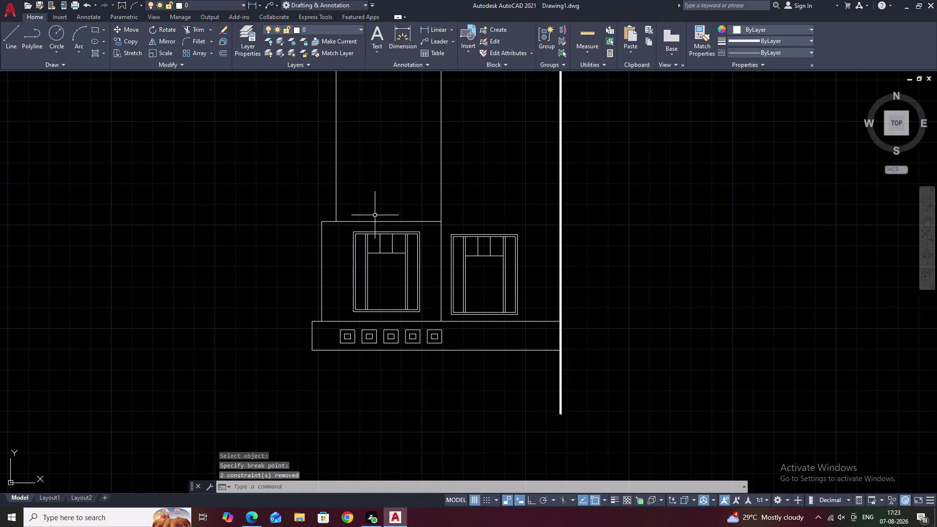
click(375, 221)
key(Escape)
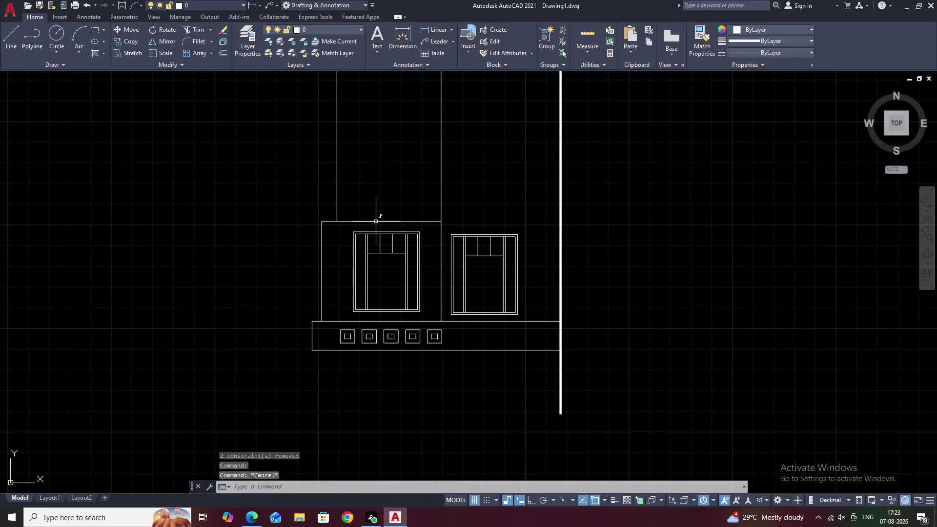
Break the lower block's top edge where the upper wall meets it.
key(space)
click(376, 221)
click(365, 221)
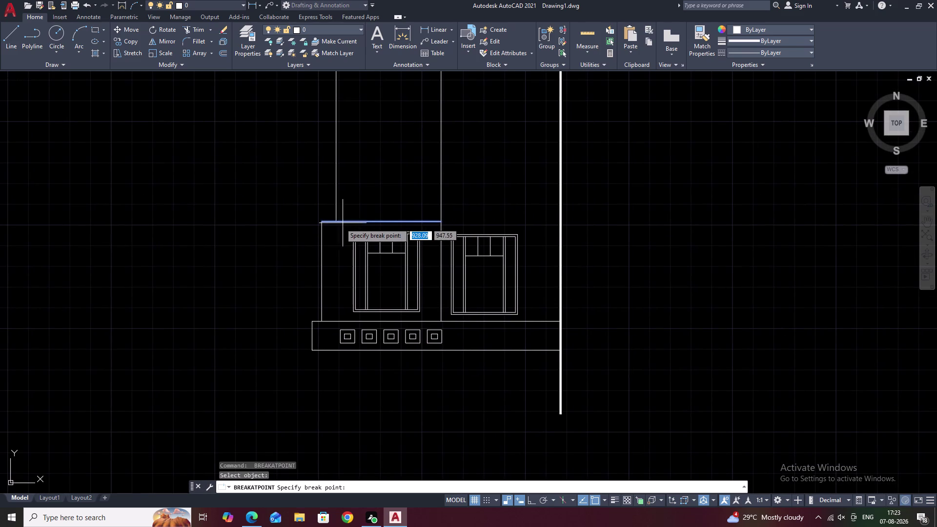
click(335, 223)
scroll(down, 3)
middle_drag(356, 195, 356, 207)
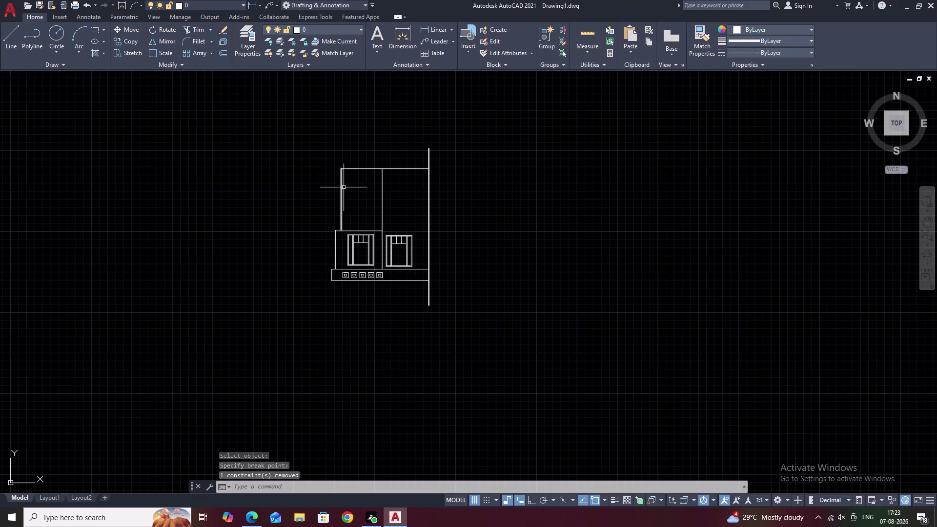
key(Escape)
scroll(up, 3)
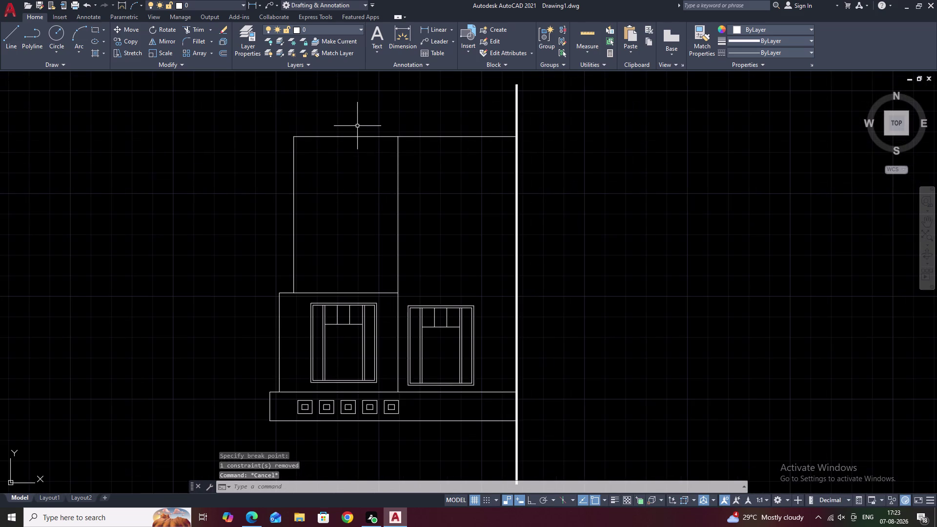
Join the upper wall's top, right, bottom and left edges into one outline.
click(352, 138)
click(397, 181)
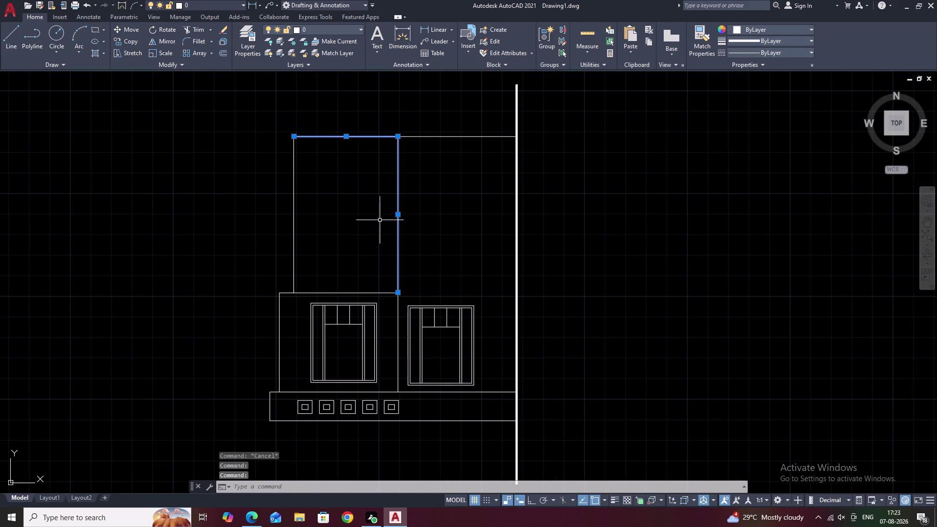
click(339, 294)
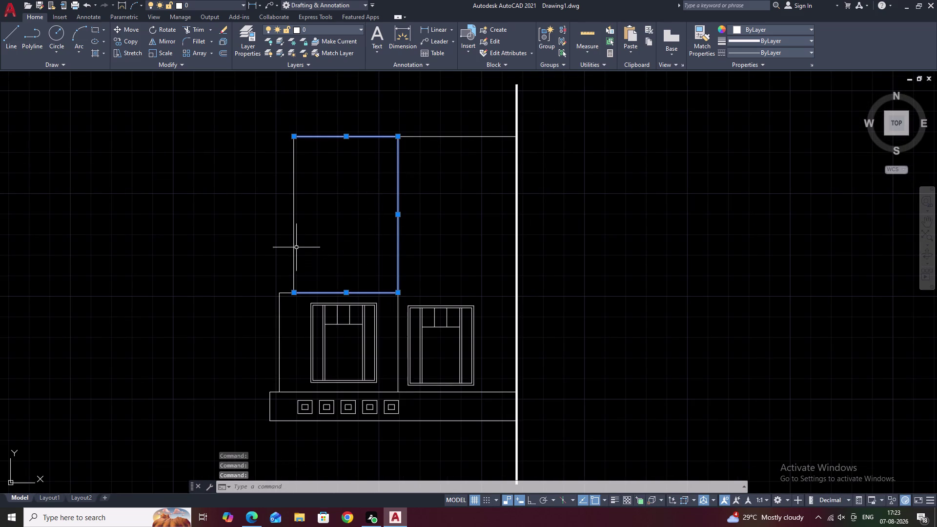
click(294, 239)
text(J)
key(space)
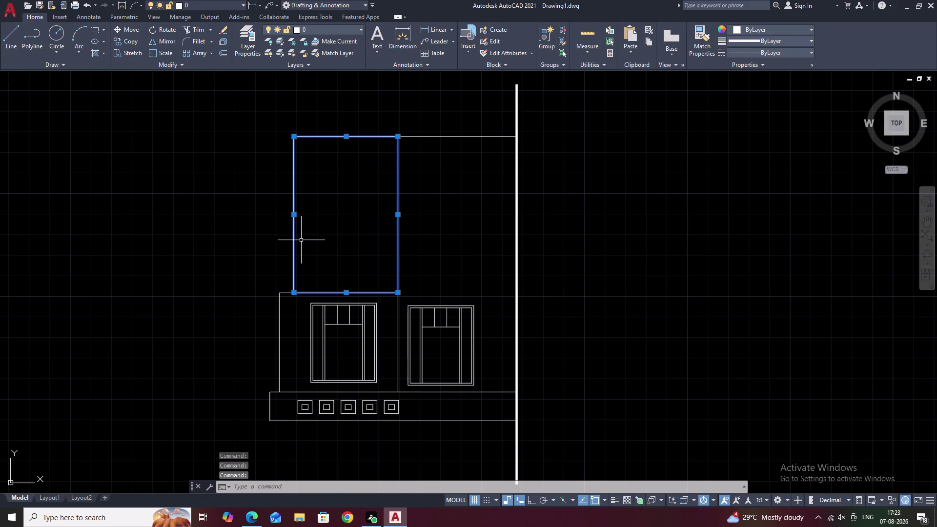
Offset the upper wall outline 0.35 inward.
text(O)
key(space)
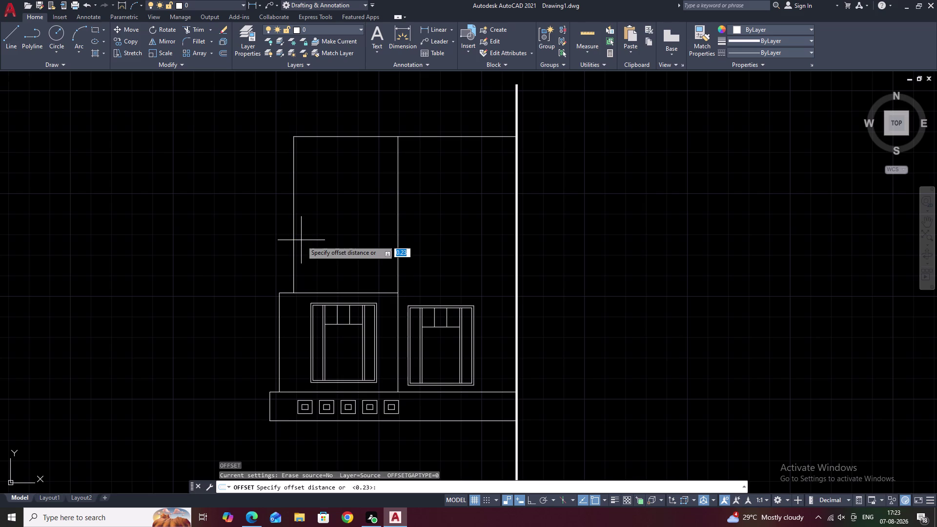
text(.35)
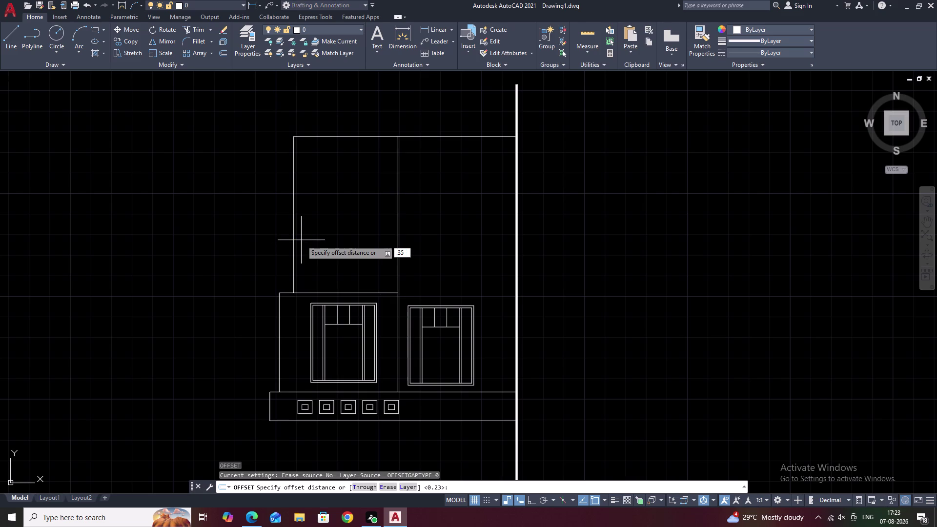
key(space)
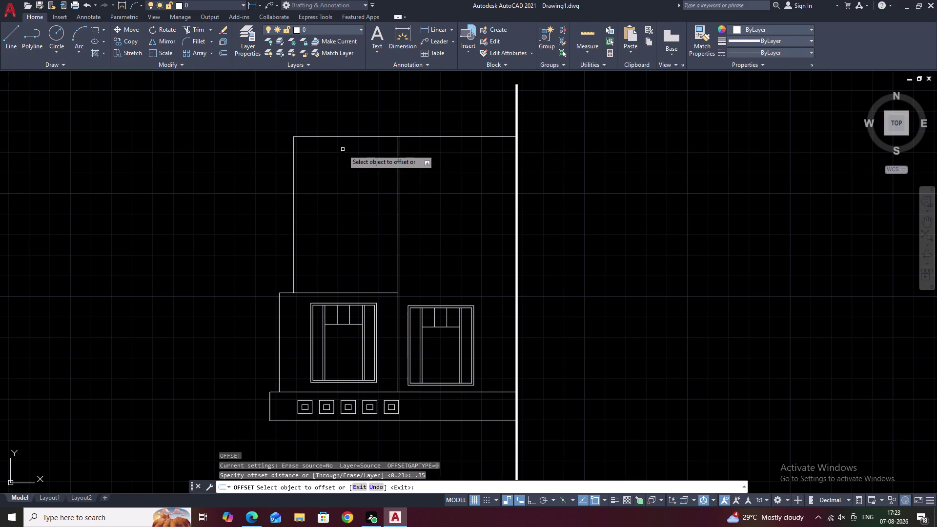
click(350, 136)
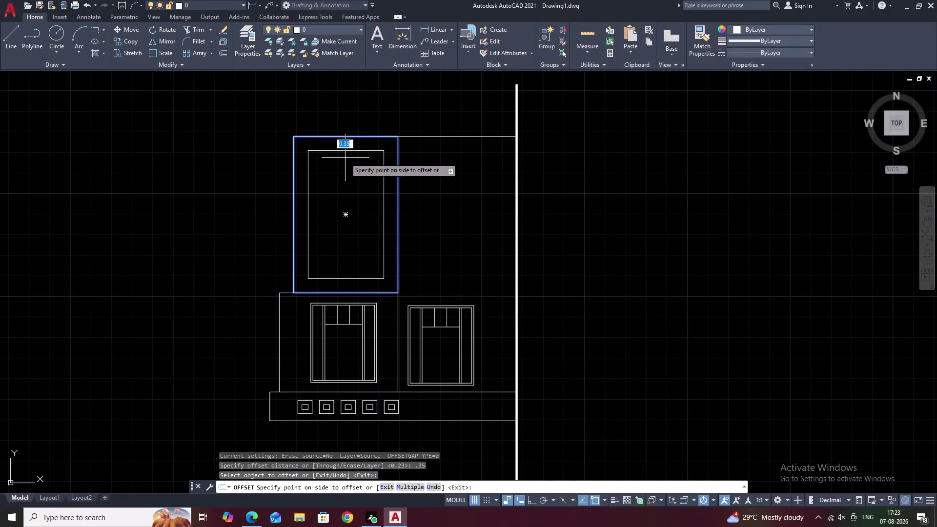
click(345, 158)
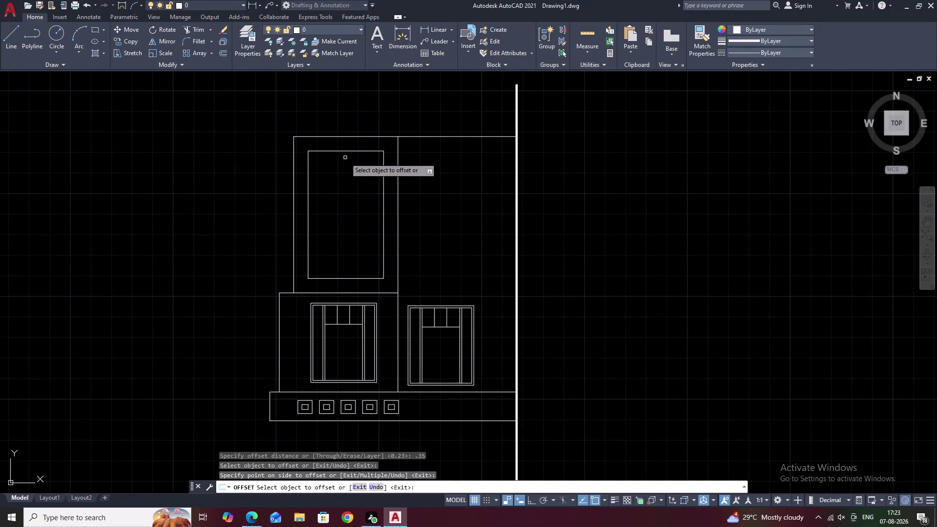
key(Escape)
scroll(up, 3)
scroll(up, 3)
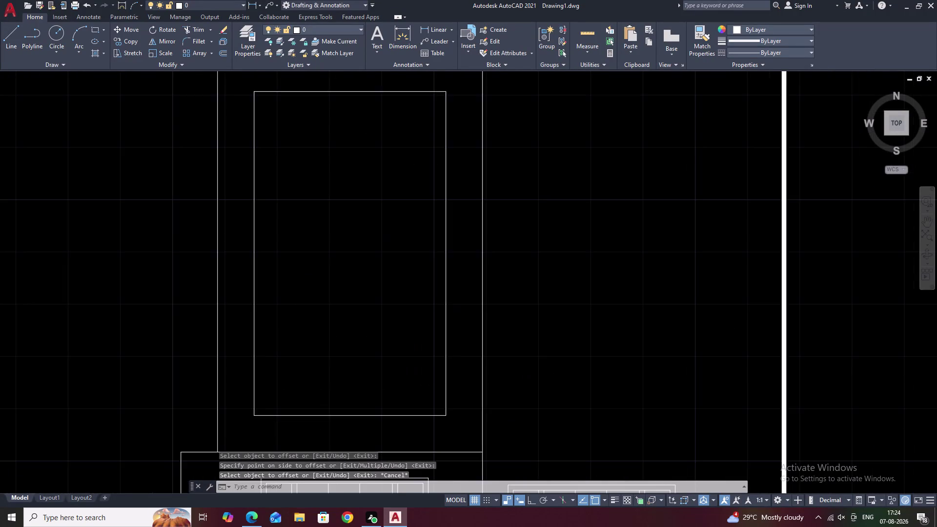
middle_drag(342, 189, 410, 103)
scroll(down, 3)
middle_drag(409, 165, 414, 135)
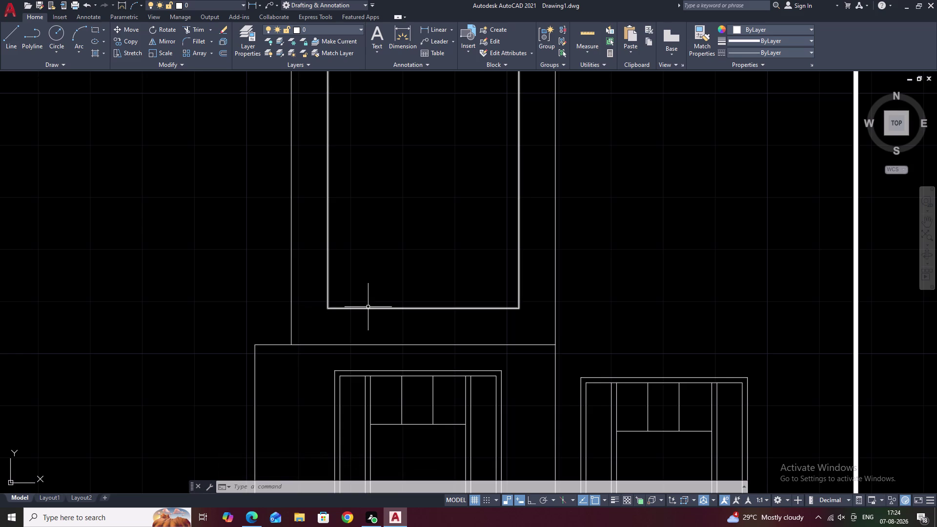
Erase the inner offset rectangle from the upper wall.
key(ctrl+z)
click(364, 277)
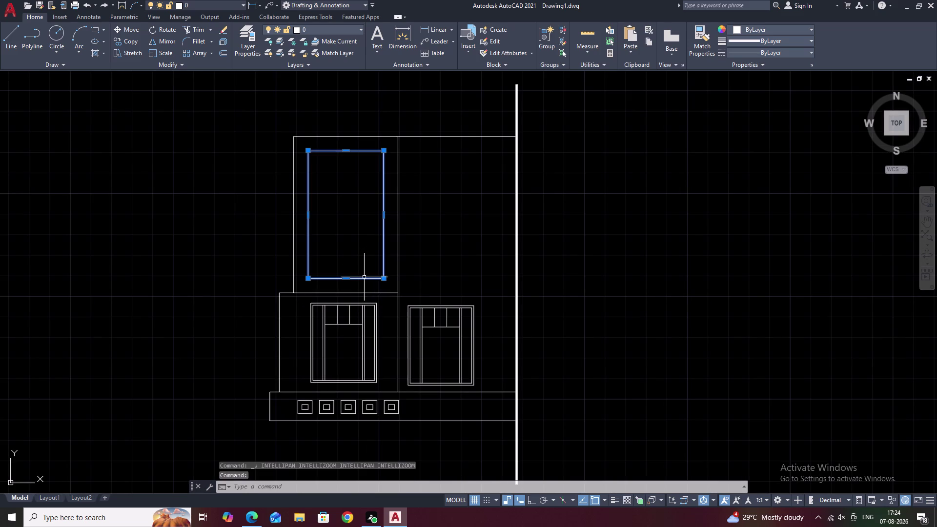
text(E)
key(space)
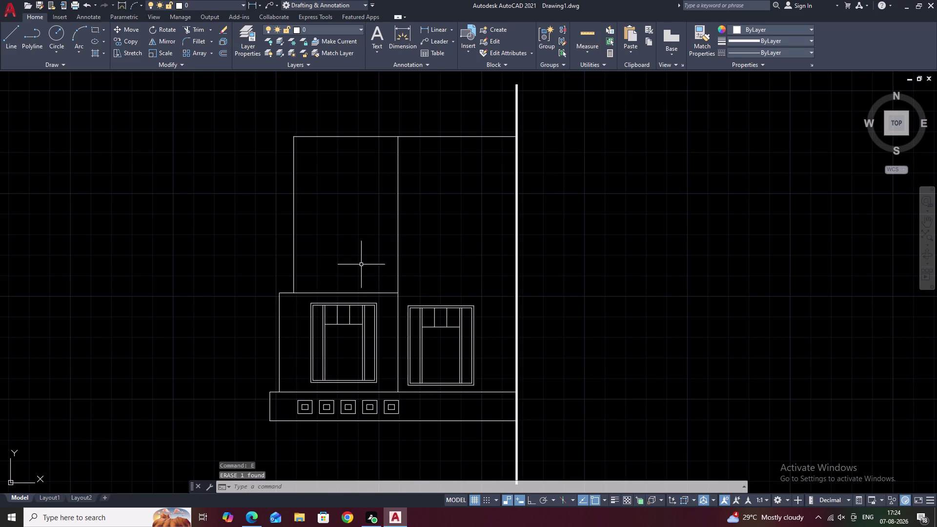
key(Escape)
key(Escape)
Start a 0.5 offset of the upper wall outline, then cancel it.
key(o)
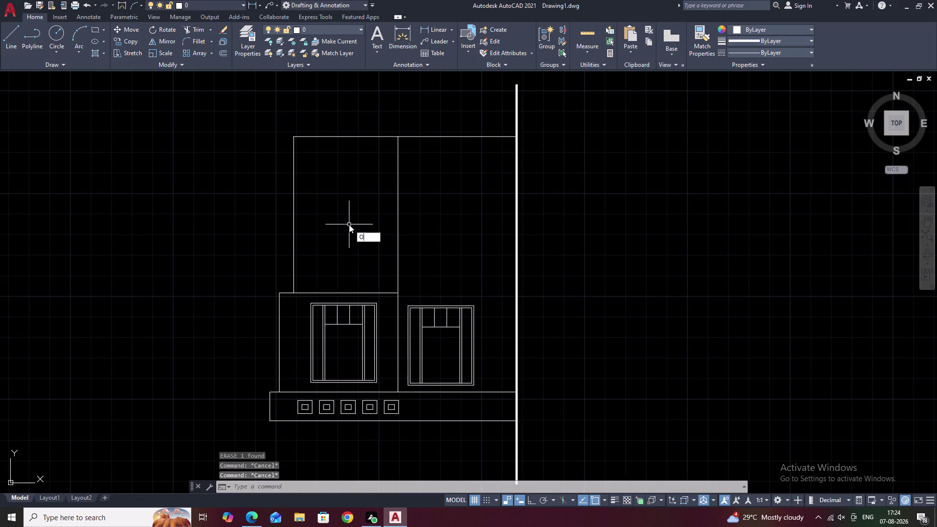
key(space)
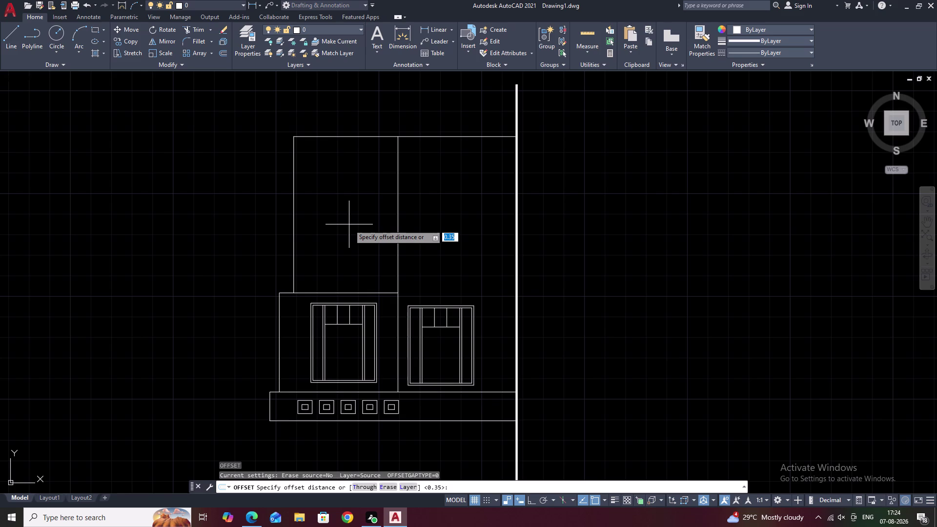
text(.)
text(5)
key(space)
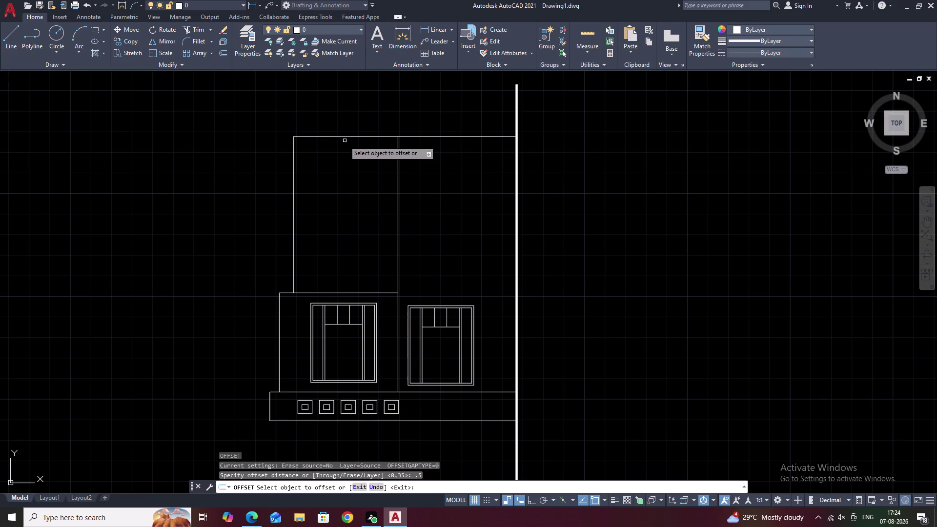
click(344, 138)
key(Escape)
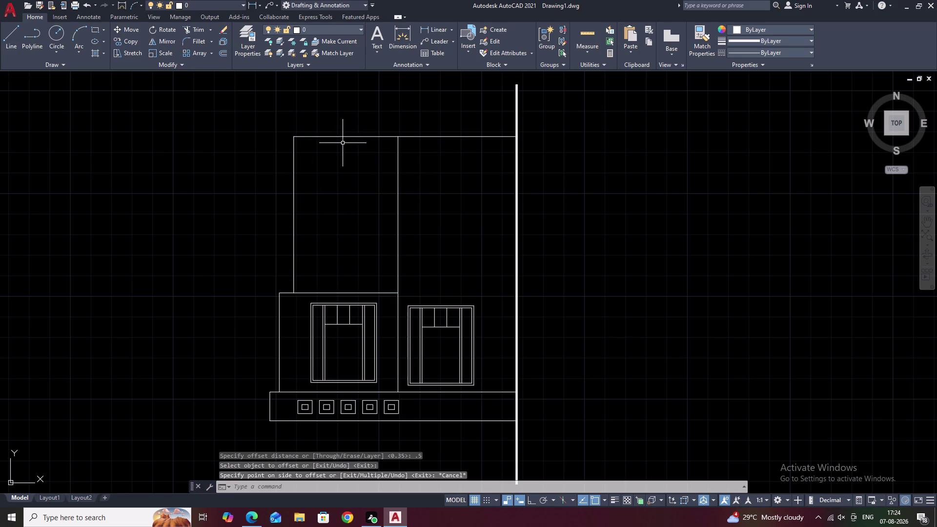
Retry the outline offset with distance 0.09, then cancel it.
key(space)
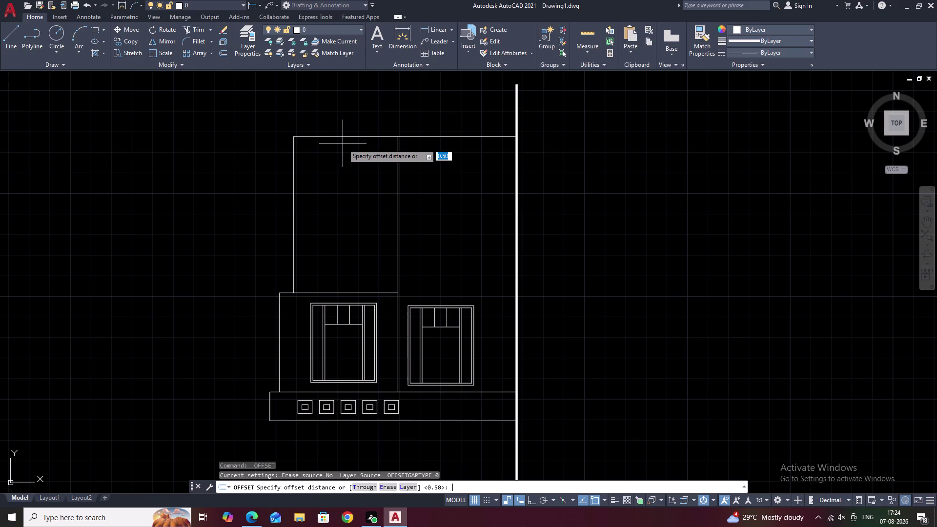
key(space)
text(.0)
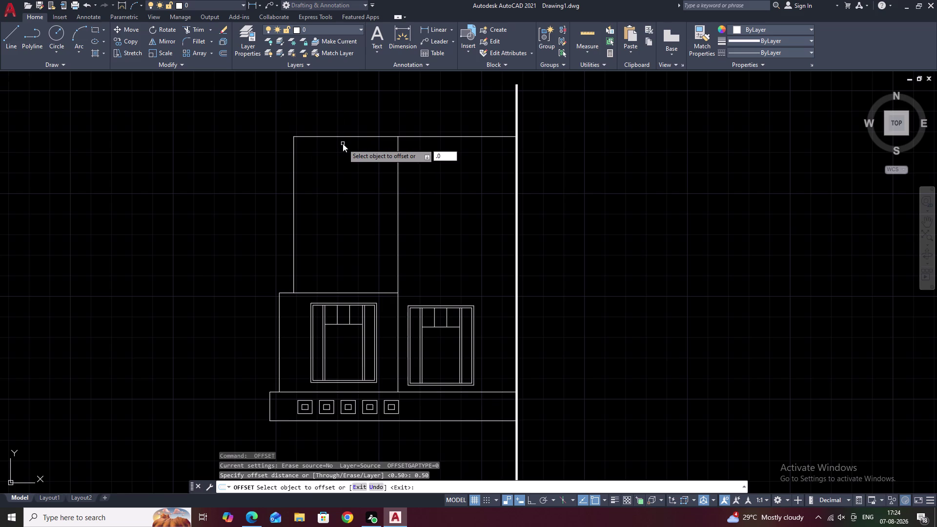
key(9)
key(space)
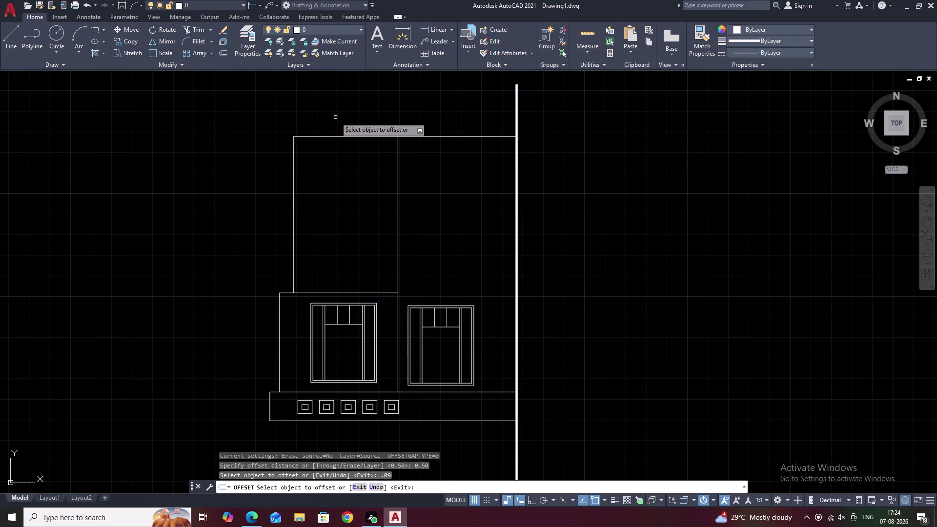
click(339, 135)
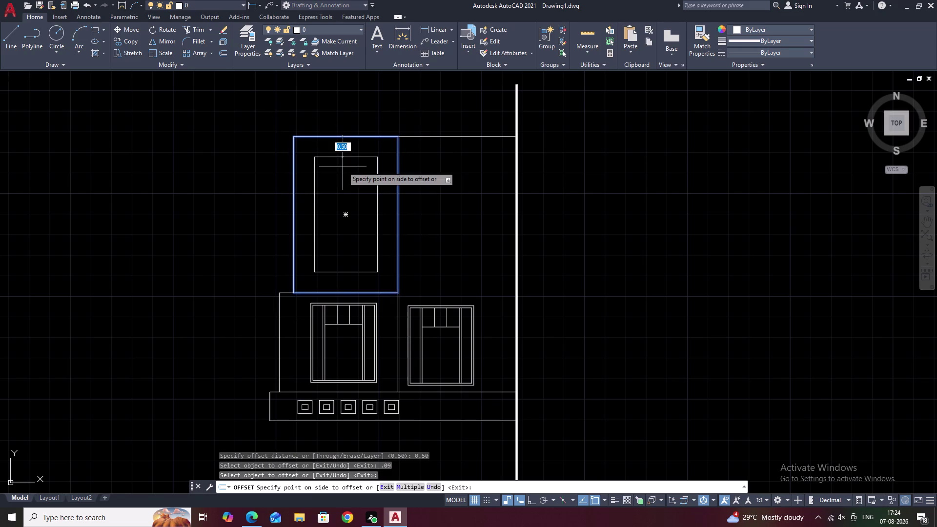
key(Escape)
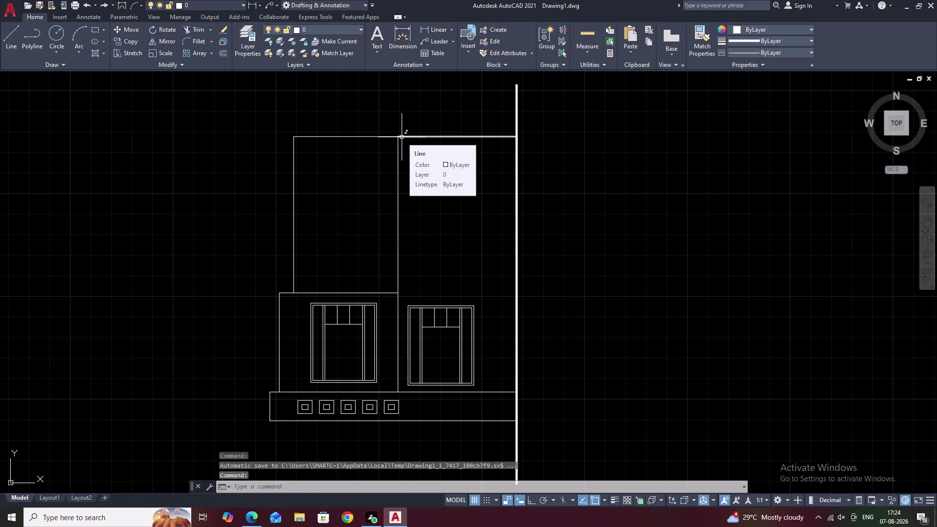
Try a 0.05 offset on the tall upper wall rectangle, then cancel it.
key(Escape)
key(Escape)
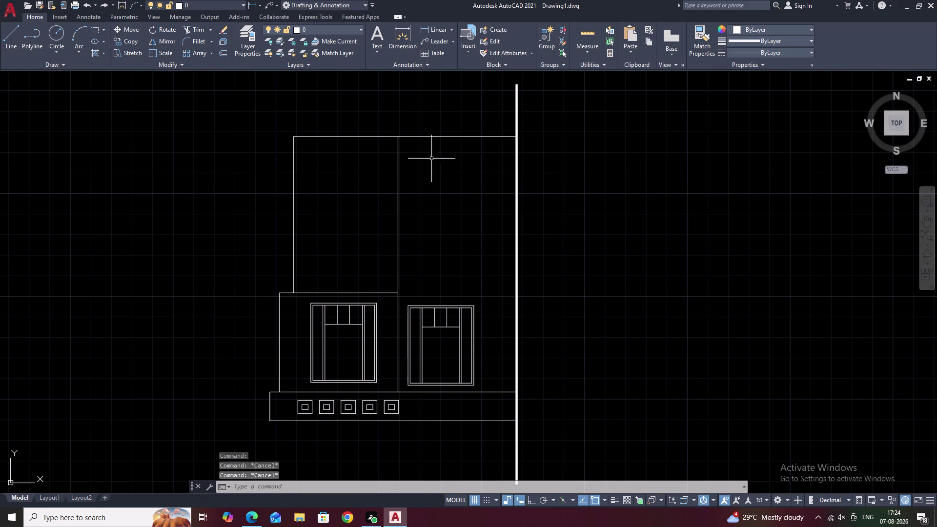
middle_drag(443, 220, 479, 226)
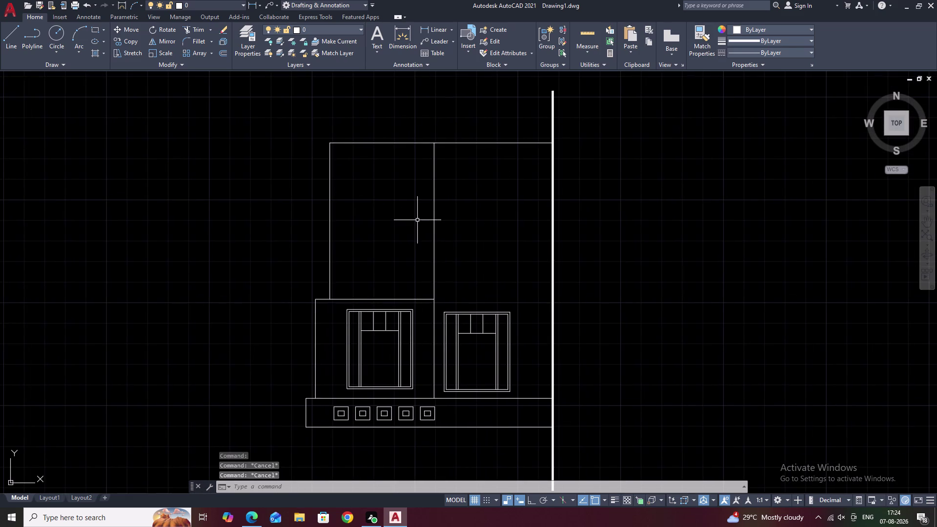
text(O)
key(space)
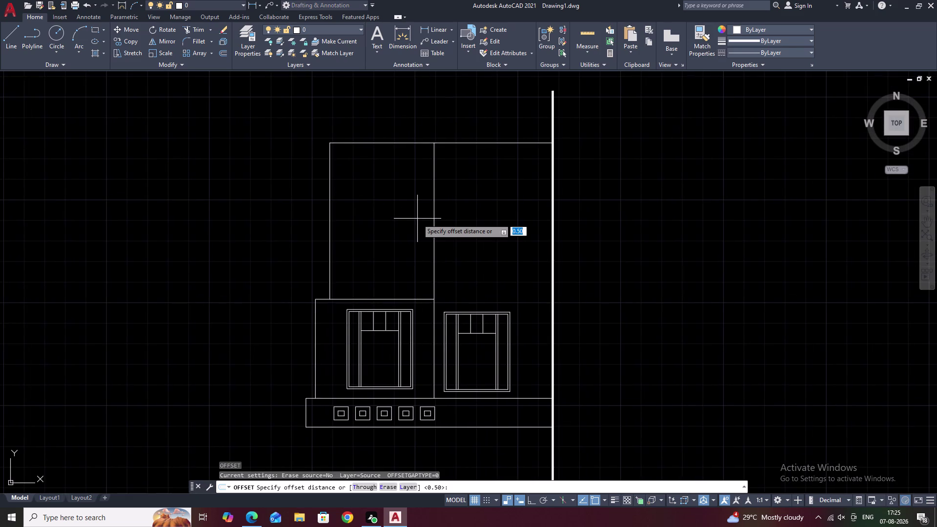
text(.0)
key(5)
key(space)
click(397, 143)
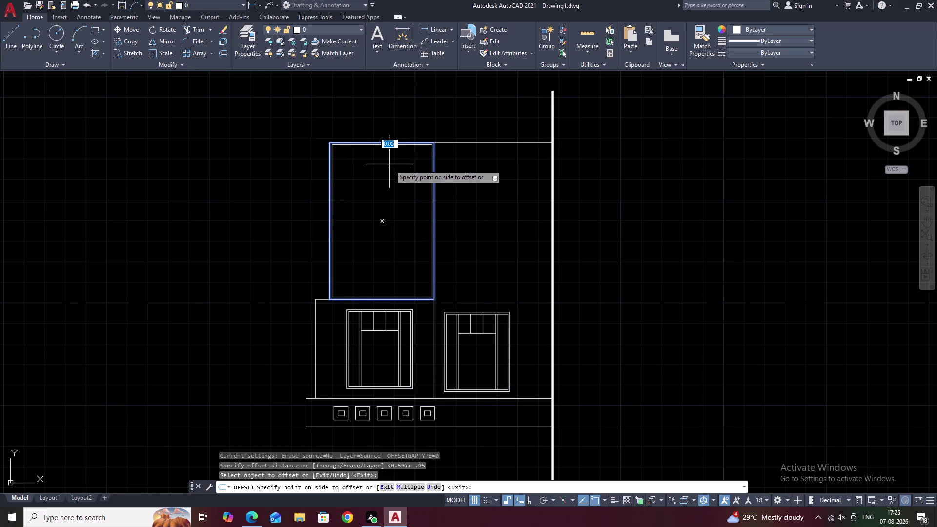
key(Escape)
Retry the upper wall offset with 0.09 and 0.1 distances, cancelling both attempts.
key(space)
text(.0)
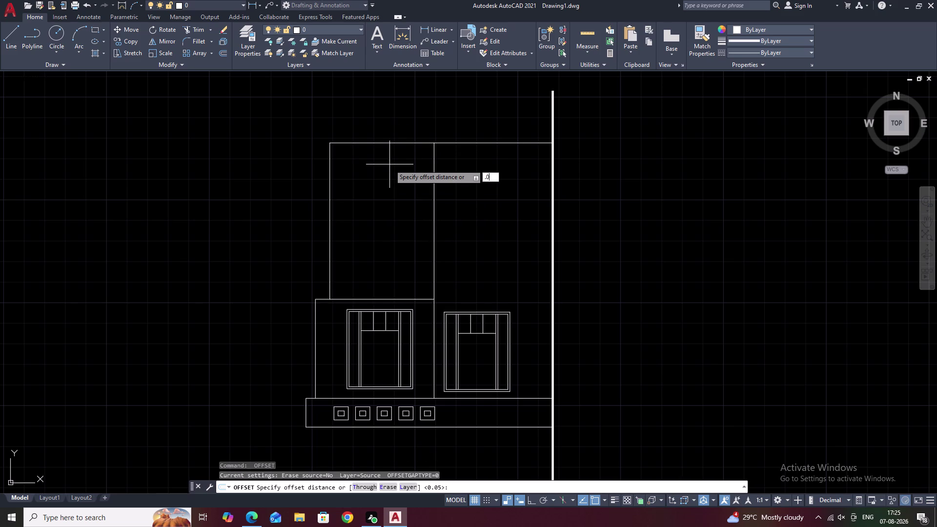
text(9)
key(space)
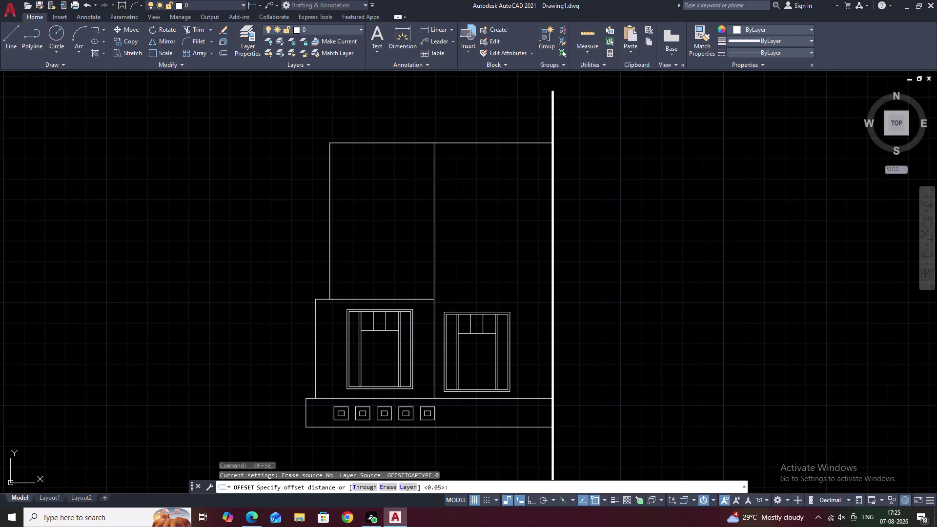
click(389, 143)
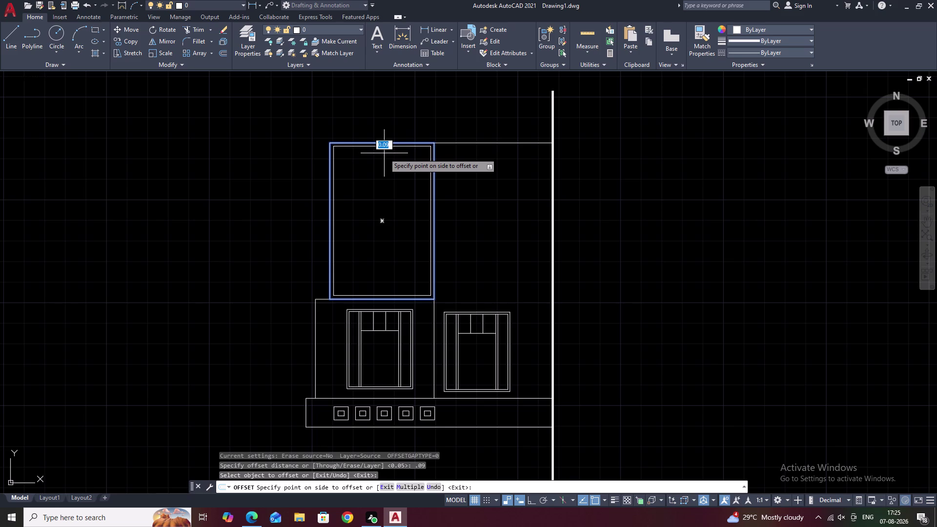
key(Escape)
key(space)
key(space)
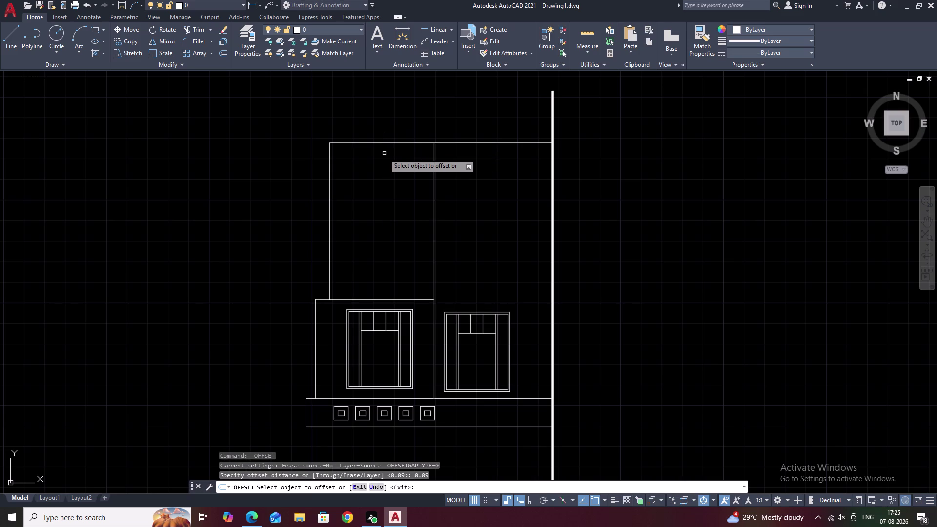
text(.1)
key(space)
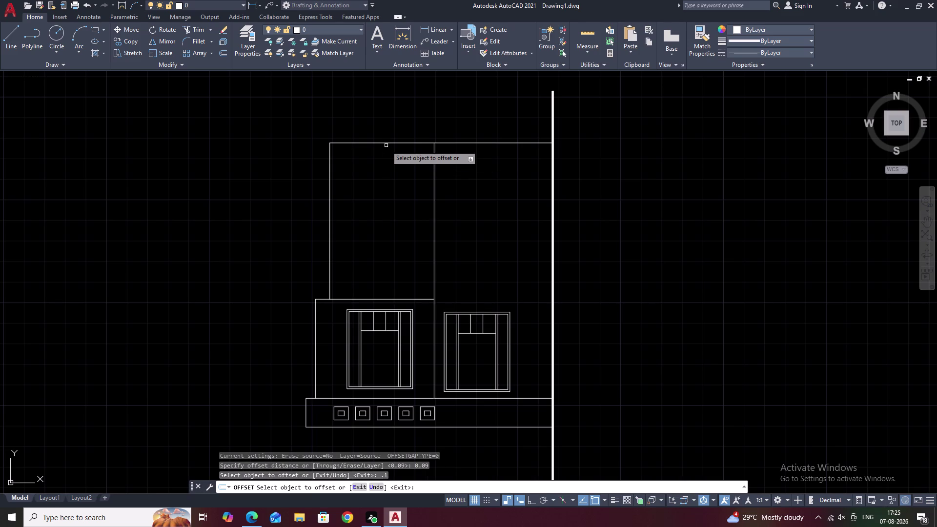
click(390, 142)
key(space)
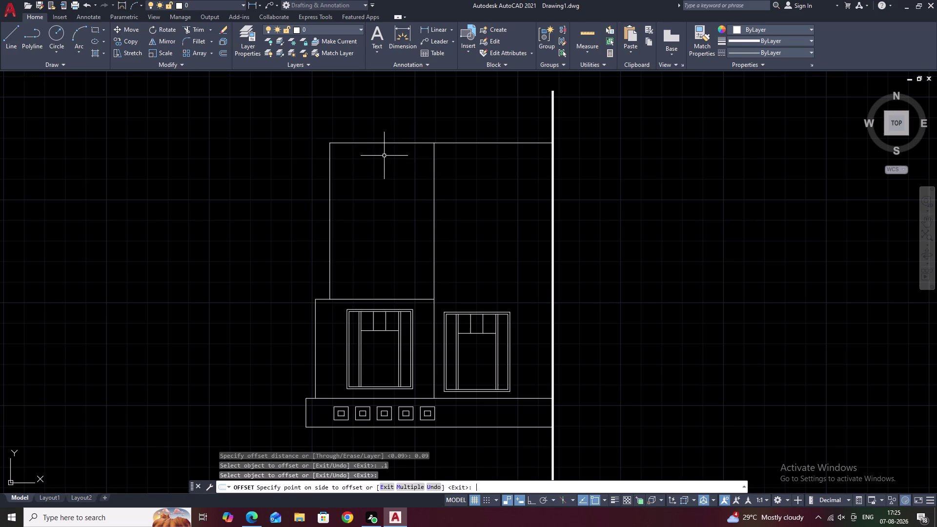
key(space)
Place the 0.2 inner offset of the upper wall rectangle and review the result.
text(.)
key(2)
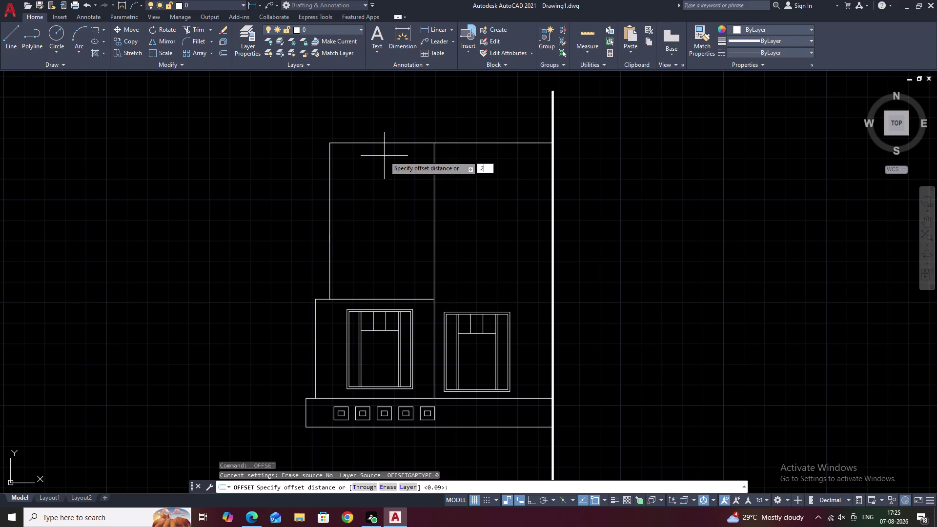
key(space)
click(401, 144)
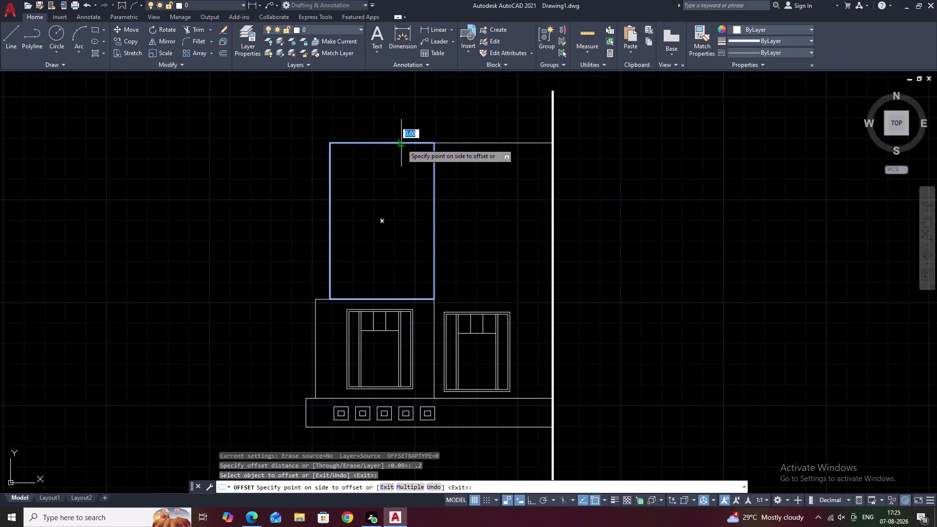
click(399, 159)
key(Escape)
middle_drag(385, 218, 411, 210)
scroll(up, 3)
middle_drag(396, 241, 400, 226)
scroll(down, 3)
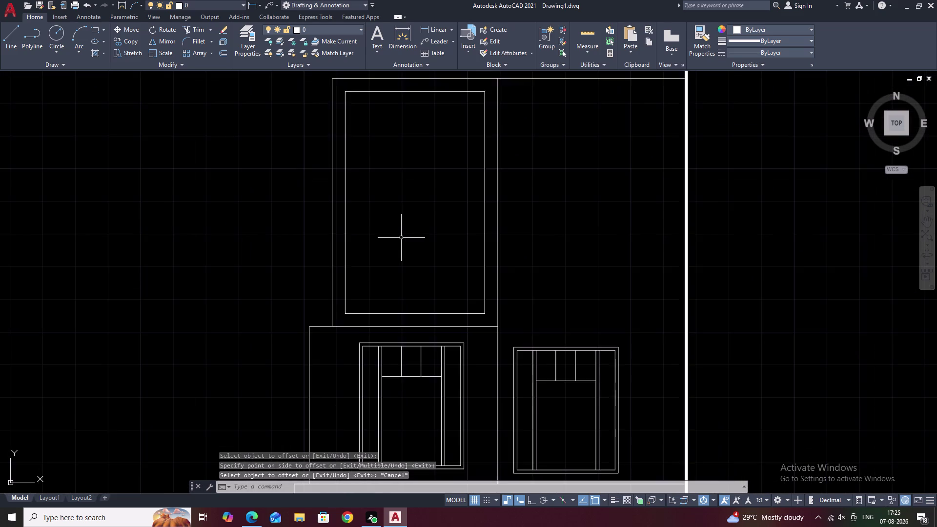
middle_drag(402, 237, 371, 263)
scroll(down, 3)
middle_drag(379, 262, 383, 250)
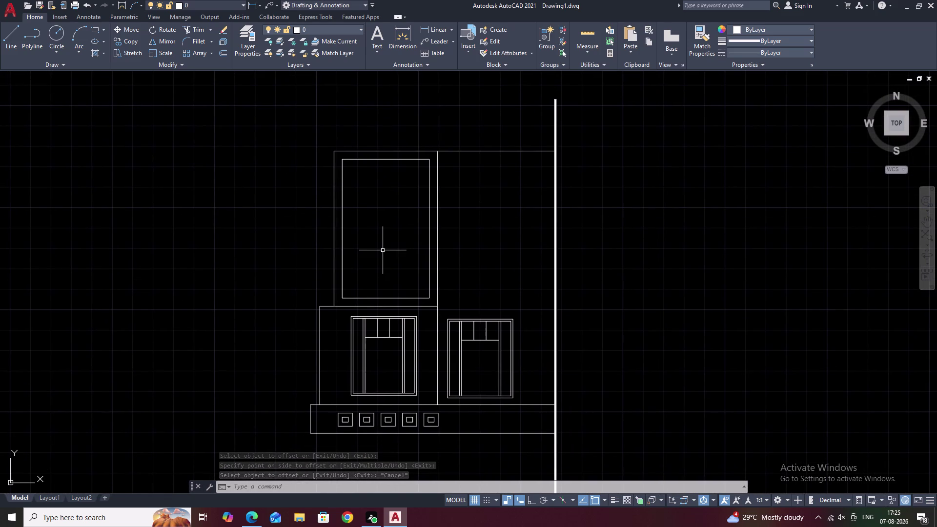
middle_drag(274, 255, 542, 336)
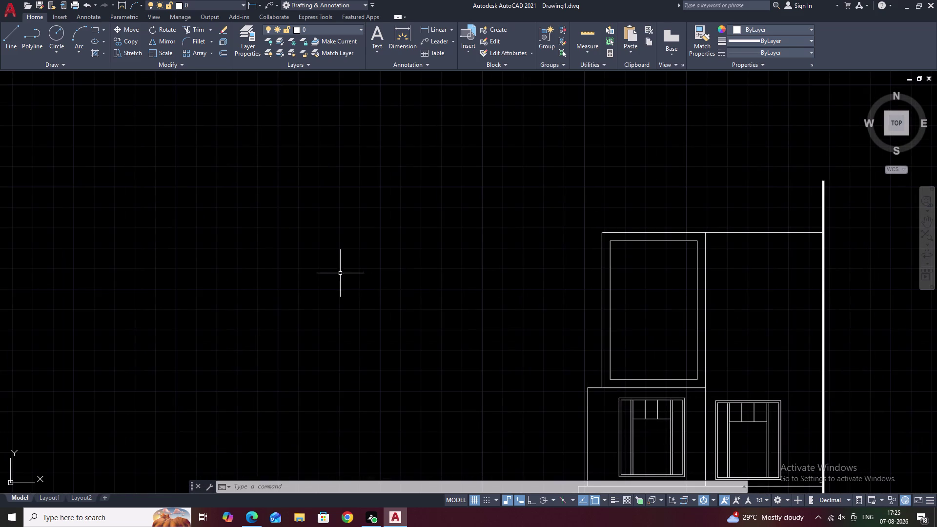
middle_drag(327, 269, 365, 278)
middle_drag(382, 325, 385, 253)
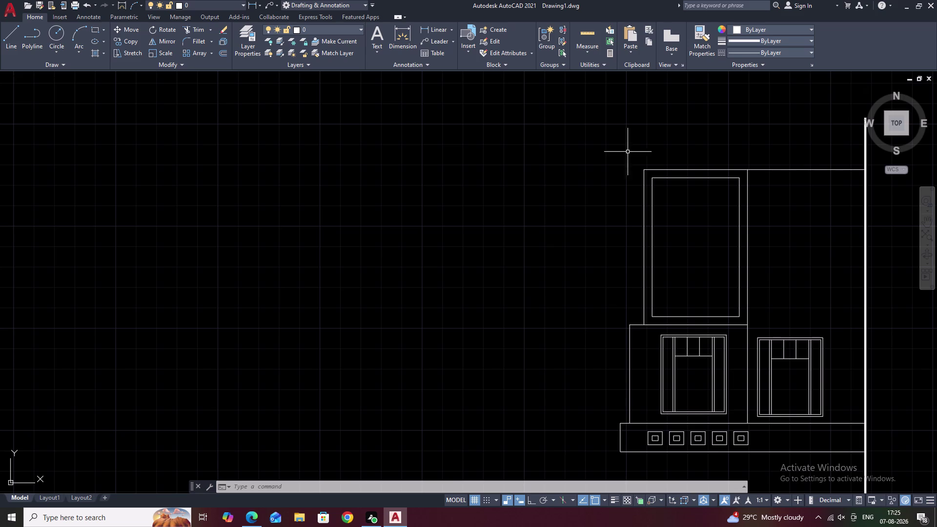
Draw a 1.6 by 2.3 rectangle (REC) in empty space left of the elevation.
text(REC)
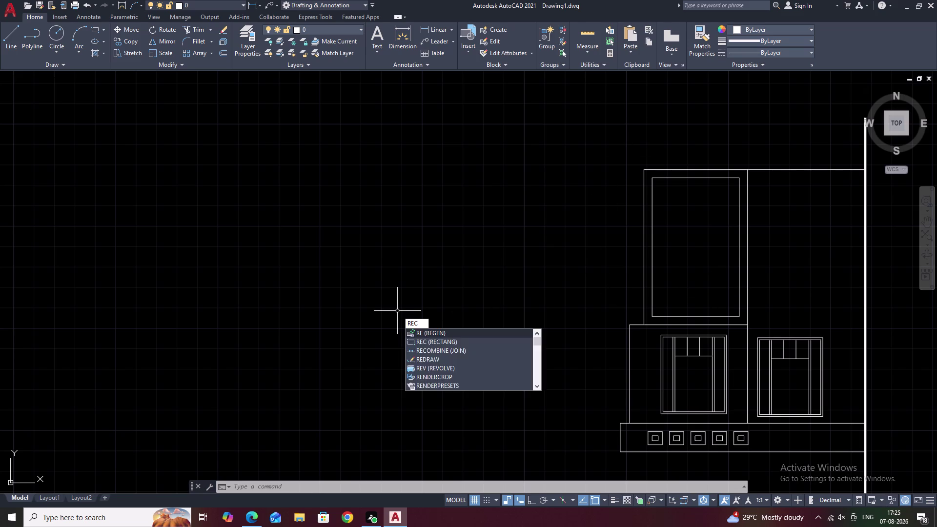
key(space)
click(256, 224)
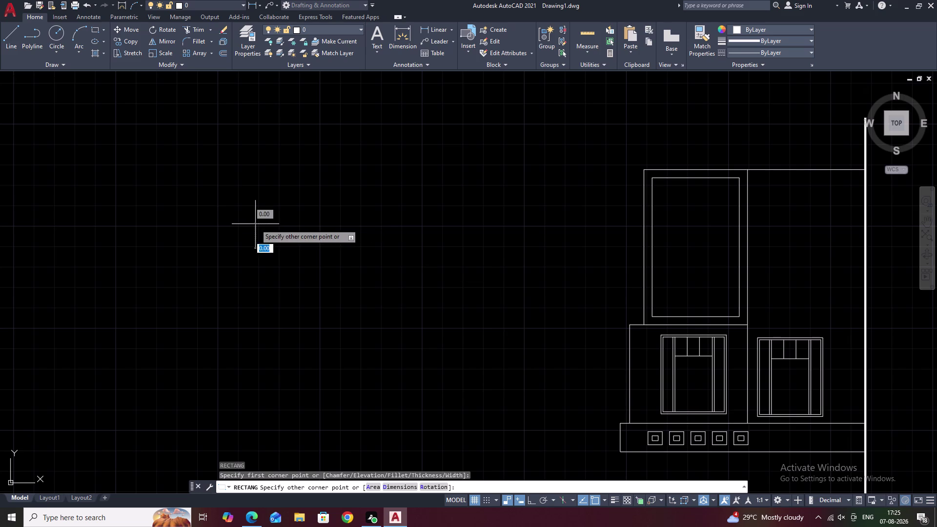
text(D)
key(space)
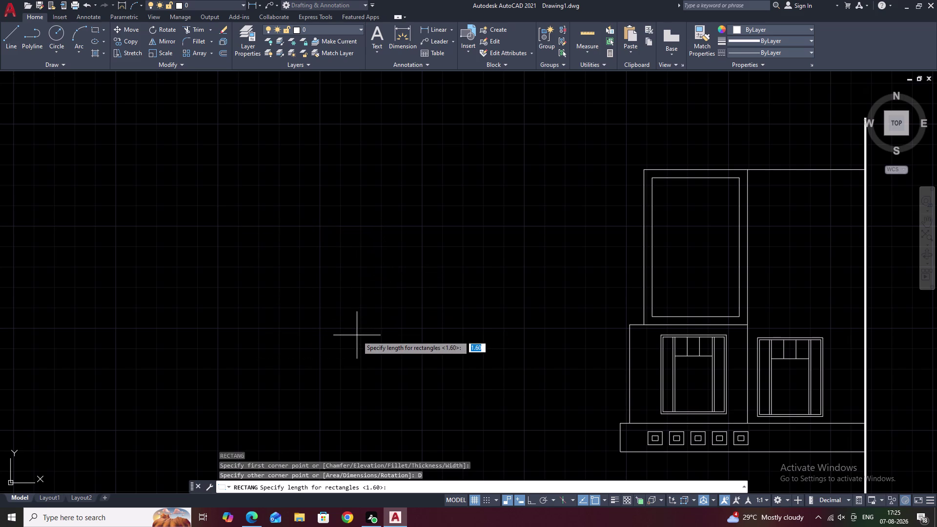
text(1)
text(.6)
key(space)
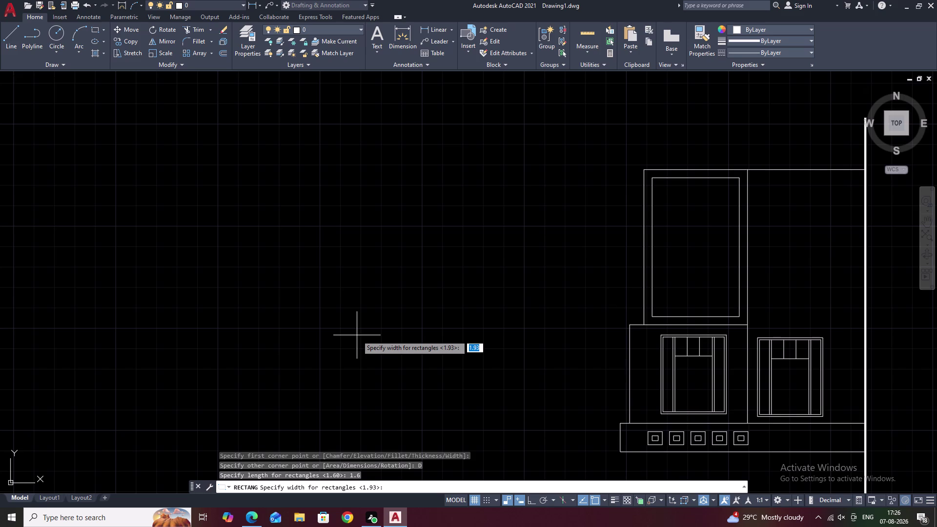
text(2.3)
key(space)
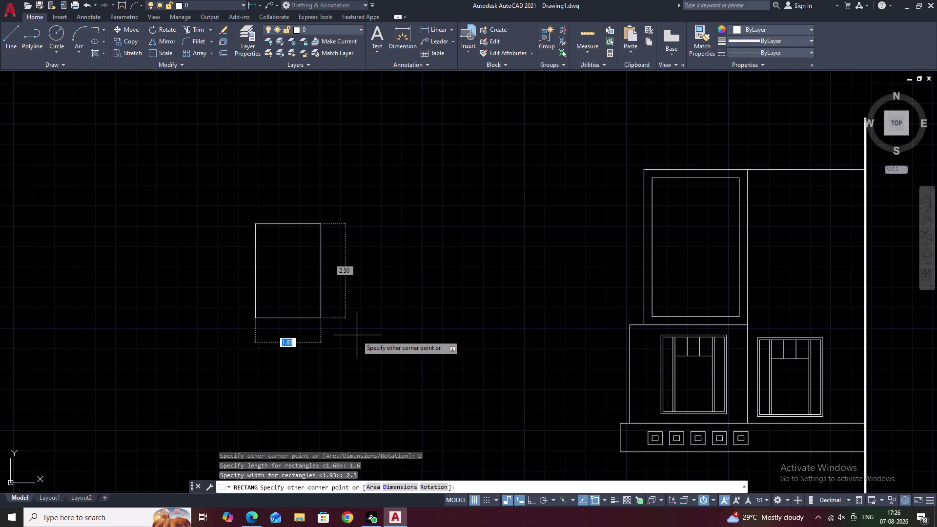
click(344, 314)
key(Escape)
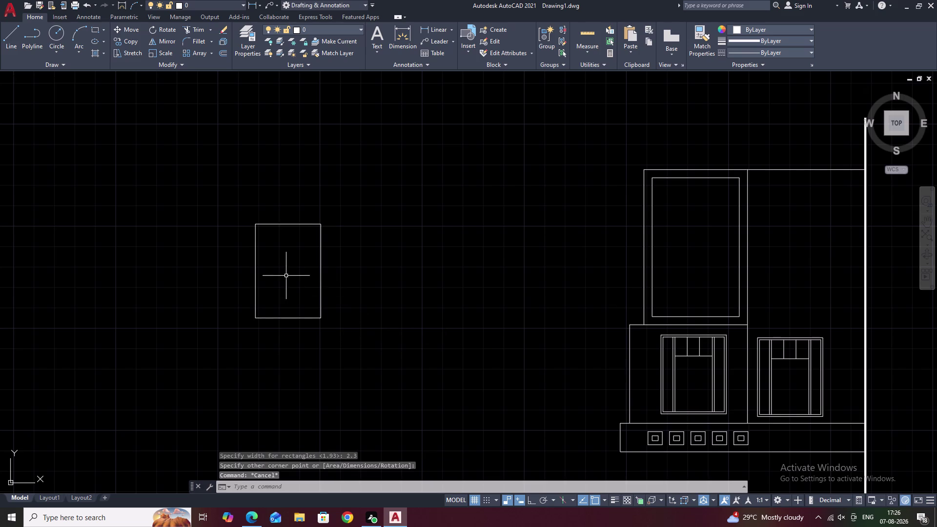
Take a trial linear dimension of a gap at the window's top edge, then cancel it.
scroll(up, 3)
scroll(down, 3)
middle_drag(570, 338, 408, 317)
scroll(up, 3)
scroll(up, 3)
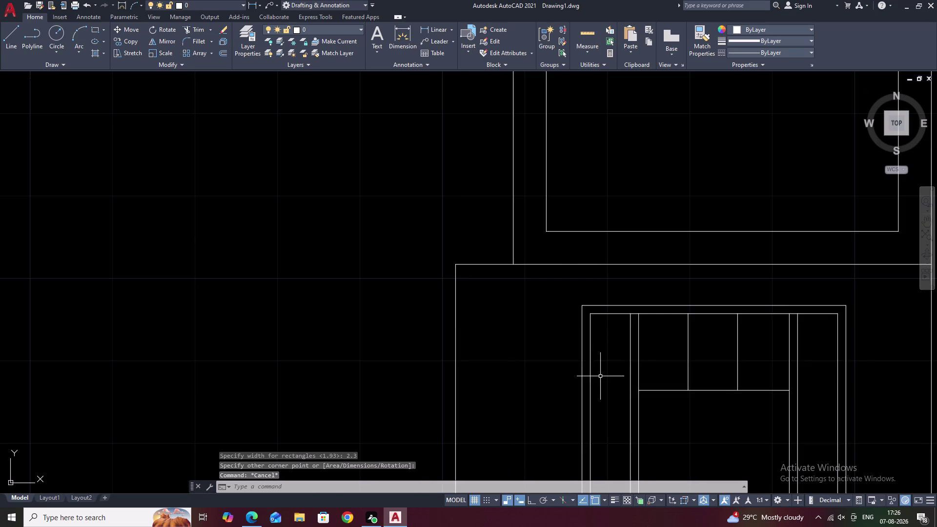
middle_drag(600, 373, 479, 371)
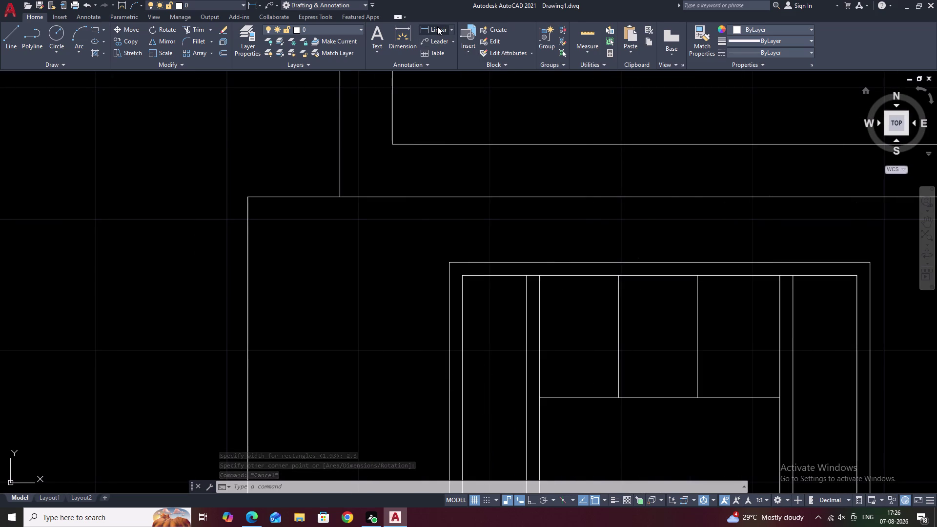
click(437, 26)
click(477, 276)
click(476, 261)
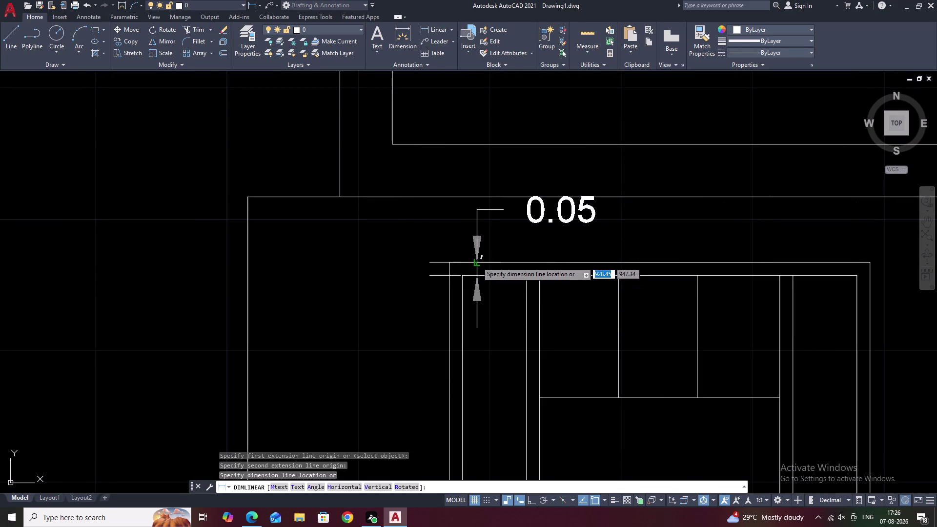
key(Escape)
scroll(down, 3)
middle_drag(349, 241, 687, 251)
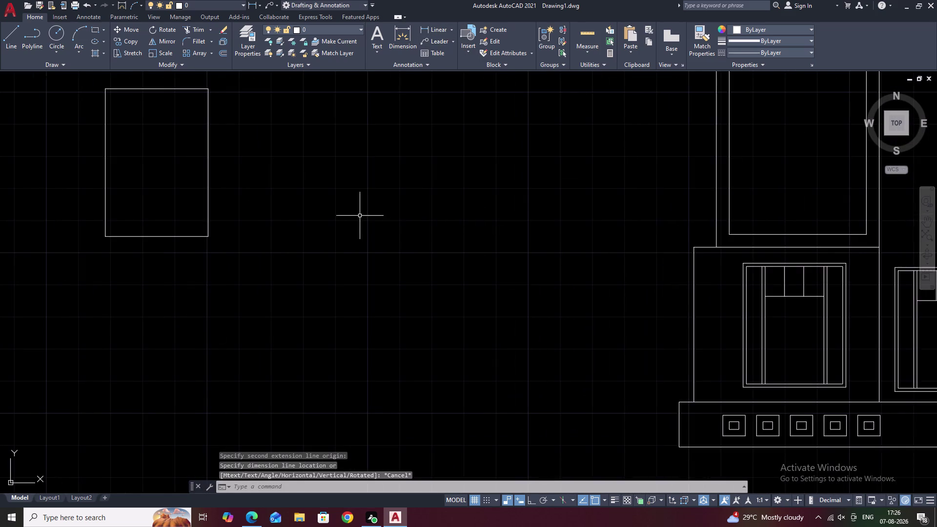
middle_drag(356, 215, 474, 227)
Offset the 1.6 by 2.3 rectangle 0.05 inward to make a double outline.
text(O)
key(space)
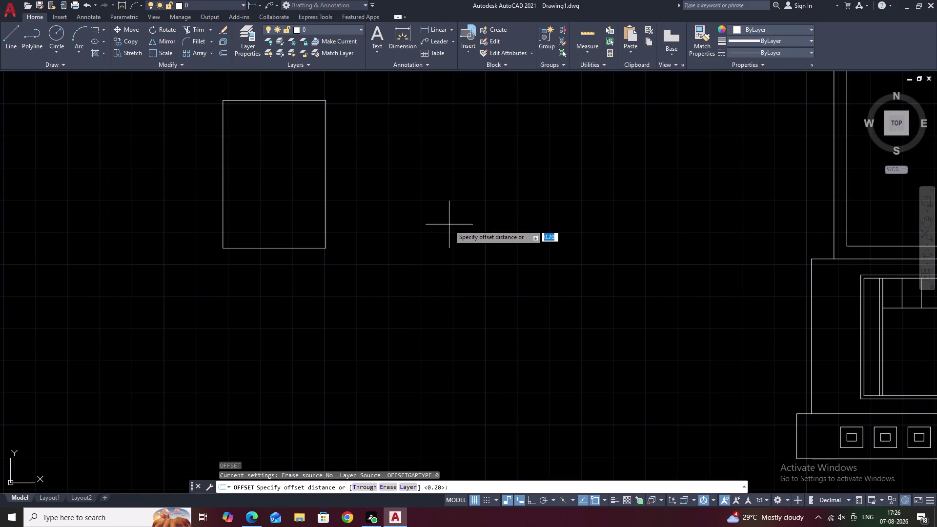
text(.05)
key(space)
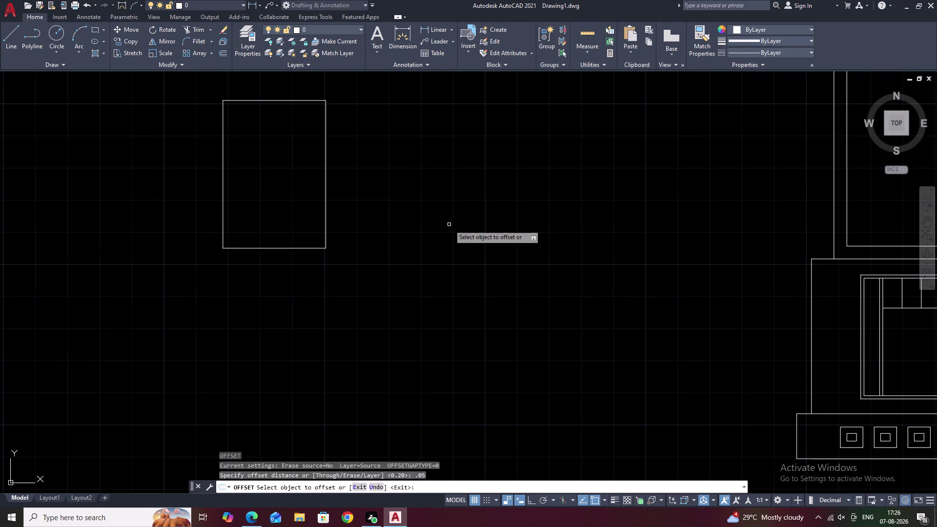
click(286, 101)
click(277, 119)
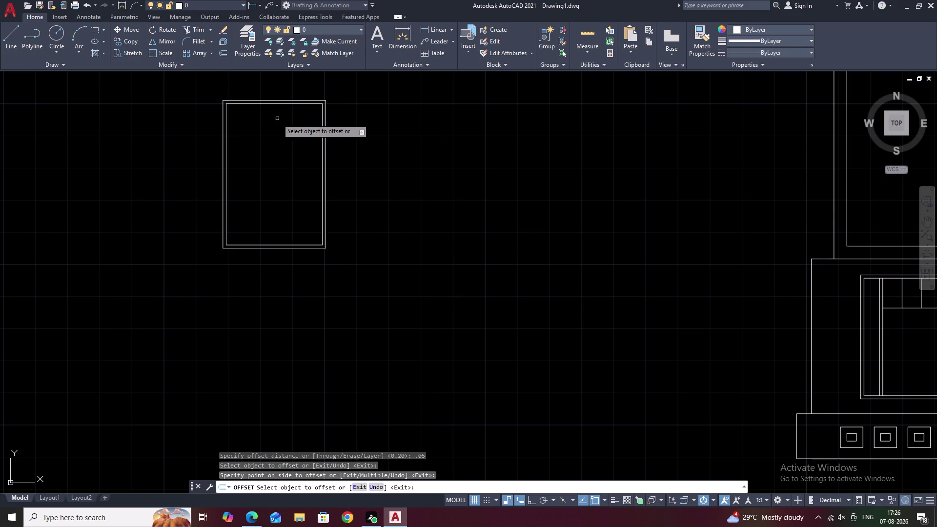
key(Escape)
middle_drag(300, 199, 321, 250)
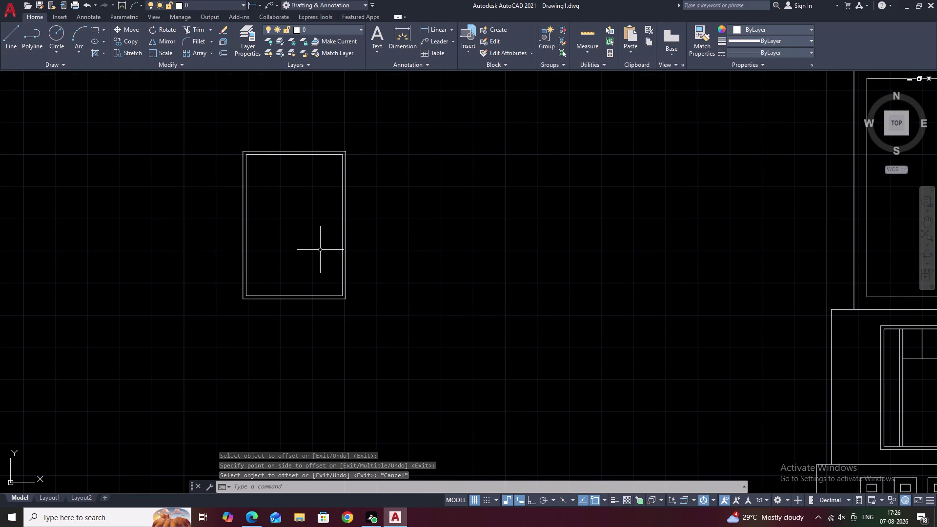
middle_drag(551, 301, 492, 279)
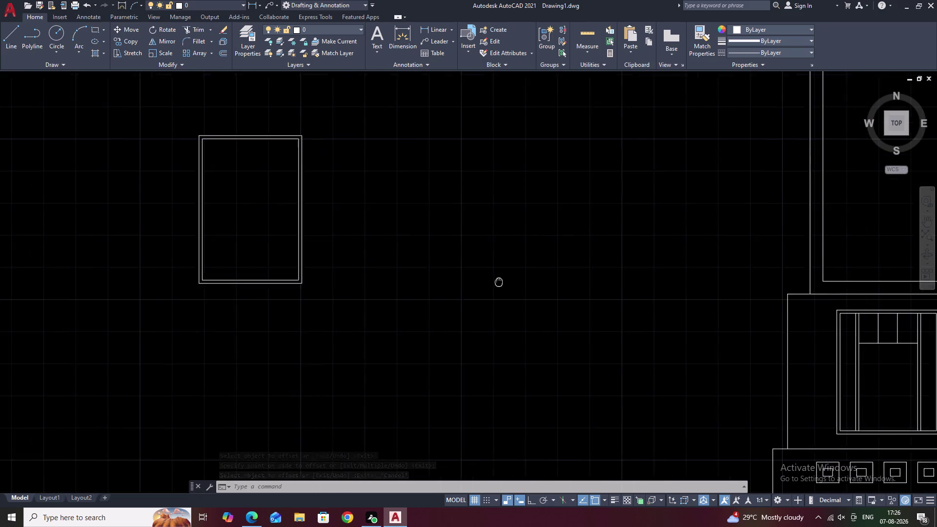
middle_drag(492, 278, 491, 278)
middle_drag(579, 289, 407, 231)
scroll(up, 3)
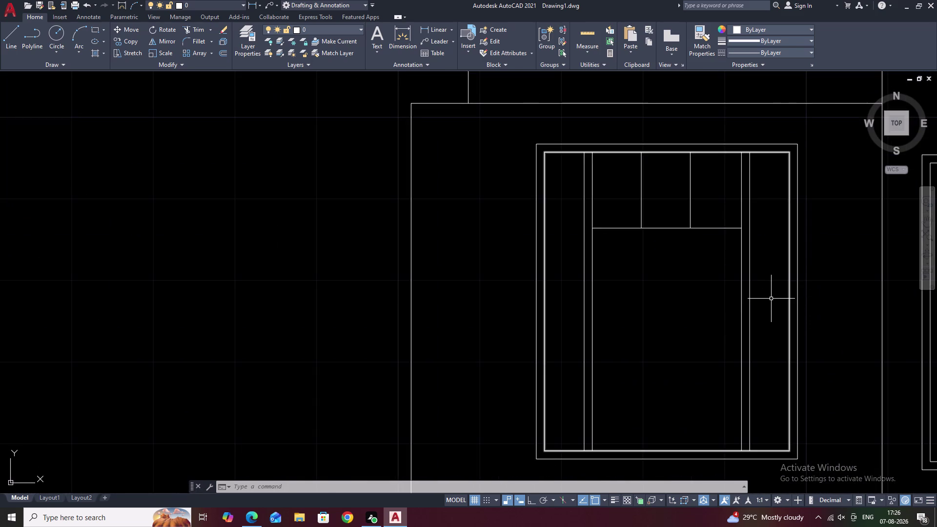
Select the window's vertical bars, top glazing bars and remaining window lines.
drag(767, 298, 590, 306)
click(585, 307)
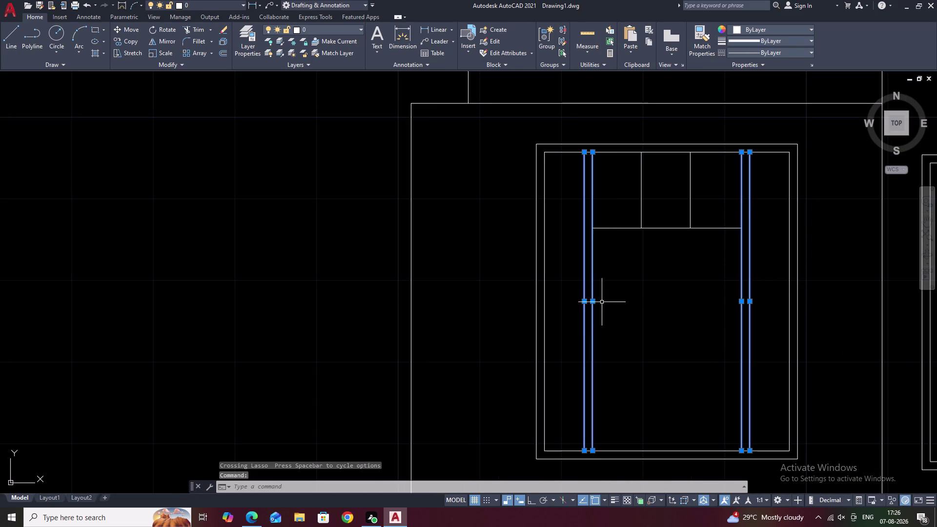
click(725, 191)
drag(724, 190, 625, 195)
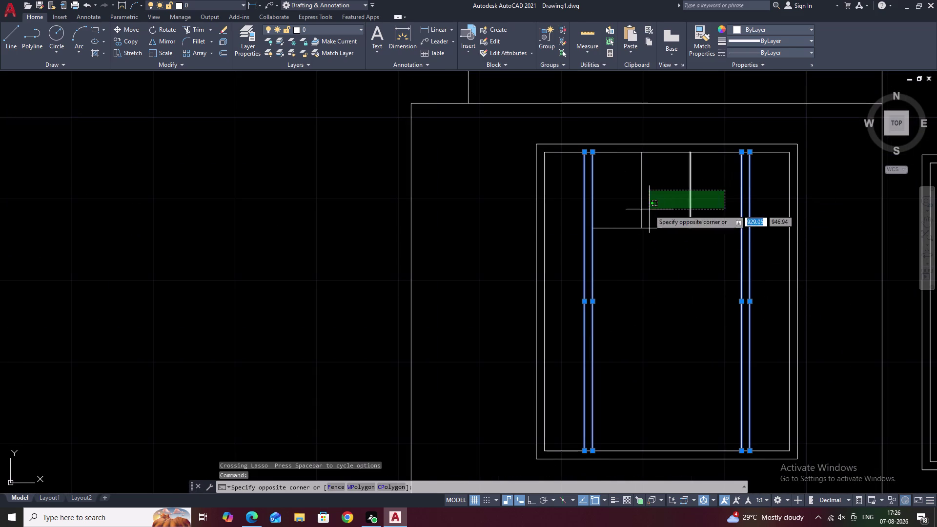
click(625, 207)
drag(728, 217, 715, 242)
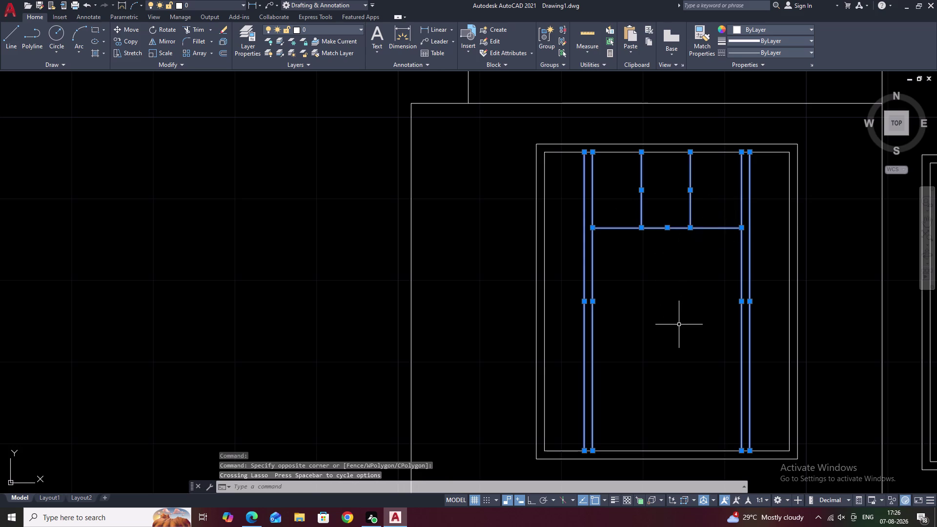
key(z)
key(BackSpace)
Copy the selected bars from the frame's lower corner into the empty left frame.
text(C)
text(O)
key(space)
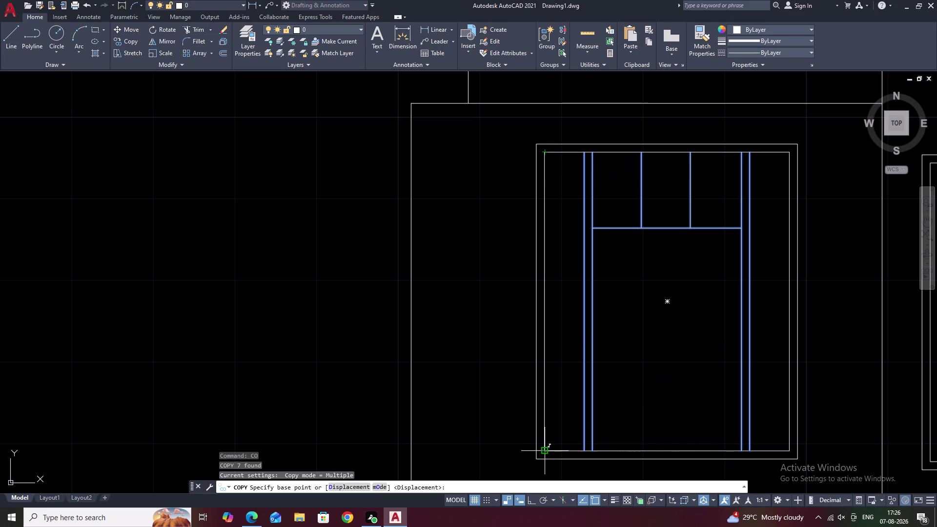
click(544, 150)
scroll(down, 3)
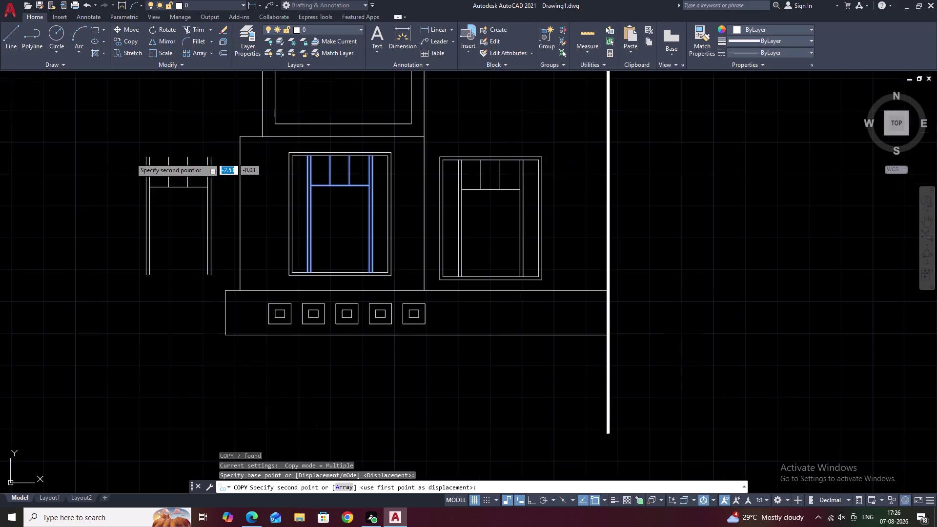
middle_drag(131, 158, 521, 210)
middle_drag(307, 207, 578, 259)
middle_drag(353, 122, 371, 188)
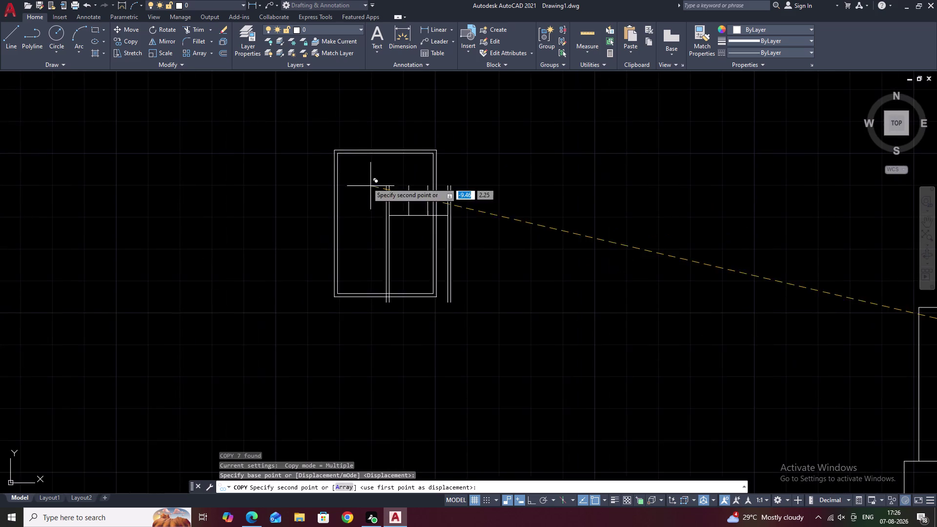
scroll(up, 3)
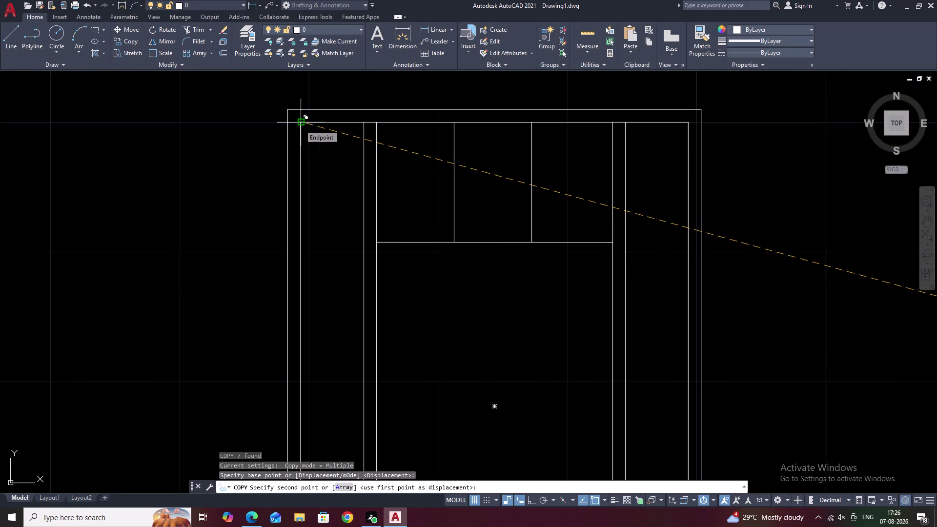
click(300, 125)
scroll(down, 3)
key(Escape)
middle_drag(498, 266, 524, 186)
Extend the copied vertical bars down to the frame bottom with fence drags.
text(EX)
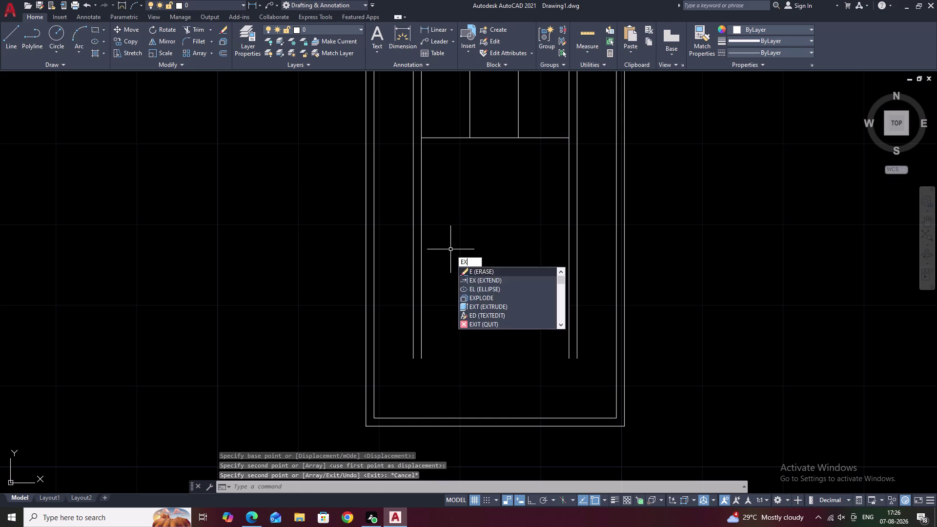
key(space)
drag(588, 232, 418, 233)
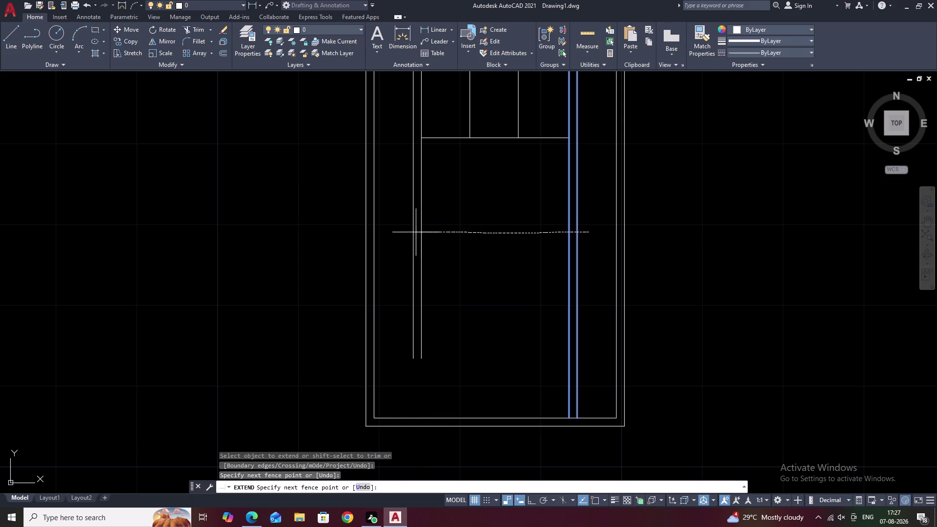
drag(417, 232, 406, 233)
key(Escape)
scroll(down, 3)
middle_drag(536, 255, 516, 267)
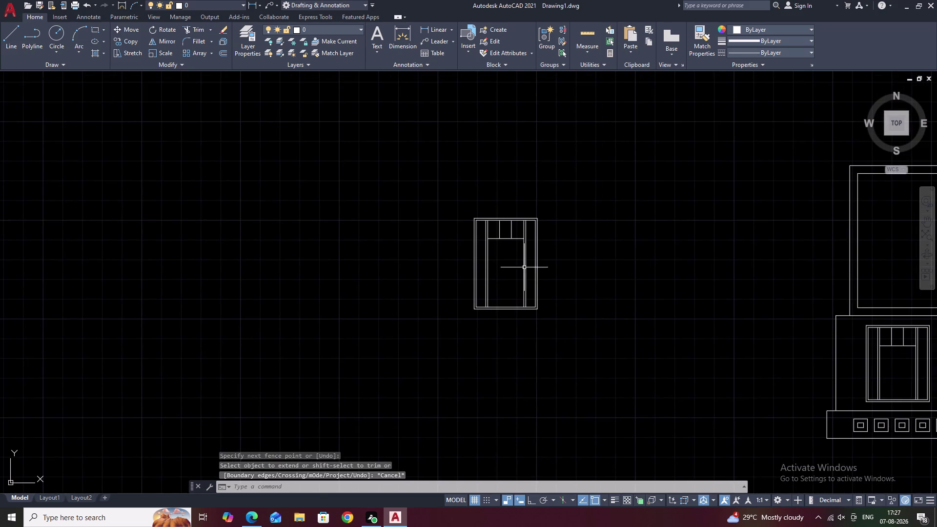
middle_drag(612, 273, 604, 284)
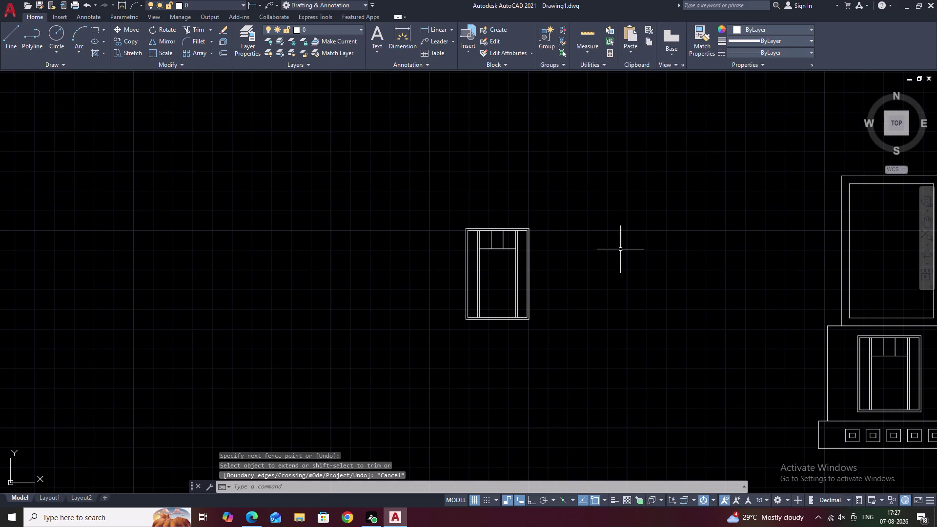
drag(600, 205, 498, 352)
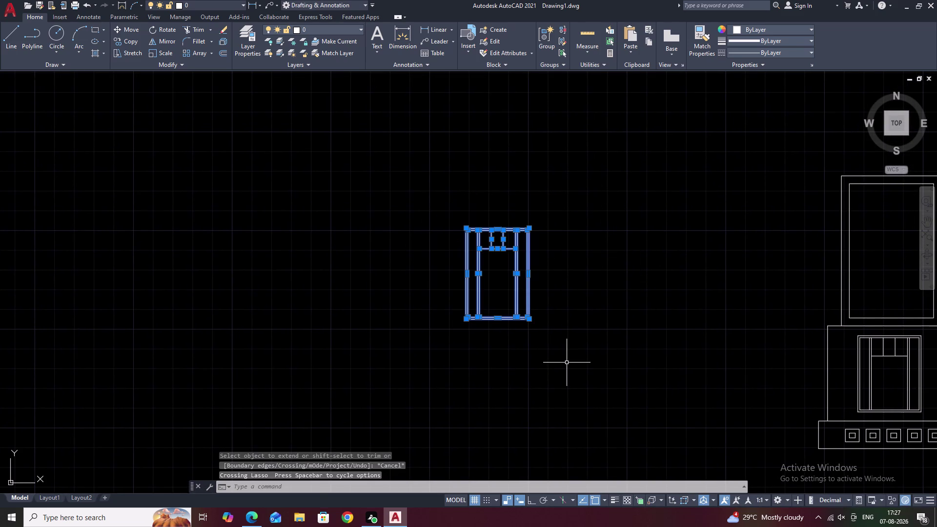
Move the barred window (M) into the upper stepped wall's inner frame.
text(M)
key(space)
click(498, 276)
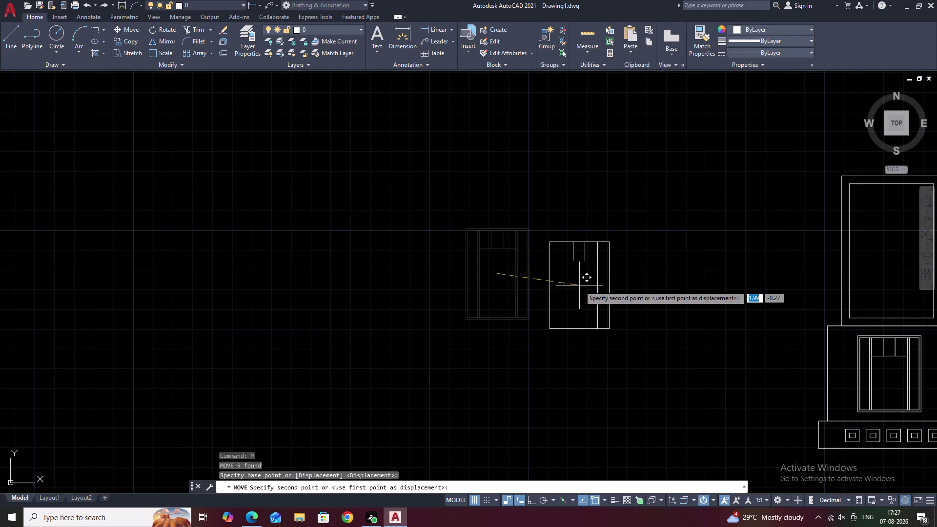
scroll(down, 3)
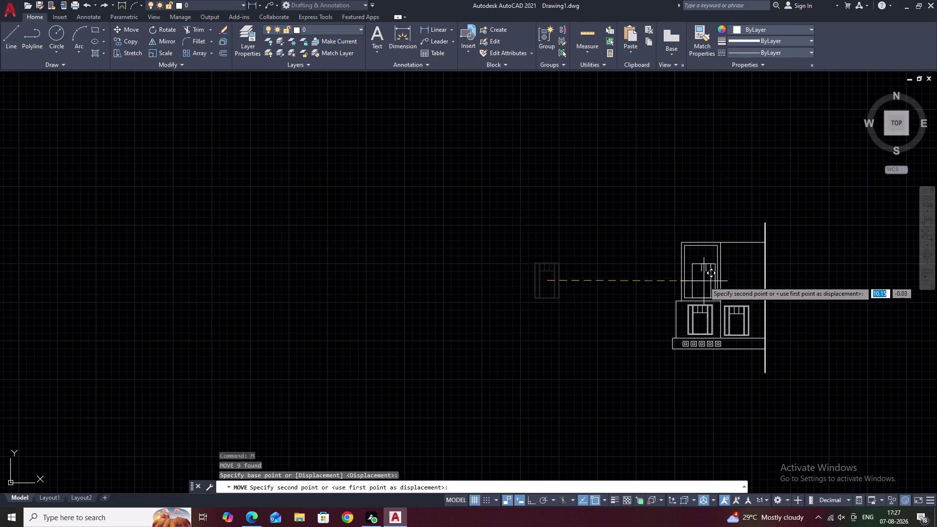
scroll(up, 3)
middle_drag(700, 275, 462, 247)
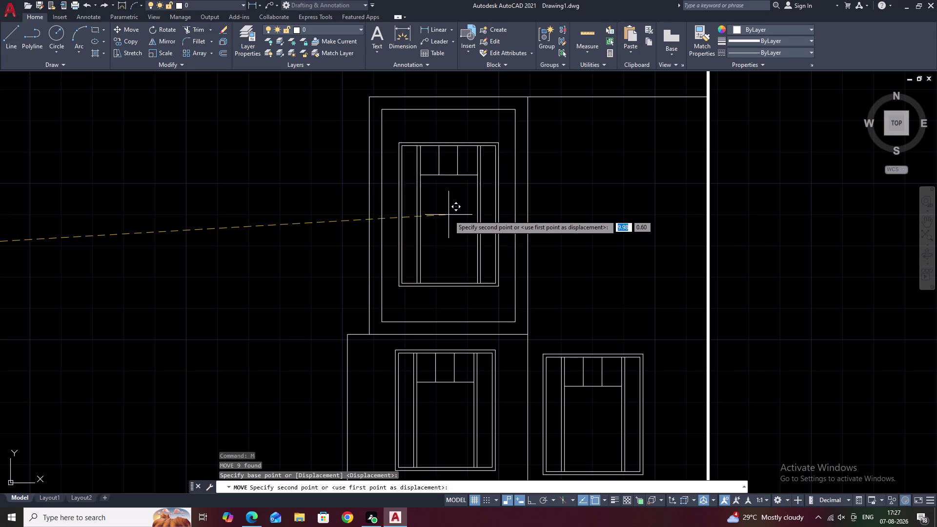
click(449, 215)
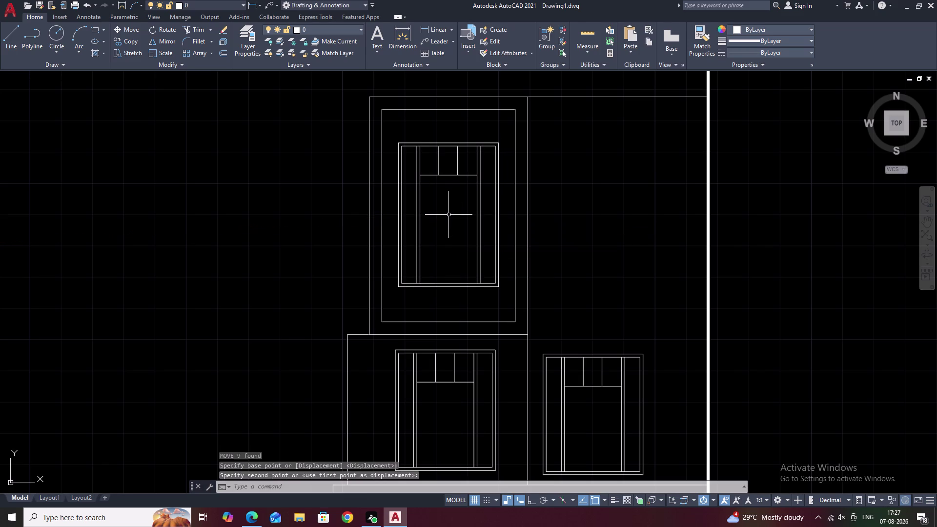
scroll(down, 3)
key(Escape)
middle_drag(306, 236, 516, 241)
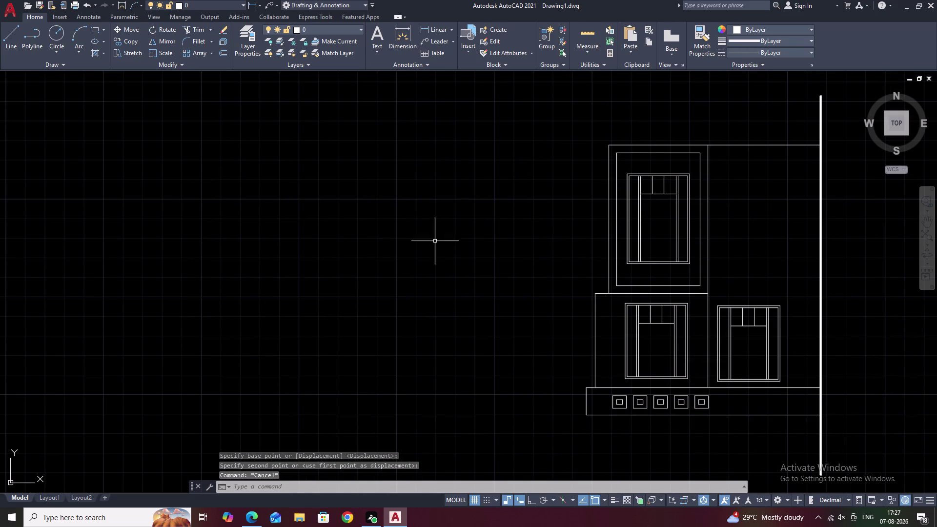
middle_drag(446, 239, 390, 241)
middle_drag(668, 270, 531, 274)
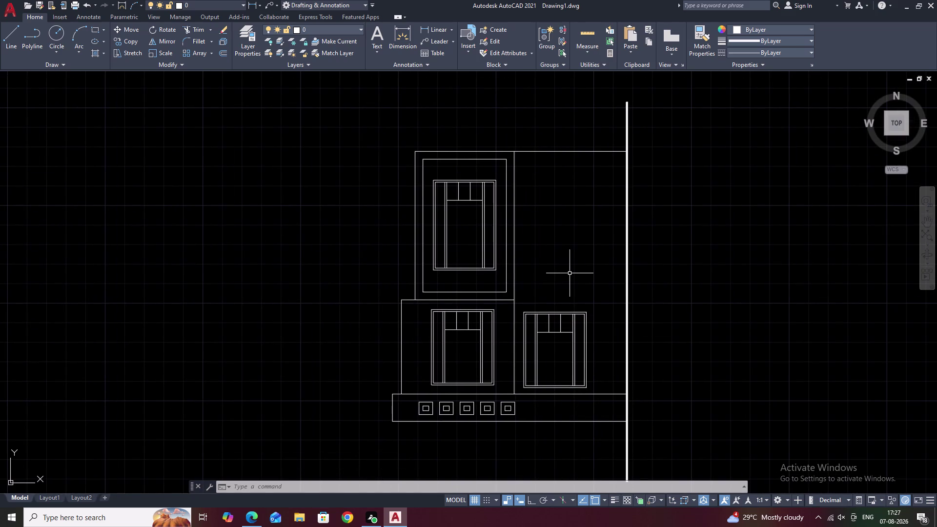
scroll(up, 3)
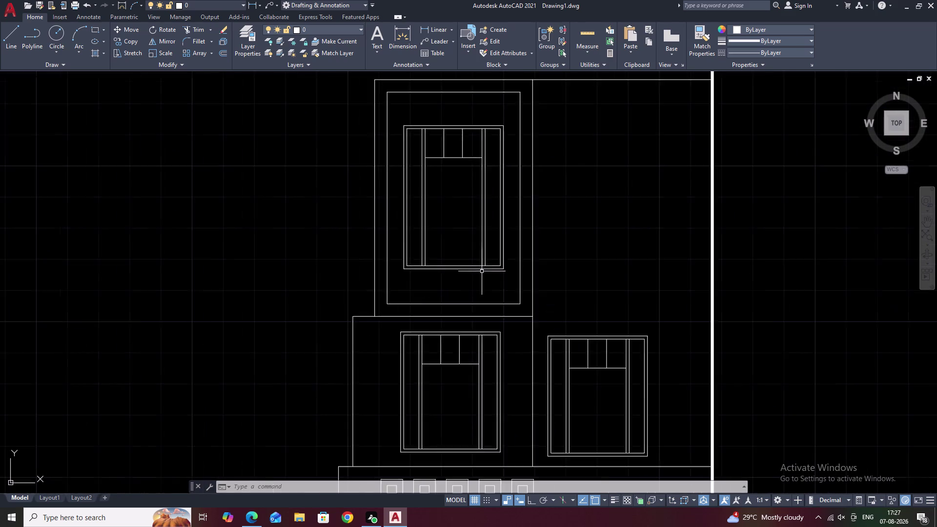
scroll(up, 3)
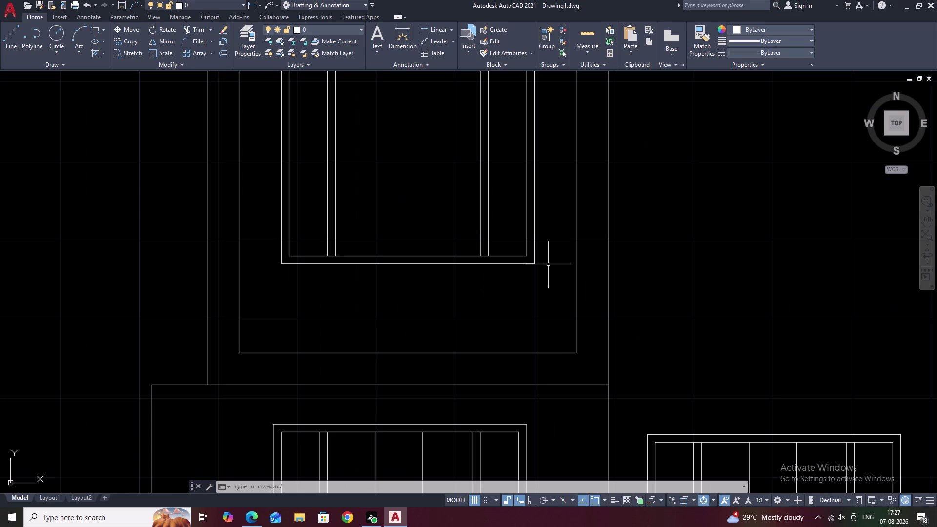
Draw a horizontal line, Ortho on, from the upper window's lower right corner to the tall edge line.
text(L)
key(space)
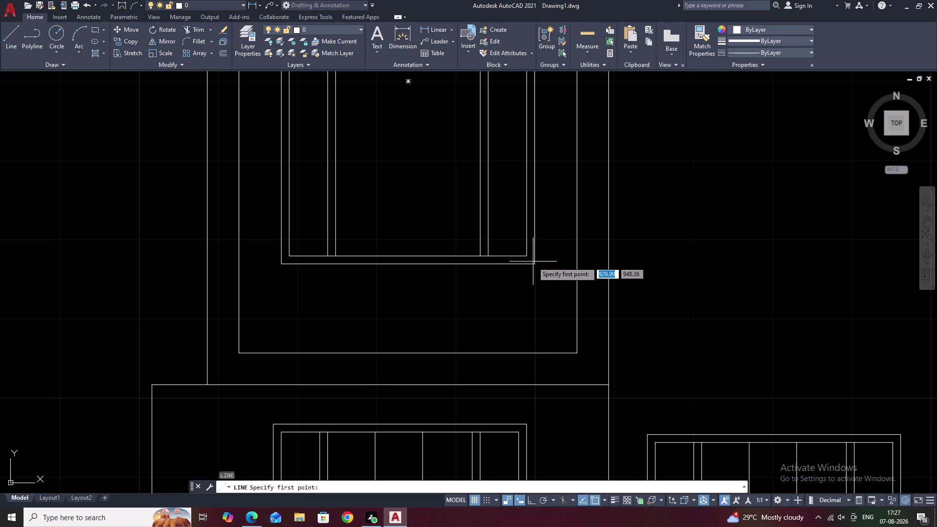
click(532, 262)
middle_drag(902, 266, 397, 282)
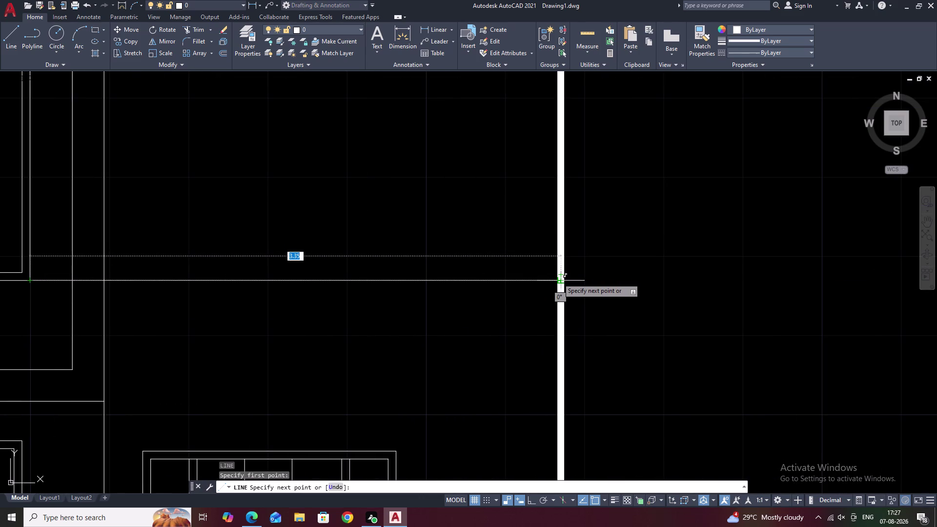
key(F8)
click(558, 278)
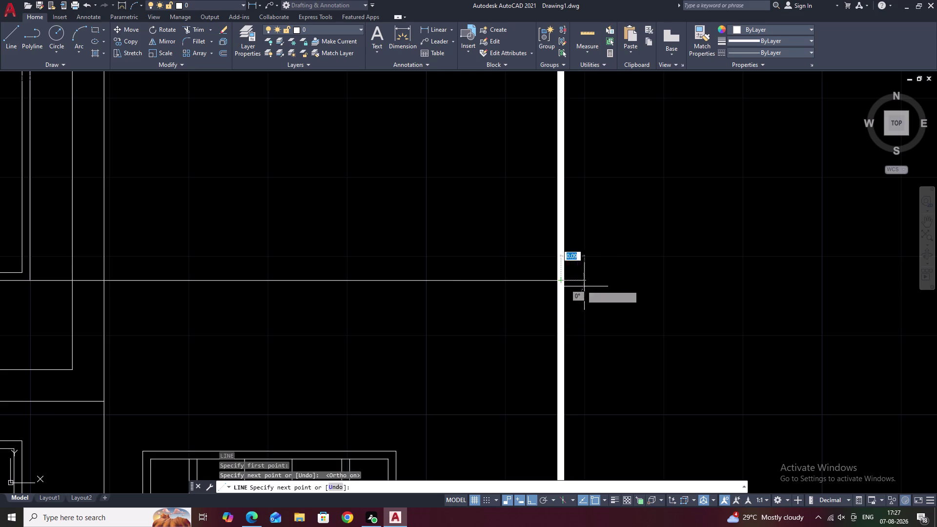
key(Escape)
scroll(down, 3)
middle_drag(400, 276, 462, 272)
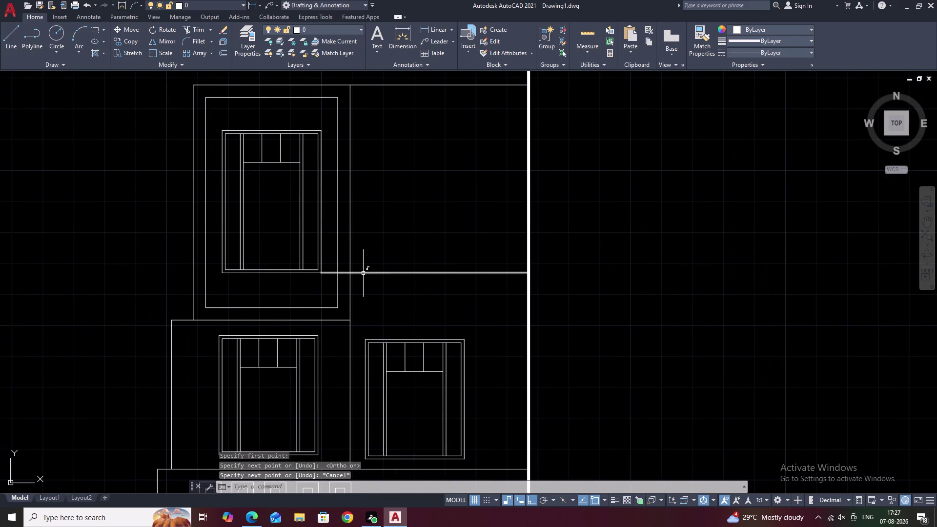
Try trimming parts of the new line, then undo both trims.
text(TR)
key(space)
scroll(up, 3)
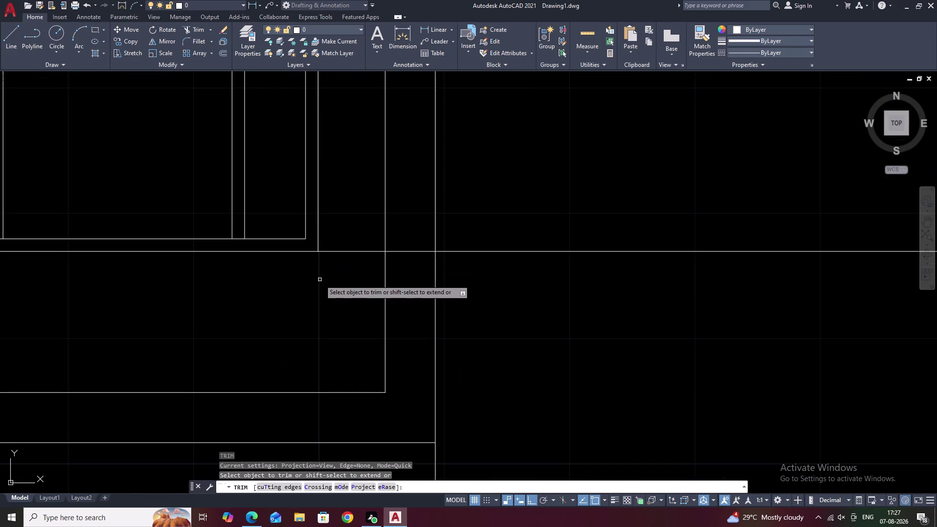
drag(402, 232, 403, 266)
drag(345, 228, 337, 278)
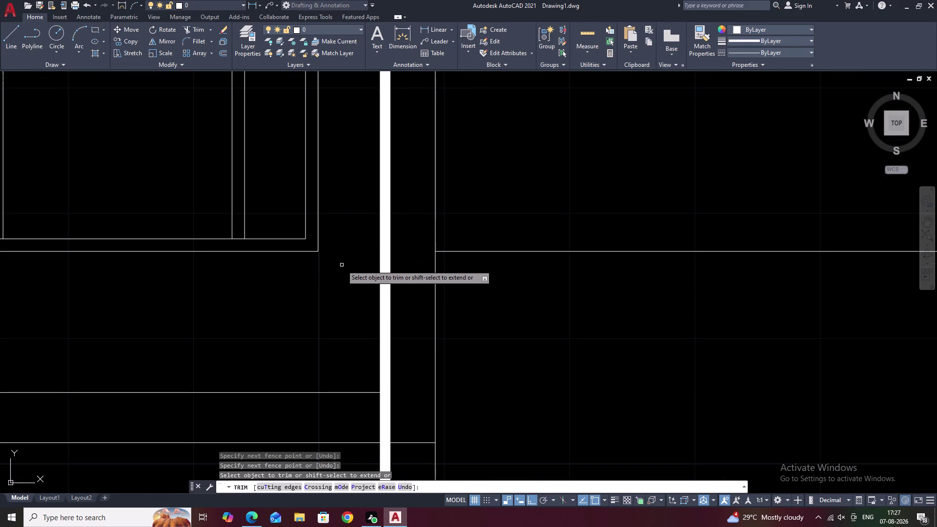
key(ctrl+z)
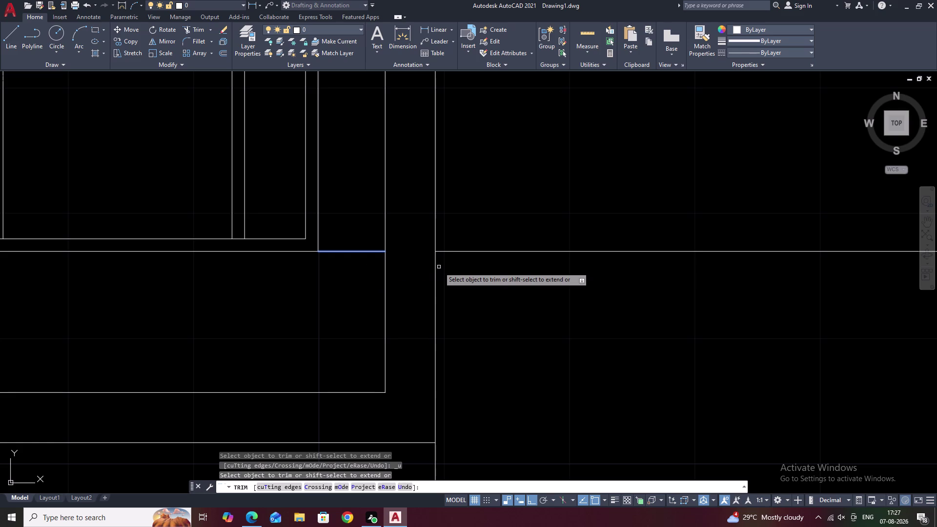
drag(371, 245, 364, 257)
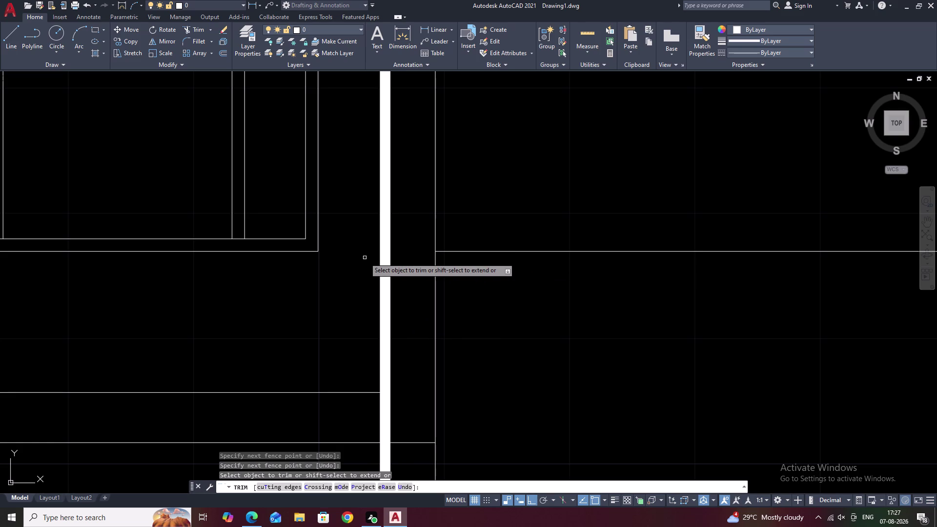
key(ctrl+z)
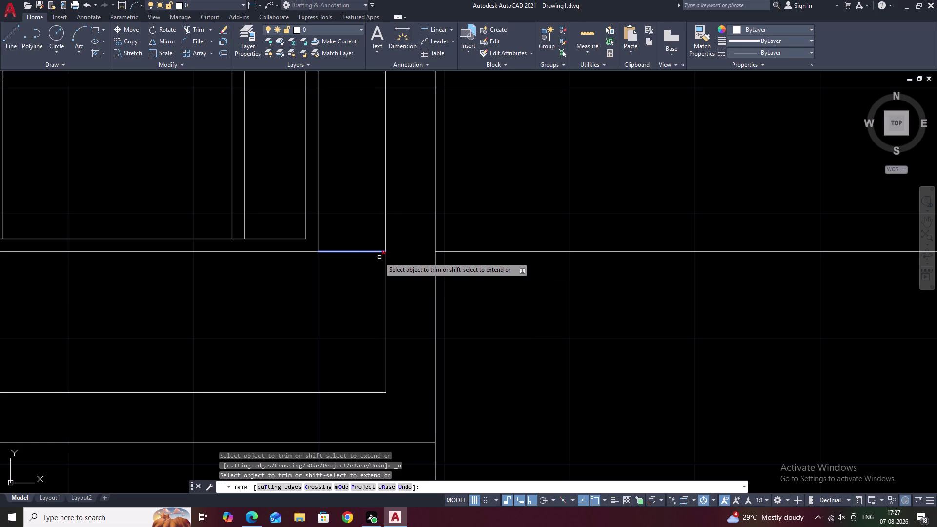
key(Escape)
Erase the short leftover line piece and pan out over the upper wall.
click(353, 251)
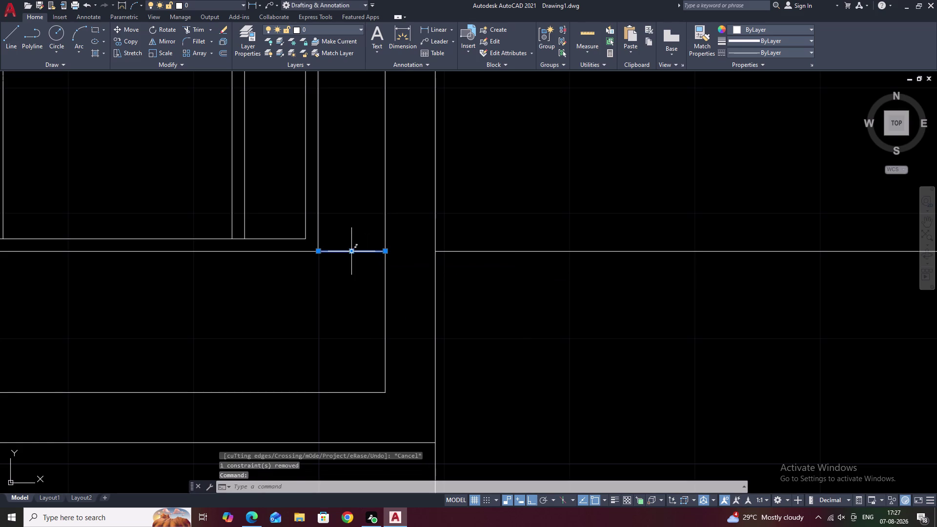
text(E)
key(space)
scroll(down, 3)
middle_drag(439, 263, 394, 282)
key(Escape)
middle_drag(469, 223, 444, 268)
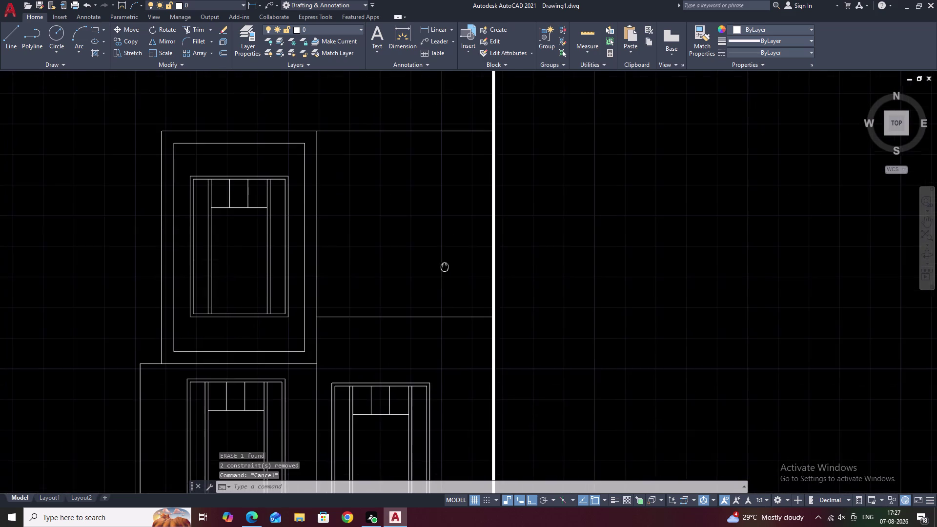
middle_drag(473, 261, 477, 229)
scroll(down, 3)
middle_drag(533, 250, 530, 259)
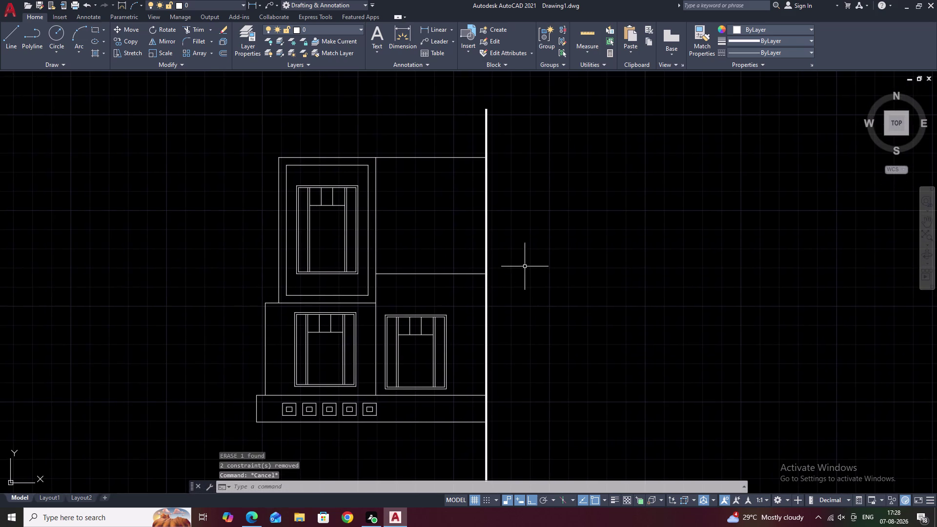
middle_drag(444, 265, 454, 250)
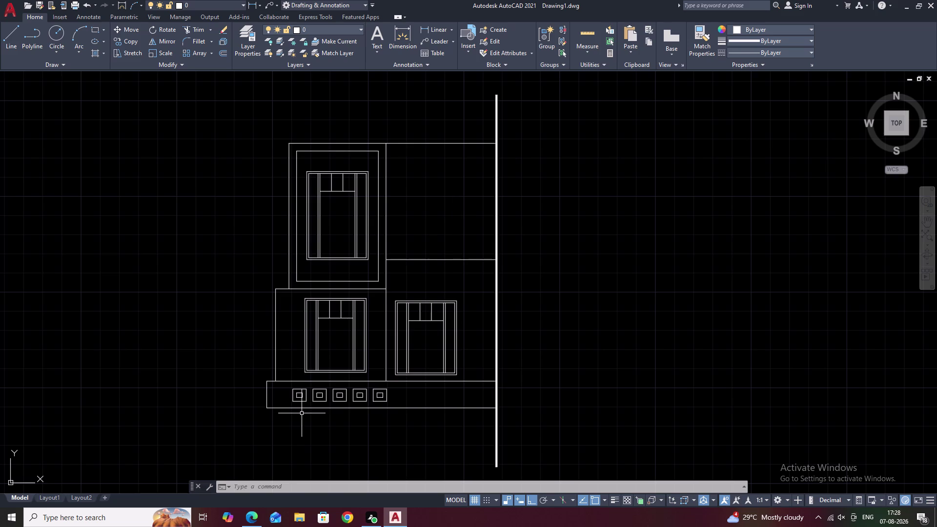
scroll(up, 3)
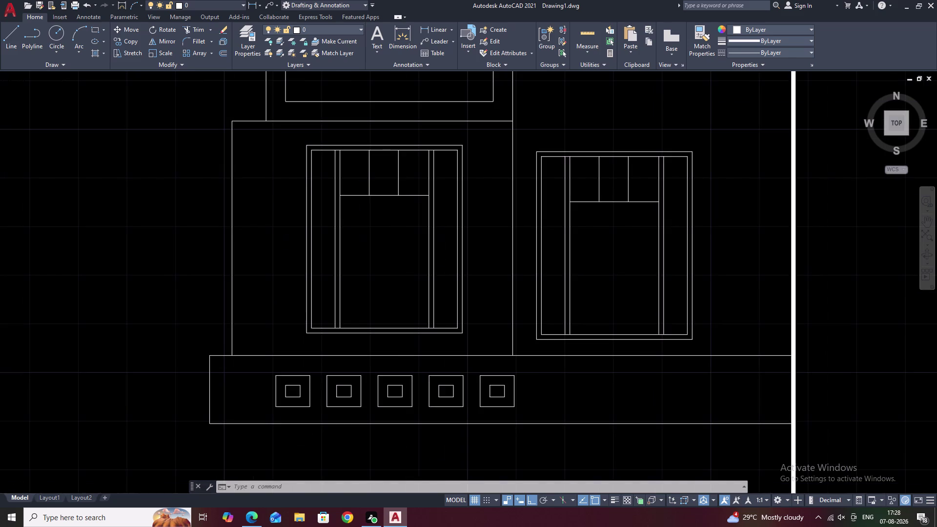
Attempt to select the first plinth vent and its inner square, then cancel.
scroll(up, 3)
drag(331, 344, 215, 388)
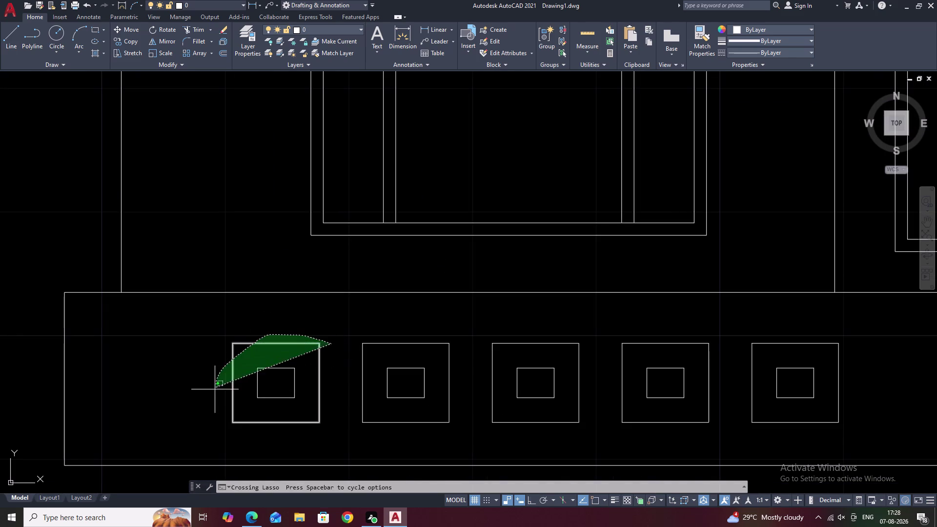
drag(215, 388, 231, 421)
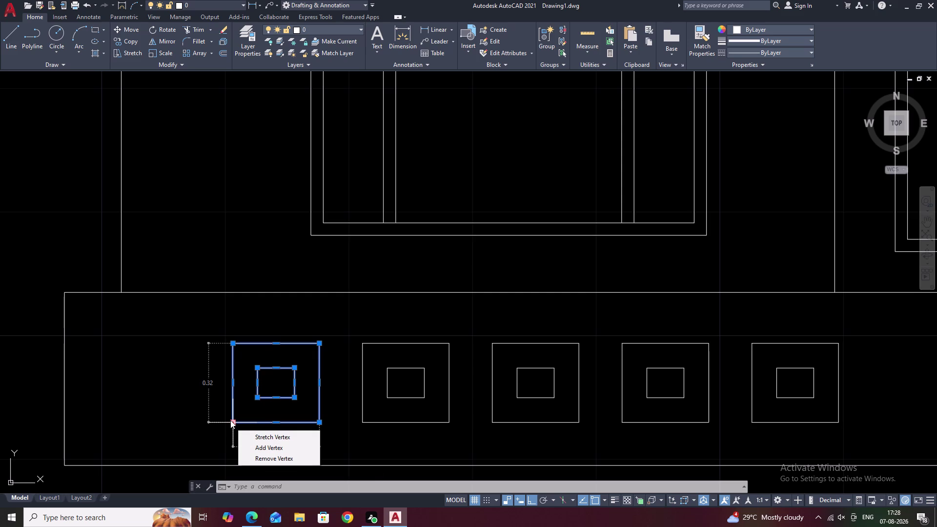
click(276, 389)
right_click(276, 389)
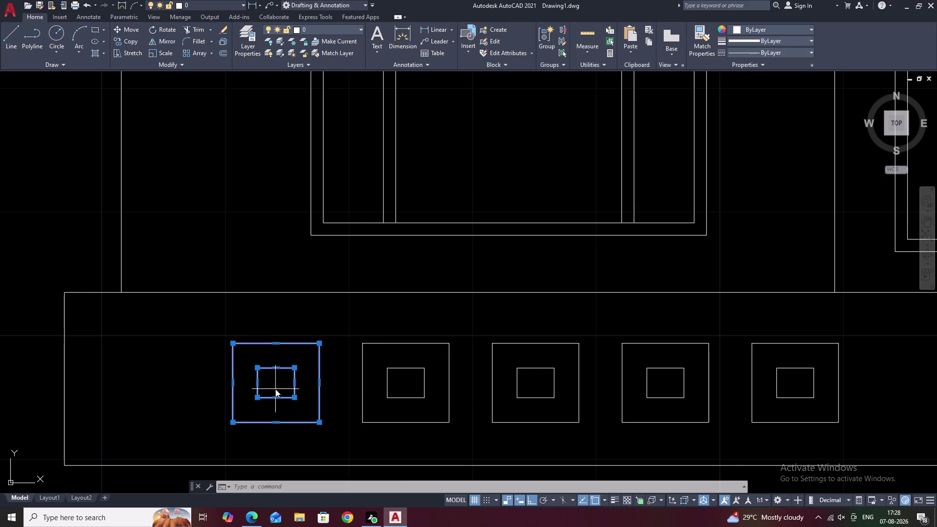
click(275, 389)
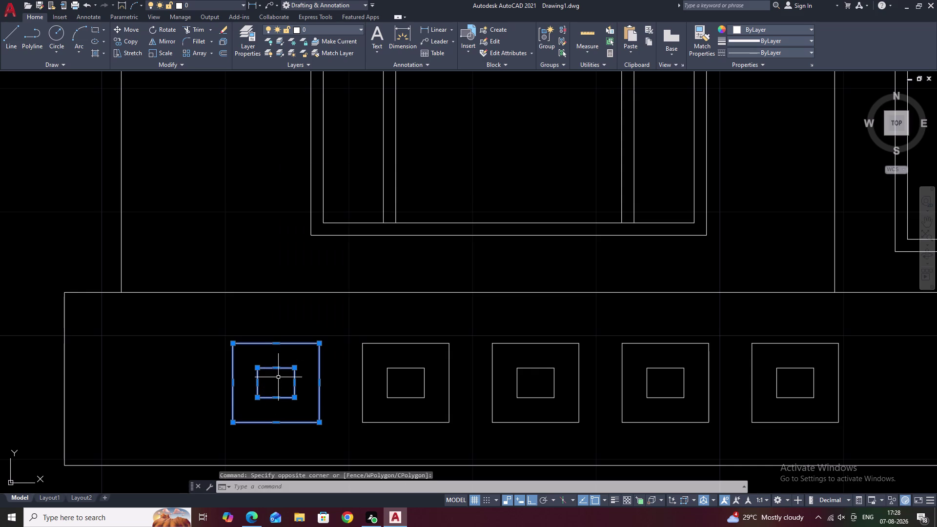
key(Escape)
Move the whole leftmost vent into empty space left of the plinth band.
drag(329, 325, 202, 407)
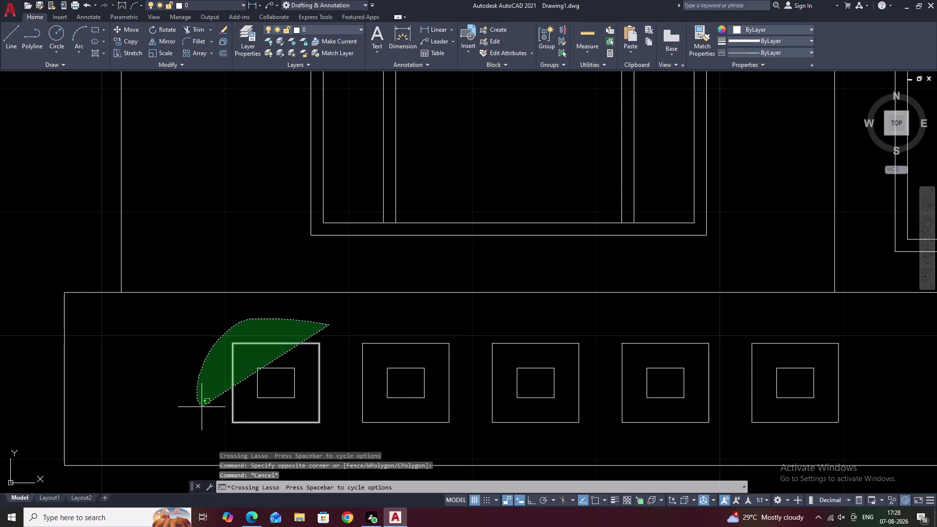
drag(202, 407, 280, 416)
text(M)
key(space)
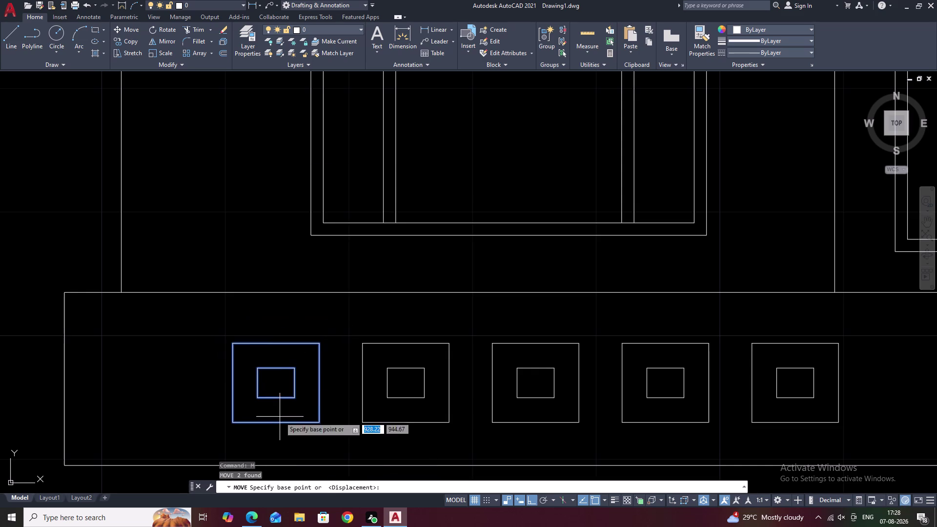
click(276, 385)
scroll(down, 3)
middle_drag(156, 397, 403, 401)
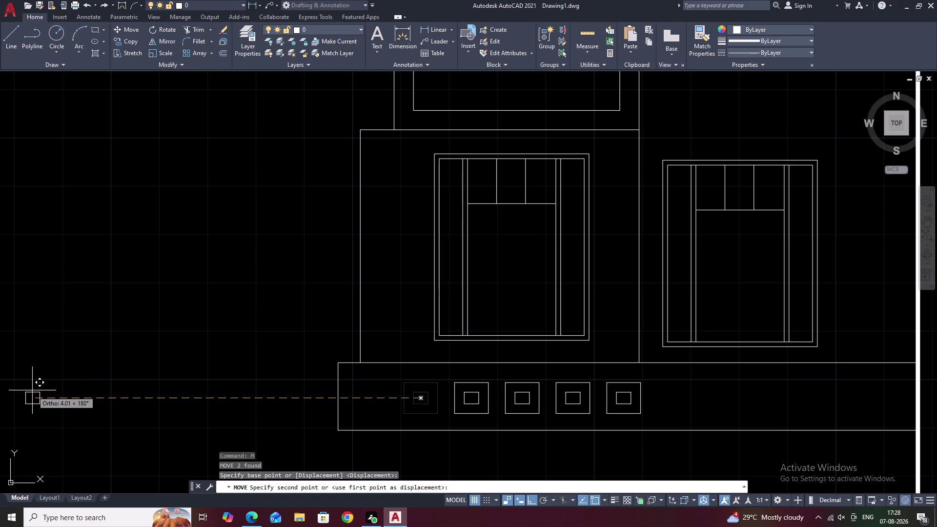
click(73, 386)
Erase the inner square of the moved vent.
key(Escape)
drag(122, 365, 66, 420)
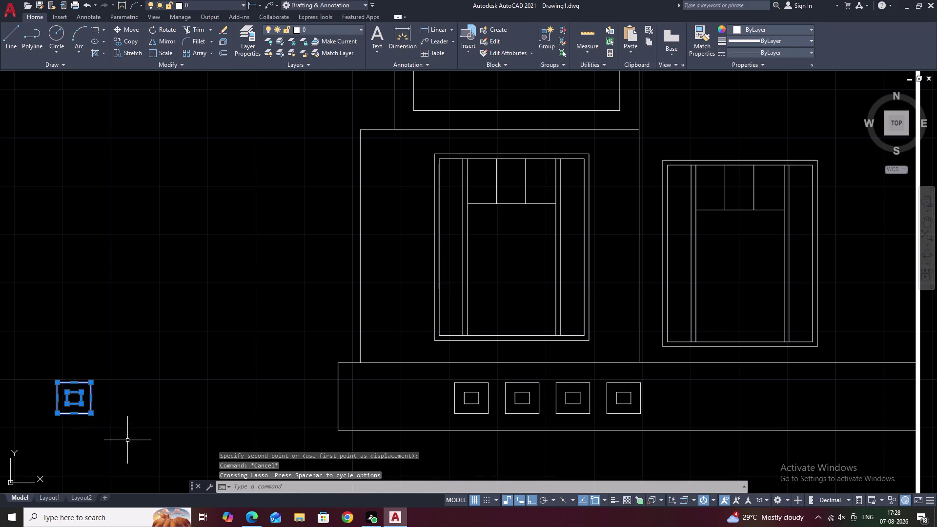
key(Escape)
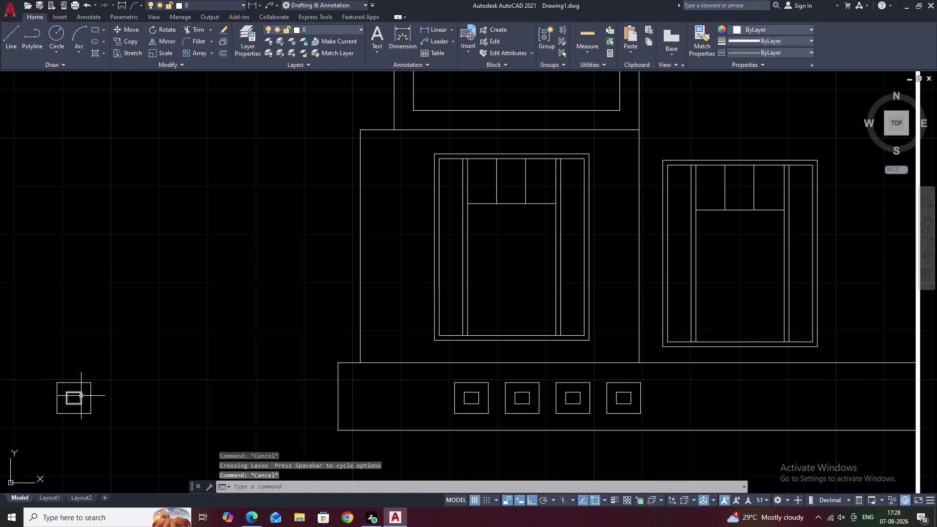
click(81, 396)
text(E)
key(space)
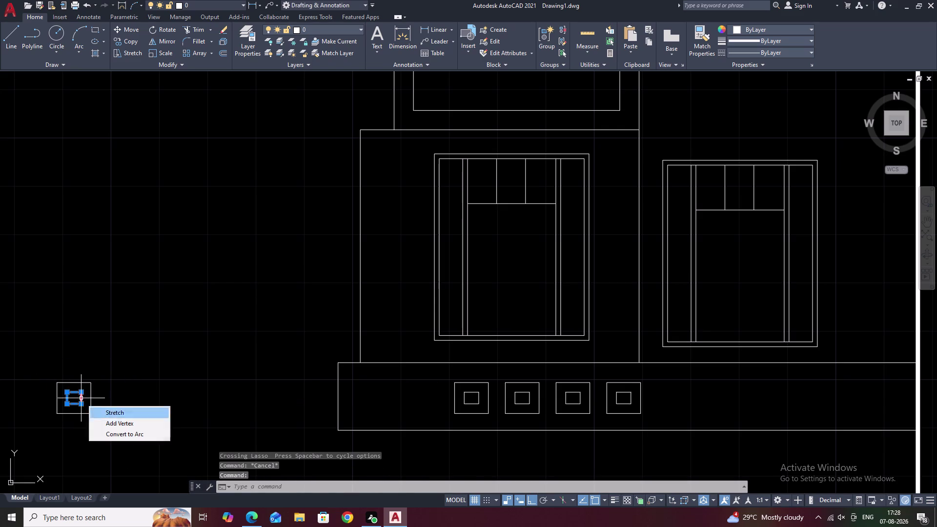
text(E)
key(space)
middle_drag(126, 371, 145, 366)
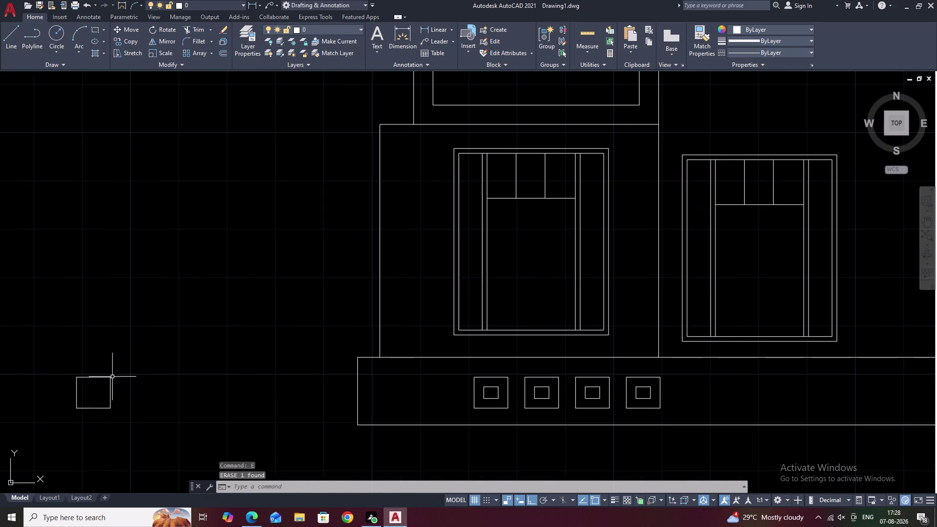
Offset the lone square inward by 0.05 to create an inner outline.
scroll(up, 3)
middle_drag(94, 395, 196, 347)
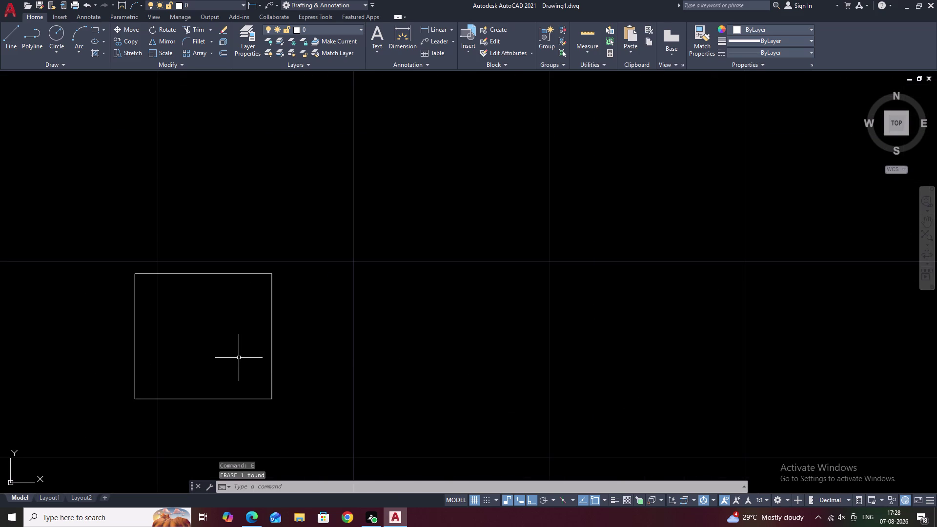
text(O)
key(space)
text(.0)
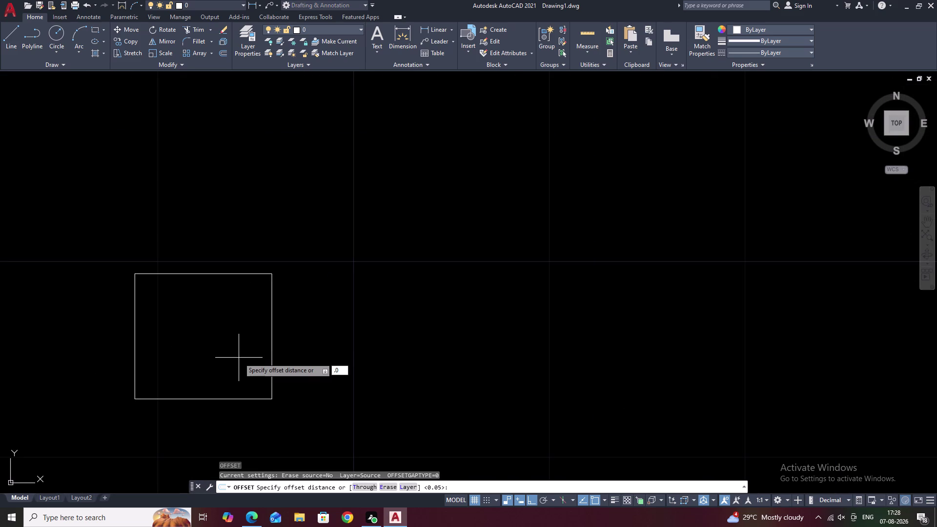
text(5)
key(space)
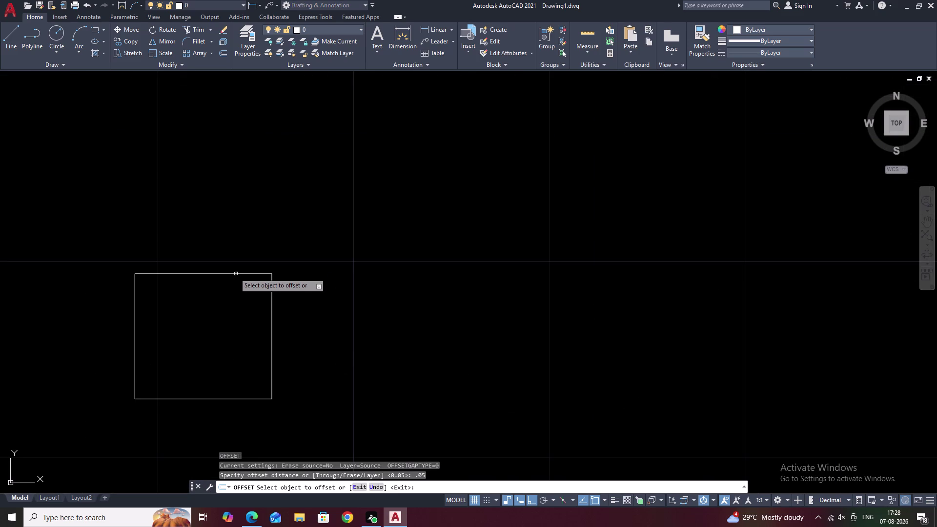
click(226, 275)
double_click(214, 304)
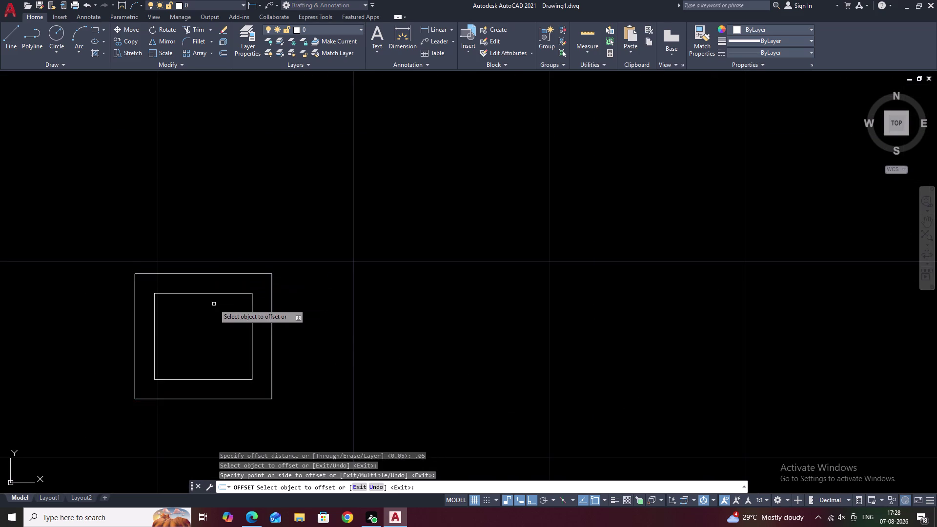
key(Escape)
Erase the four remaining vents from the plinth band.
scroll(down, 3)
middle_drag(475, 351, 241, 333)
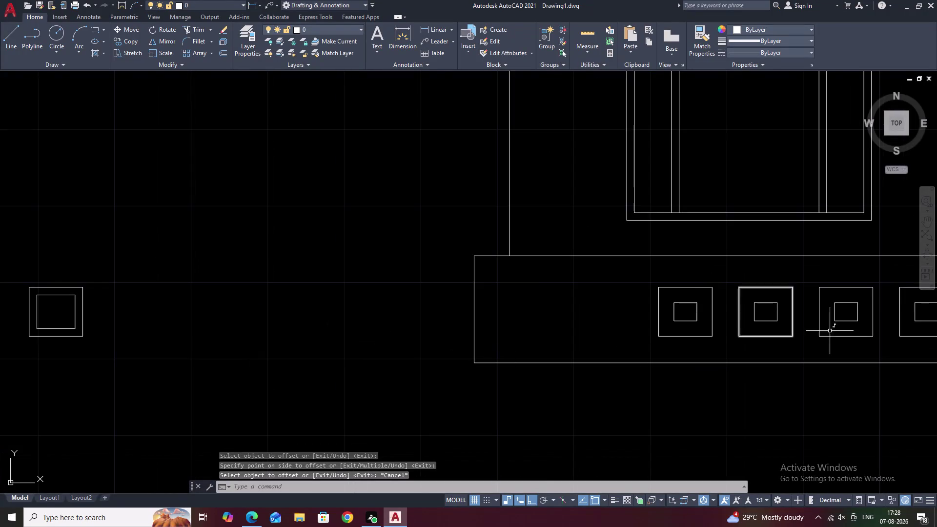
middle_drag(737, 311, 408, 293)
drag(721, 289, 283, 273)
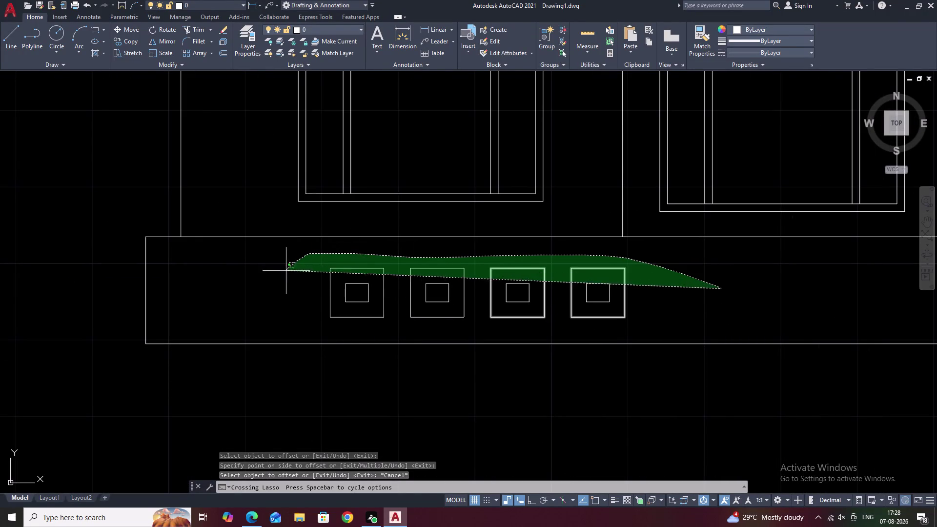
drag(283, 273, 278, 314)
text(E)
key(space)
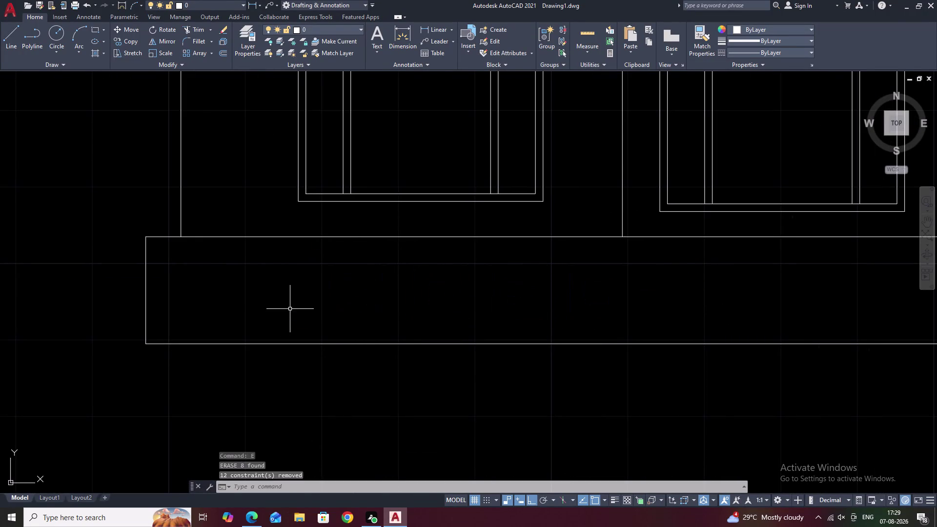
middle_drag(280, 304, 735, 275)
Begin moving the new vent toward the plinth band, then cancel the move.
drag(237, 199, 237, 339)
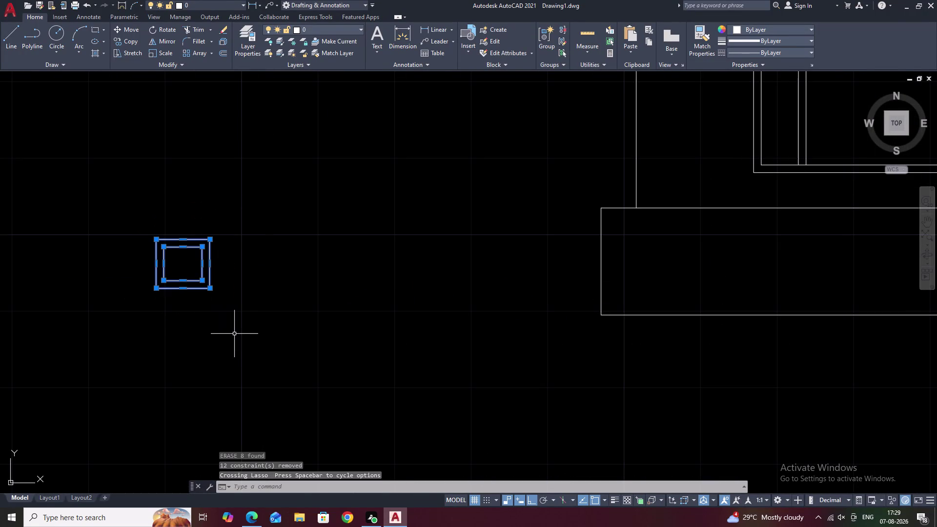
text(M)
key(space)
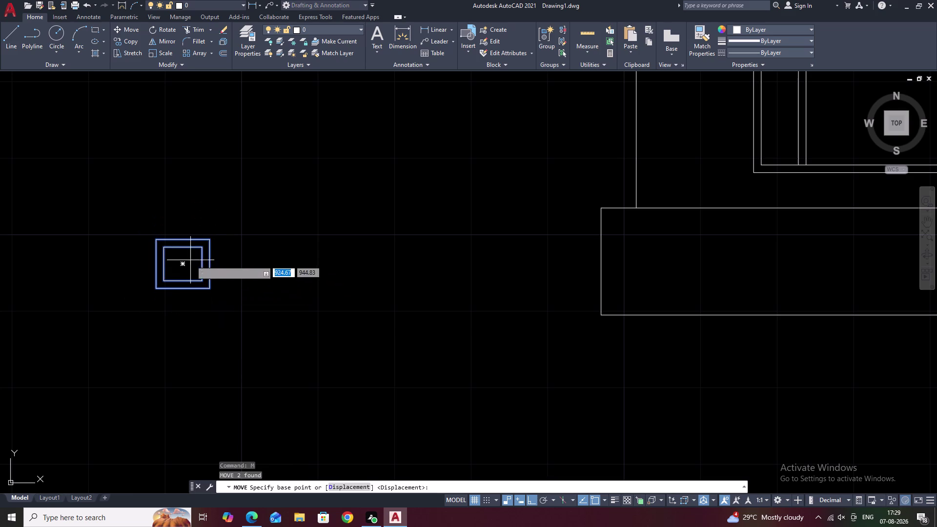
click(182, 266)
scroll(down, 3)
middle_drag(396, 286, 216, 289)
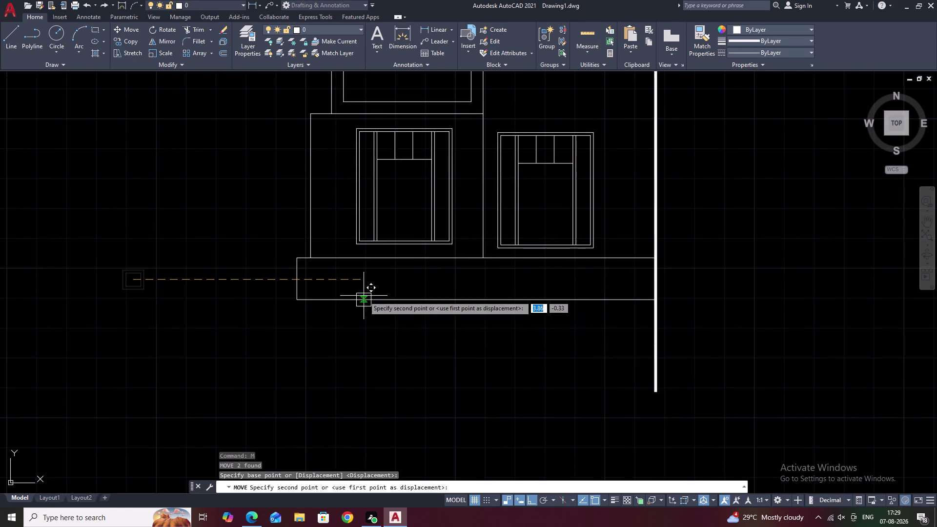
scroll(up, 3)
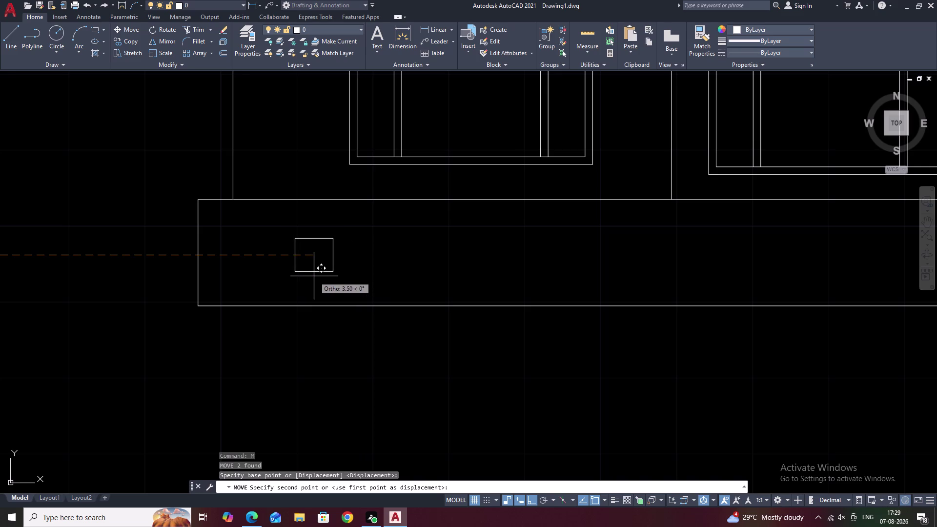
key(Escape)
Start a line at the wall corner along the plinth band, then cancel it.
middle_drag(788, 210, 510, 229)
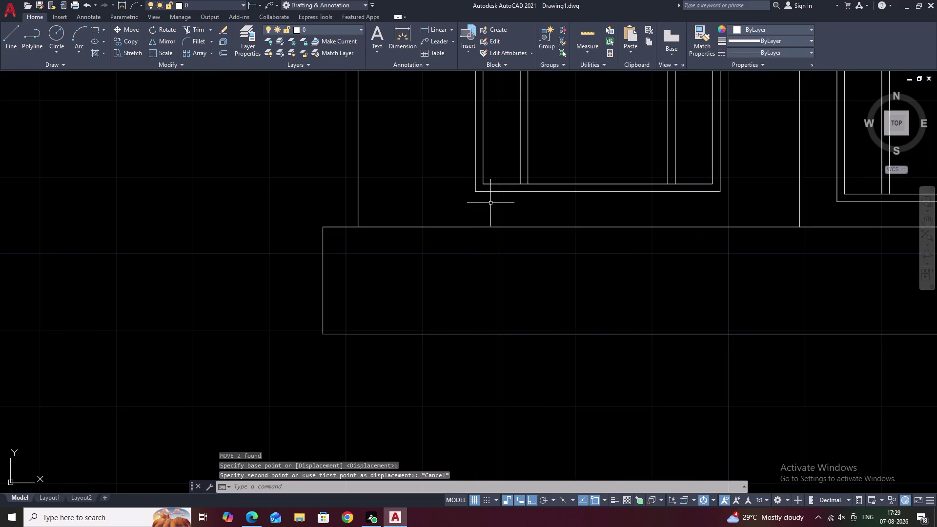
text(L)
key(space)
click(478, 194)
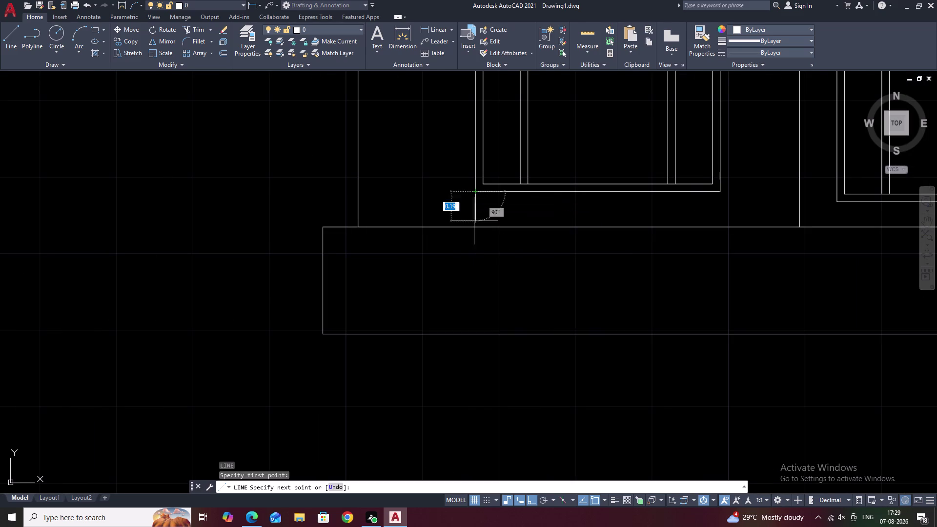
click(470, 307)
key(Escape)
Move the vent square by its lower-right corner into the plinth band near its right end.
middle_drag(274, 271, 579, 286)
drag(255, 257, 223, 345)
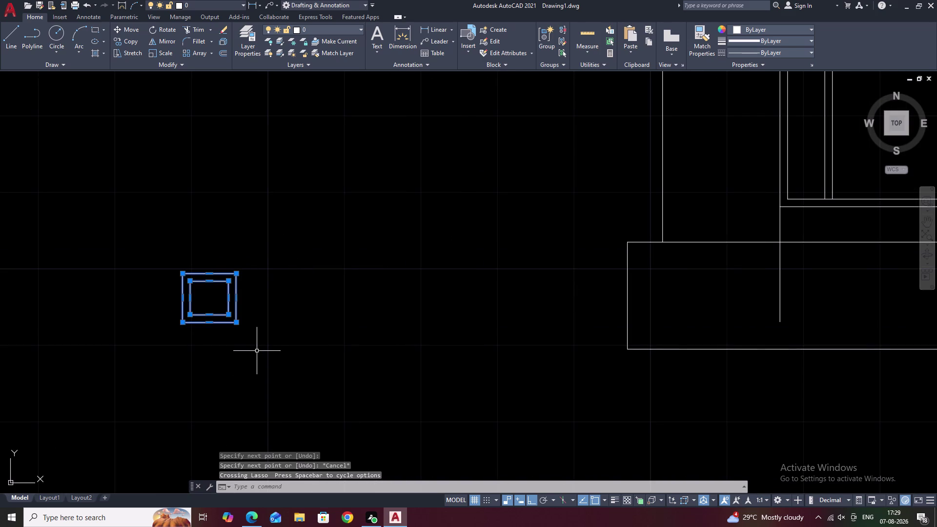
text(M)
key(space)
click(235, 325)
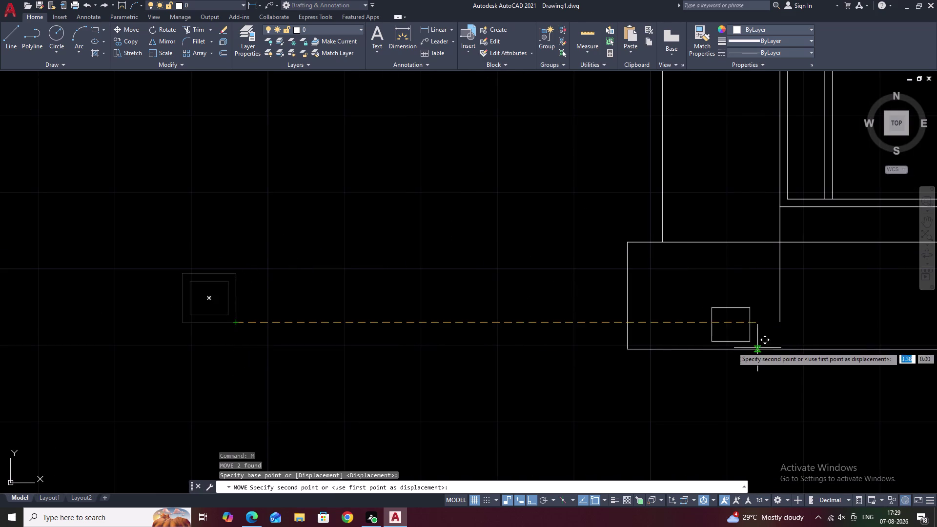
middle_drag(790, 341, 619, 344)
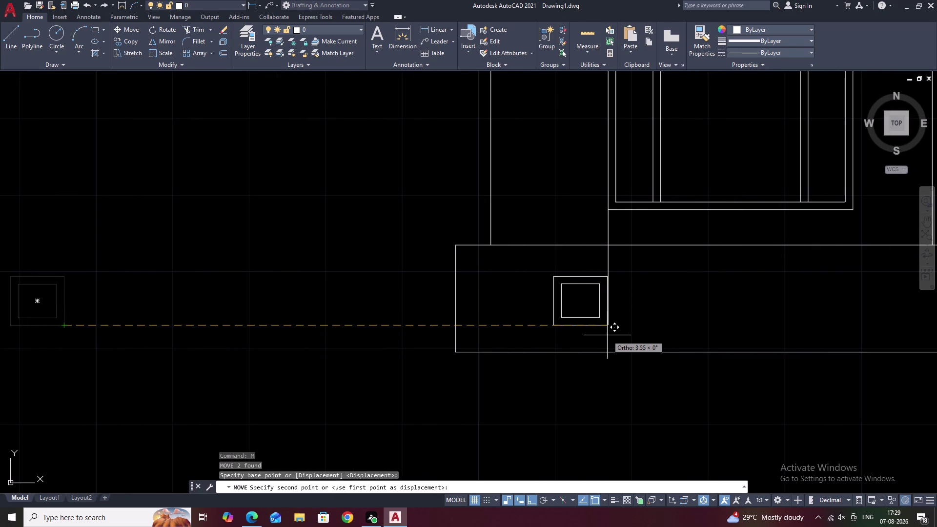
scroll(up, 3)
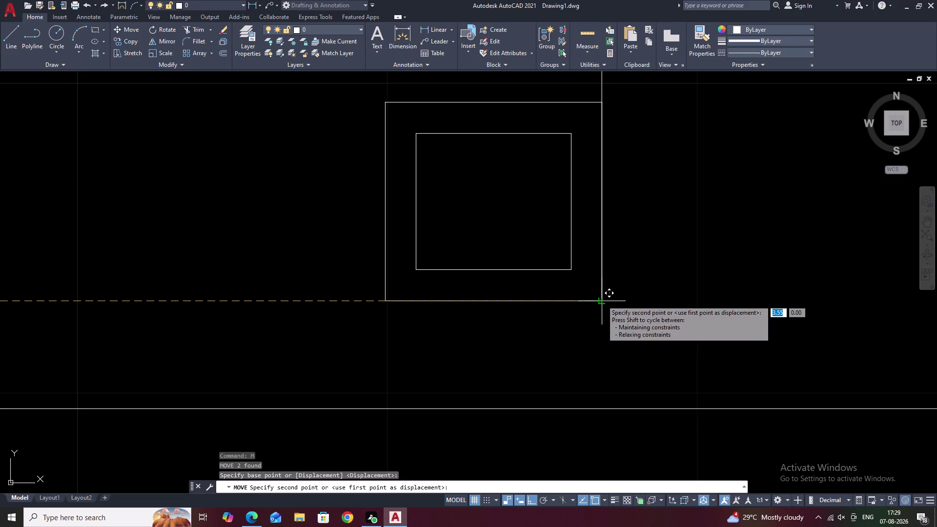
click(602, 300)
scroll(down, 3)
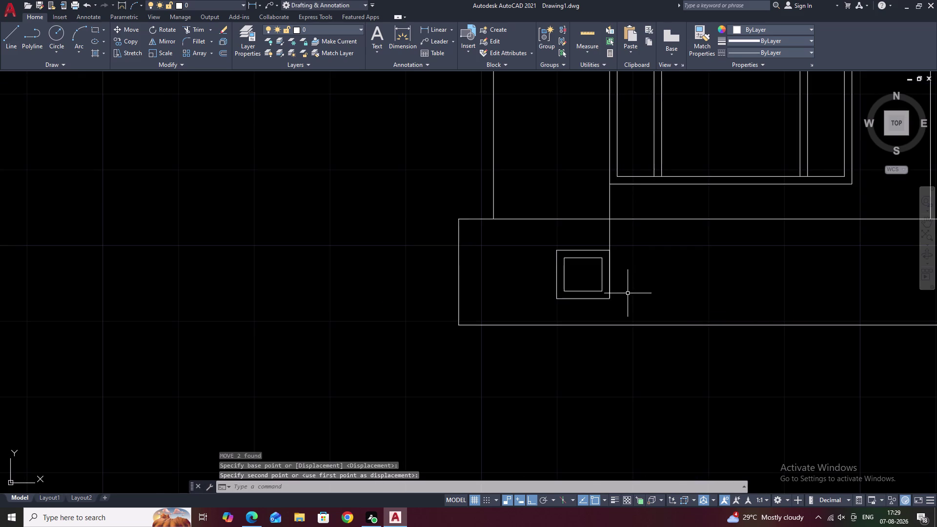
Erase the stray vertical line crossing the plinth band.
click(611, 204)
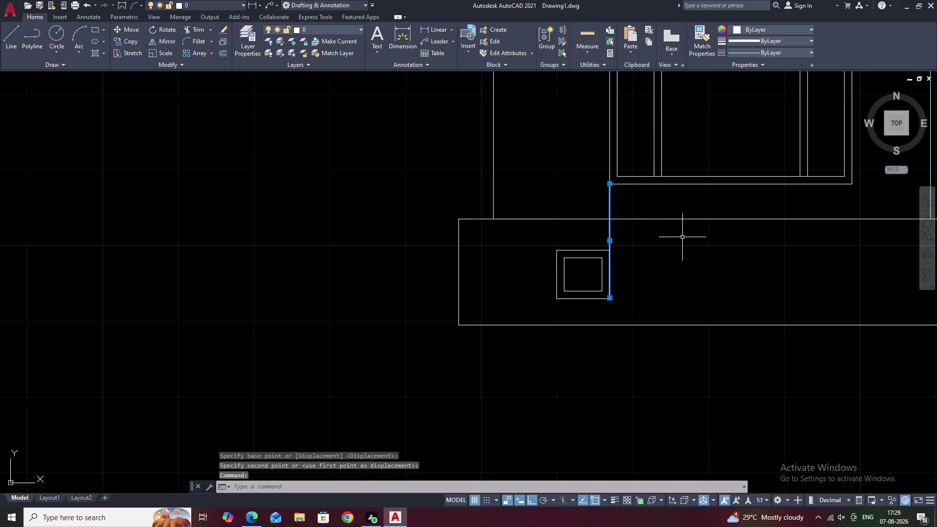
text(E)
key(space)
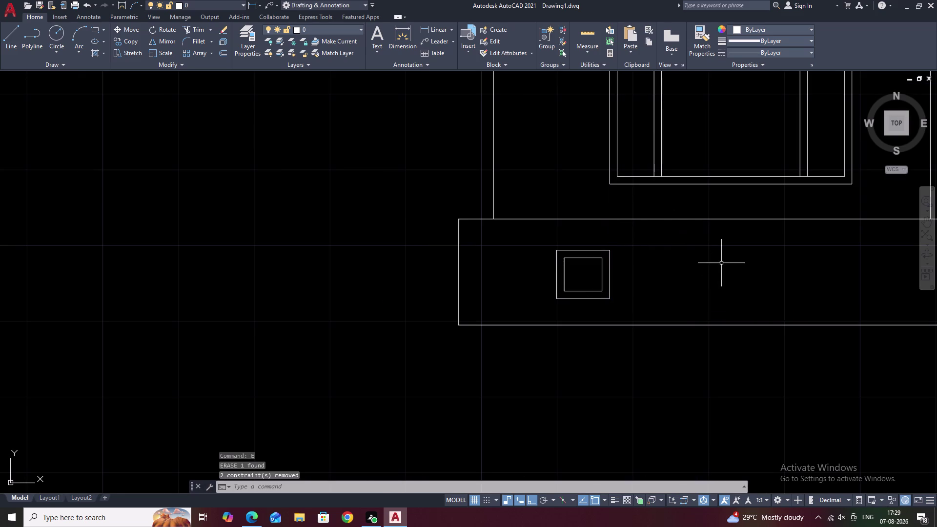
middle_drag(722, 264, 559, 279)
scroll(down, 3)
middle_drag(557, 279, 418, 276)
drag(360, 265, 314, 270)
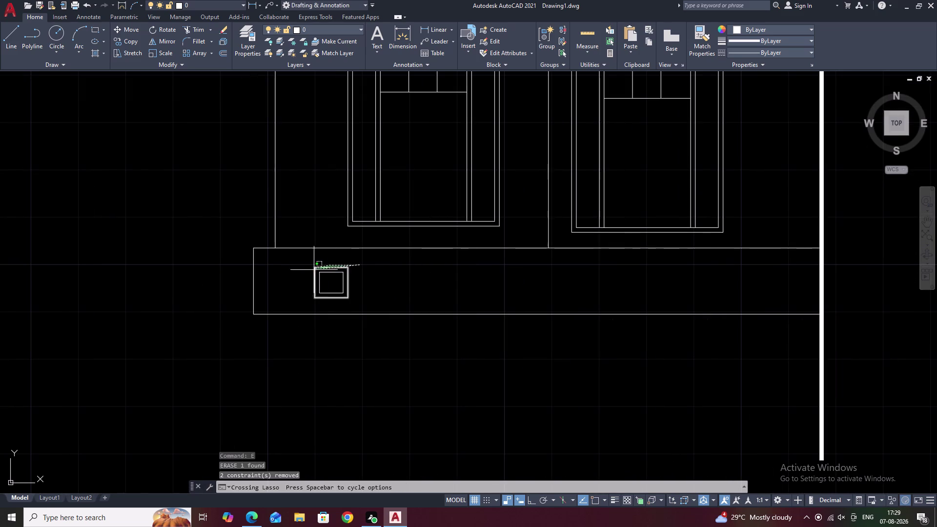
drag(315, 270, 335, 309)
click(342, 311)
right_click(342, 312)
right_click(342, 311)
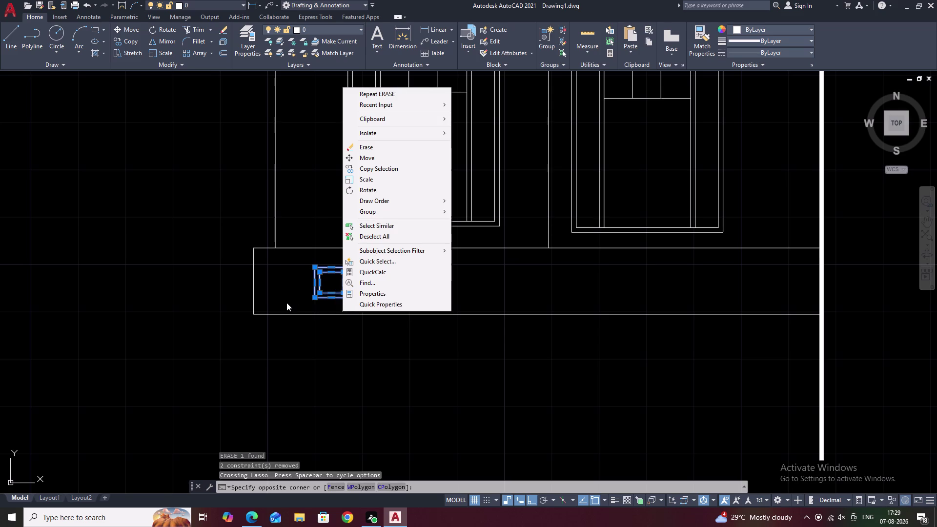
click(307, 207)
key(Escape)
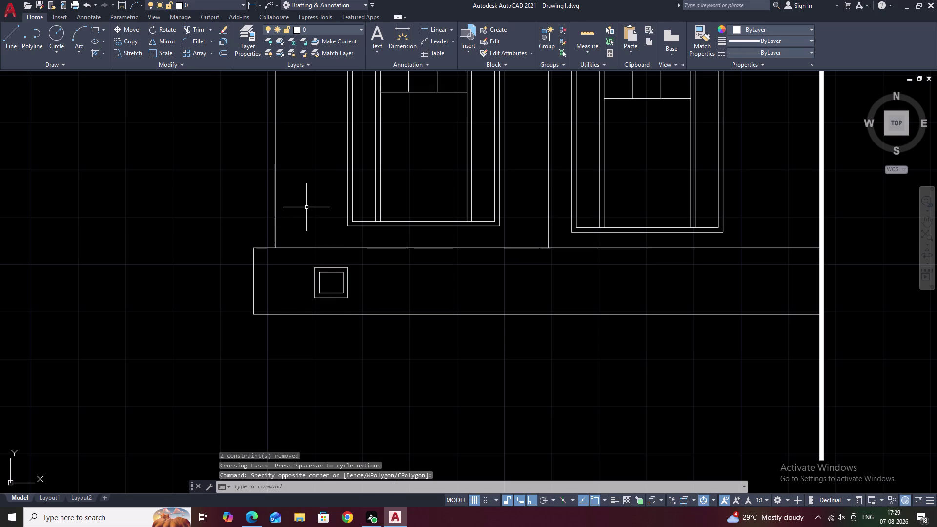
scroll(up, 3)
drag(351, 262, 322, 253)
drag(306, 252, 302, 253)
right_click(303, 252)
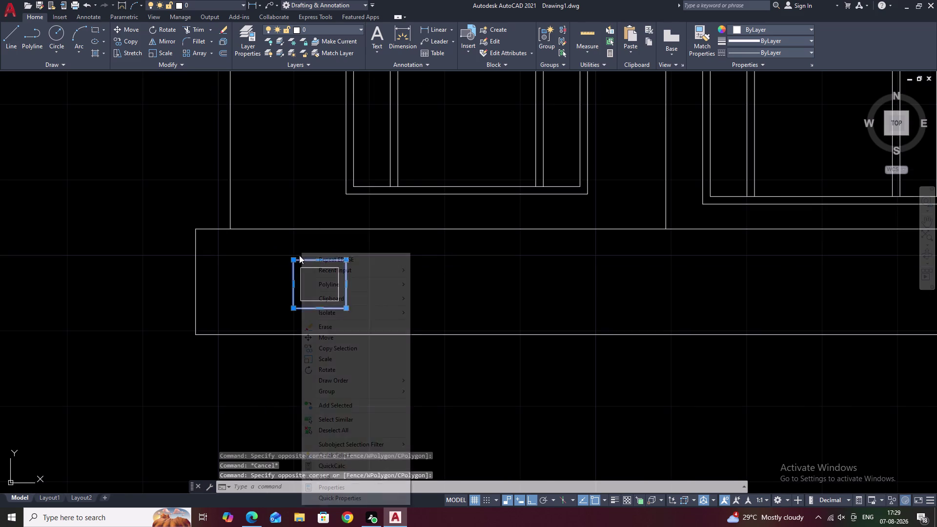
drag(301, 252, 292, 274)
click(295, 264)
Select both vent square outlines and start a Rectangular ARRAY, previewing four columns by three rows.
key(Escape)
click(322, 268)
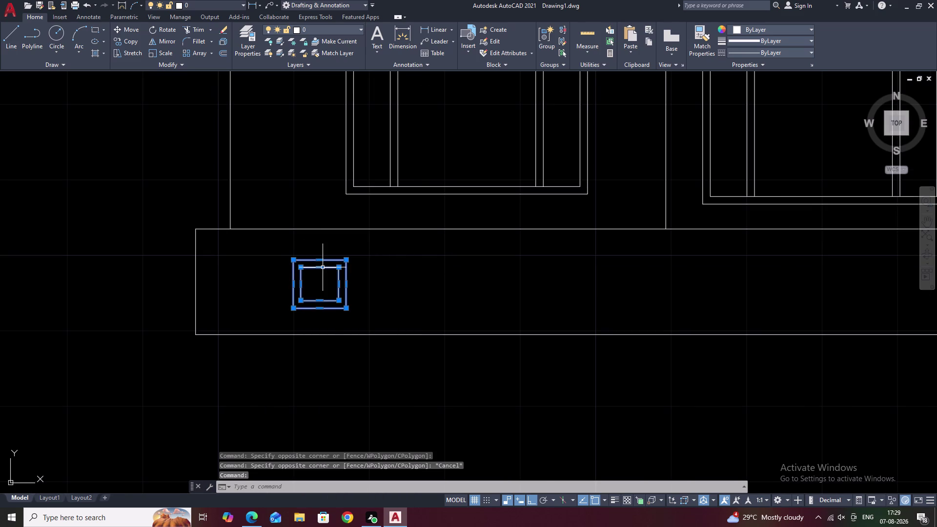
text(A)
text(R)
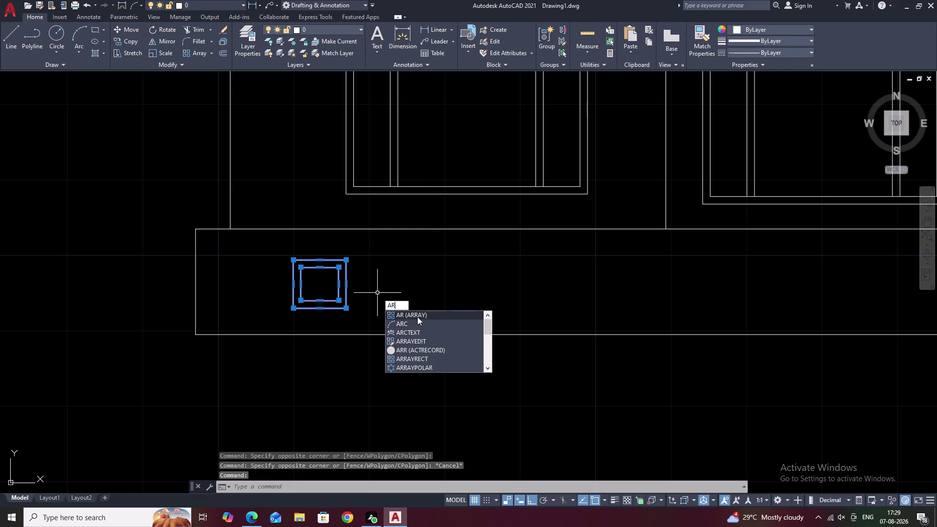
click(417, 317)
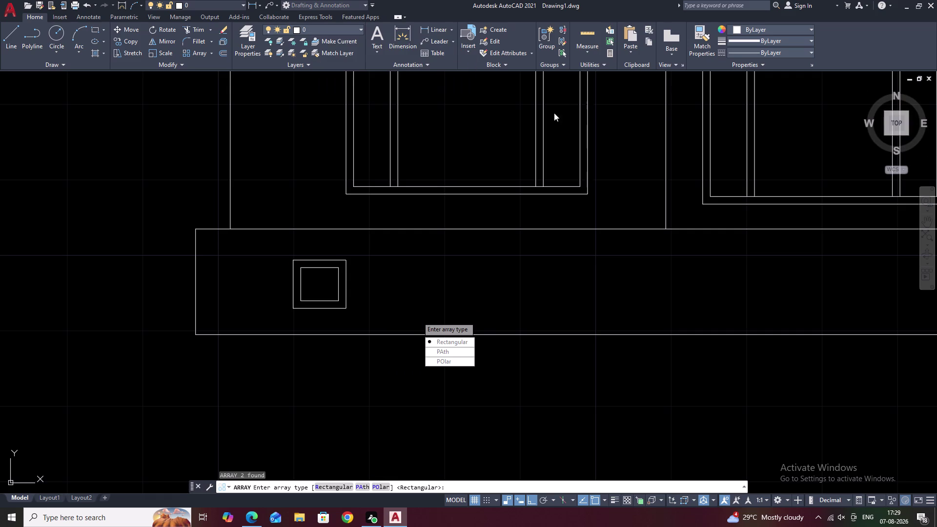
drag(448, 343, 417, 317)
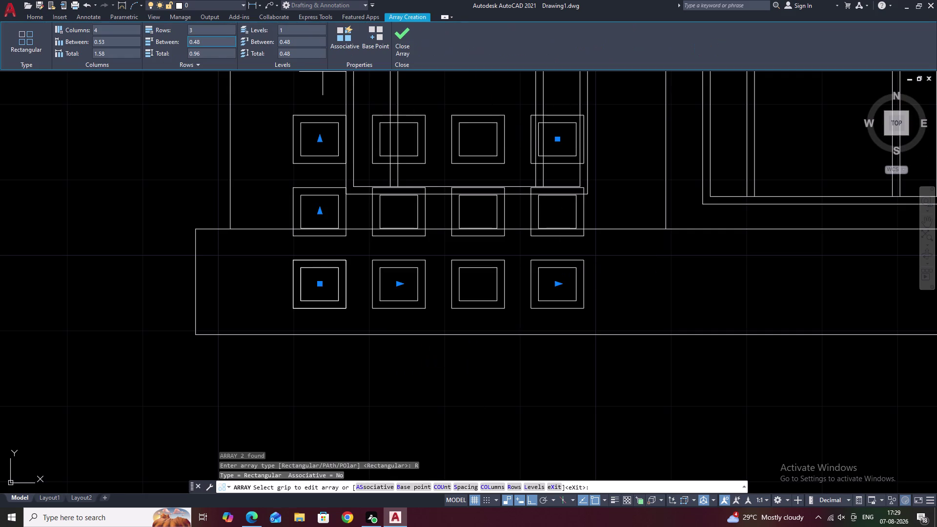
Set the array to 1 row and 5 columns.
click(195, 32)
key(BackSpace)
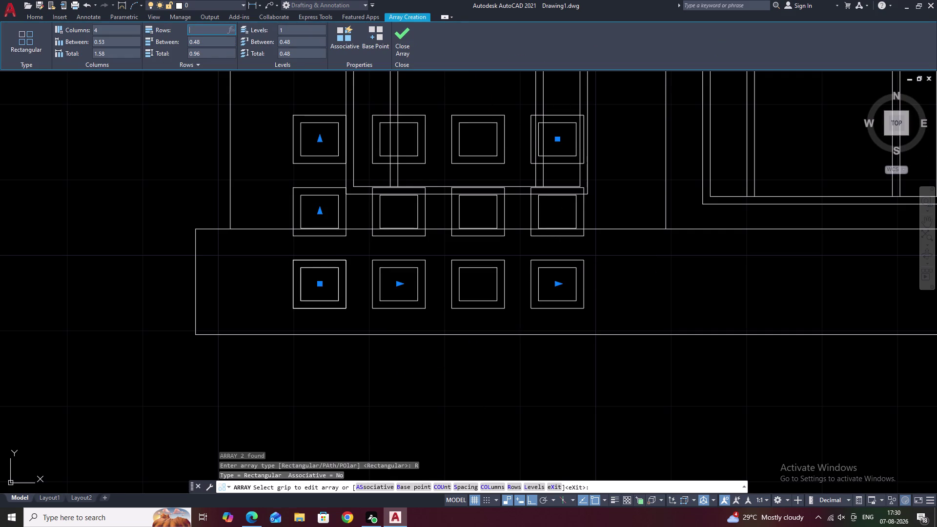
key(1)
click(160, 133)
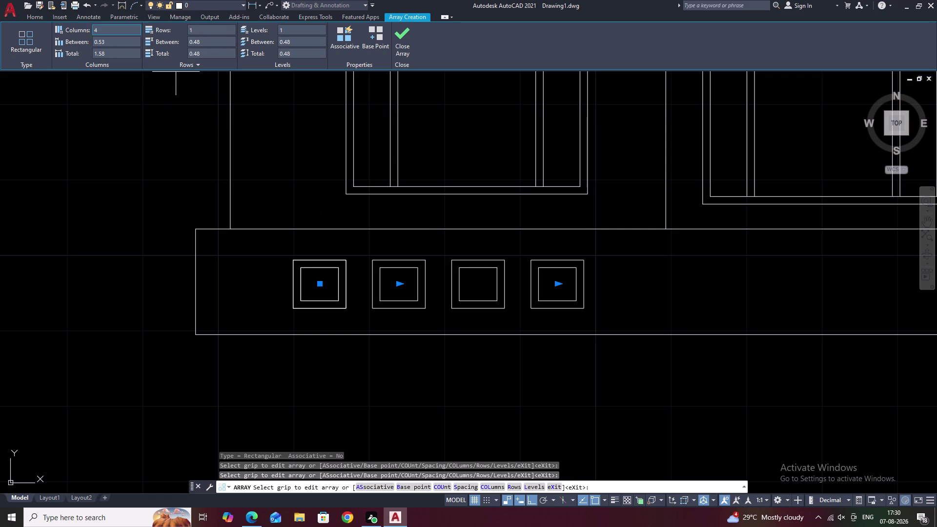
click(104, 32)
key(BackSpace)
key(5)
click(115, 88)
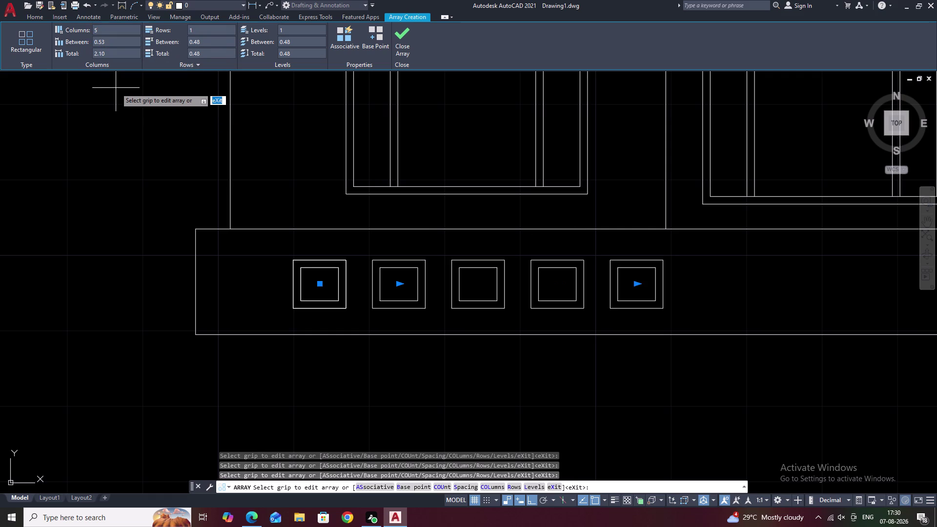
Set the column spacing to 0.5, after first trying 0.6, and finish the array.
click(122, 43)
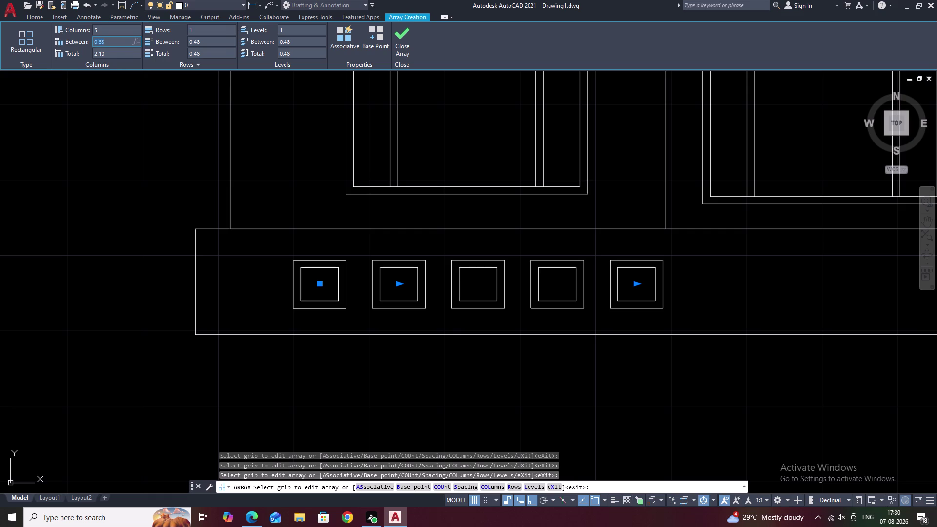
key(BackSpace)
text(.6)
click(118, 115)
right_click(118, 114)
click(163, 97)
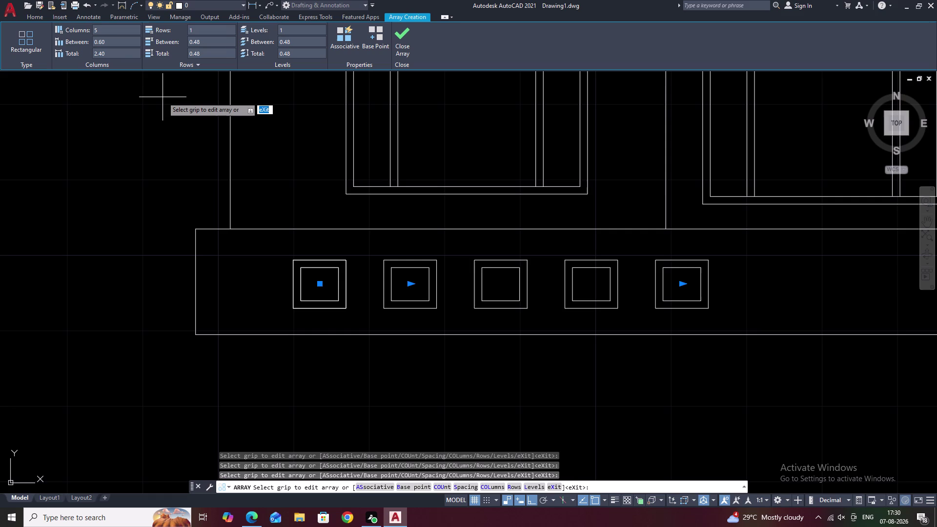
click(114, 41)
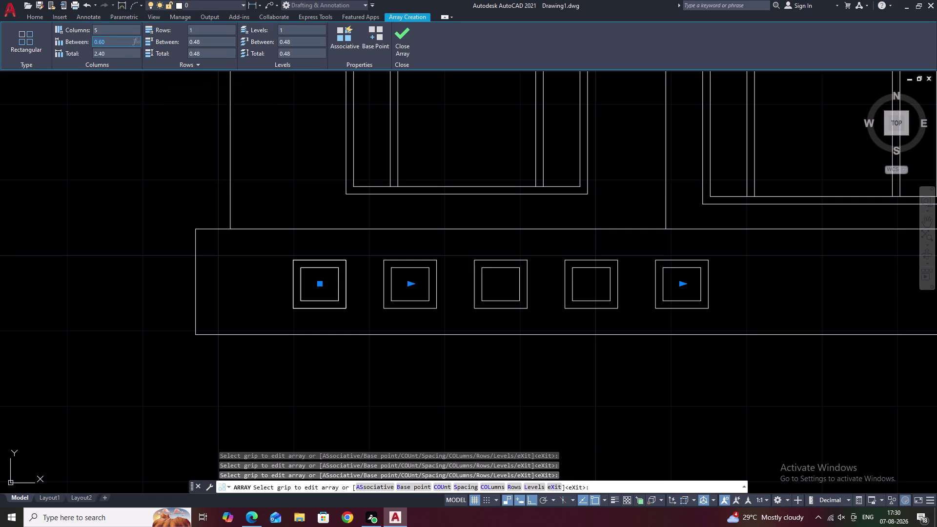
key(BackSpace)
text(.5)
click(130, 108)
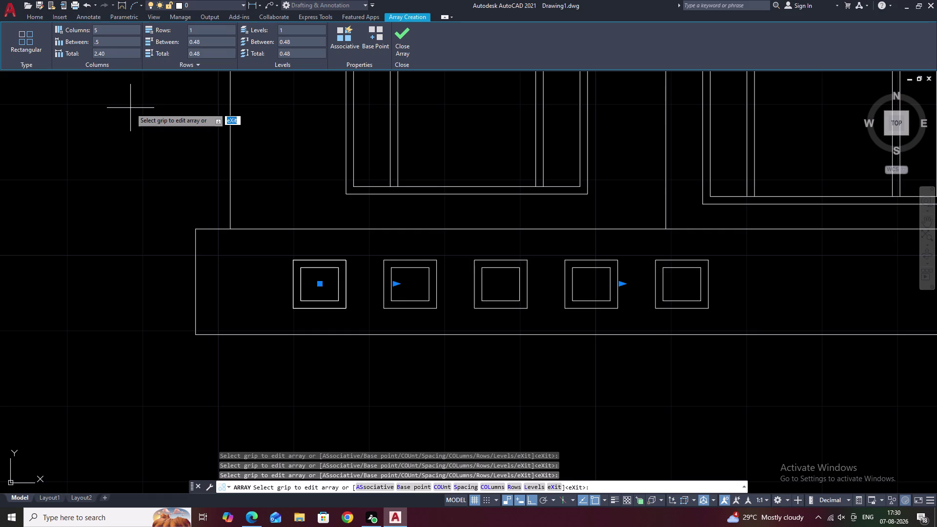
key(Escape)
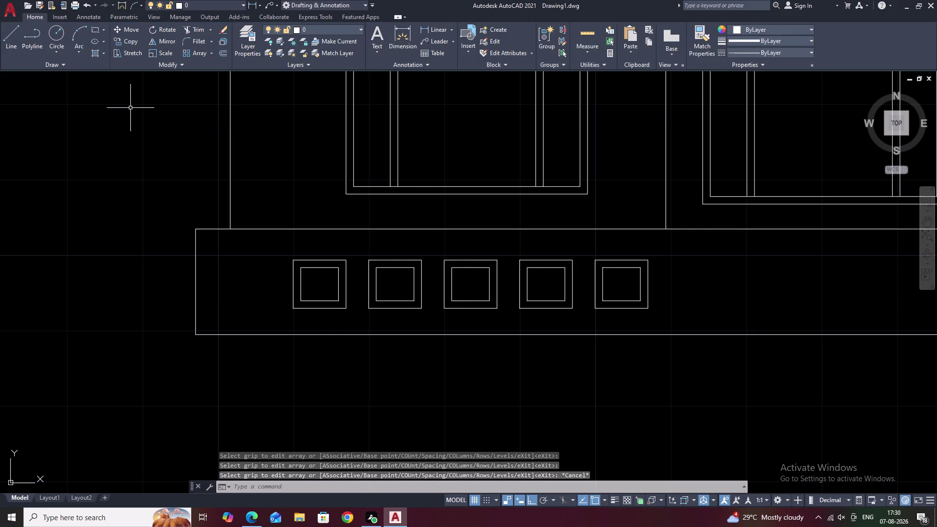
Frame the plinth band and select the rightmost vent square.
scroll(down, 3)
middle_drag(617, 235, 396, 248)
scroll(down, 3)
scroll(down, 3)
middle_drag(399, 234, 394, 252)
scroll(up, 3)
middle_drag(384, 242, 414, 152)
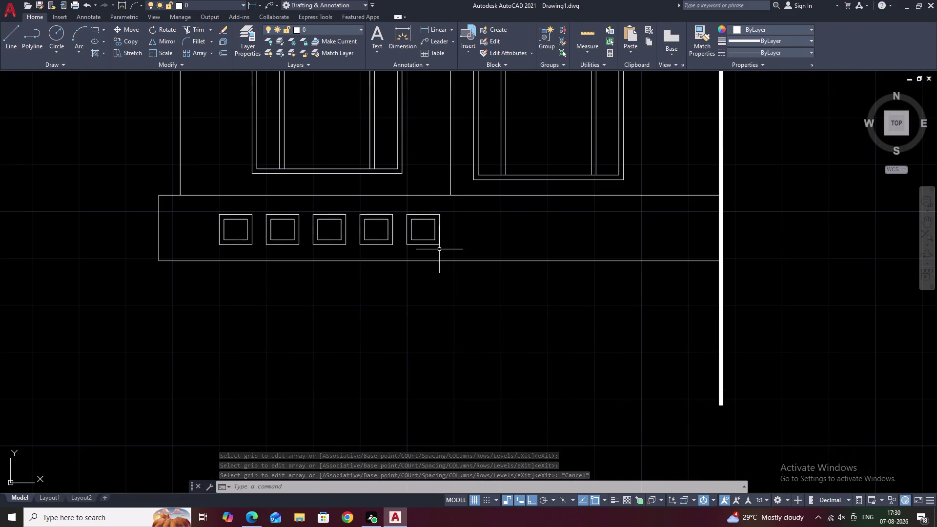
scroll(up, 3)
drag(457, 210, 376, 244)
click(376, 246)
right_click(376, 246)
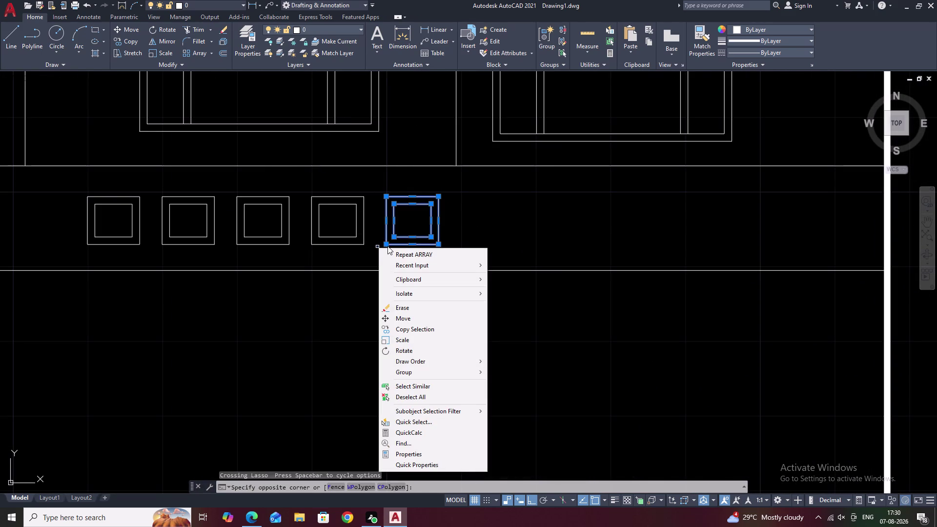
Start copying the vent from a base point on it, with Ortho turned off.
text(CO)
click(526, 245)
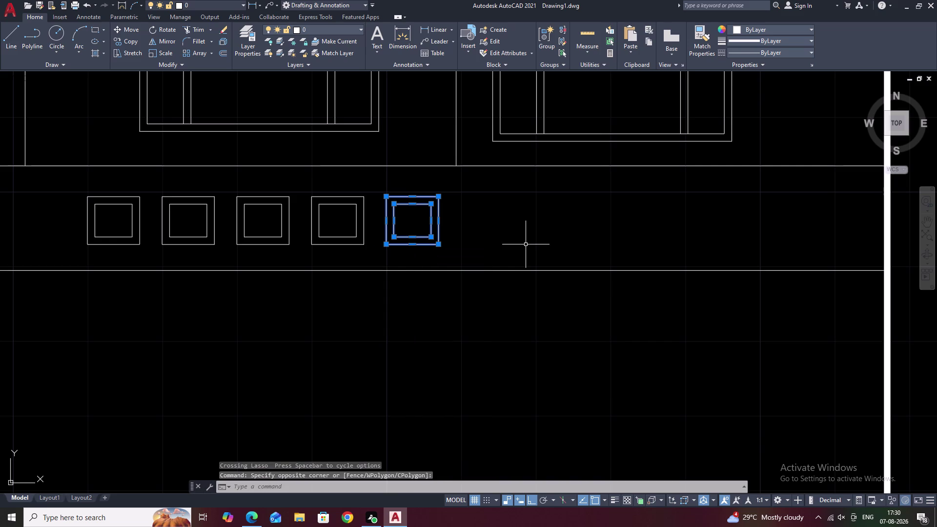
key(c)
key(o)
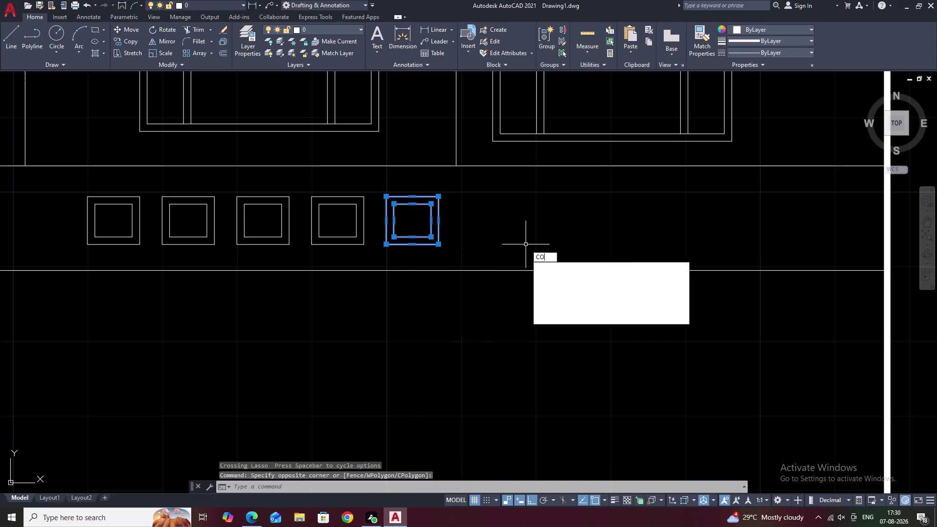
key(space)
click(415, 222)
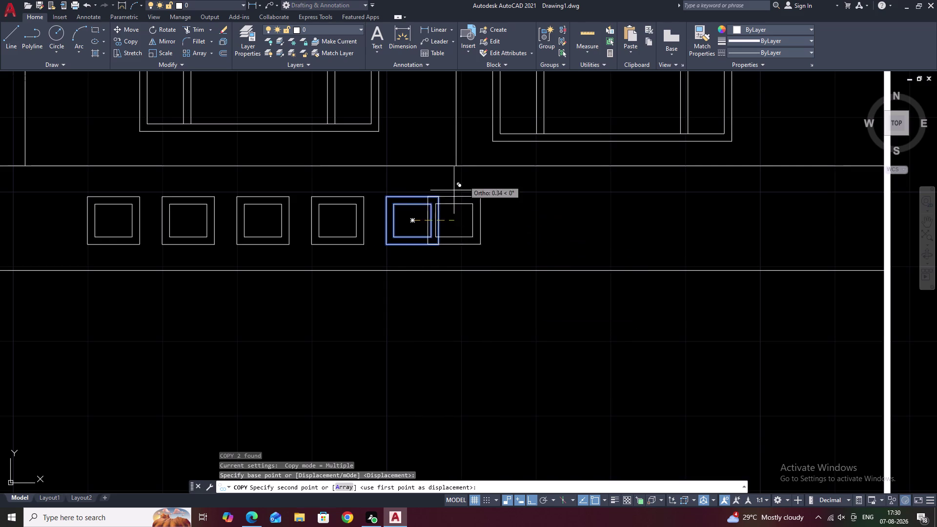
scroll(down, 3)
key(F8)
Drop the vent copy near the upper wall edge, then end the copy and pan the area.
middle_drag(485, 181, 481, 240)
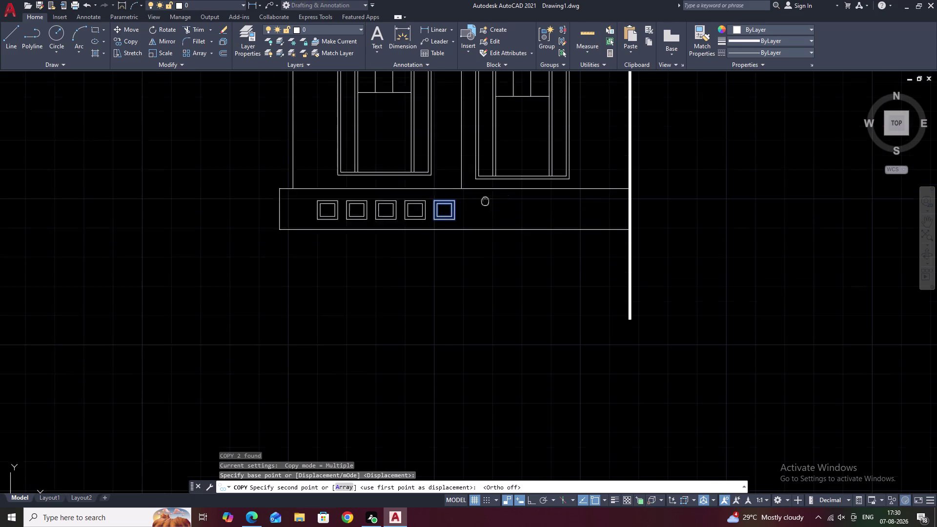
middle_drag(481, 239, 474, 300)
middle_drag(508, 84, 488, 233)
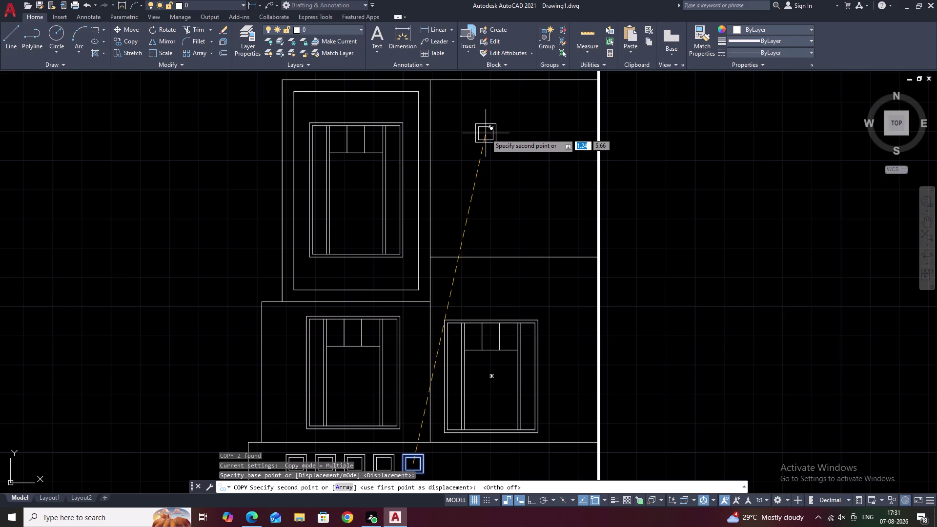
middle_drag(486, 133, 464, 222)
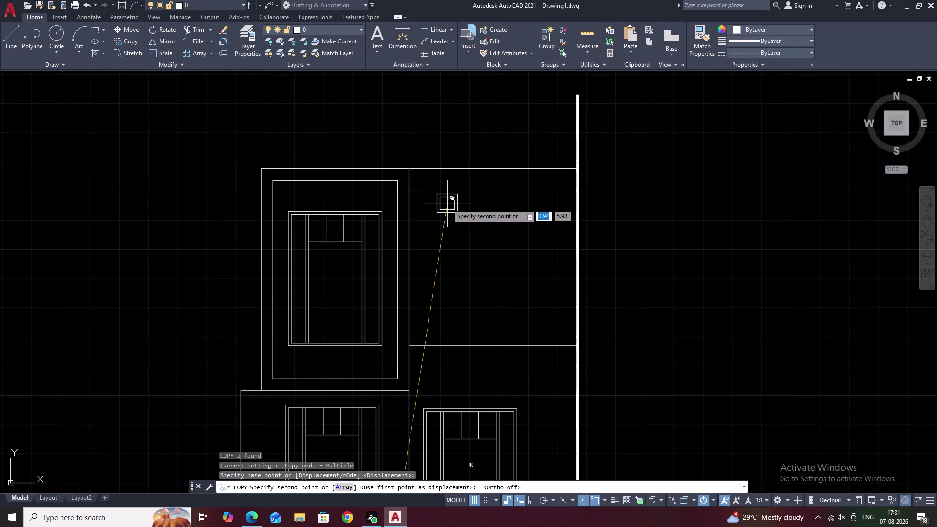
scroll(up, 3)
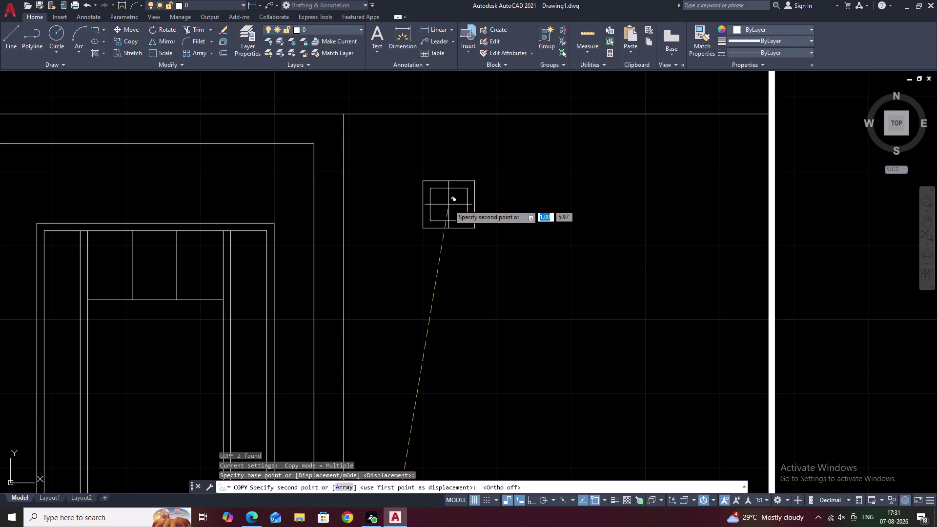
click(449, 204)
scroll(down, 3)
key(Escape)
middle_drag(480, 273, 453, 176)
middle_drag(452, 249, 449, 147)
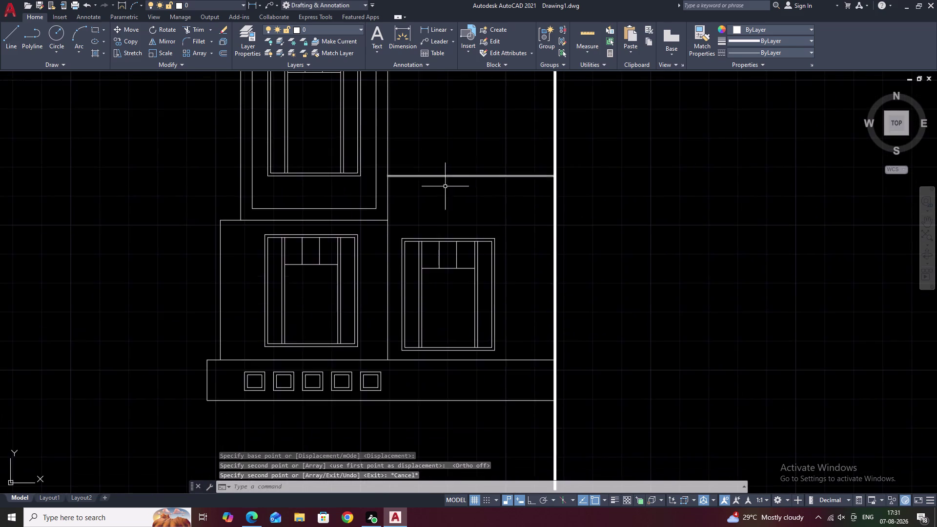
scroll(up, 3)
middle_drag(445, 188, 344, 162)
middle_drag(452, 180, 393, 173)
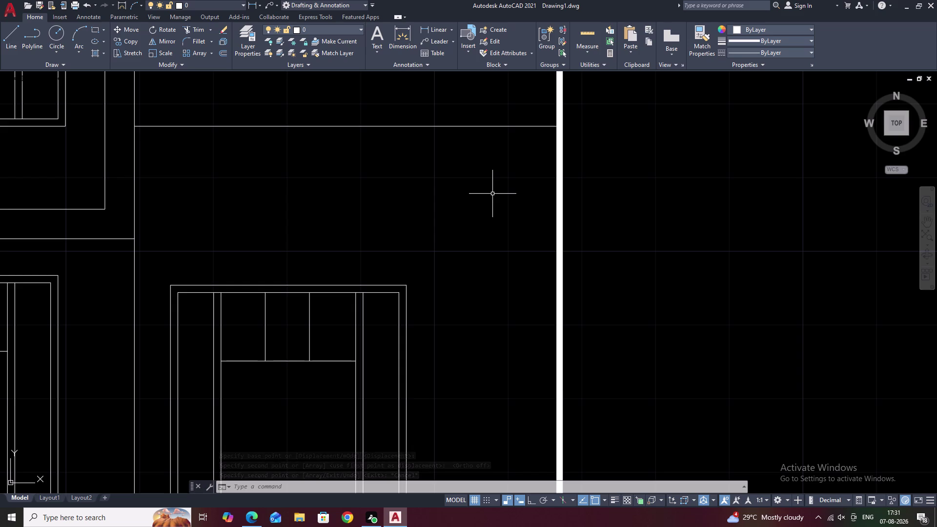
With Ortho on, draw a 2.1-unit line left from the right wall edge, then 1 unit up.
text(L)
key(space)
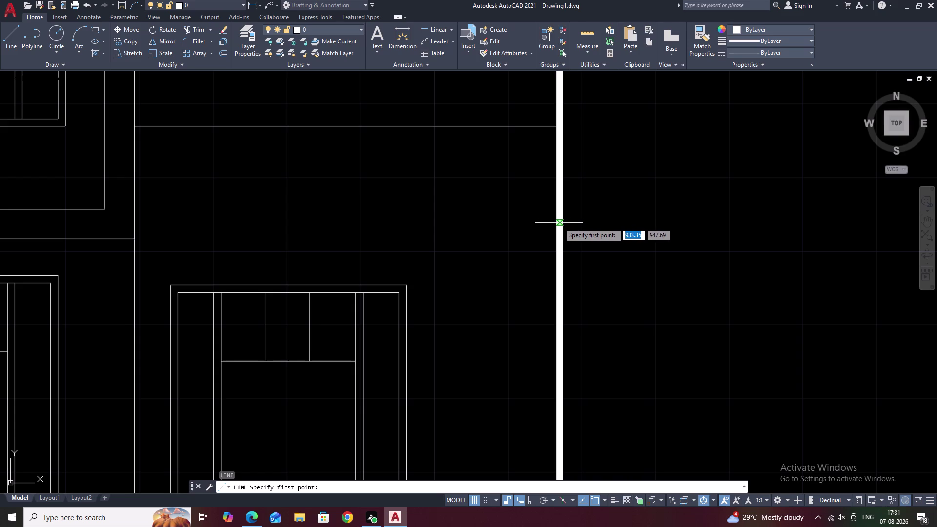
click(556, 232)
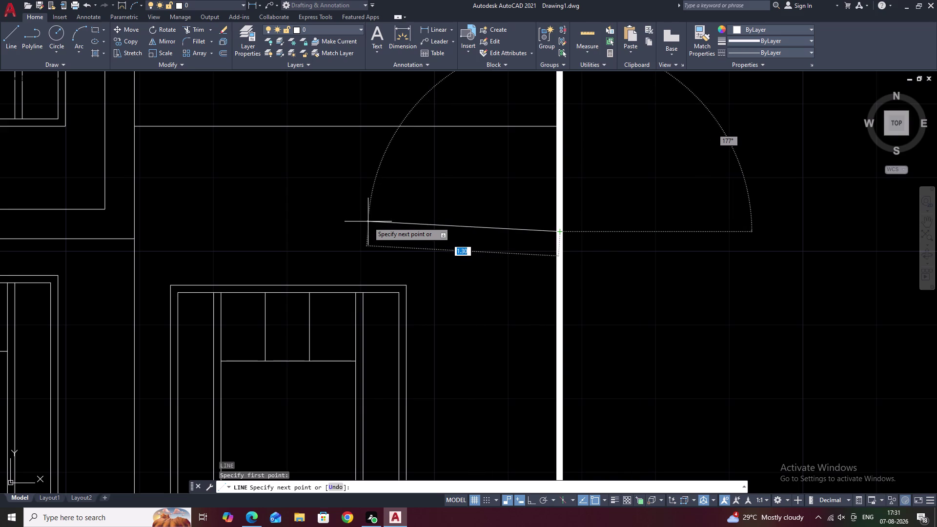
key(F8)
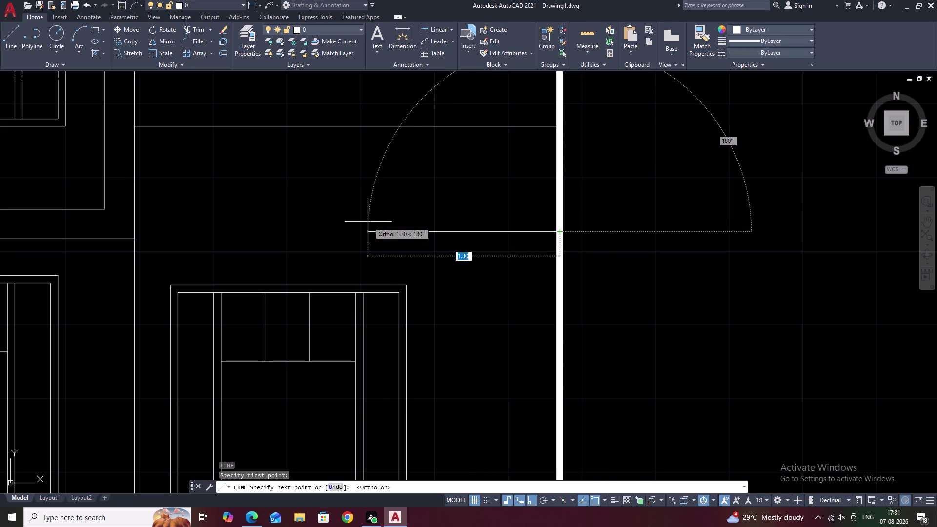
text(2.1)
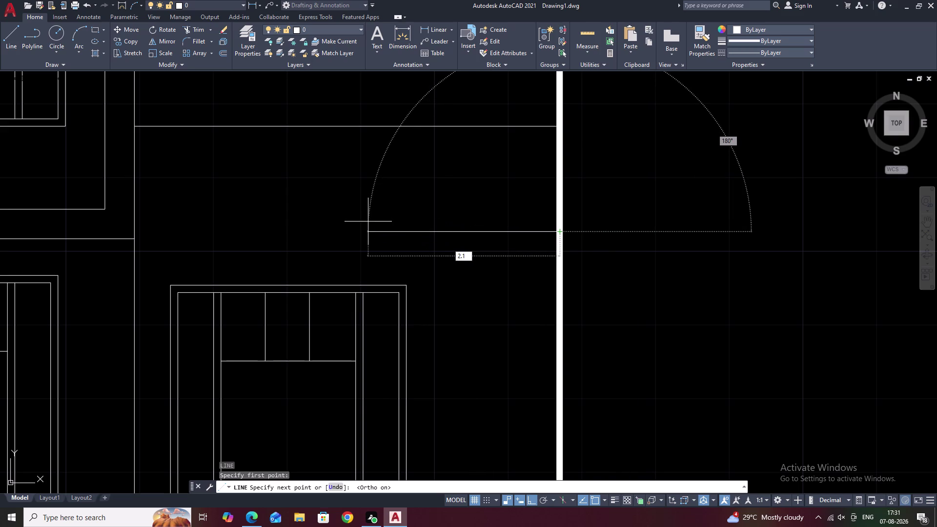
key(space)
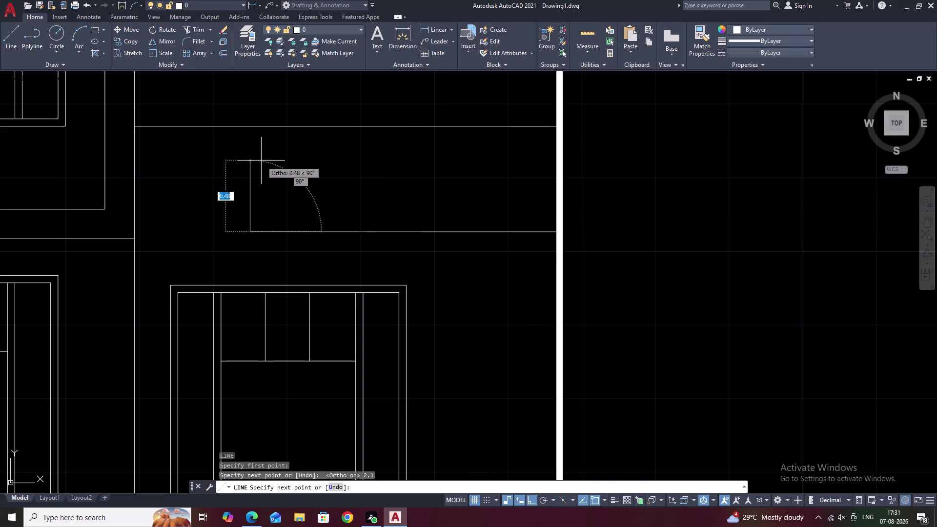
text(1)
key(space)
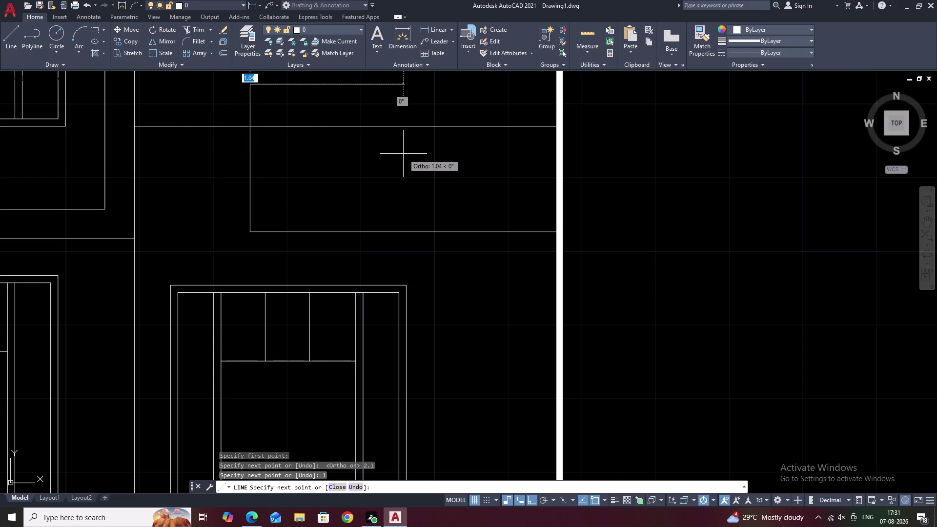
key(Escape)
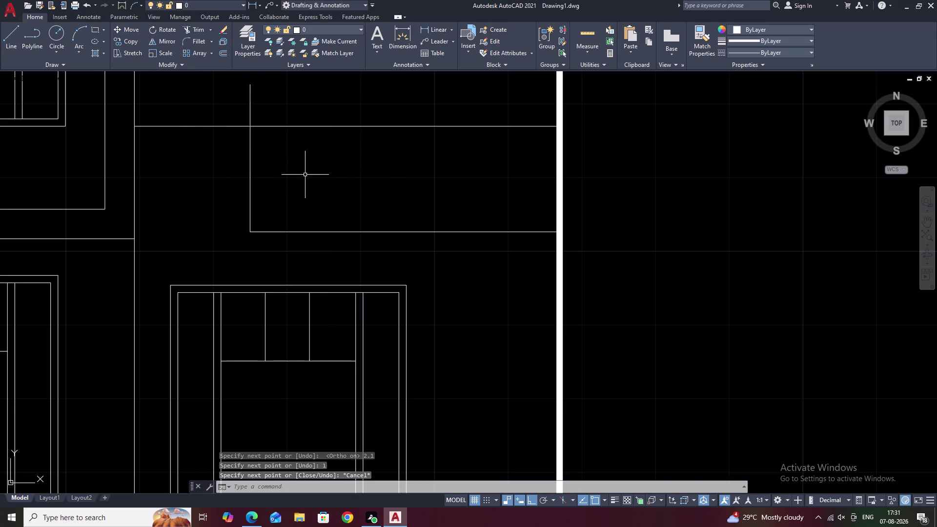
scroll(down, 3)
middle_drag(354, 176, 349, 201)
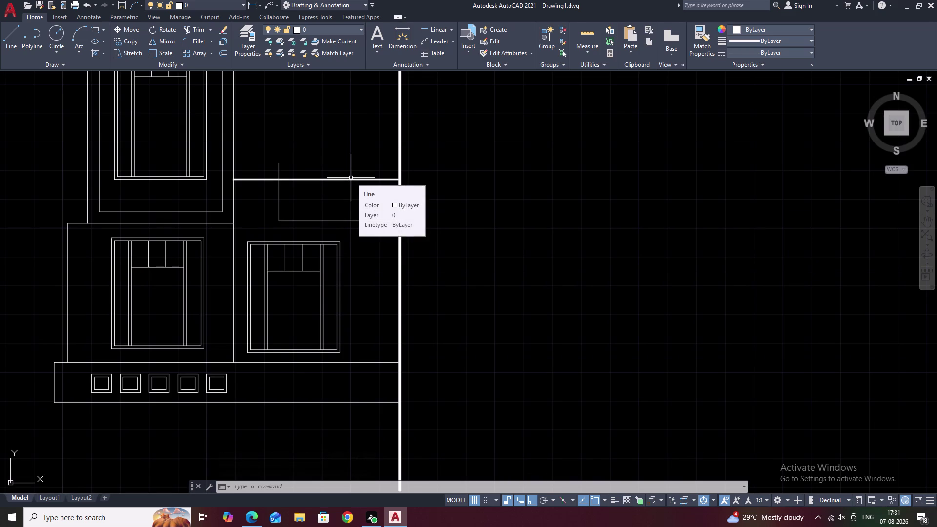
Erase the short vertical ledge line and the horizontal line it crossed.
click(350, 178)
click(269, 190)
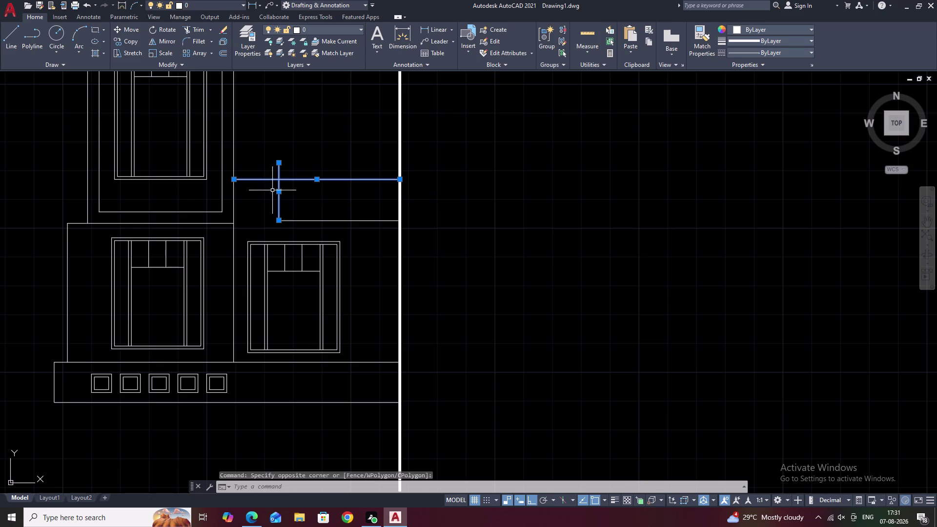
text(E)
key(space)
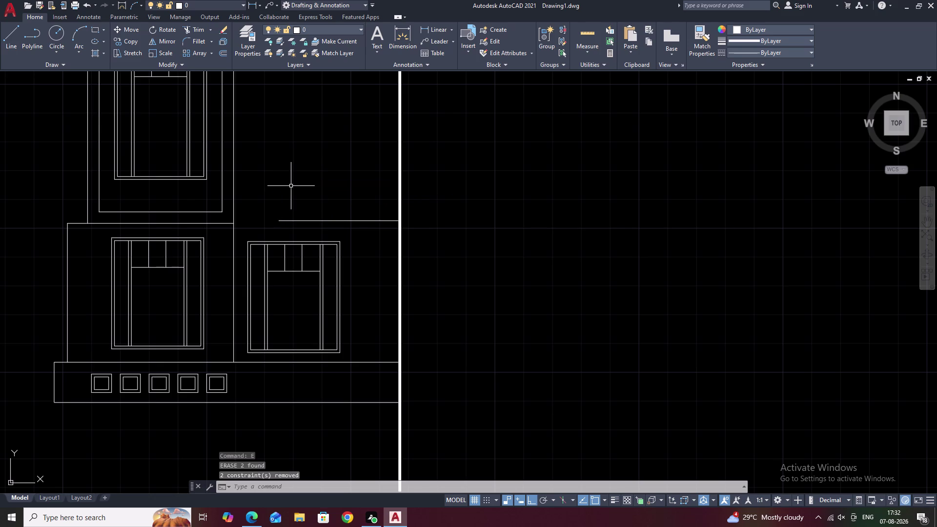
Erase the leftover horizontal ledge line beside the tall wall line.
middle_drag(291, 186, 299, 219)
scroll(down, 3)
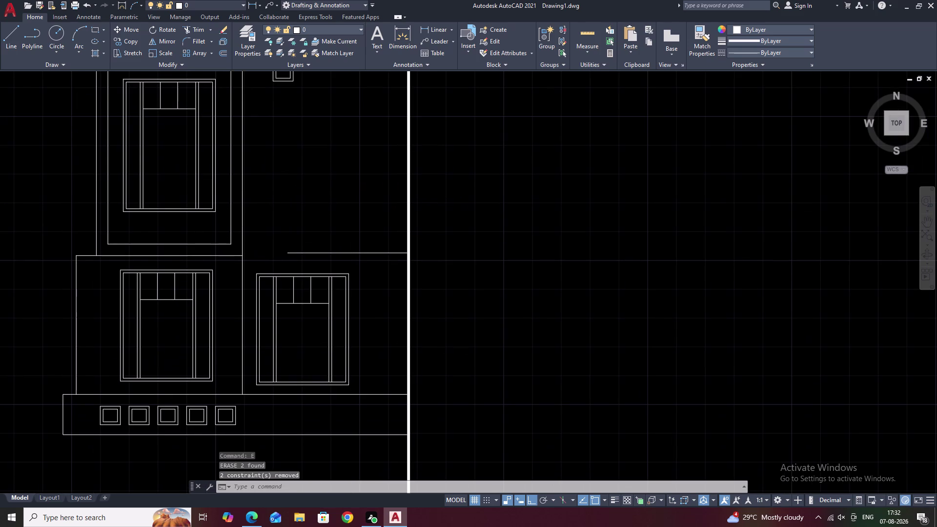
scroll(up, 3)
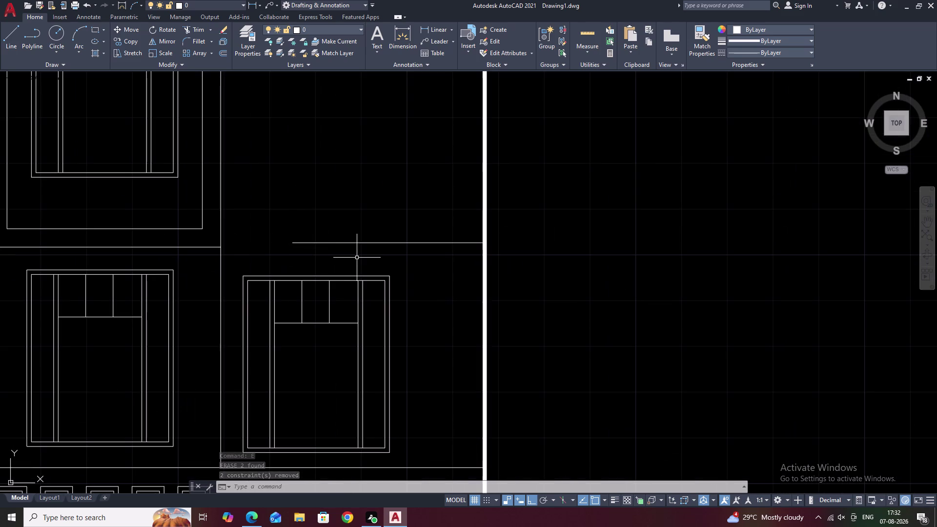
text(L)
key(space)
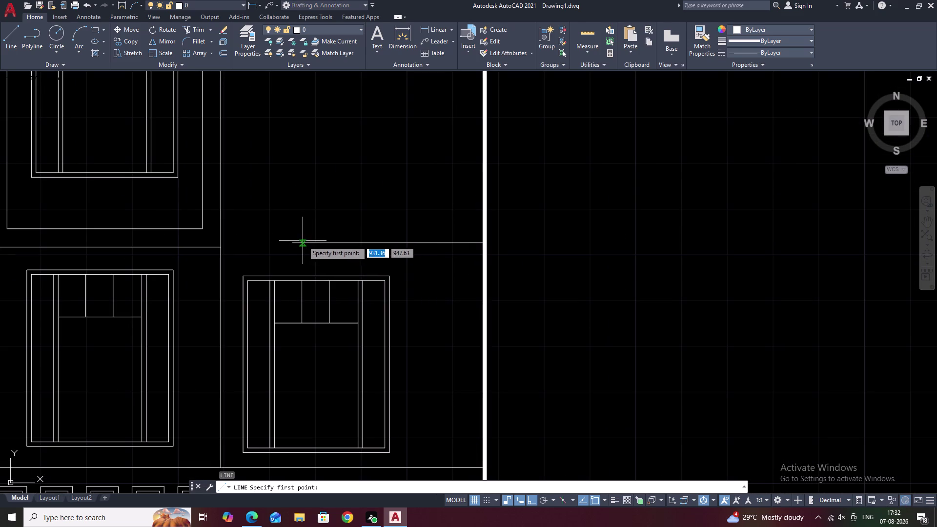
key(Escape)
drag(419, 223, 409, 254)
click(409, 253)
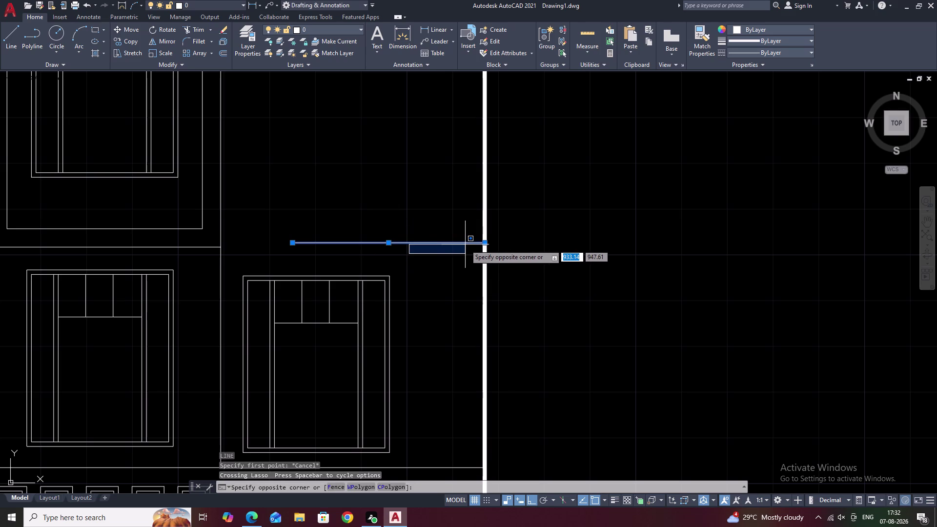
text(E)
key(space)
middle_drag(433, 264, 437, 245)
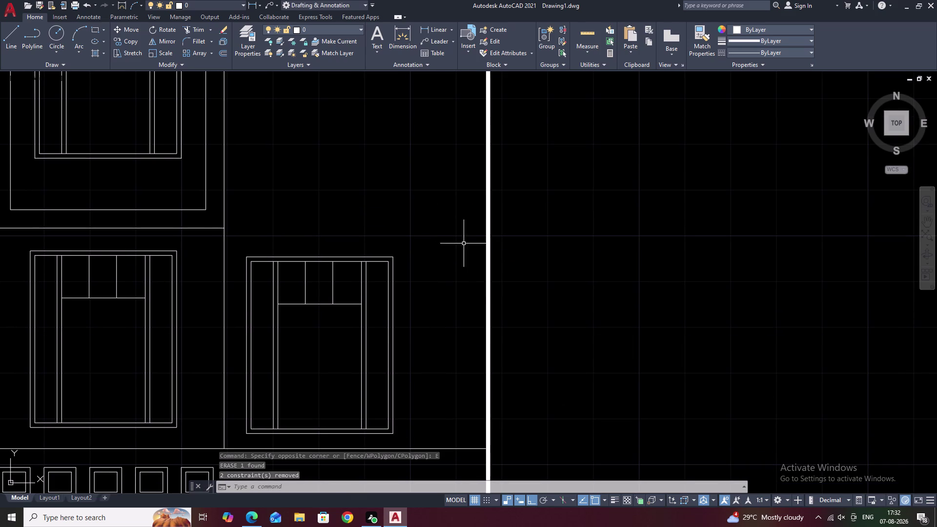
key(space)
key(Escape)
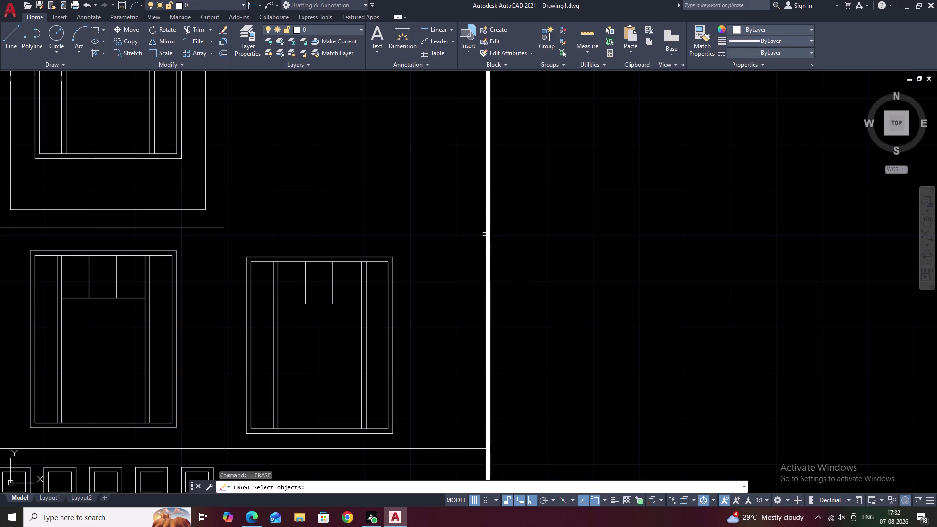
text(L)
key(space)
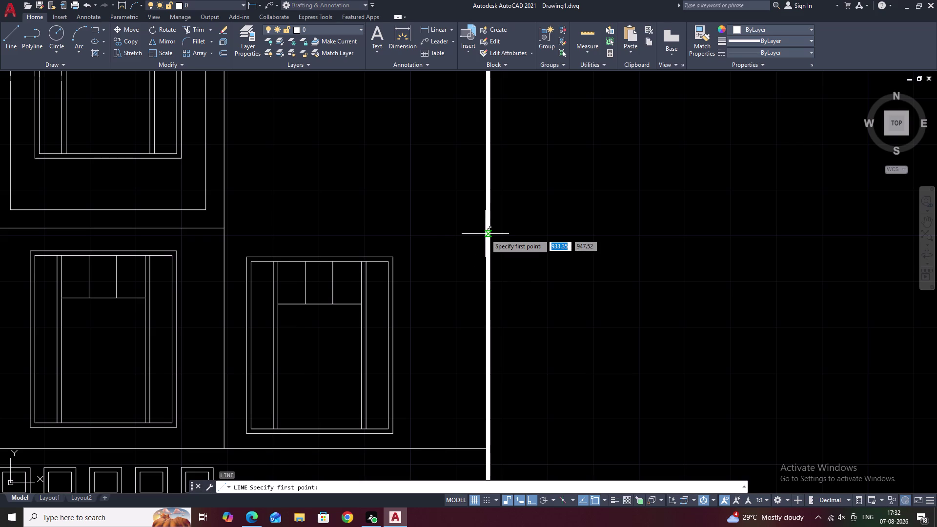
Draw a ledge outline from the wall (2.1 left, 1 up, back across), then undo it.
click(487, 234)
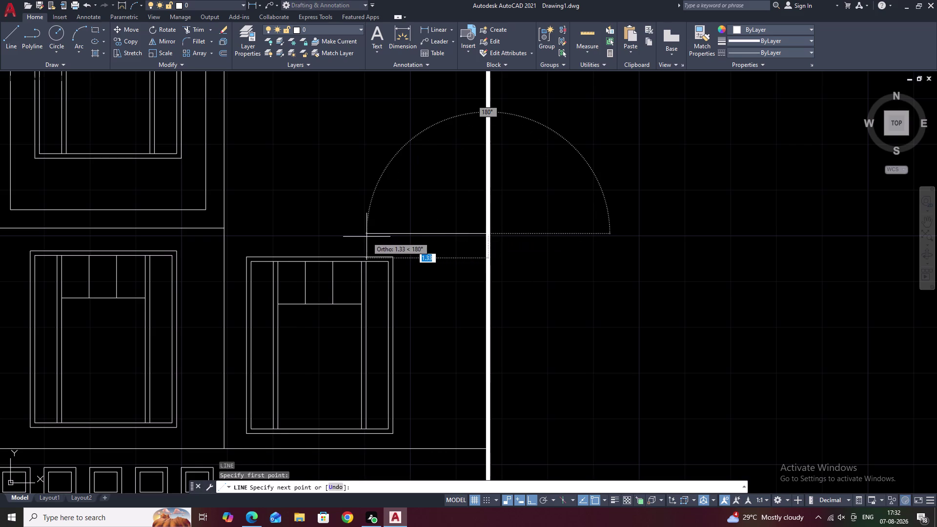
text(2.1)
key(space)
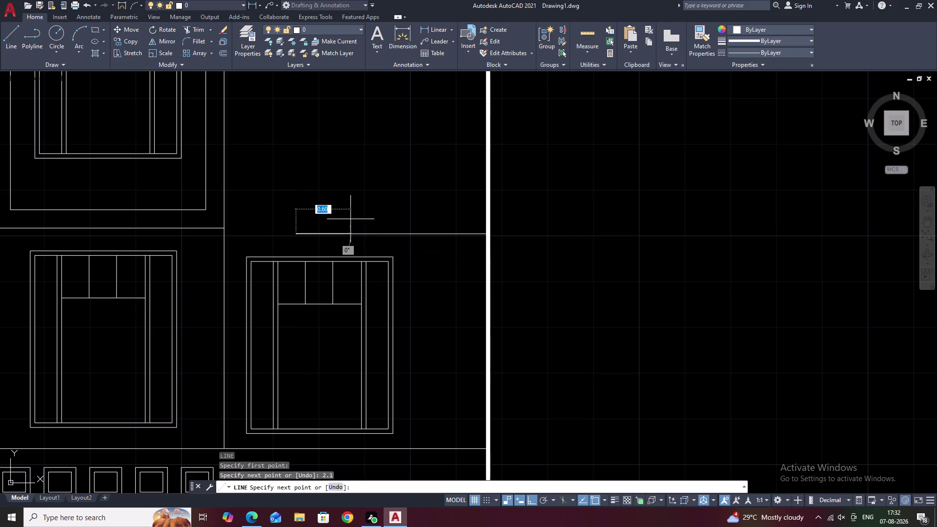
key(1)
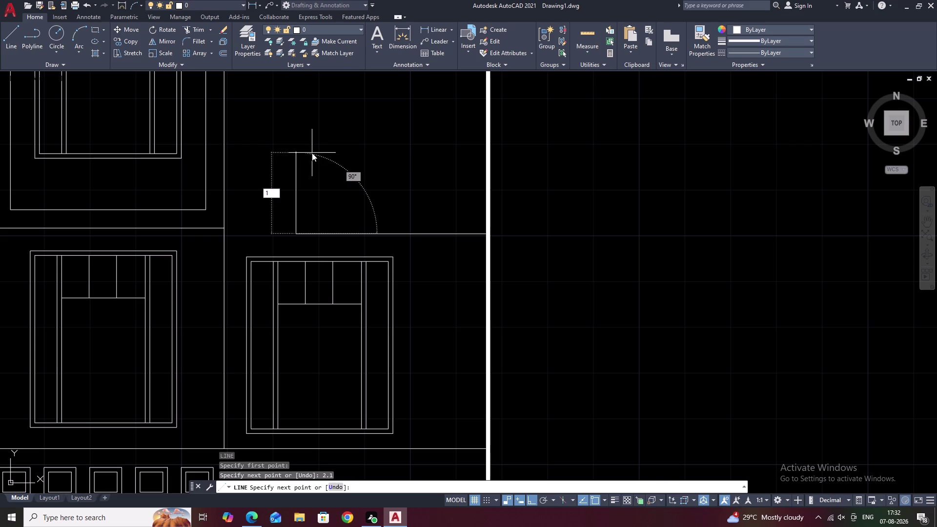
key(space)
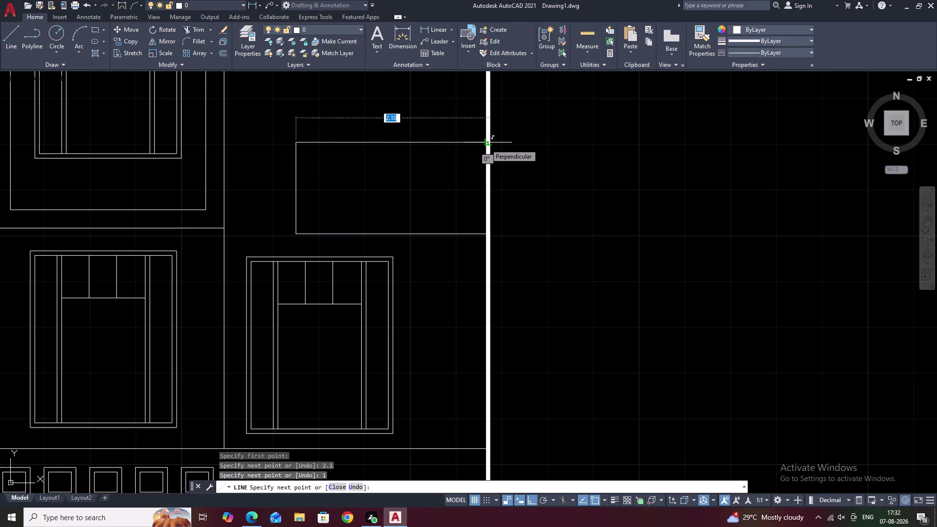
text(2.)
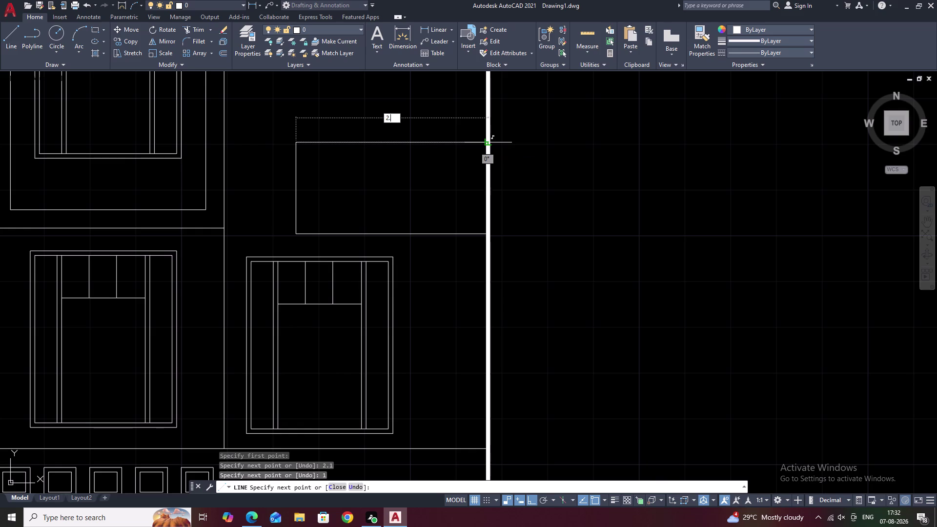
key(space)
key(Escape)
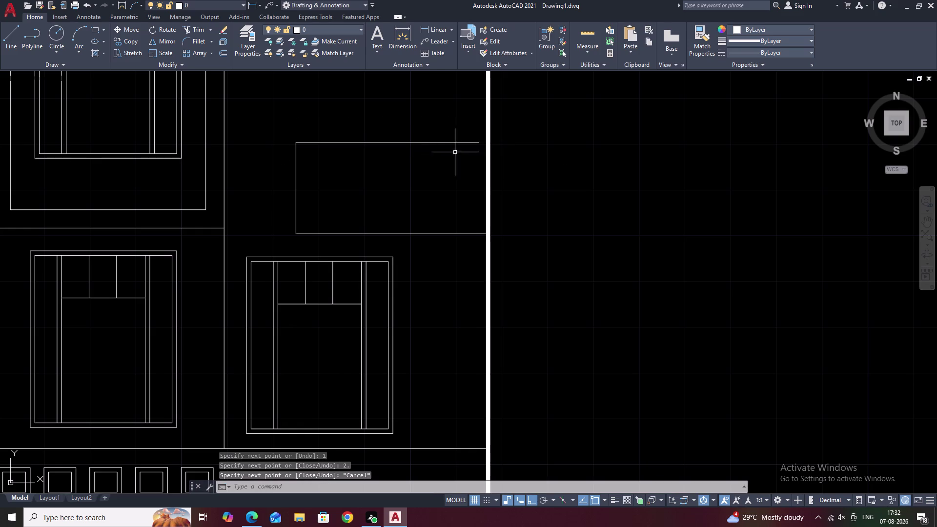
key(ctrl+z)
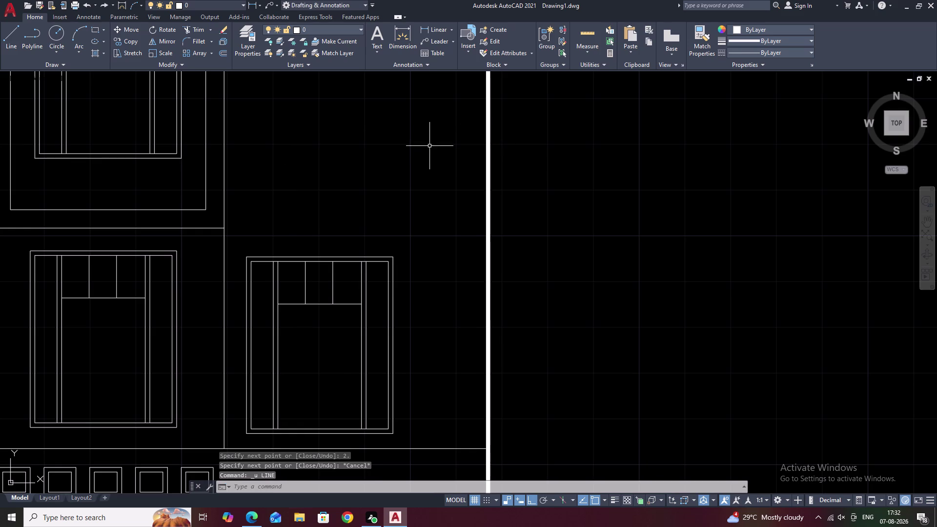
Redraw the ledge box from the wall line: 2.10 left, 1 up, 2.10 back.
text(L)
key(space)
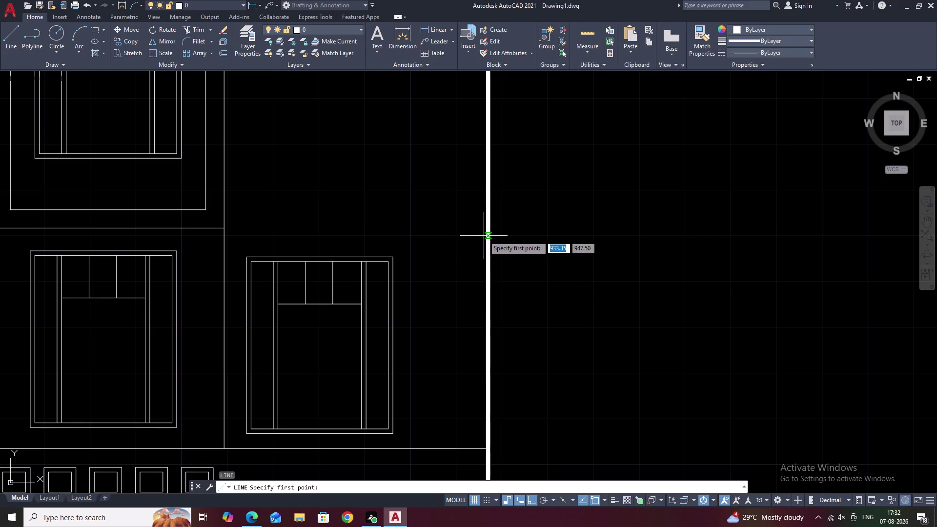
click(486, 234)
text(2.)
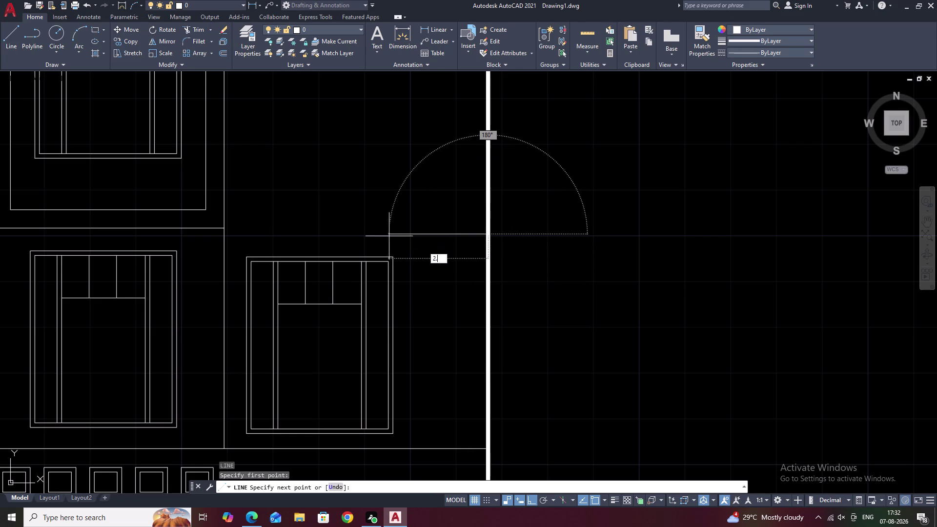
text(1)
text(0)
key(space)
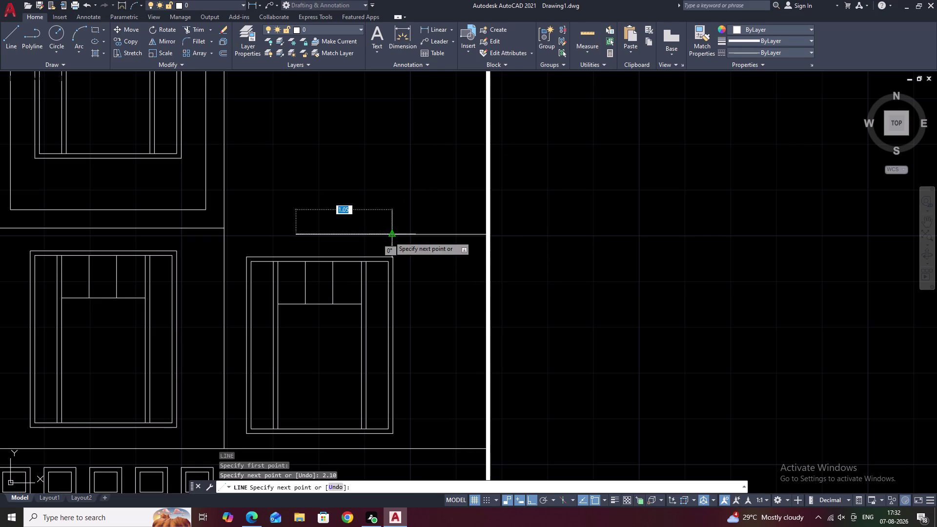
text(1)
key(space)
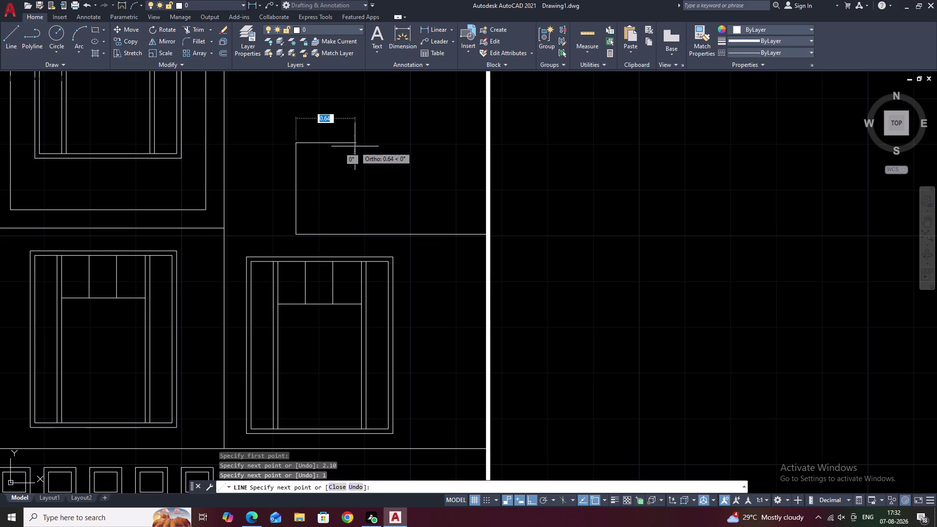
text(2.)
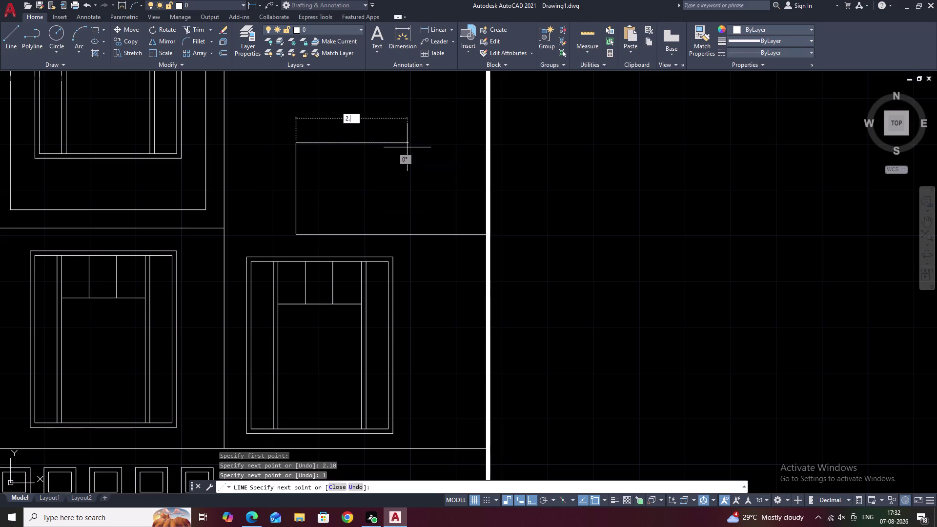
text(10)
key(space)
key(Escape)
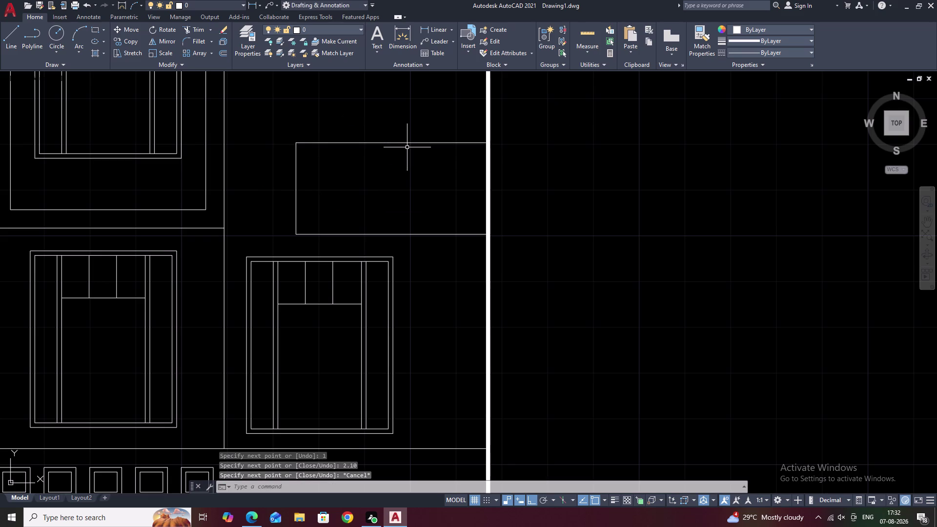
Pan and zoom to centre the whole elevation with the finished ledge box.
scroll(down, 3)
middle_drag(407, 148, 407, 165)
scroll(up, 3)
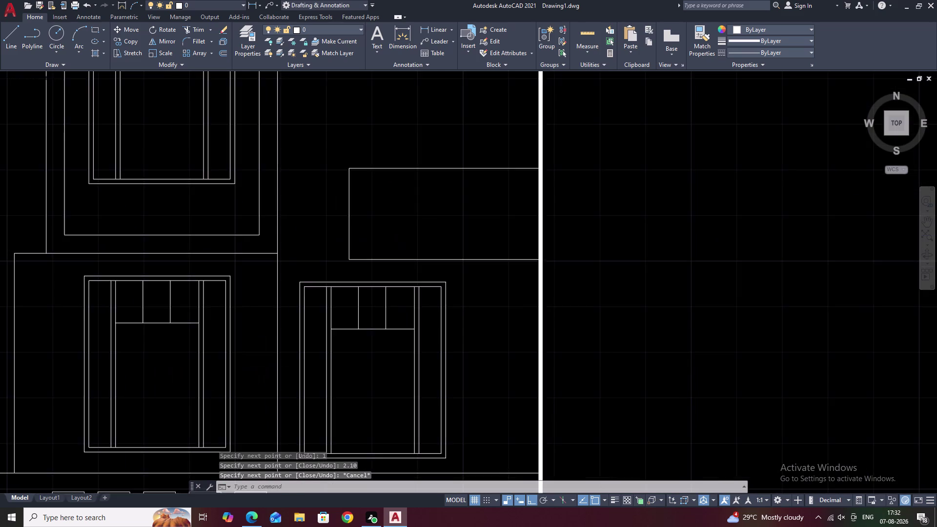
middle_drag(182, 180, 243, 144)
scroll(down, 3)
scroll(down, 3)
middle_drag(249, 144, 247, 160)
middle_drag(236, 128, 233, 181)
scroll(down, 3)
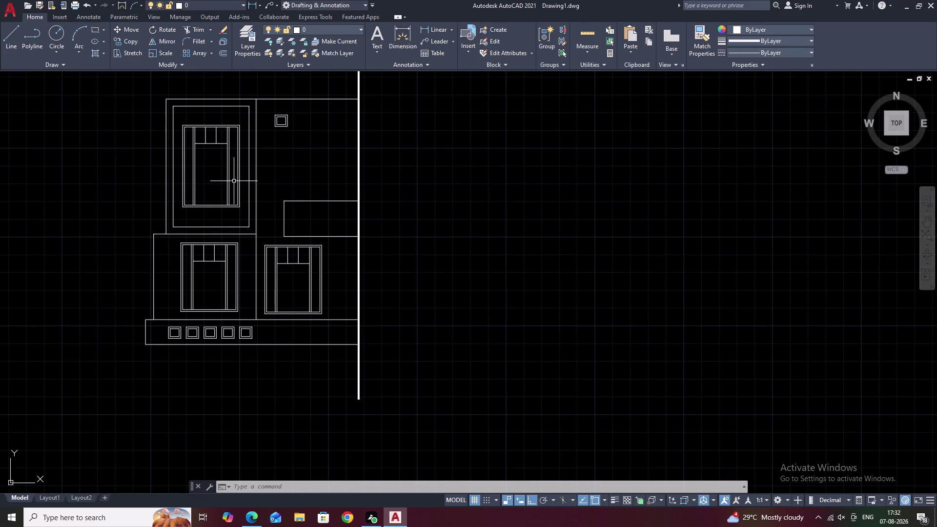
middle_drag(224, 164, 228, 125)
scroll(up, 3)
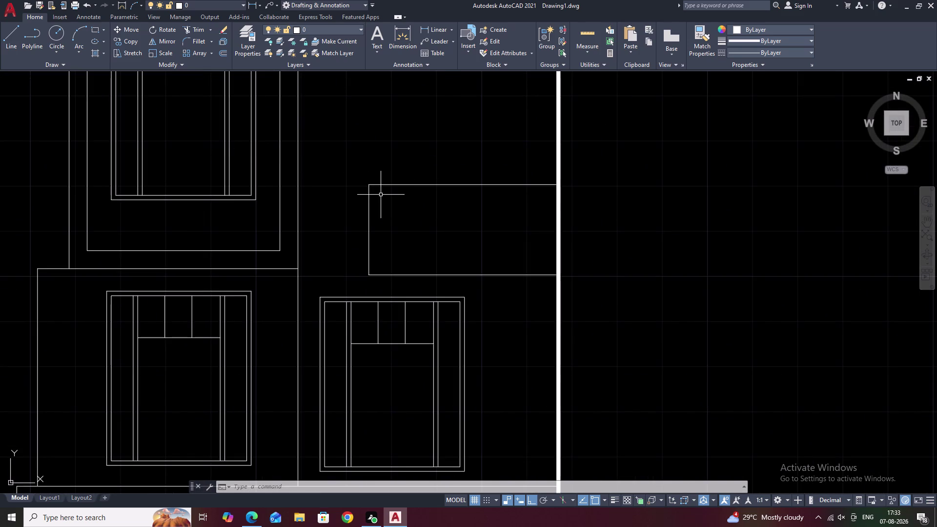
Extend the ledge box's top edge left until it reaches the upper window frame.
text(EX)
key(space)
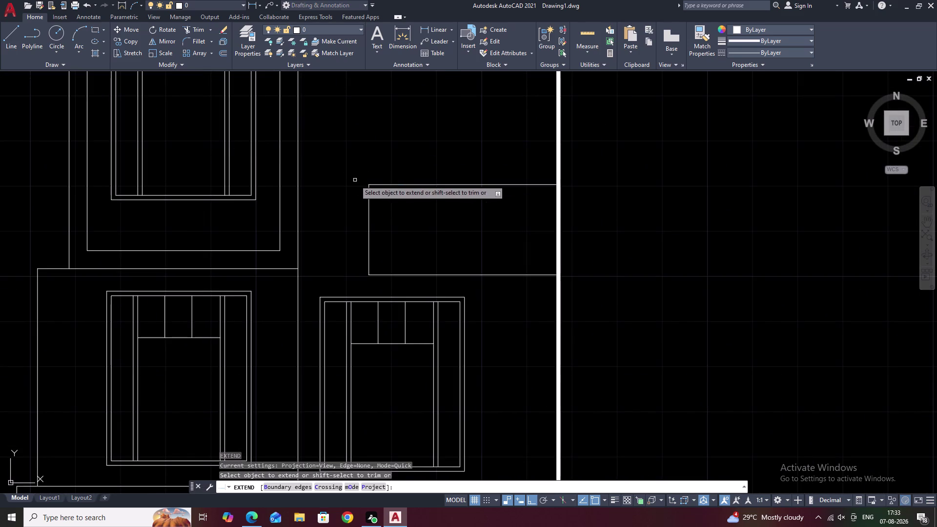
click(383, 184)
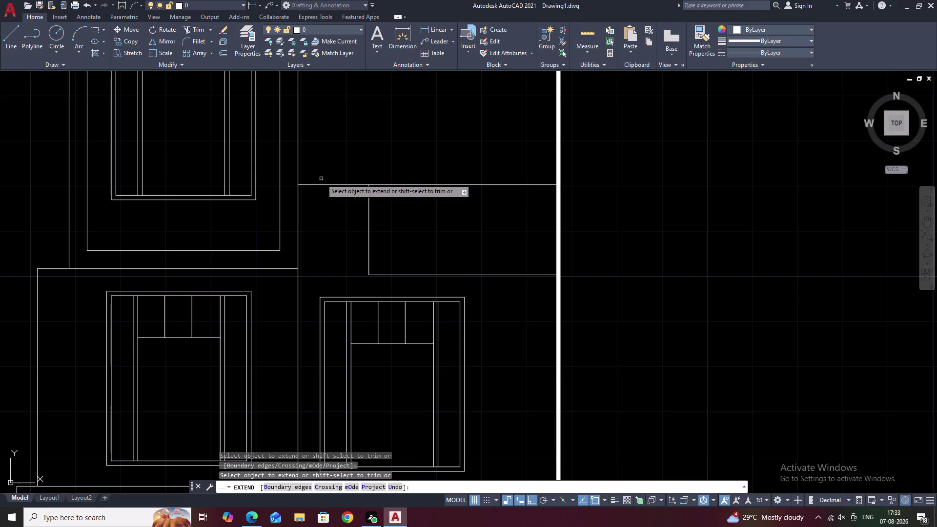
click(316, 183)
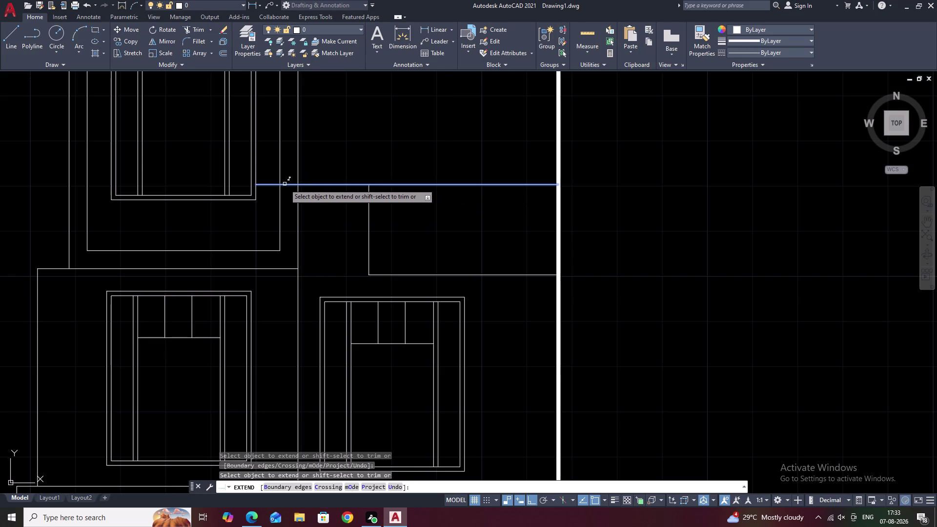
click(284, 184)
key(Escape)
Select the upper window's frame lines and bring up their shortcut options.
scroll(down, 3)
middle_drag(251, 164, 254, 185)
scroll(up, 3)
drag(270, 164, 217, 164)
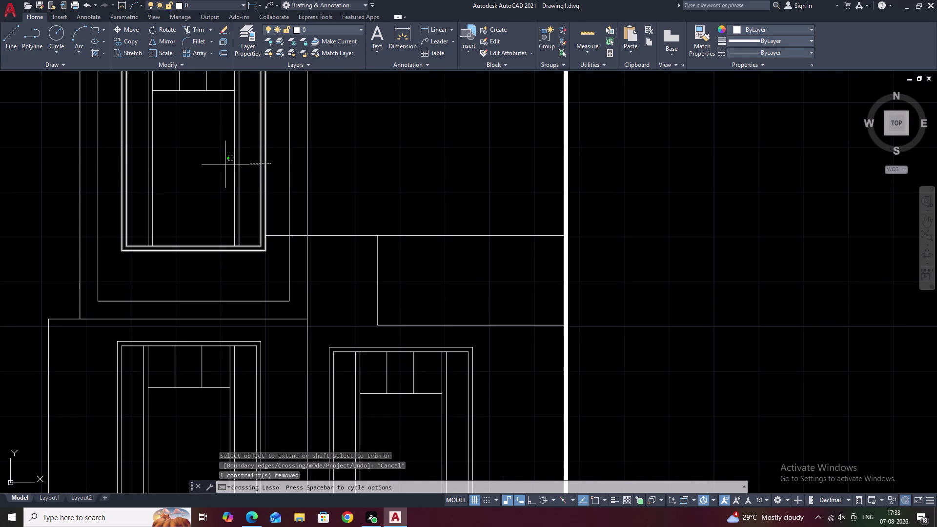
drag(217, 165, 150, 164)
key(Escape)
drag(273, 170, 179, 167)
drag(166, 166, 139, 167)
click(139, 167)
right_click(139, 167)
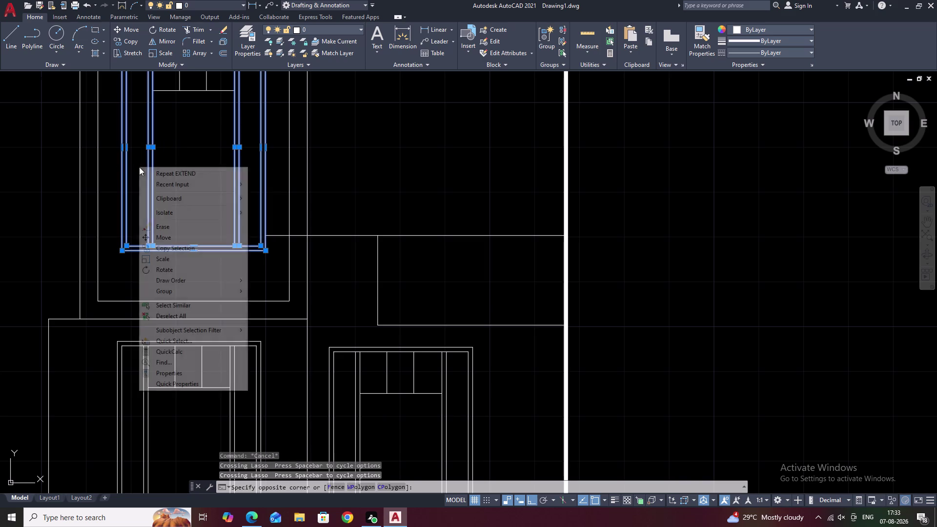
Select all of the upper window's lines, including its inner bars.
scroll(down, 3)
click(198, 145)
middle_drag(198, 145, 208, 195)
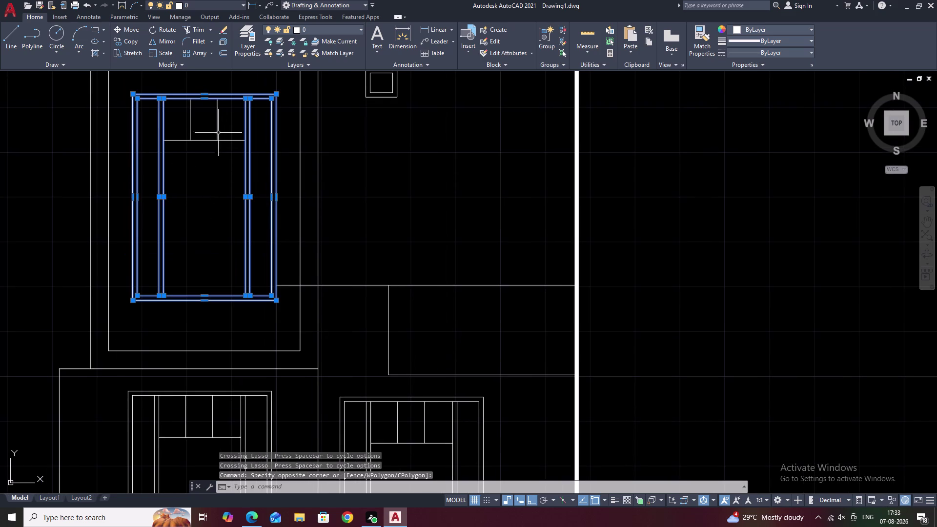
drag(222, 117, 185, 128)
drag(231, 123, 224, 147)
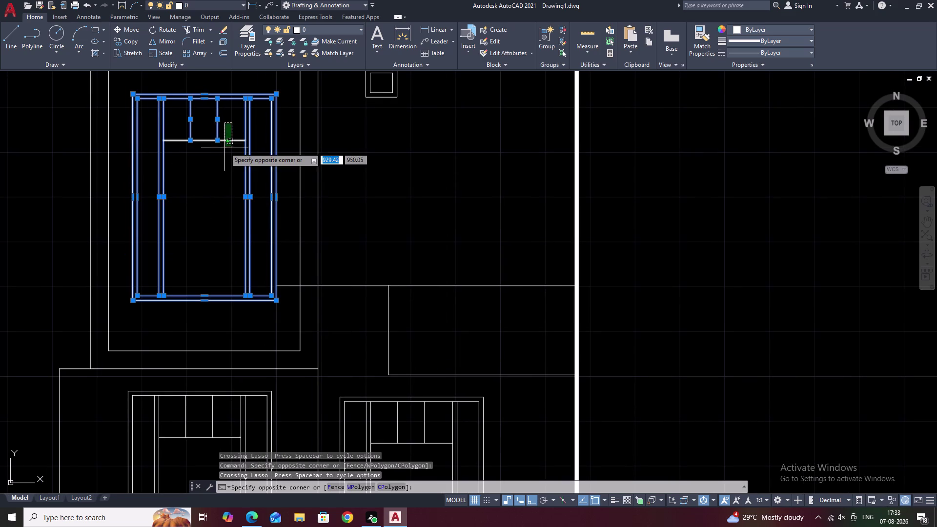
click(208, 160)
Move the window from its bottom corner so it rests on the ledge line.
text(M)
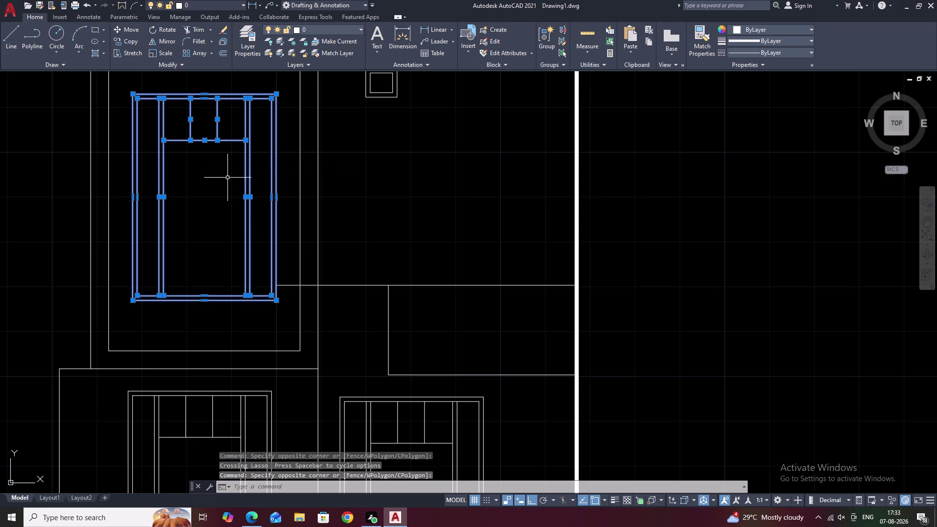
key(space)
click(273, 300)
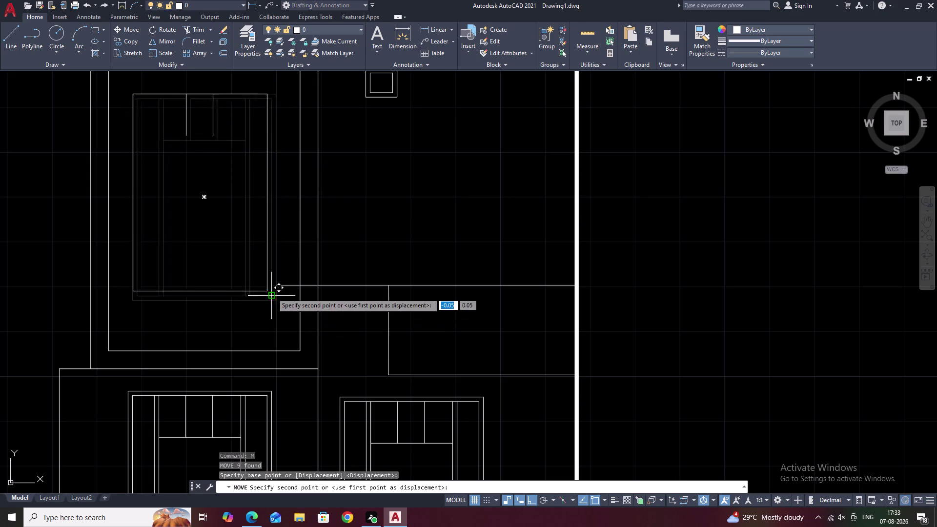
click(273, 286)
key(Escape)
key(Escape)
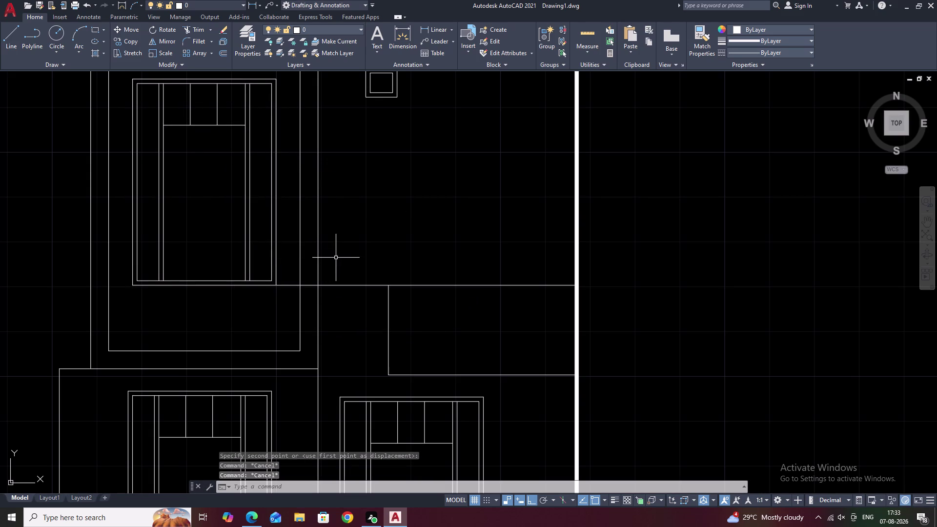
Begin trimming, picking two line pieces along the ledge line.
text(TR)
key(space)
click(308, 285)
click(289, 285)
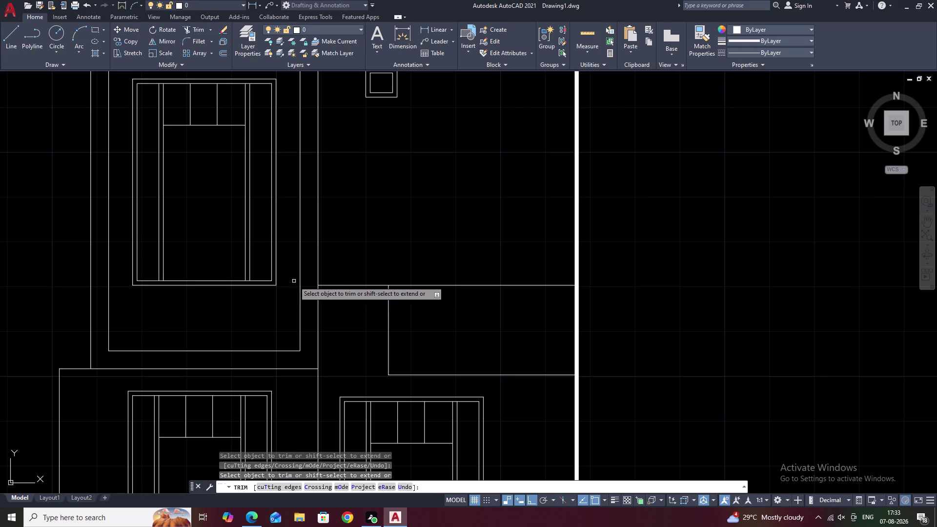
Review the elevation, cancel the trim, and start offsetting the ledge box lines.
scroll(down, 3)
middle_drag(346, 251, 315, 265)
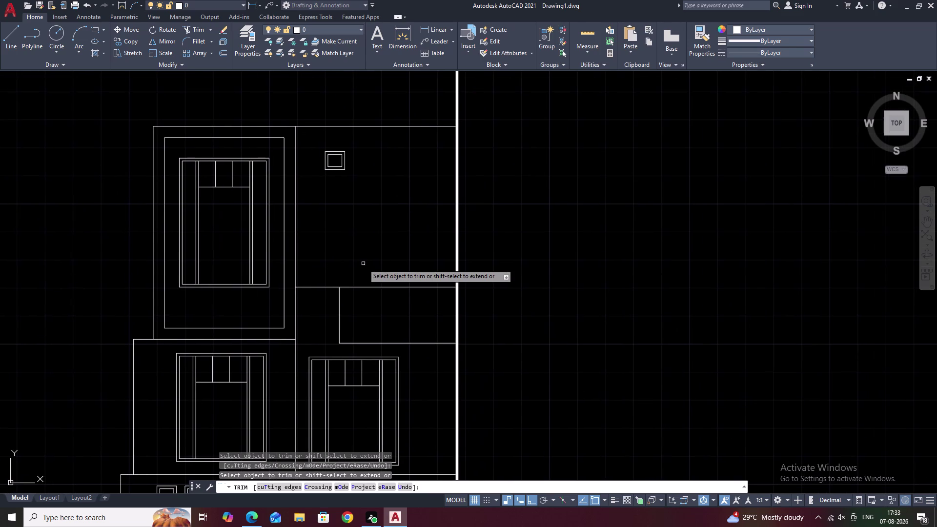
scroll(down, 3)
middle_drag(356, 374, 358, 356)
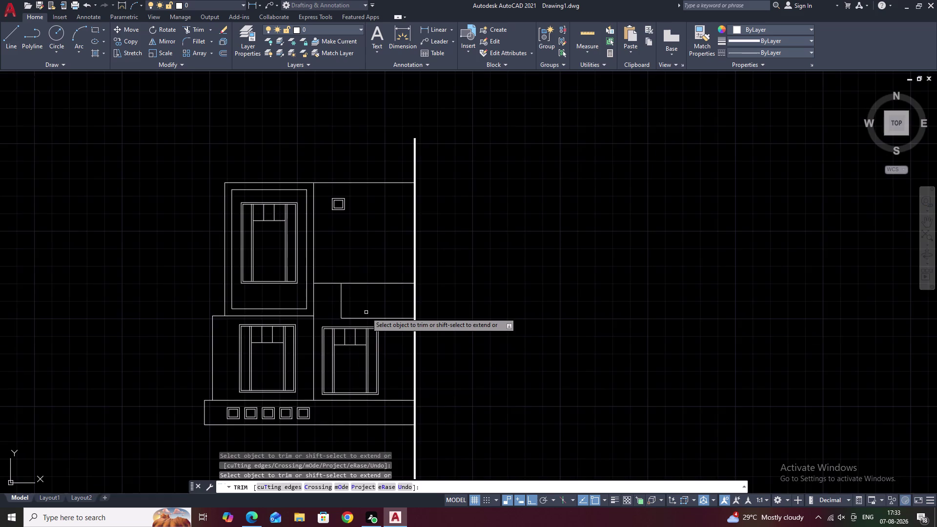
scroll(up, 3)
middle_drag(366, 304, 367, 277)
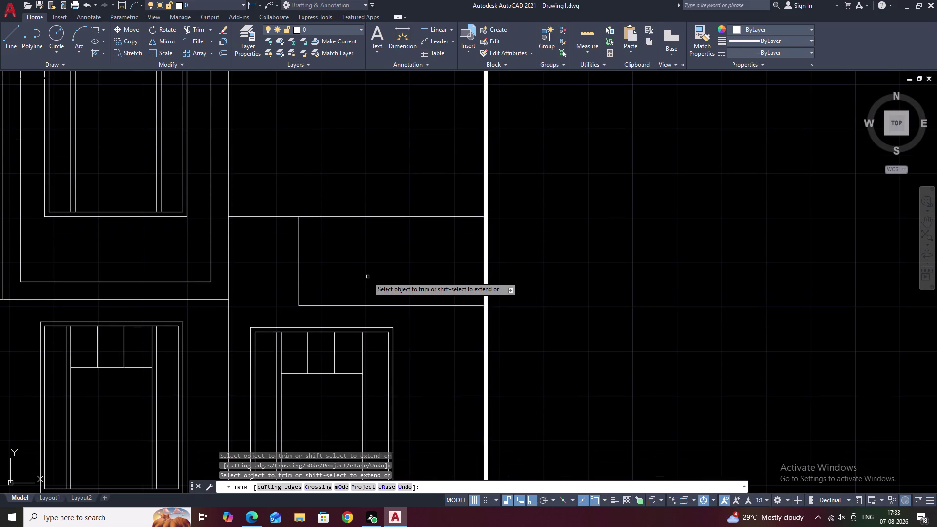
key(Escape)
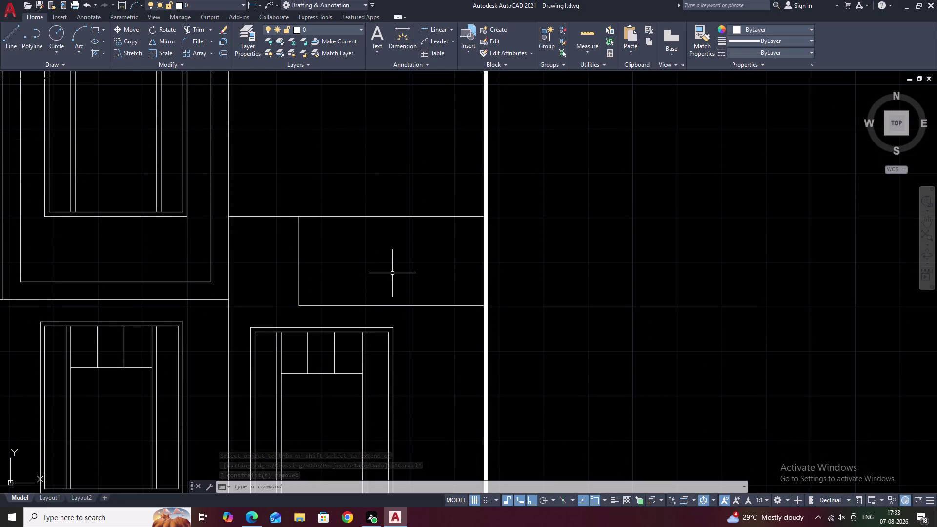
text(O)
key(space)
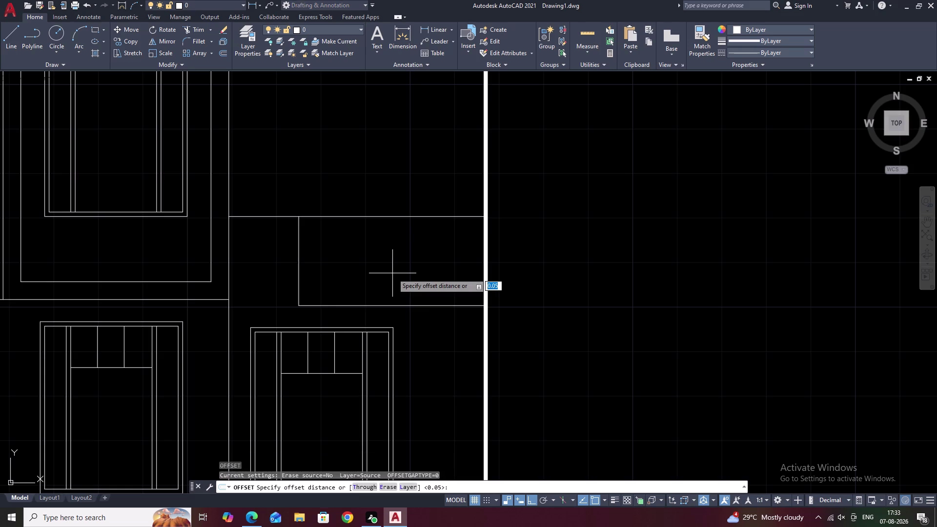
Break the long top line at the ledge box's left corner using Break at Point.
key(Escape)
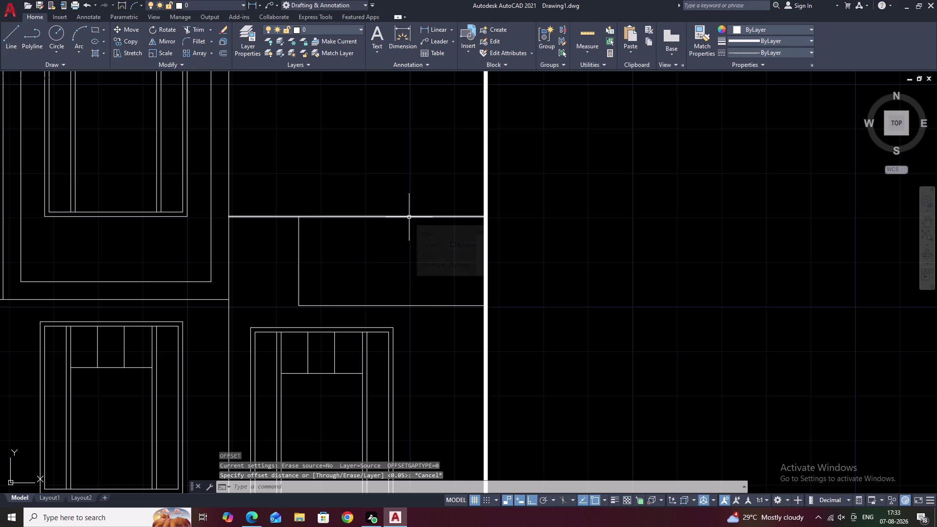
text(BR)
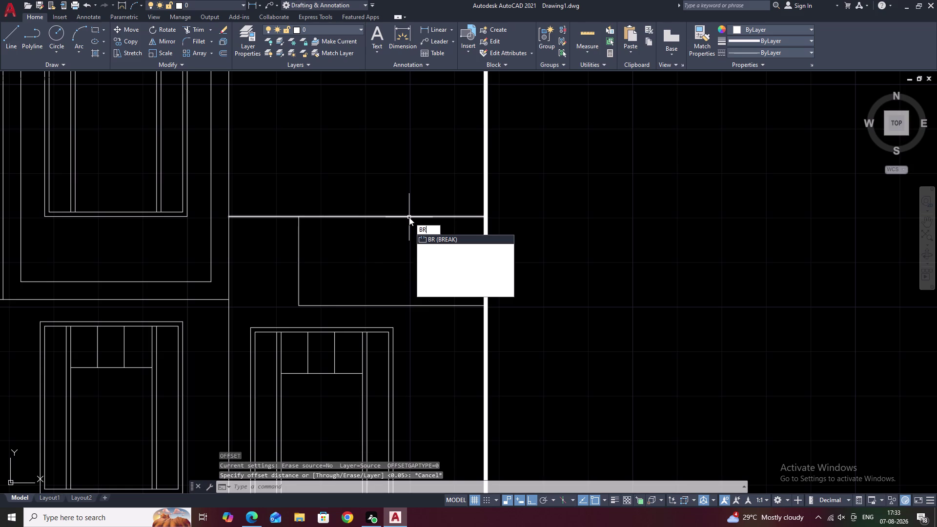
click(444, 259)
click(416, 217)
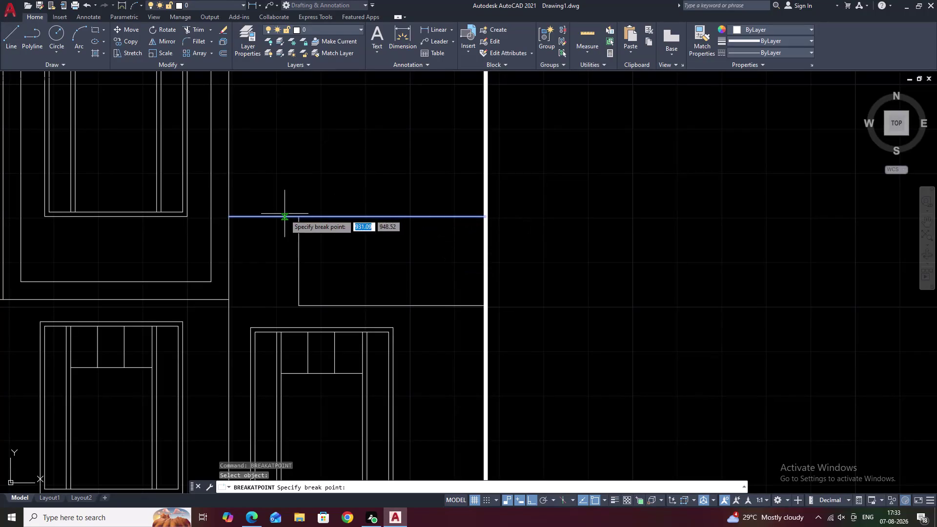
click(299, 218)
key(Escape)
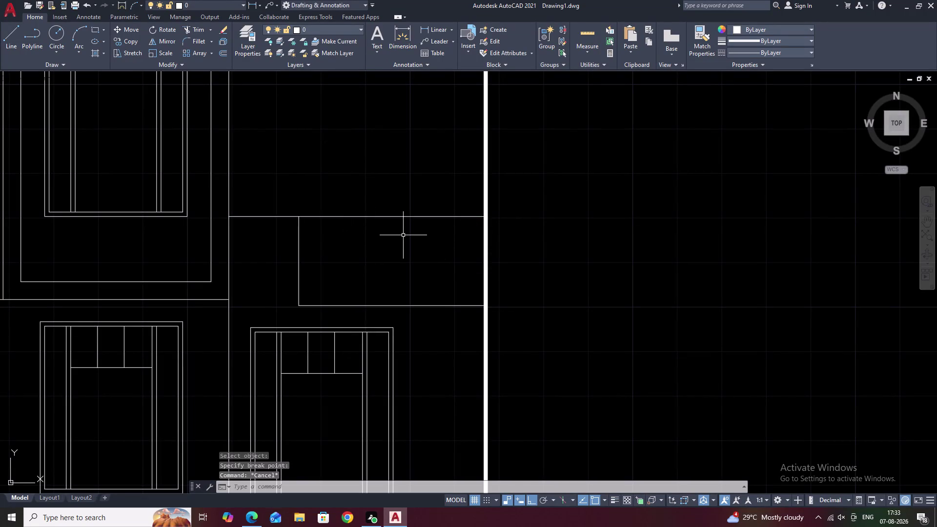
Try offsetting the box's top edge by 0.5, then 0.08, cancelling both attempts.
text(O)
key(space)
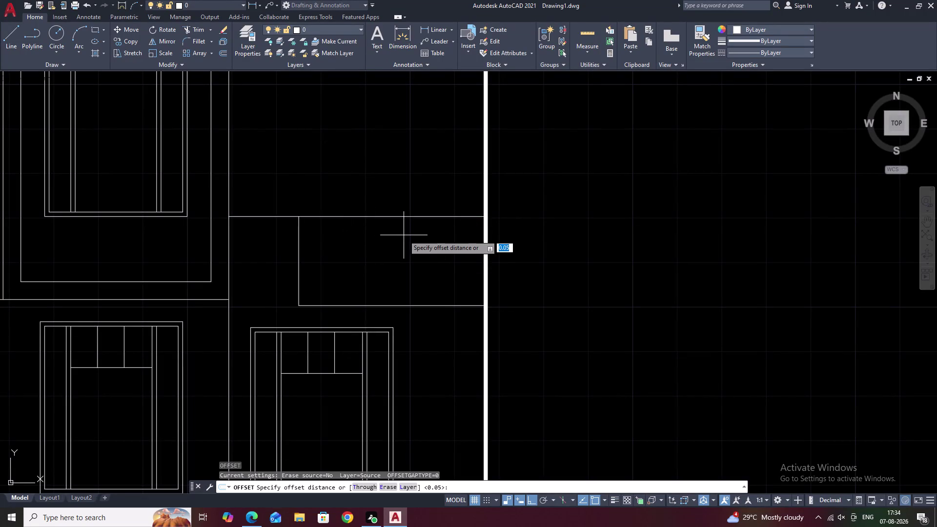
text(.5)
key(space)
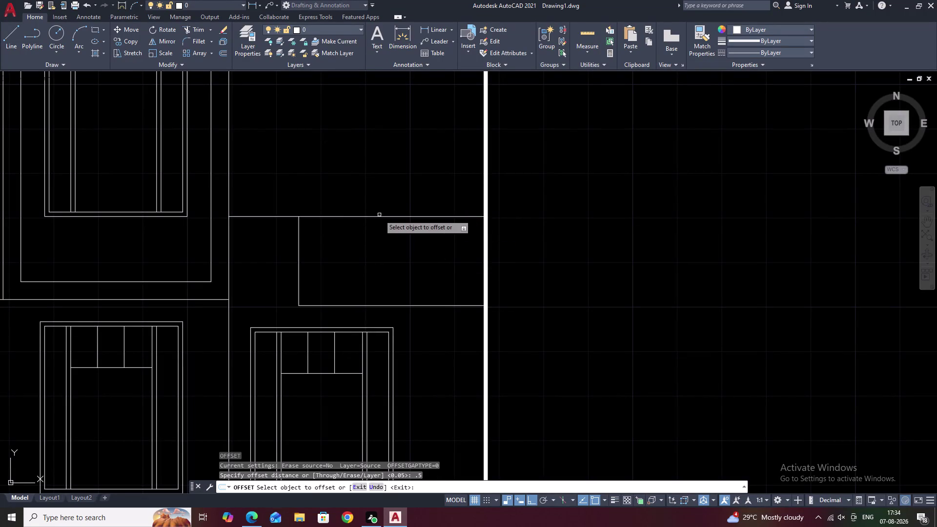
click(380, 216)
key(Escape)
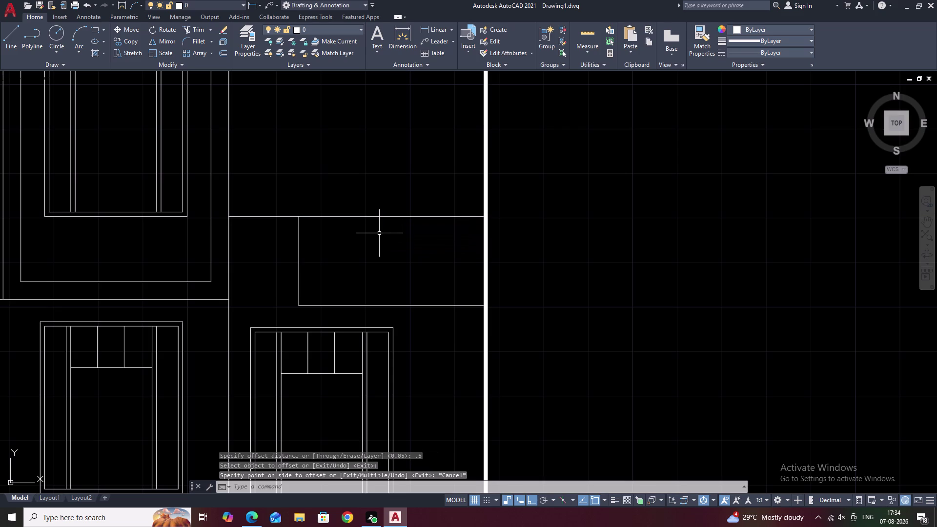
text(O .08)
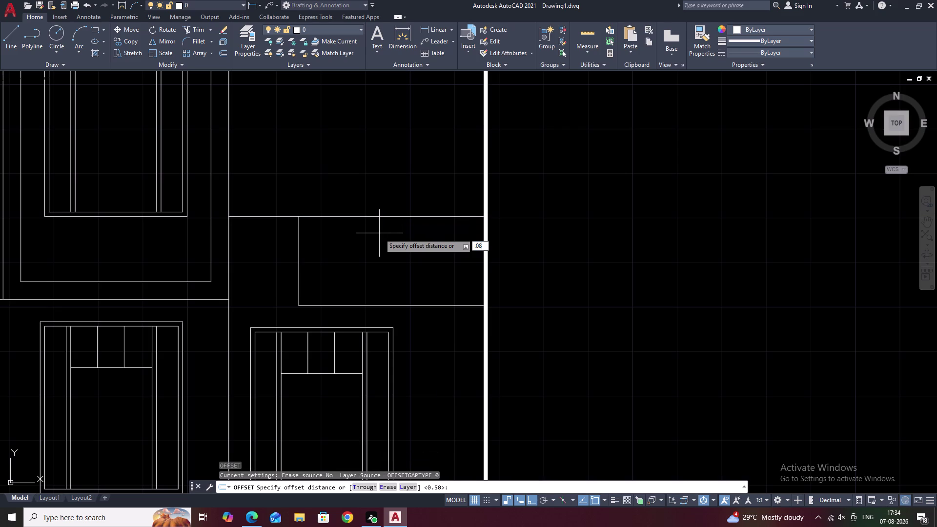
key(space)
click(369, 216)
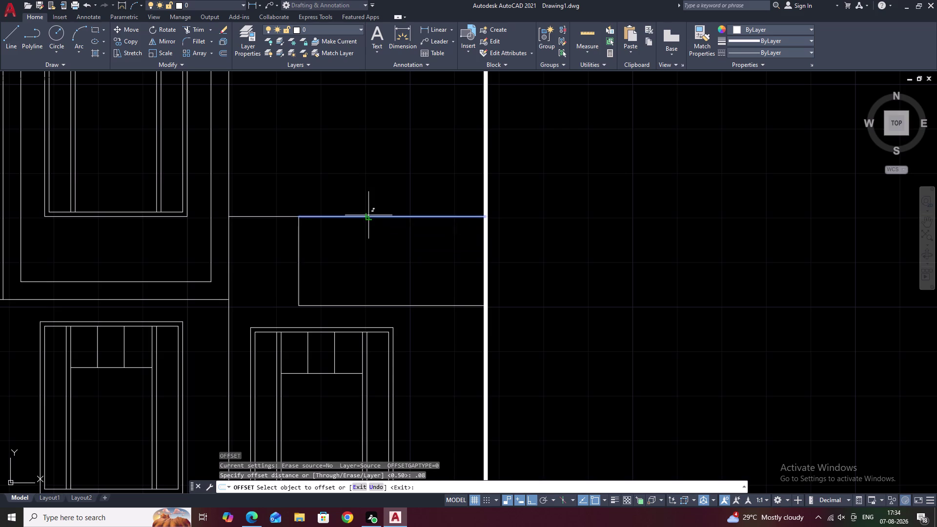
key(Escape)
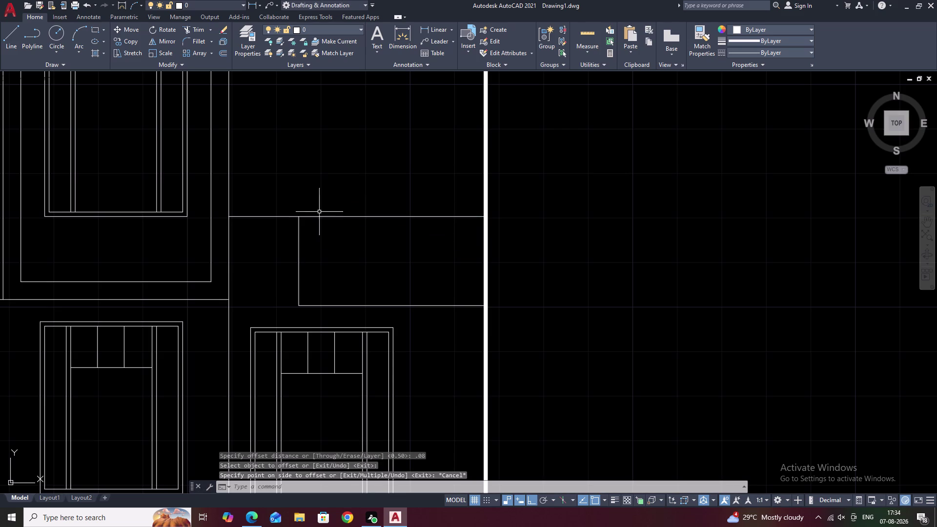
Select the ledge box's top, left and bottom edges.
click(368, 217)
click(296, 256)
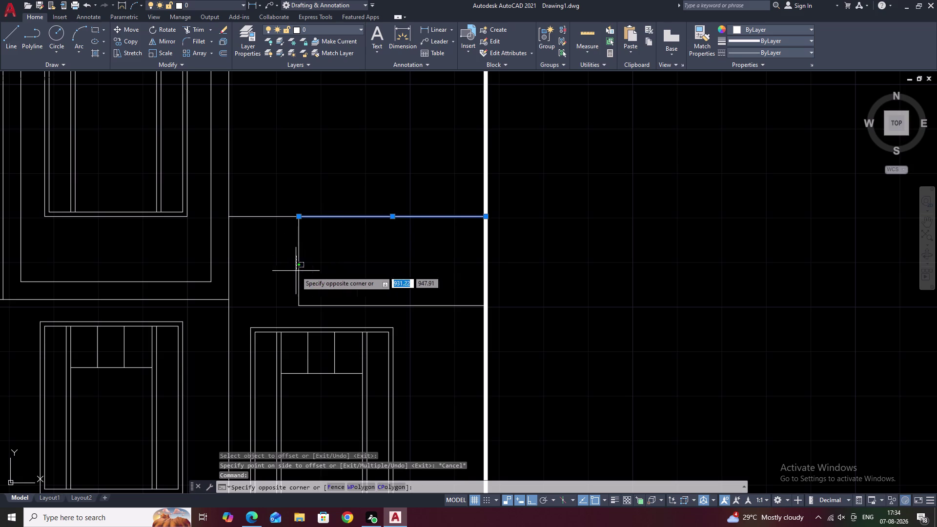
click(298, 270)
drag(300, 271, 300, 265)
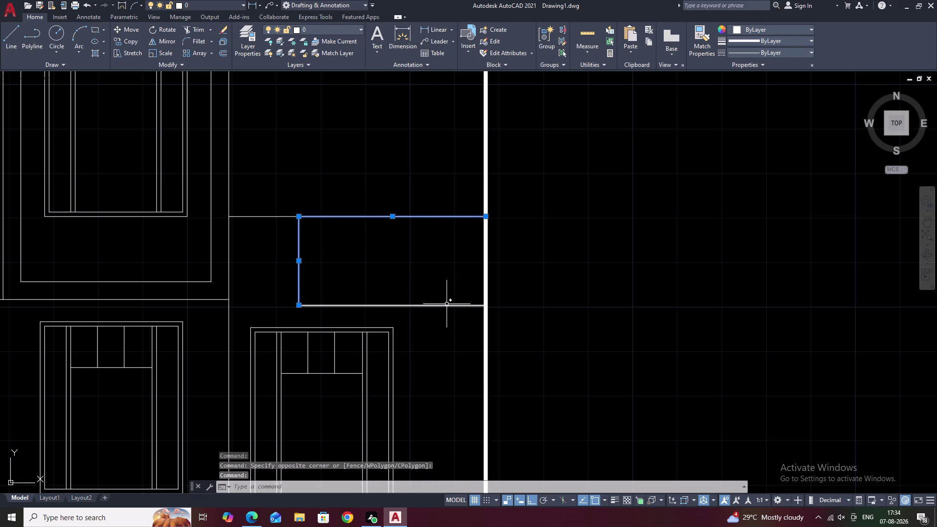
click(447, 304)
click(447, 307)
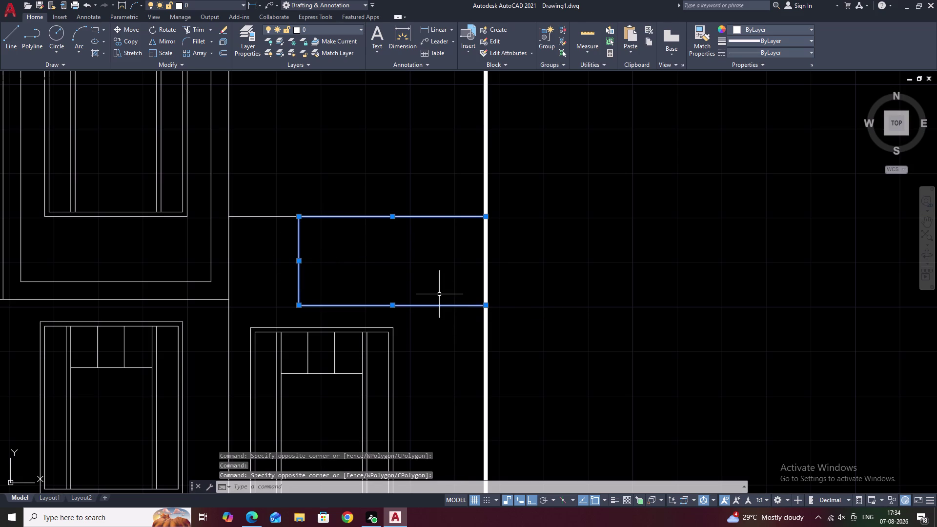